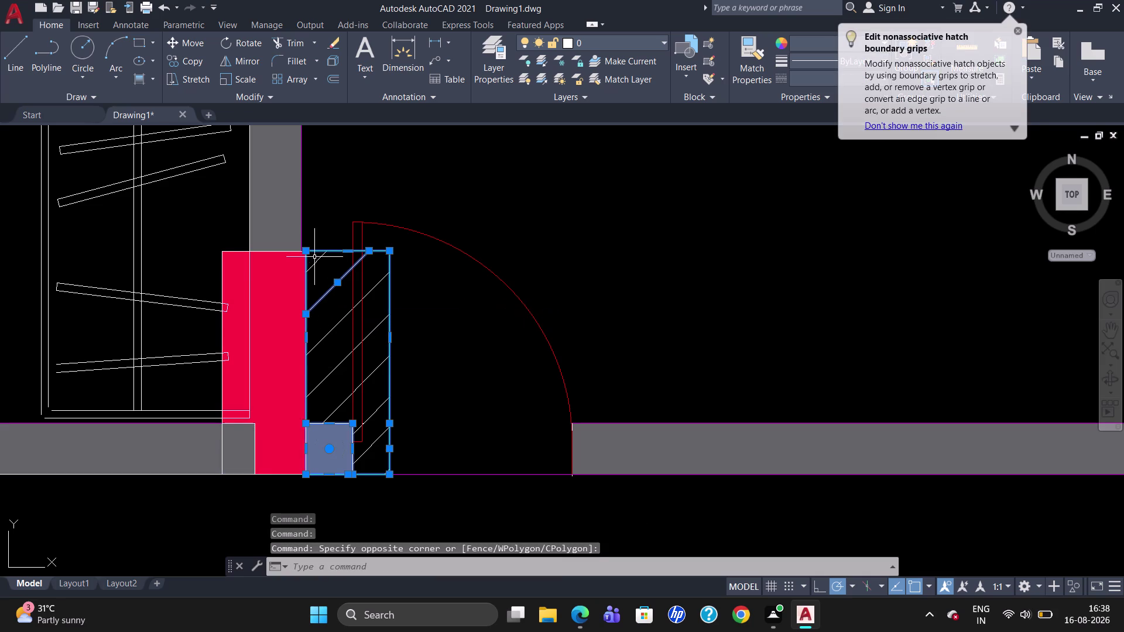
Select the door-leaf hatch lines and small square, then group them as an unnamed group.
click(314, 257)
click(315, 262)
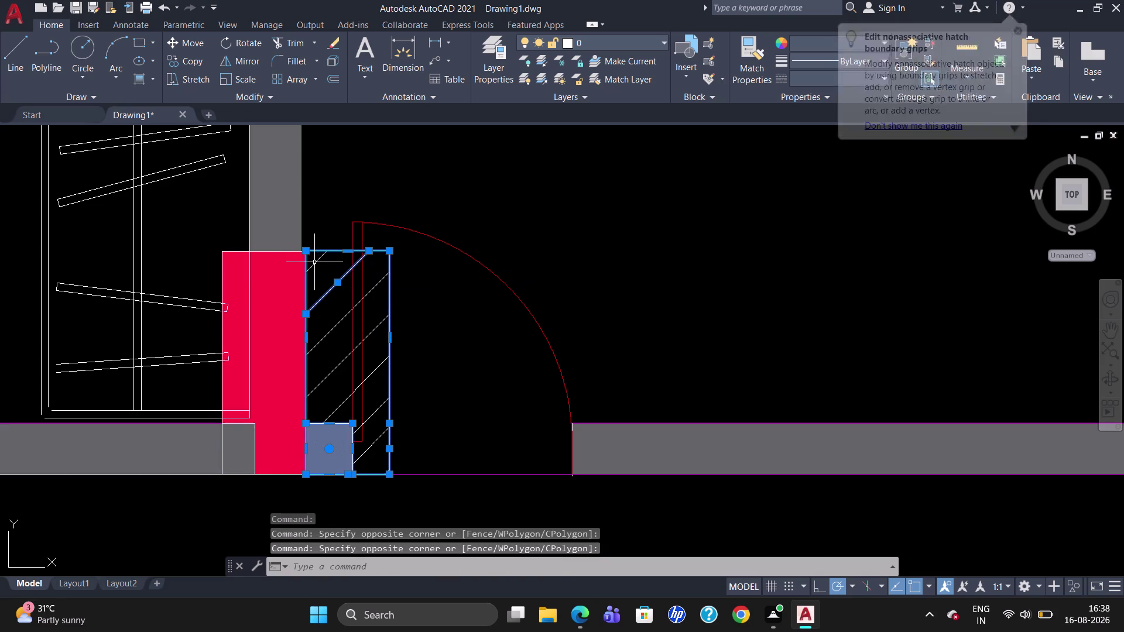
click(315, 263)
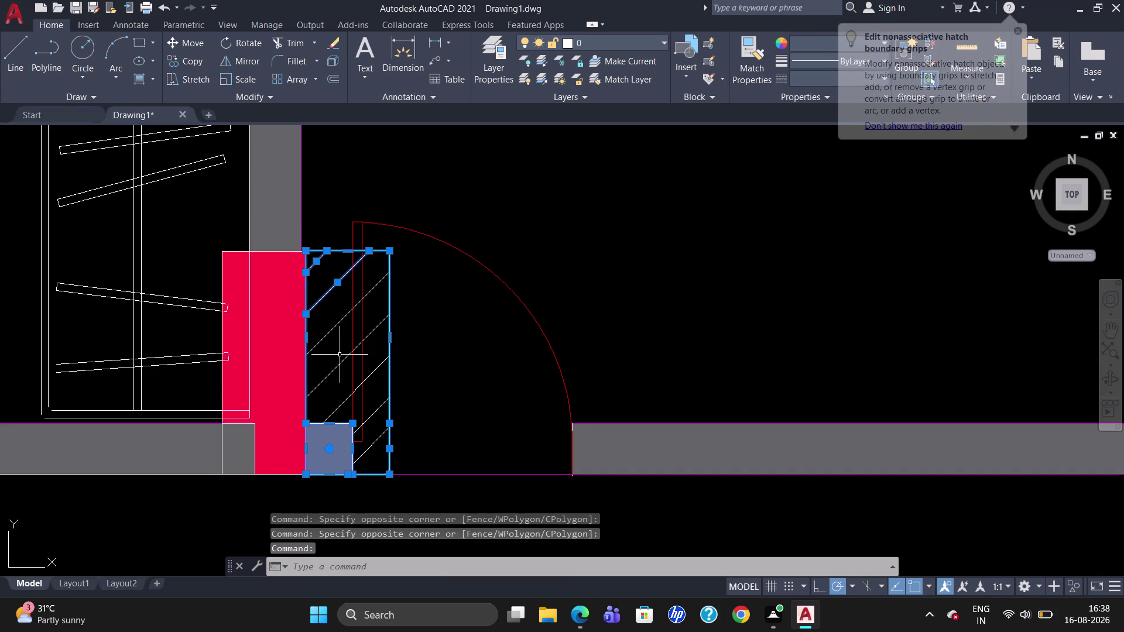
click(336, 327)
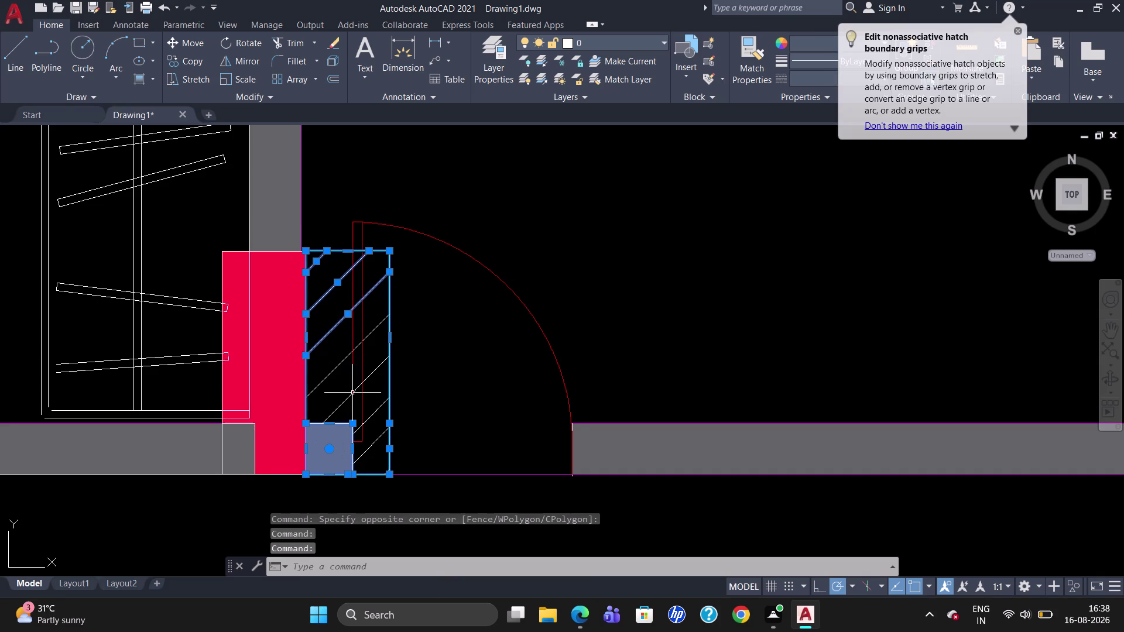
click(380, 362)
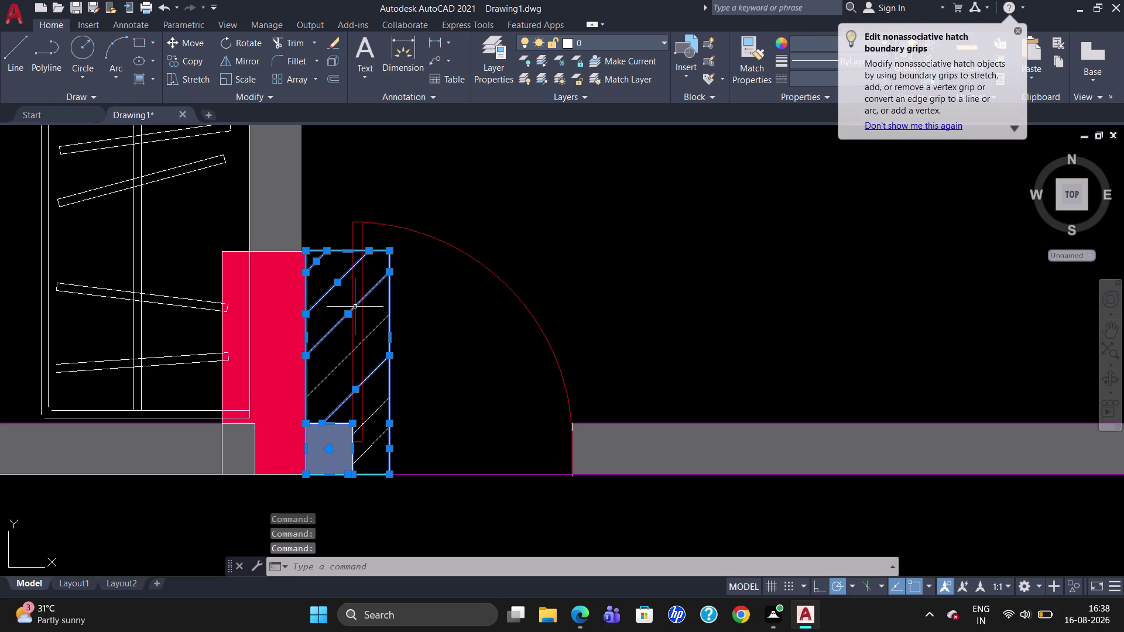
click(373, 326)
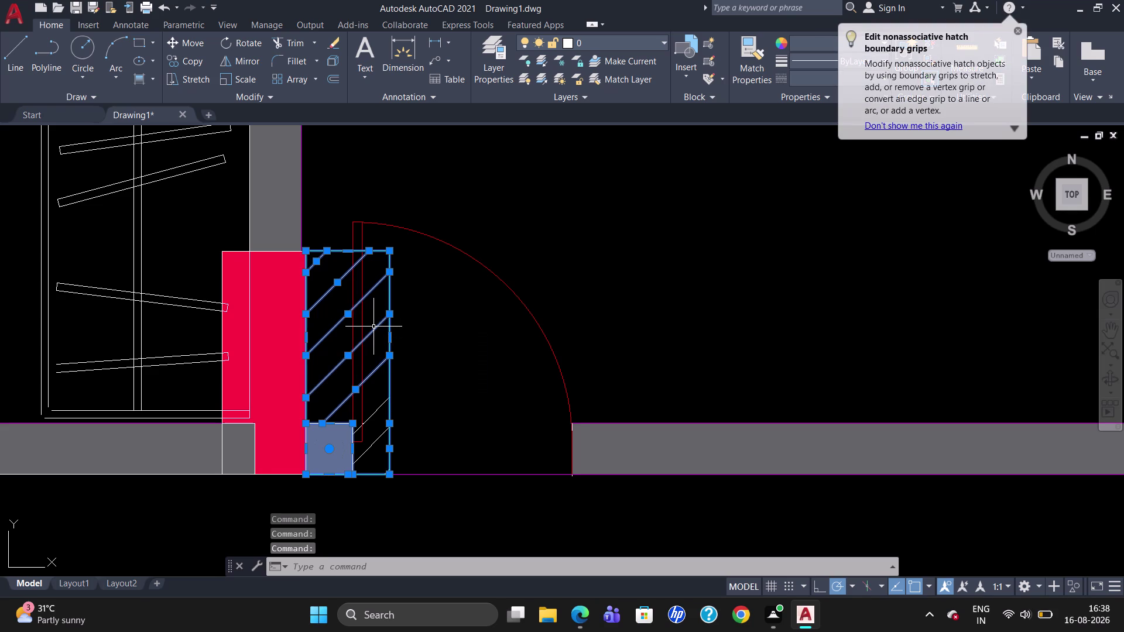
click(364, 454)
click(377, 406)
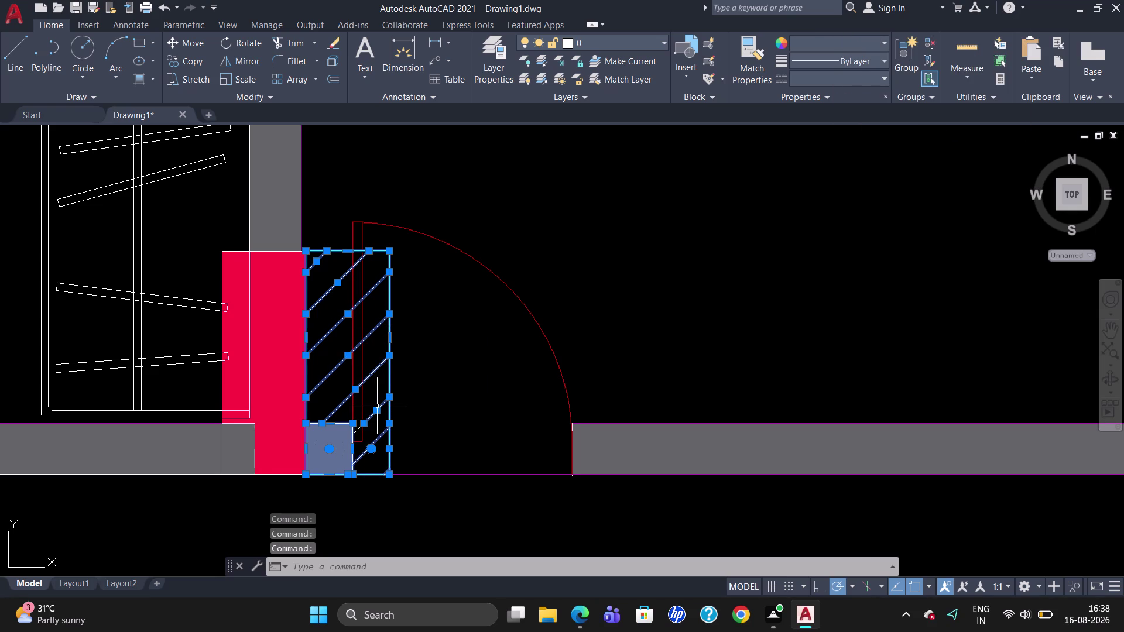
click(356, 432)
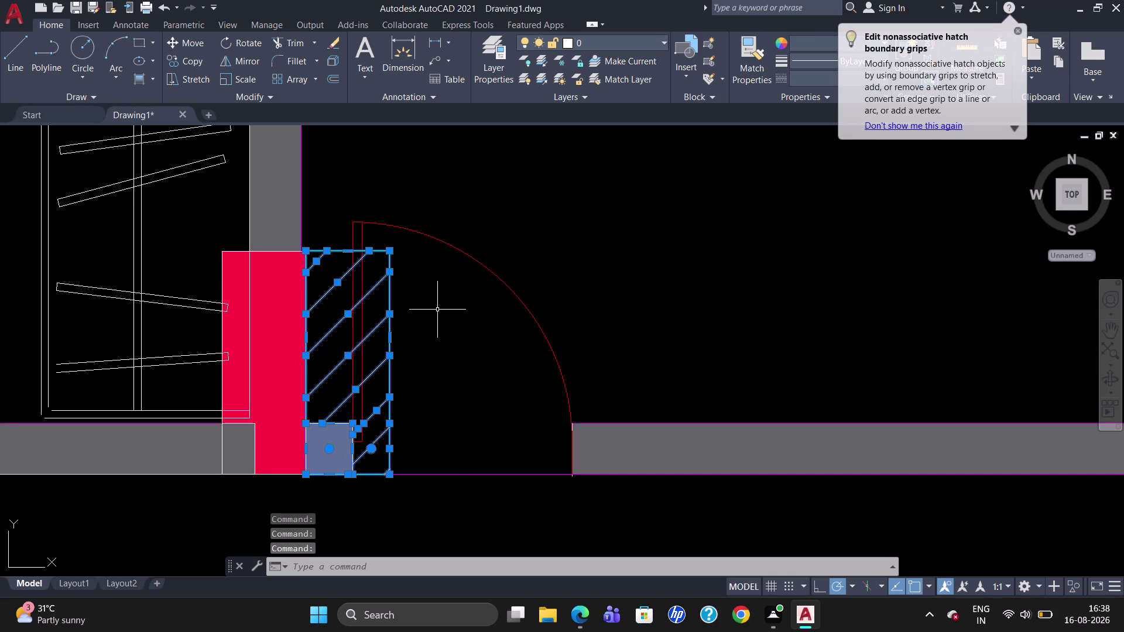
click(1017, 33)
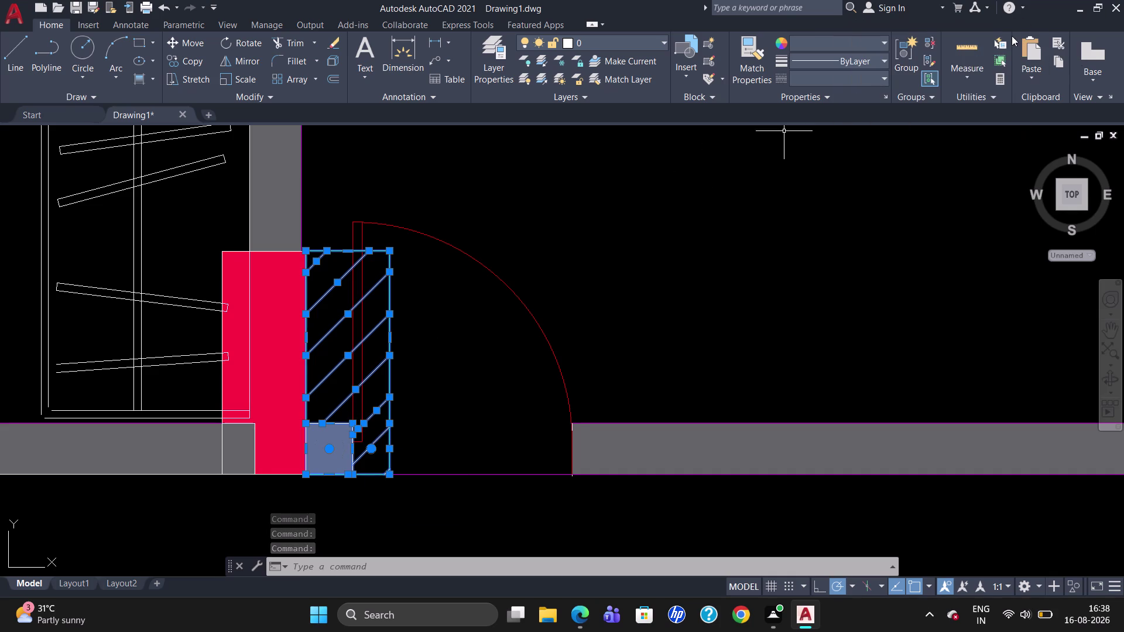
click(910, 76)
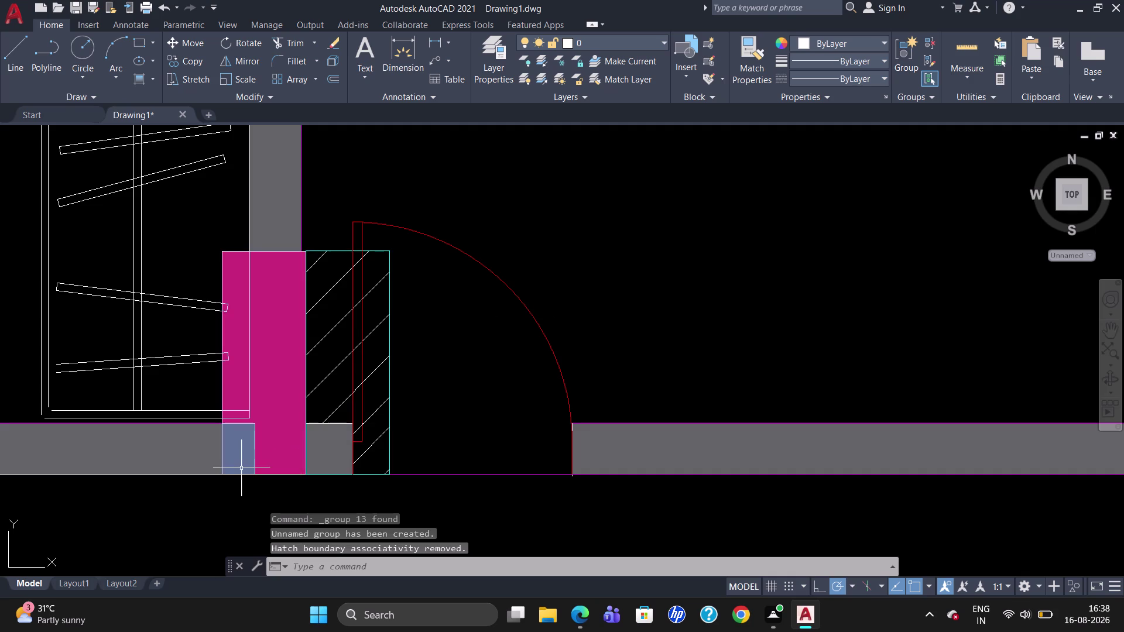
Try dragging the grouped door leaf to the right, then cancel the selection.
click(326, 375)
drag(331, 443, 337, 443)
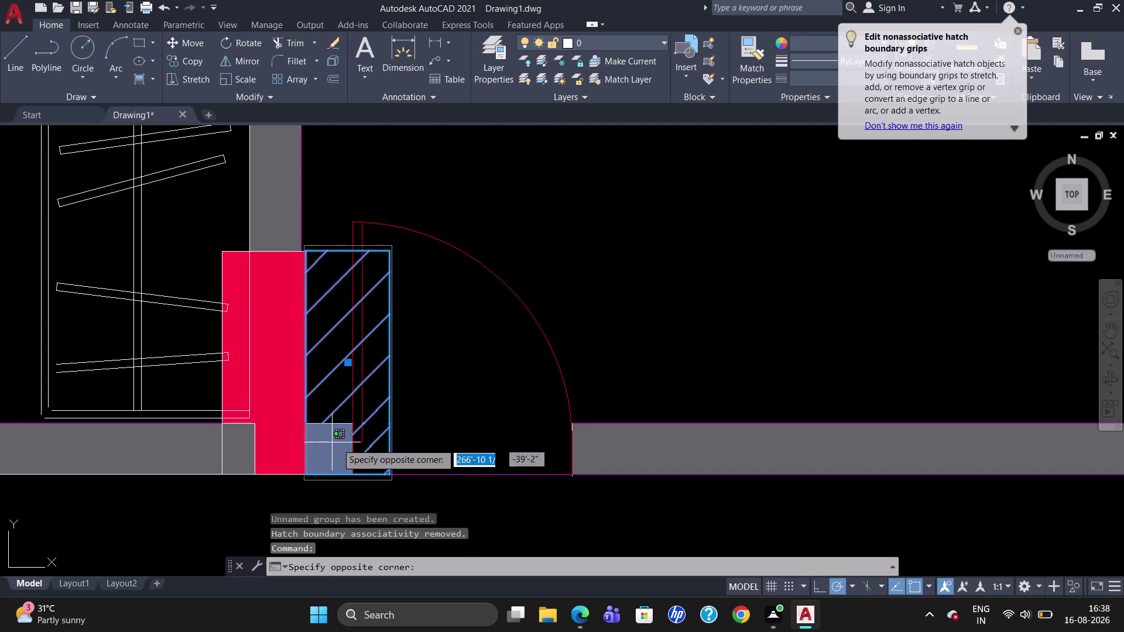
drag(337, 444, 394, 444)
key(Escape)
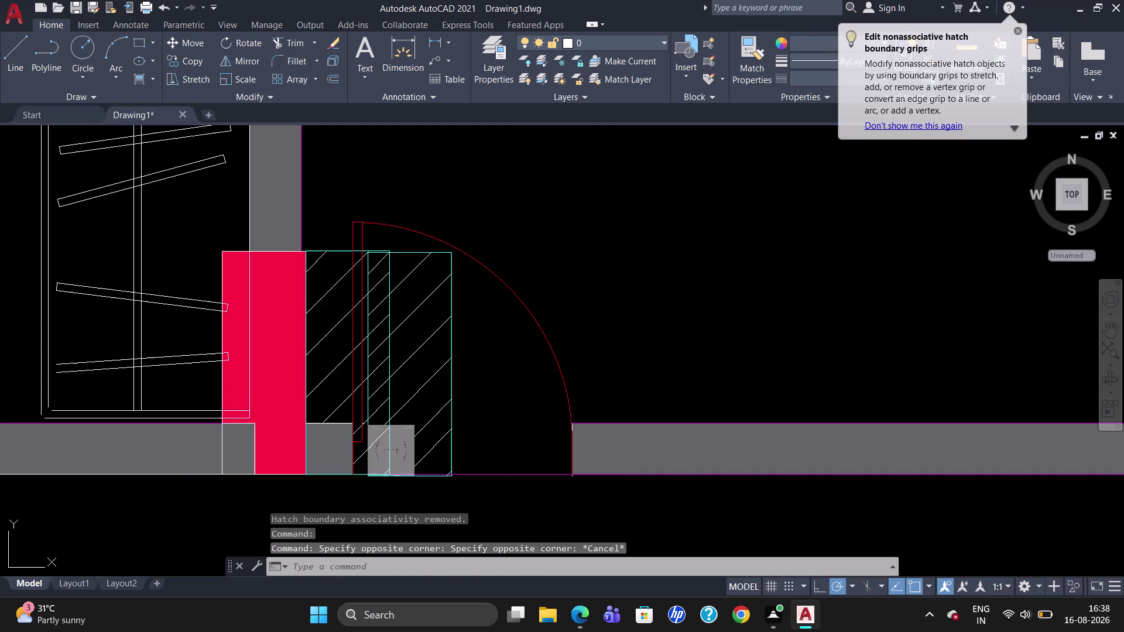
Start a COPY of the door-leaf group and set its base point.
text(CO)
key(Return)
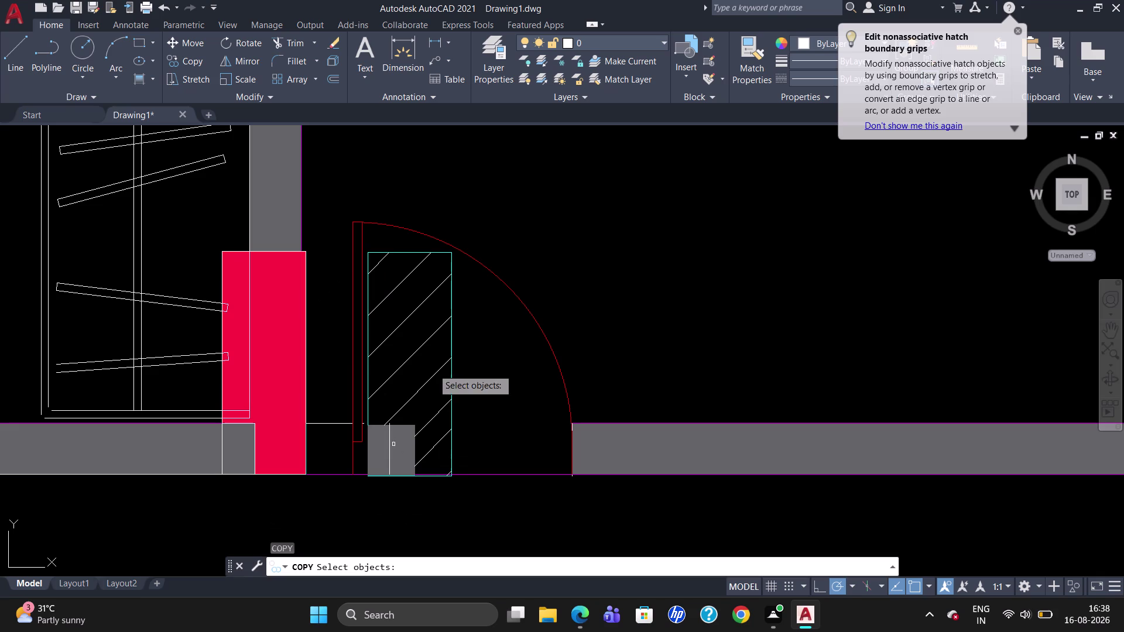
click(442, 290)
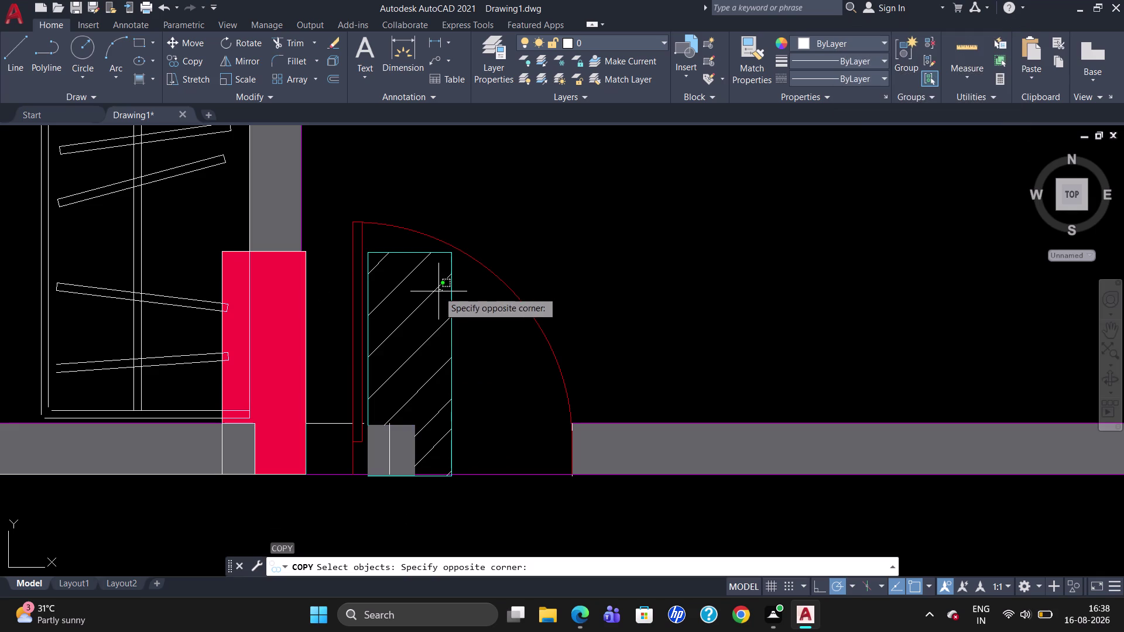
click(437, 276)
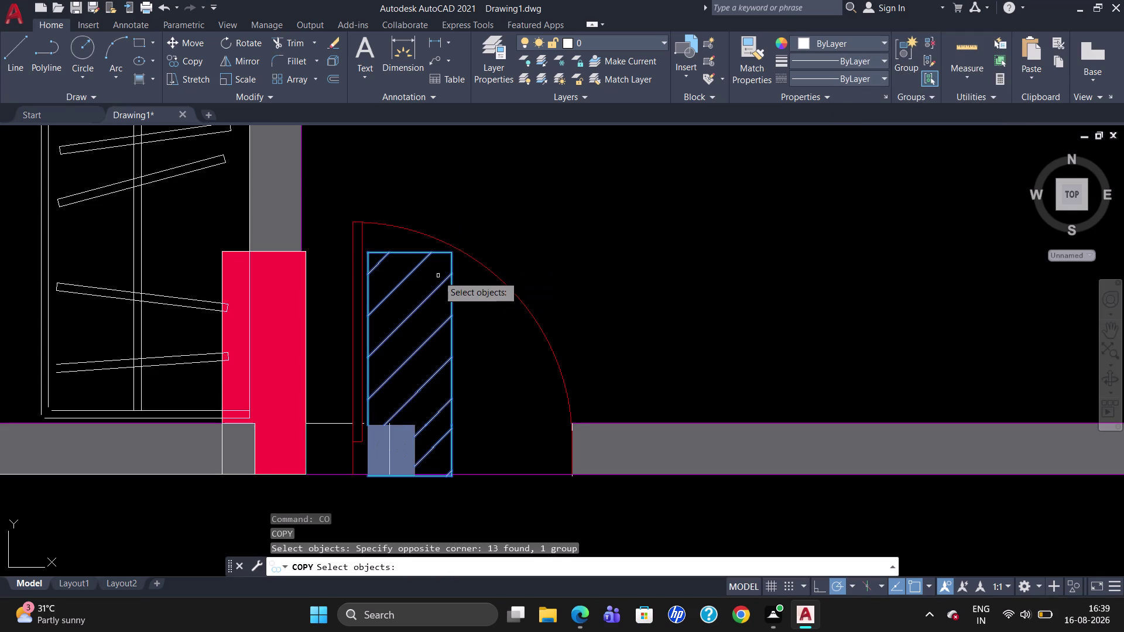
key(Return)
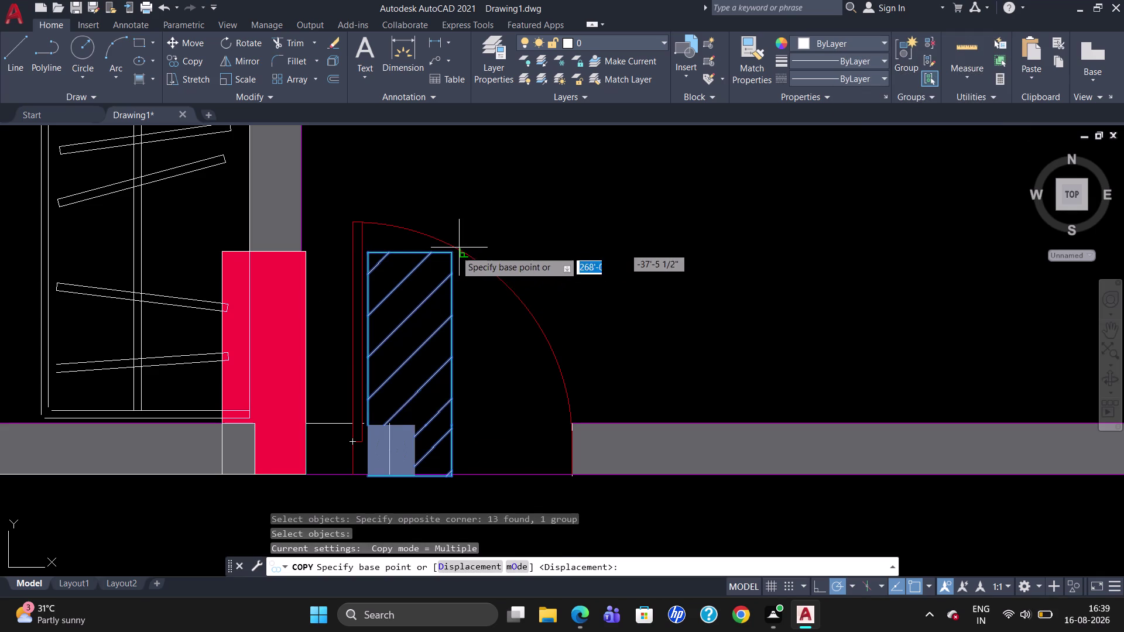
click(450, 256)
Zoom across the other wall openings, then cancel the copy without placing it.
scroll(down, 3)
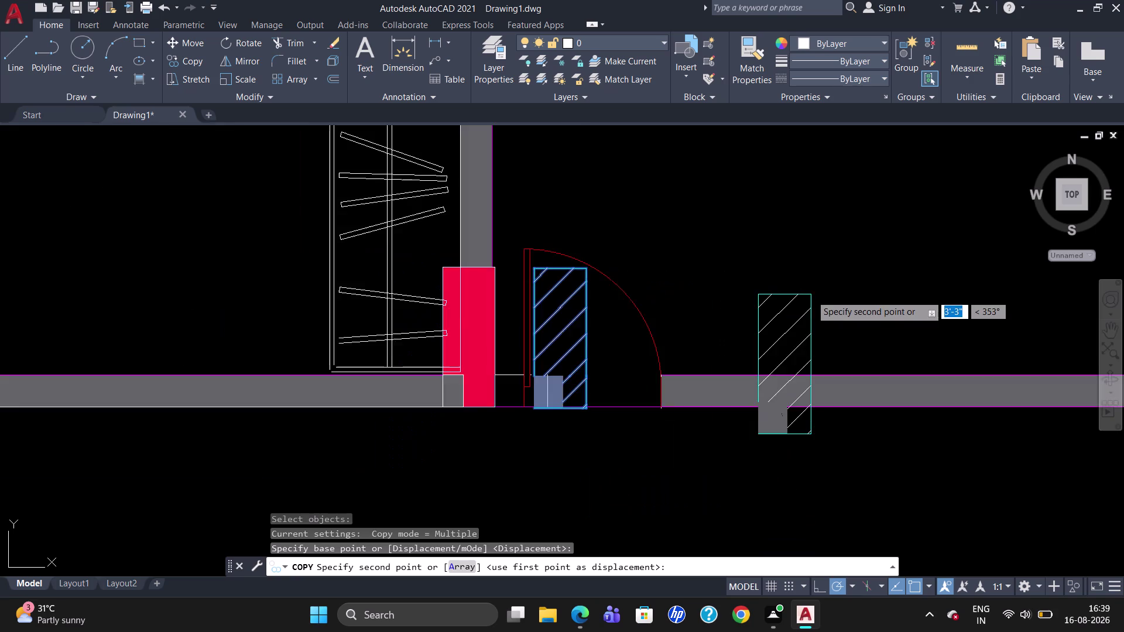
scroll(down, 3)
scroll(up, 3)
scroll(down, 3)
scroll(up, 3)
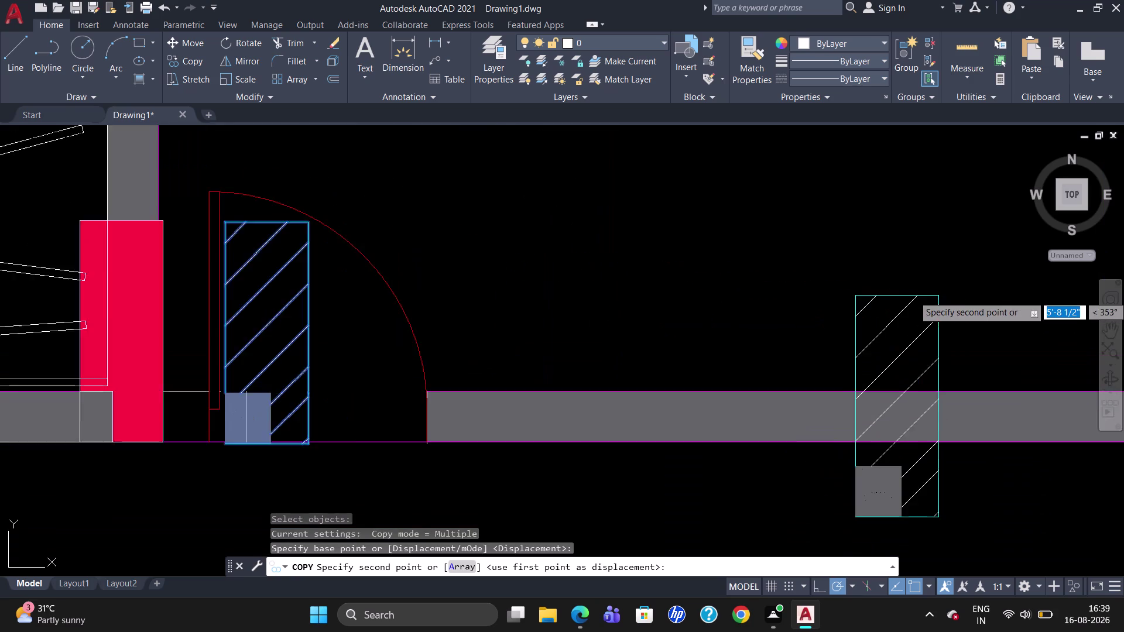
scroll(down, 3)
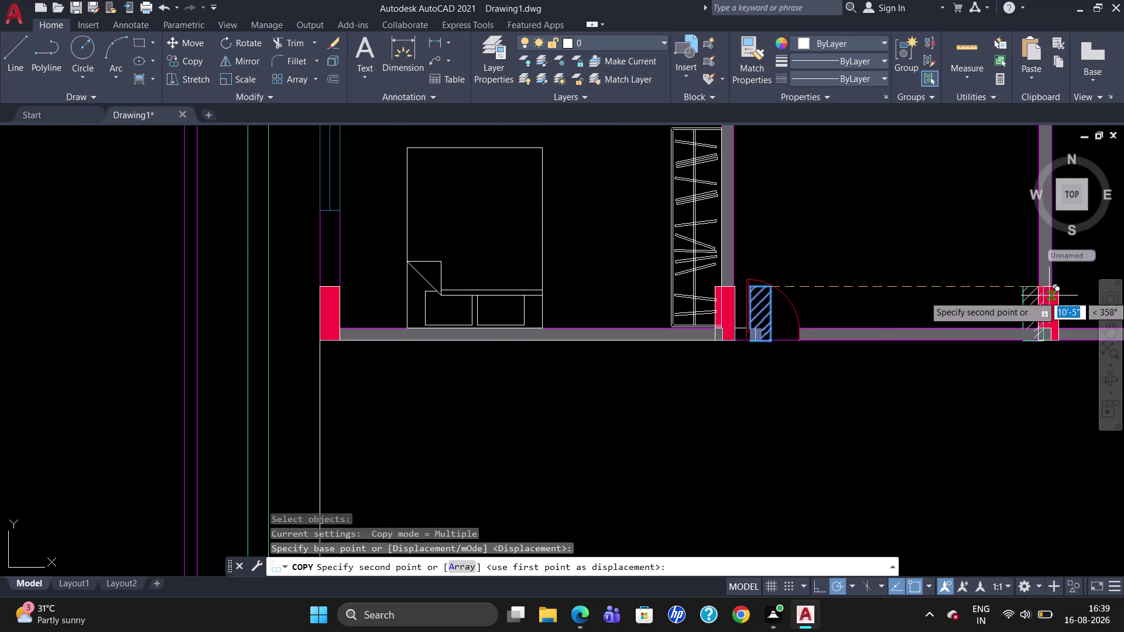
scroll(down, 3)
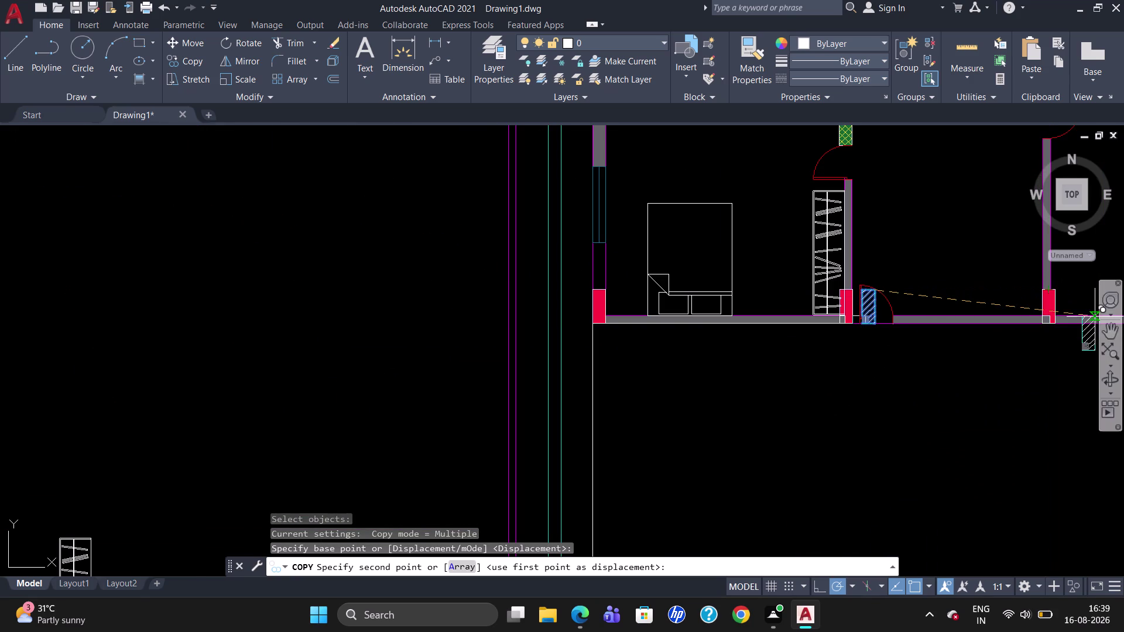
scroll(up, 3)
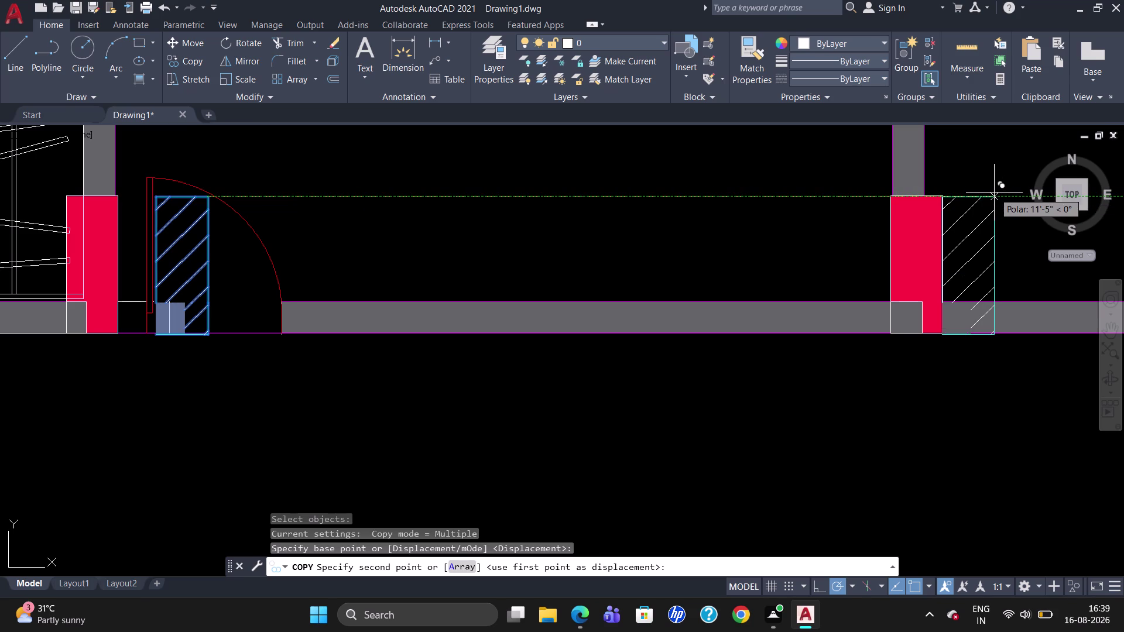
scroll(down, 3)
scroll(down, 3)
scroll(up, 3)
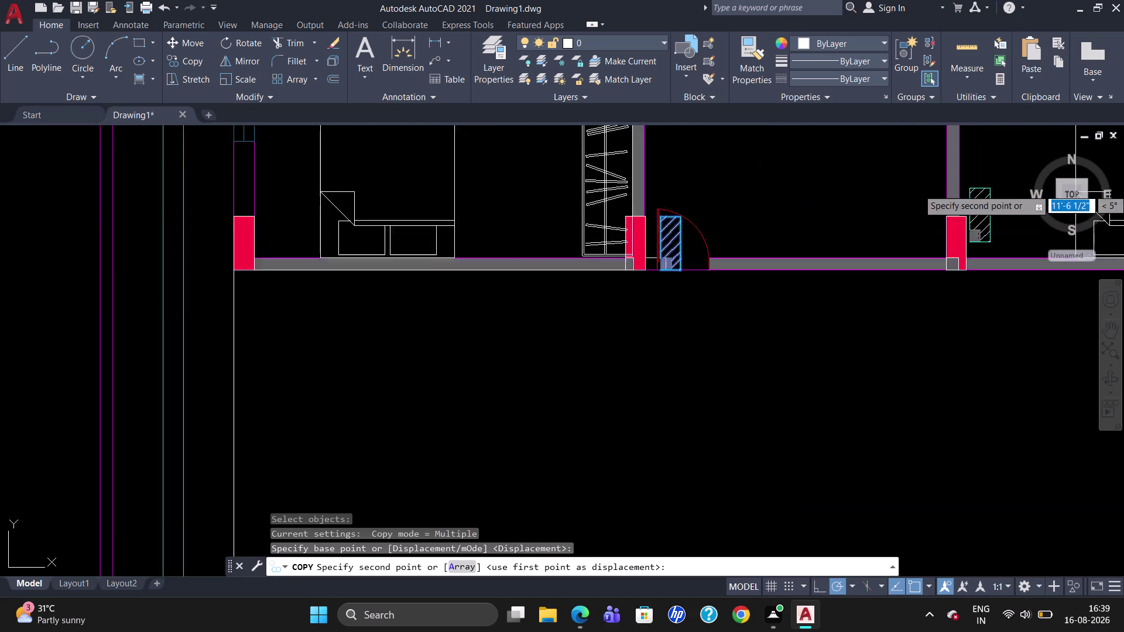
scroll(up, 3)
scroll(down, 3)
scroll(up, 3)
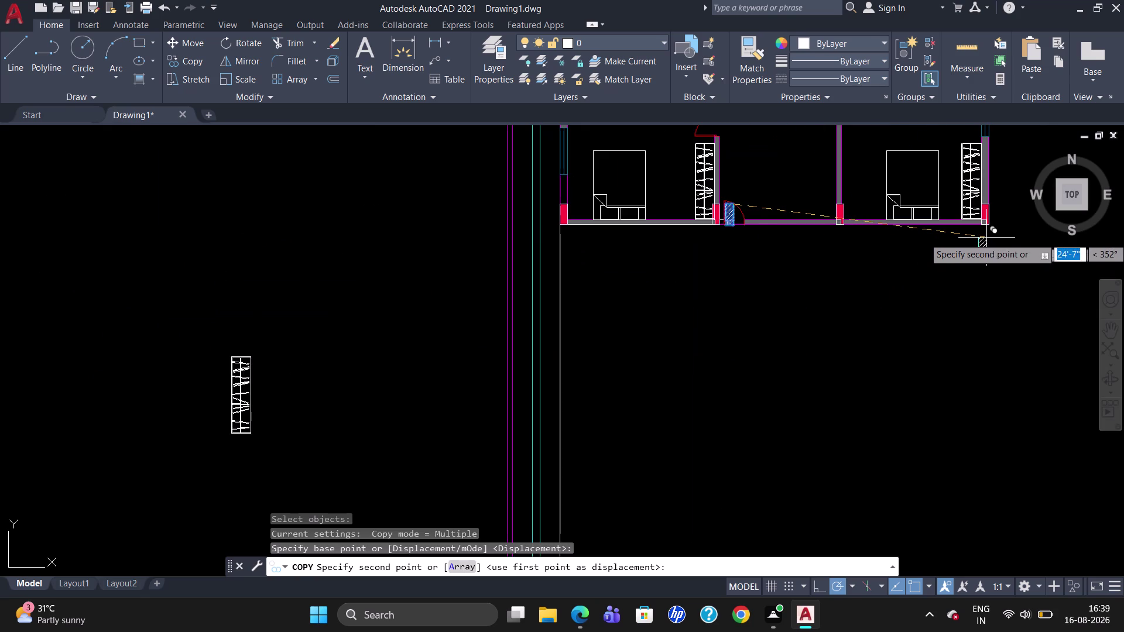
scroll(up, 3)
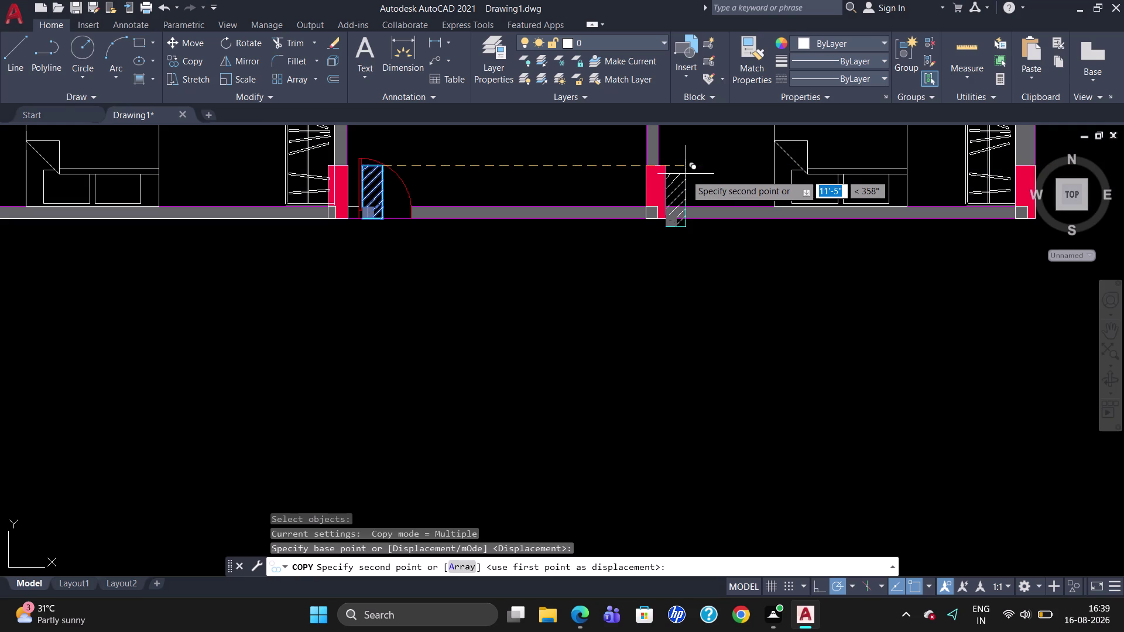
key(Escape)
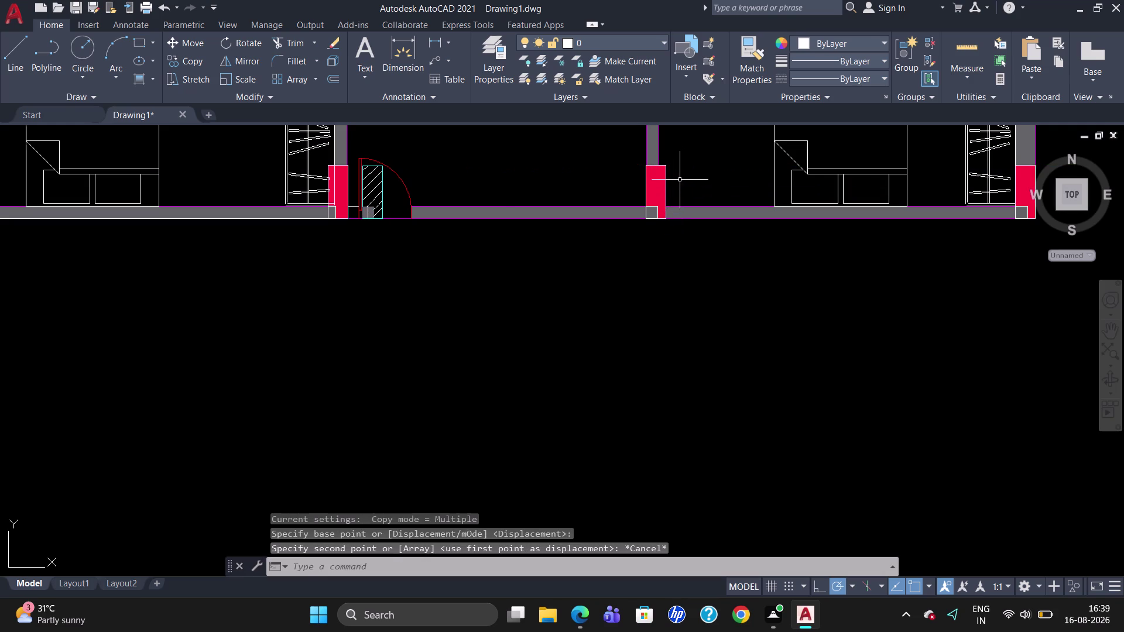
Select the square frame at the top wall opening and start copying it with CO.
scroll(down, 3)
scroll(up, 3)
scroll(down, 3)
scroll(up, 3)
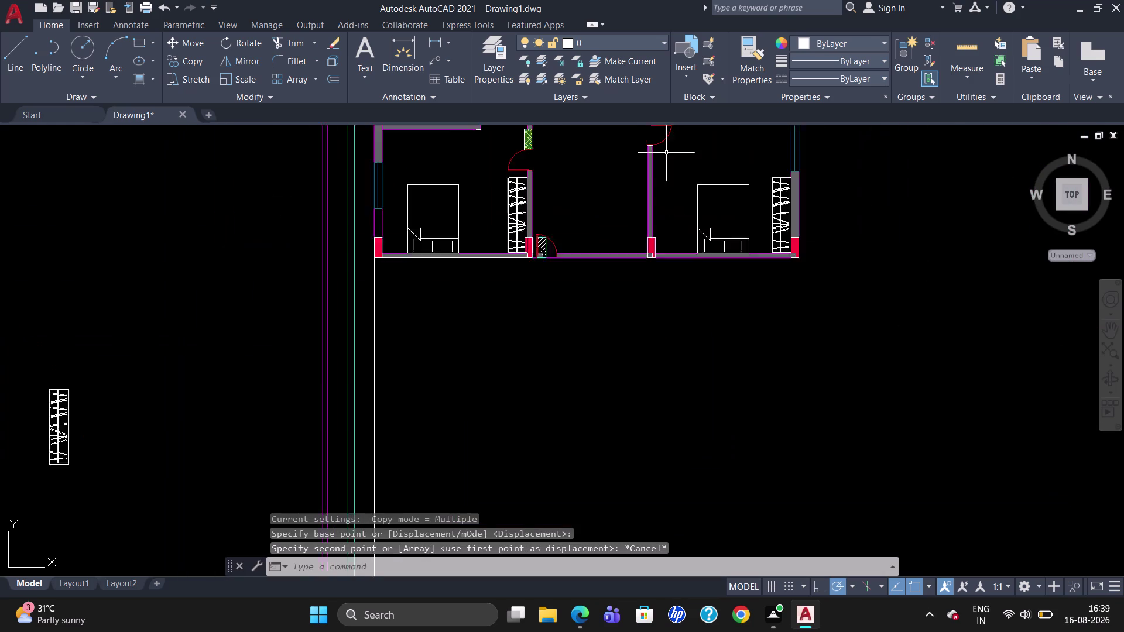
scroll(up, 3)
scroll(down, 3)
scroll(up, 3)
scroll(down, 3)
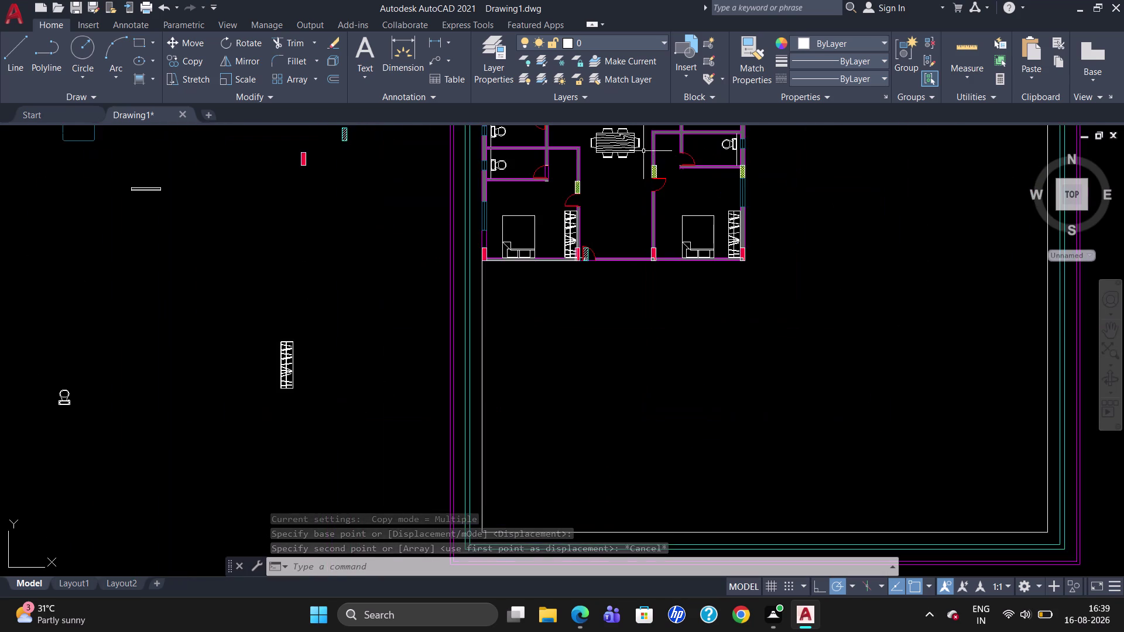
scroll(up, 3)
scroll(down, 3)
scroll(up, 3)
scroll(down, 3)
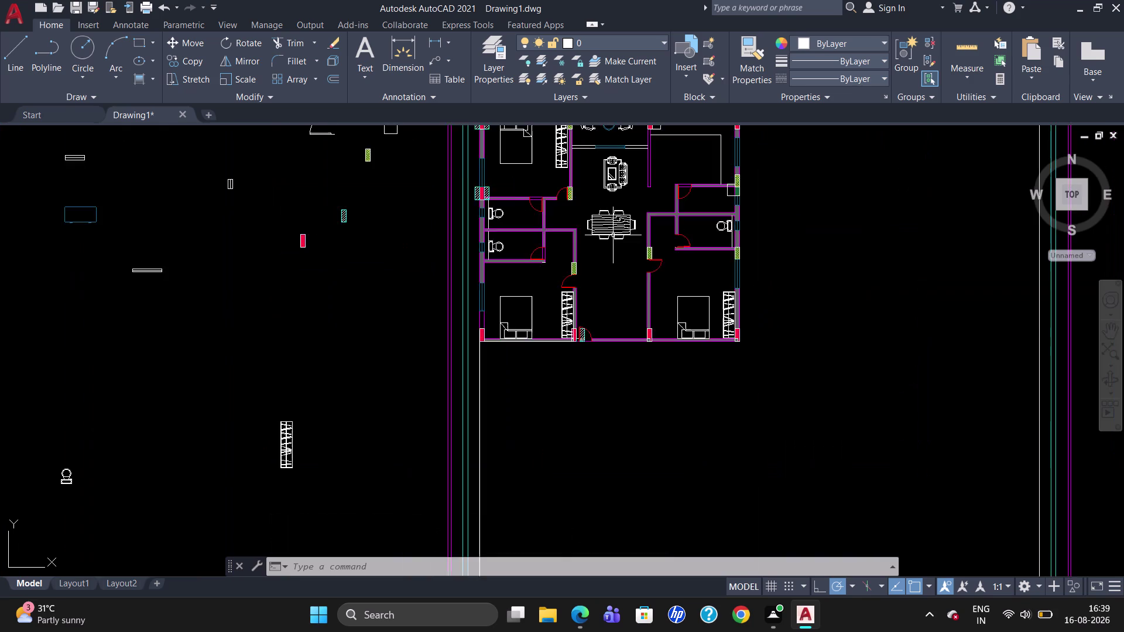
scroll(up, 3)
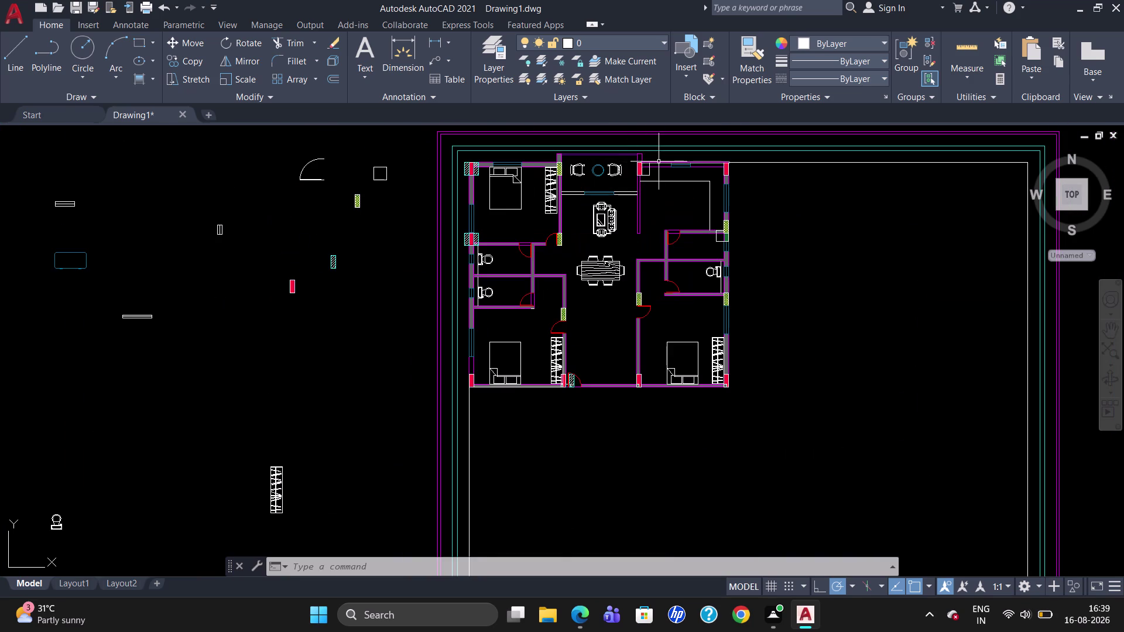
click(647, 162)
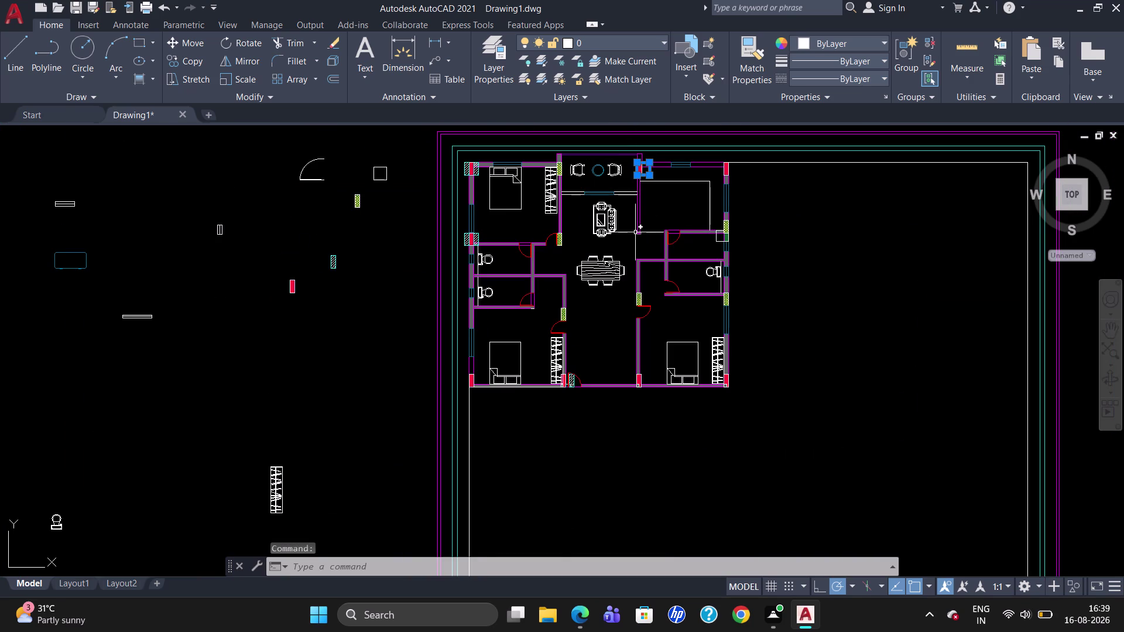
key(c)
key(o)
key(Return)
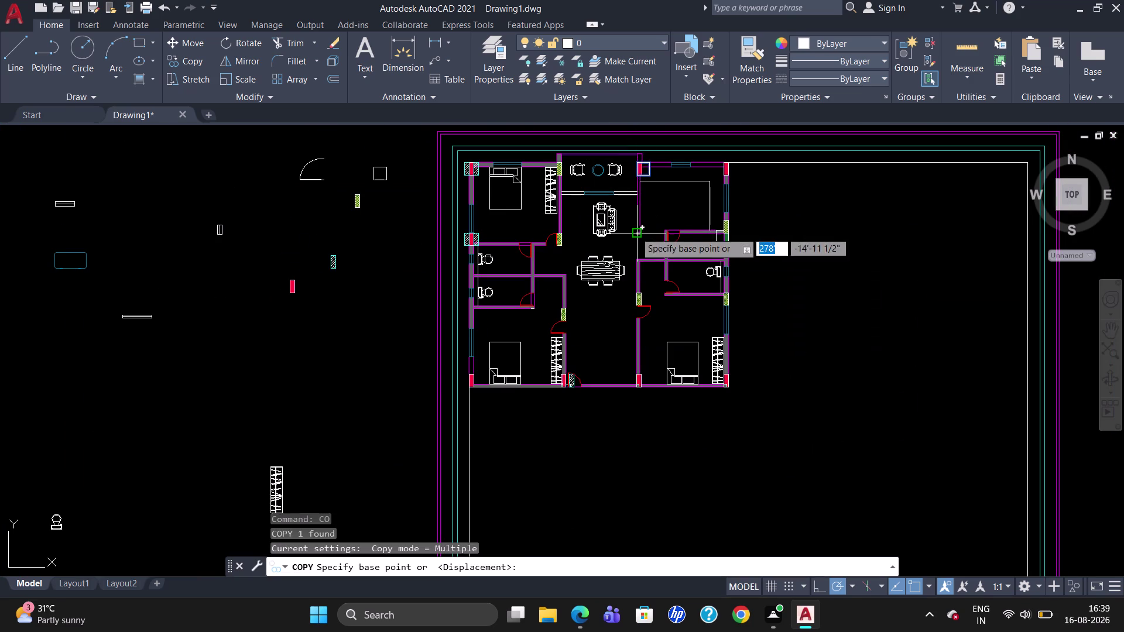
Drop the copied square beside the red column on the bottom bedroom wall.
click(646, 178)
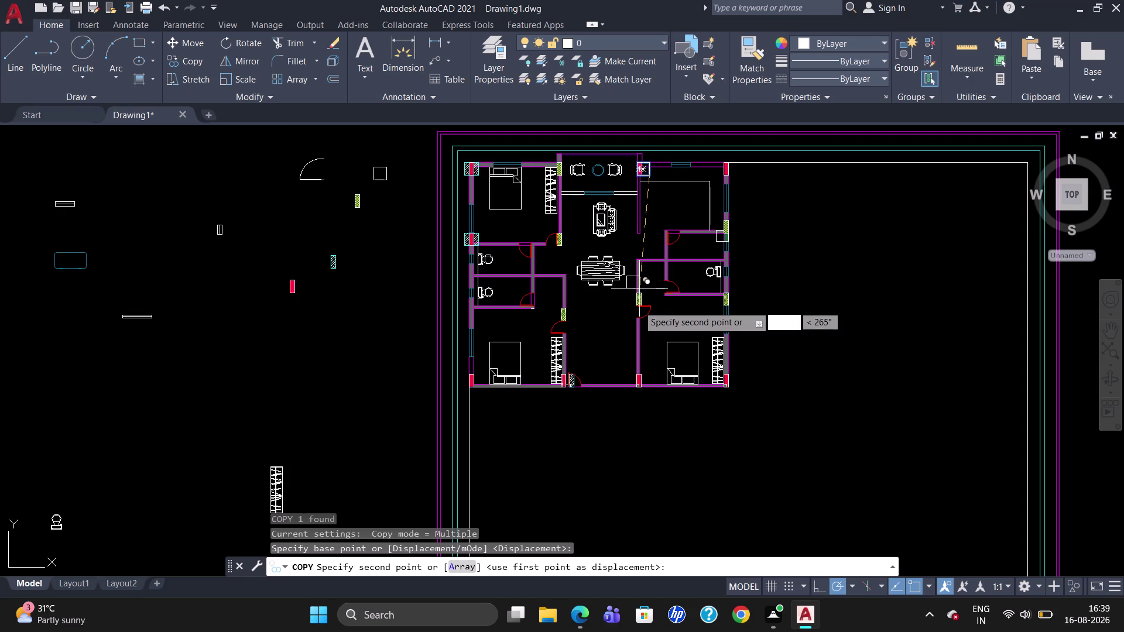
scroll(up, 3)
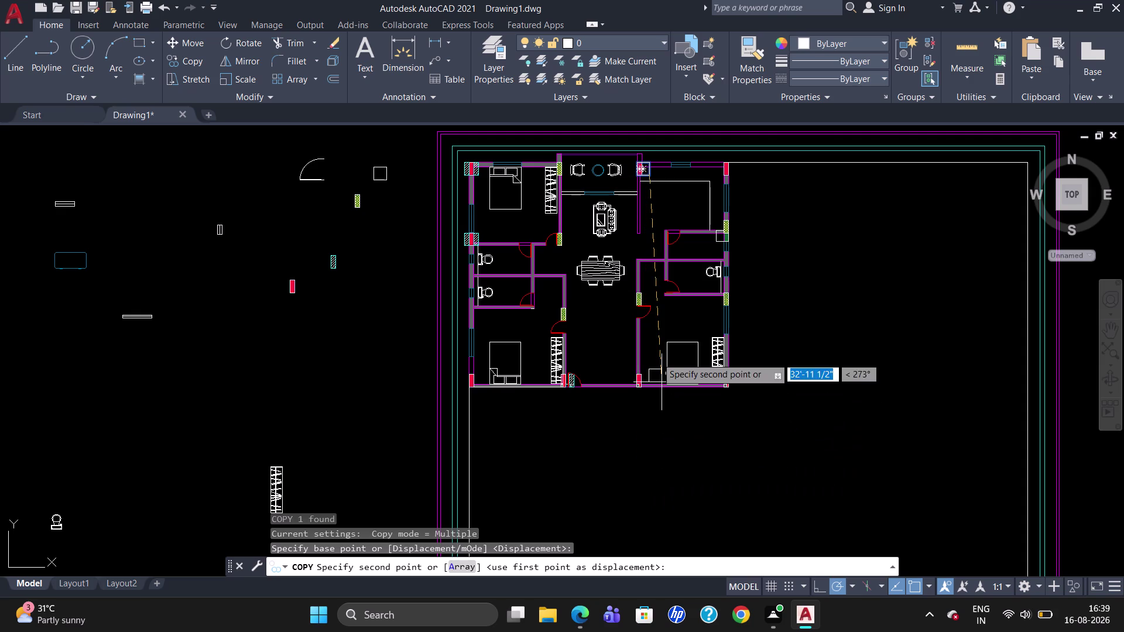
scroll(up, 3)
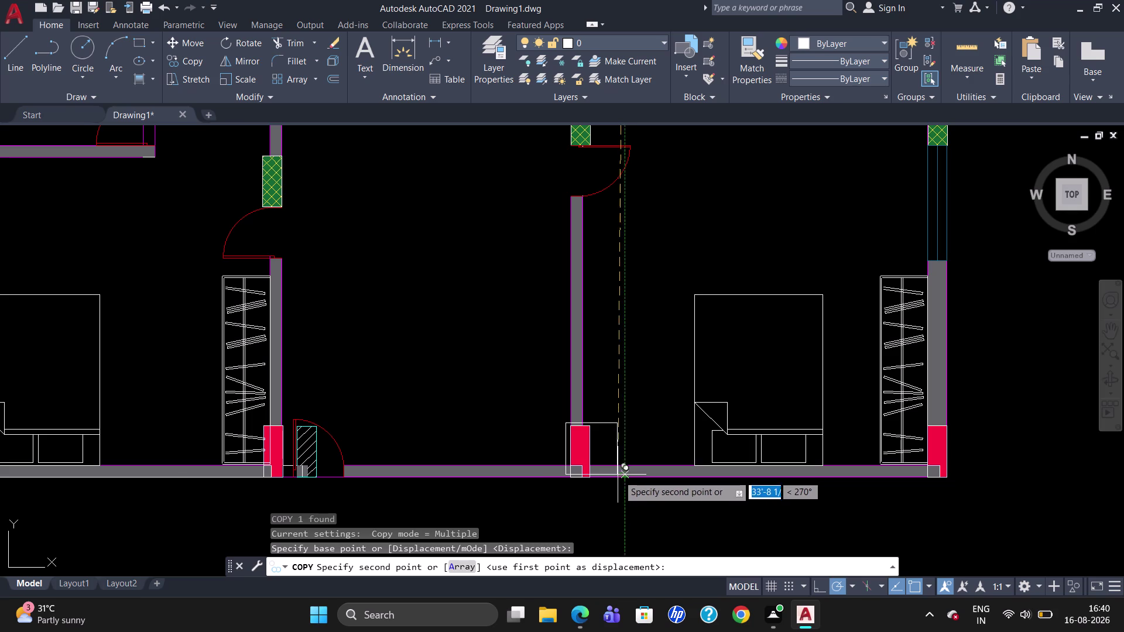
scroll(up, 3)
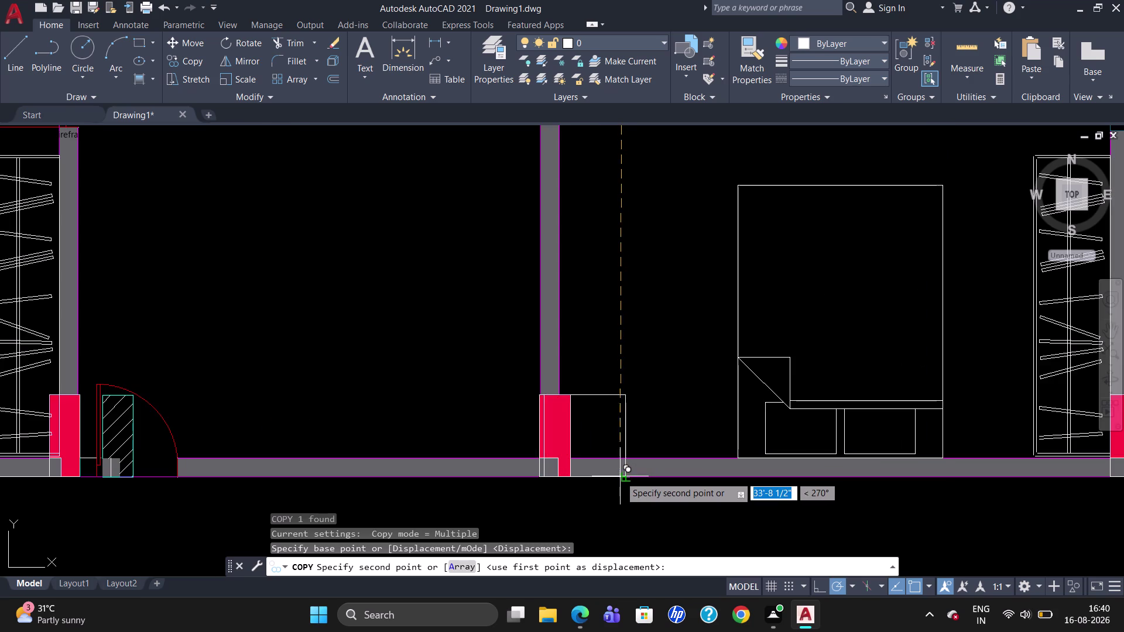
click(620, 476)
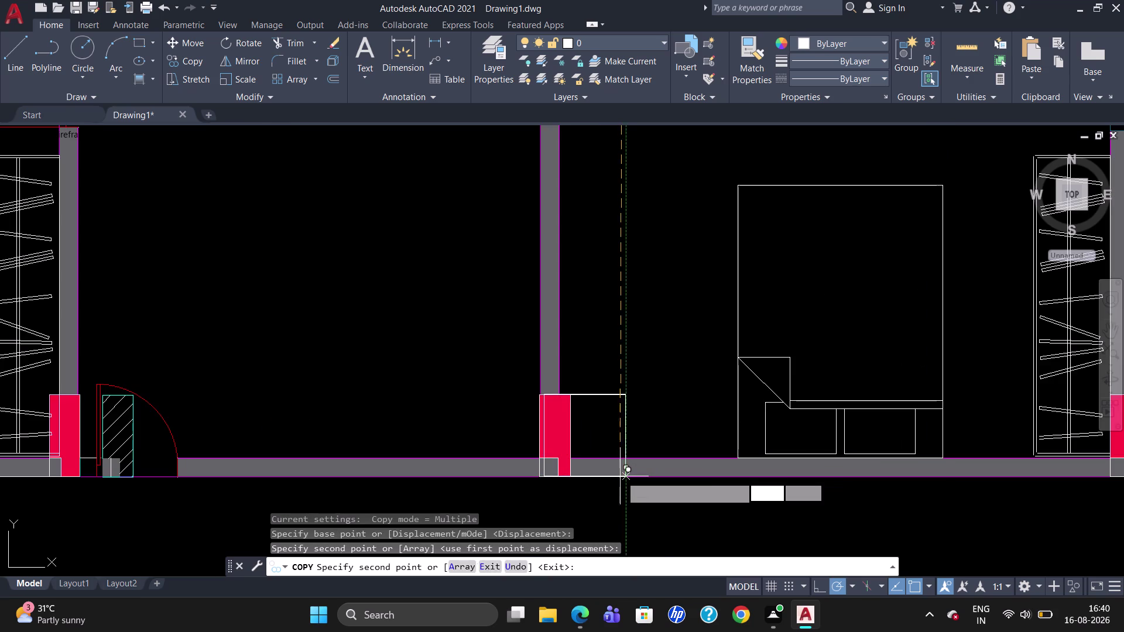
key(Escape)
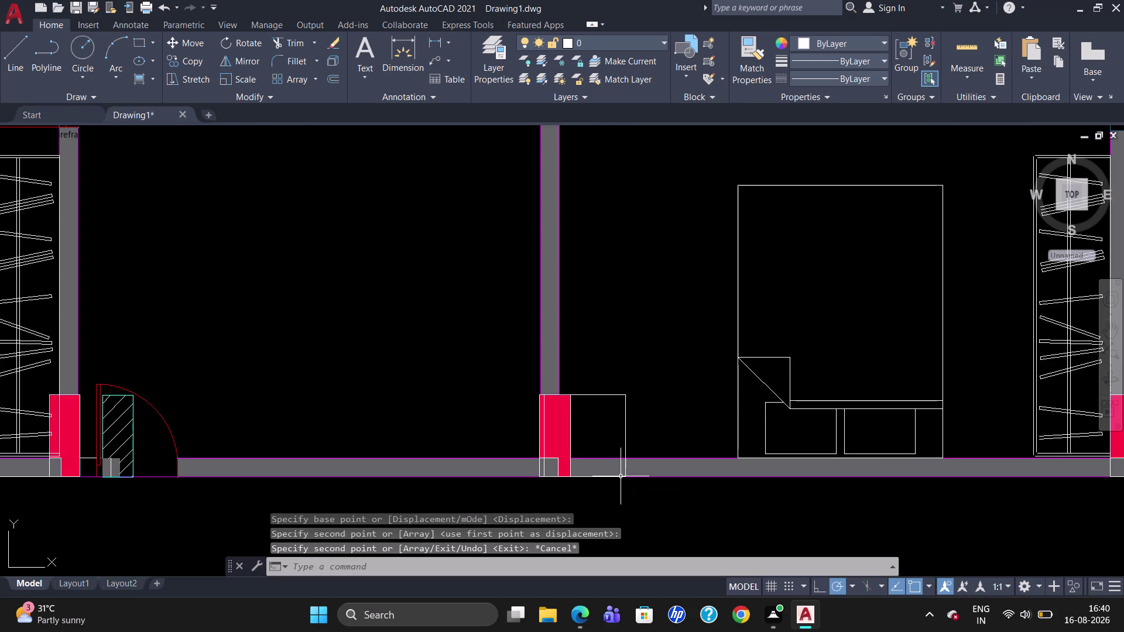
Move the copied square with M, snapping it against the red column's left edge.
key(m)
key(Return)
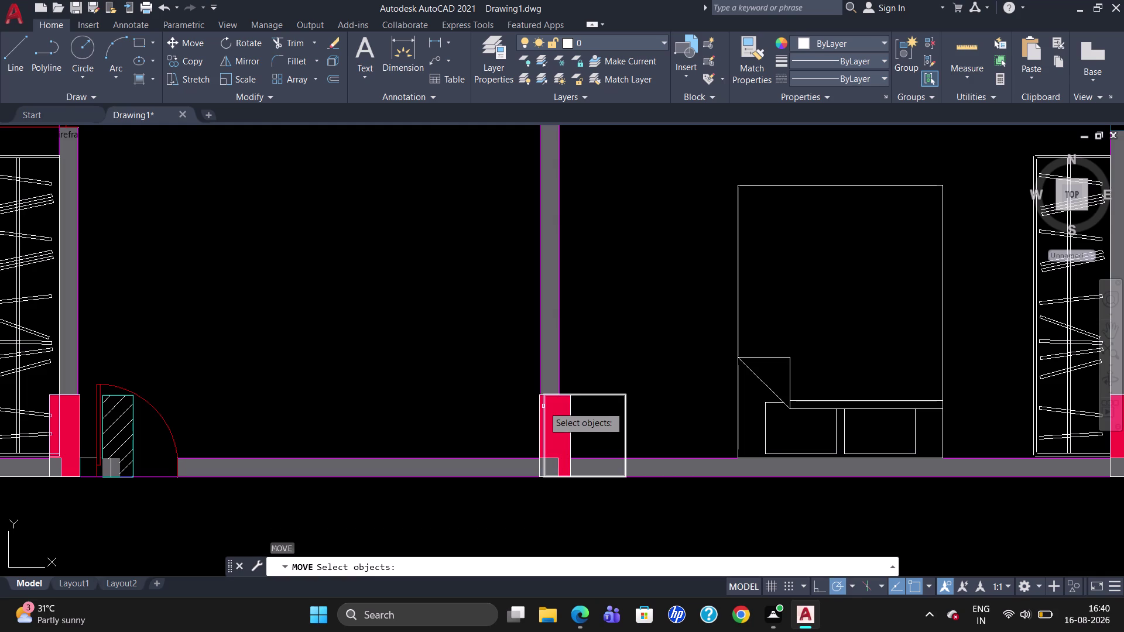
click(543, 407)
key(Return)
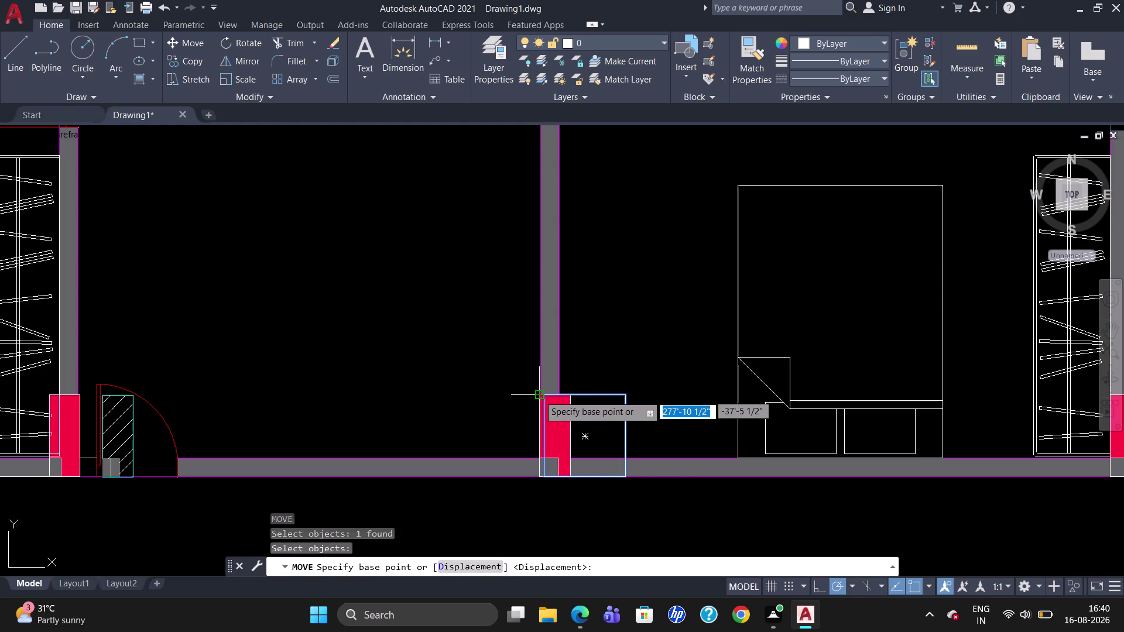
click(542, 398)
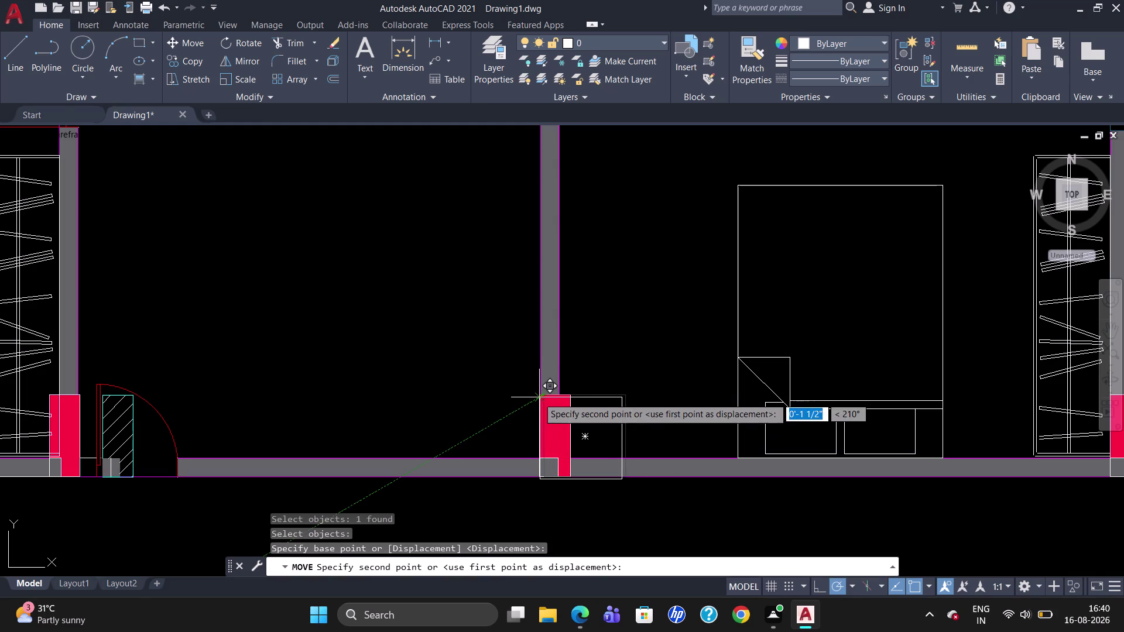
scroll(up, 3)
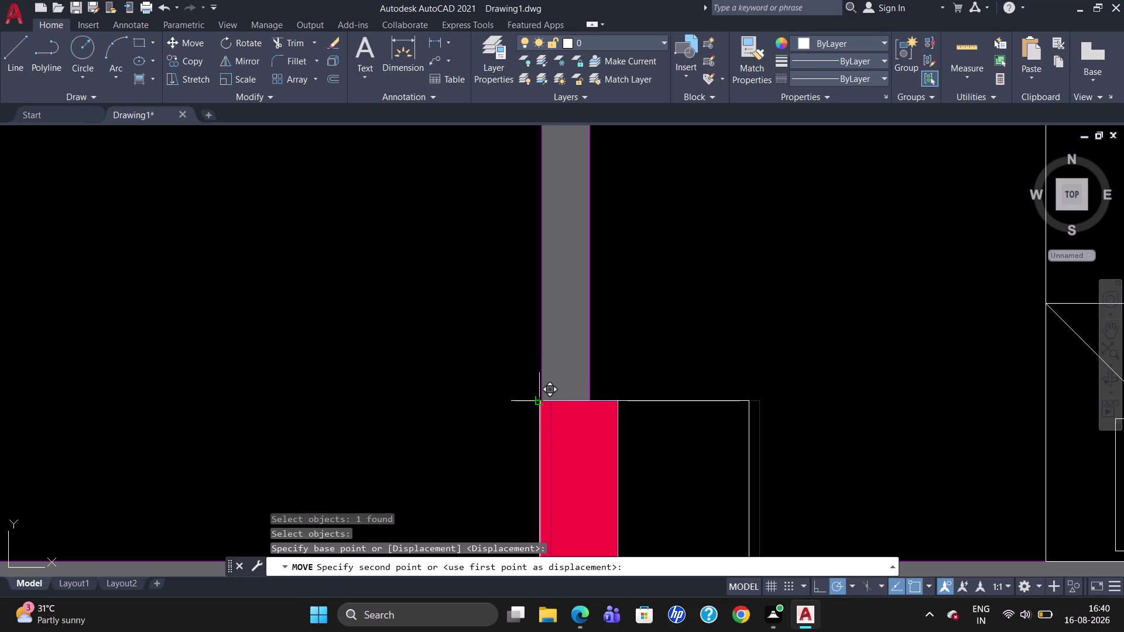
click(539, 403)
key(Escape)
Zoom around to check the square's placement and clear any active command.
scroll(down, 3)
scroll(up, 3)
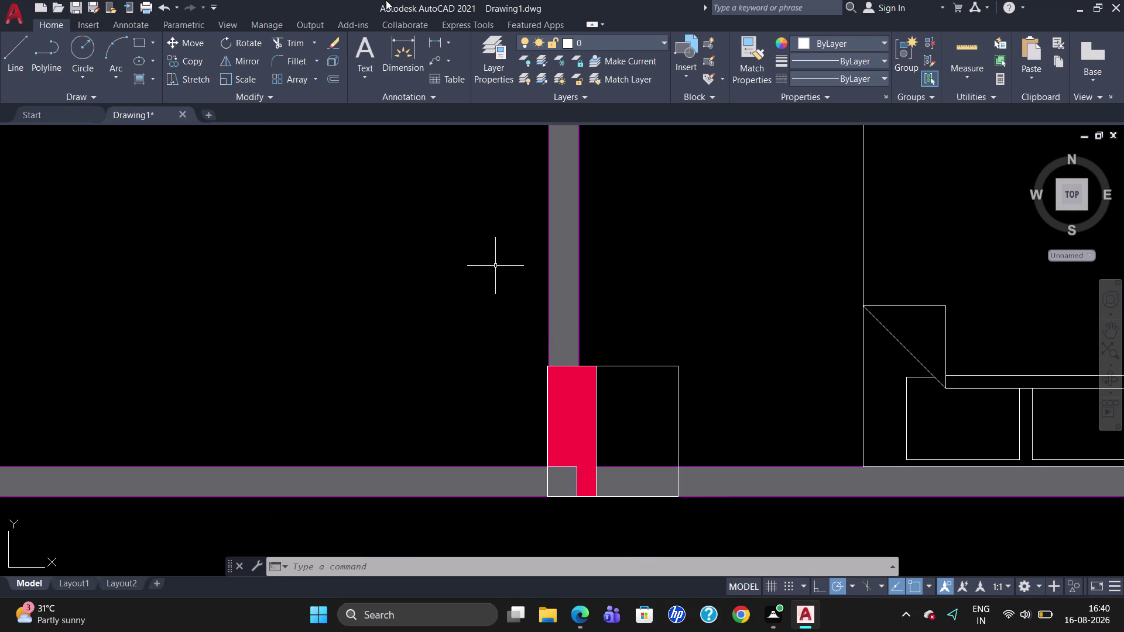
scroll(down, 3)
scroll(down, 3)
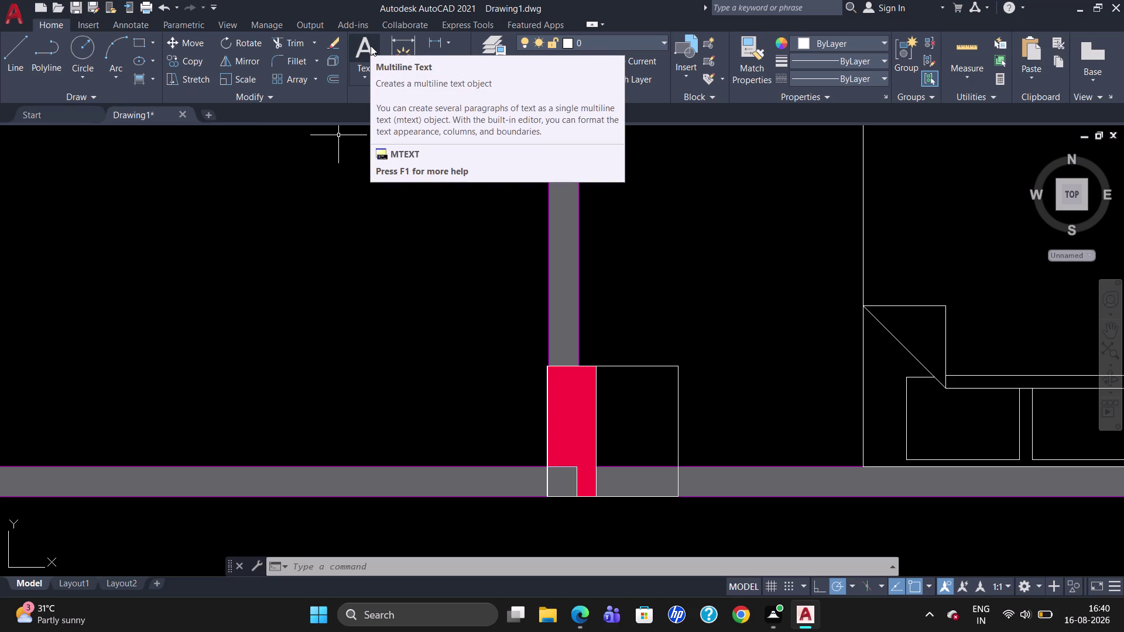
key(Escape)
scroll(down, 3)
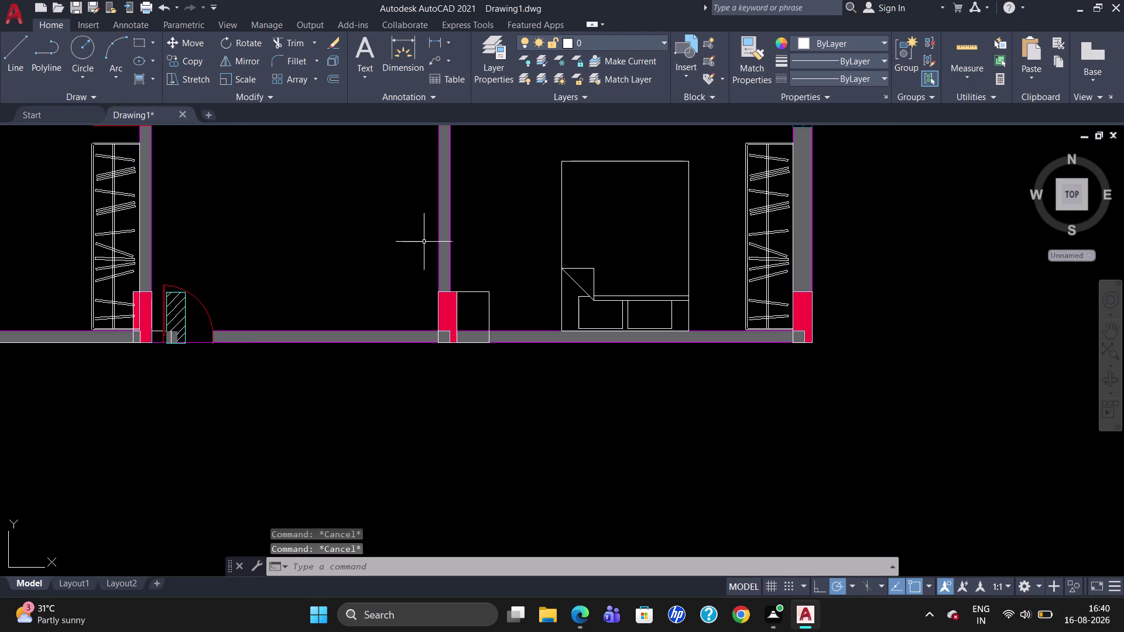
scroll(down, 3)
scroll(up, 3)
Zoom out to the full plan and choose Gradient from the Hatch dropdown.
scroll(down, 3)
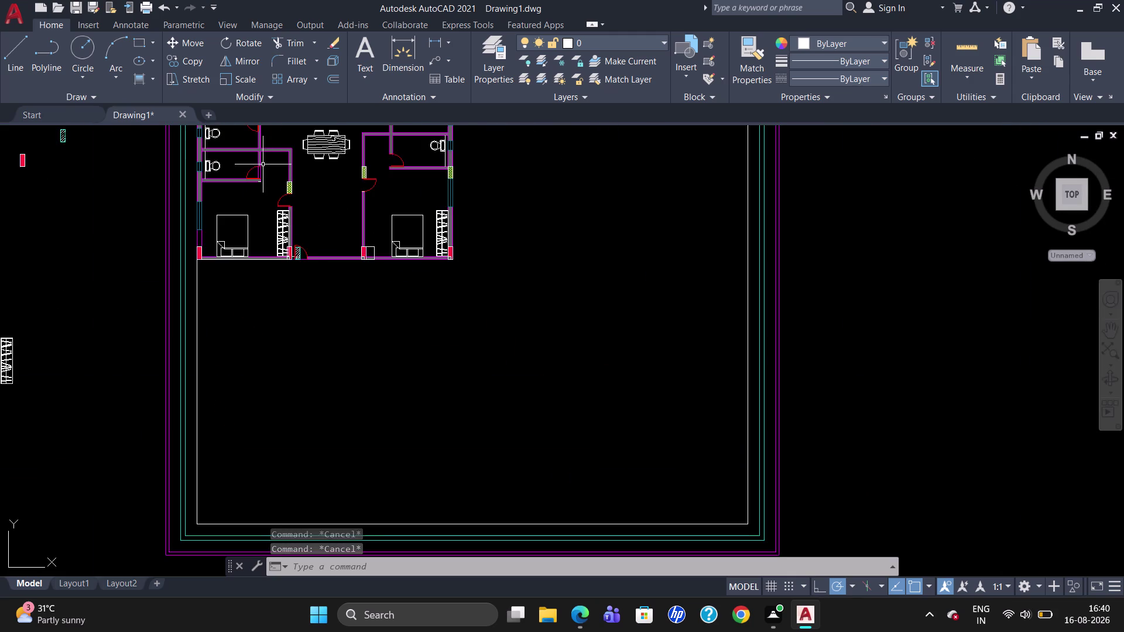
scroll(up, 3)
scroll(down, 3)
scroll(up, 3)
scroll(down, 3)
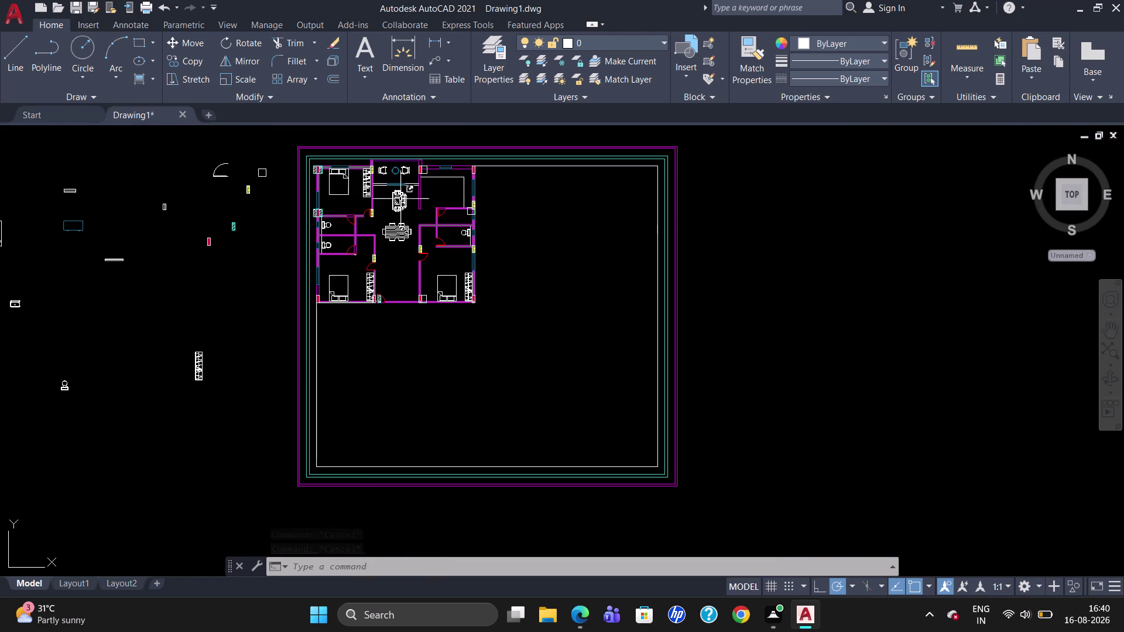
scroll(up, 3)
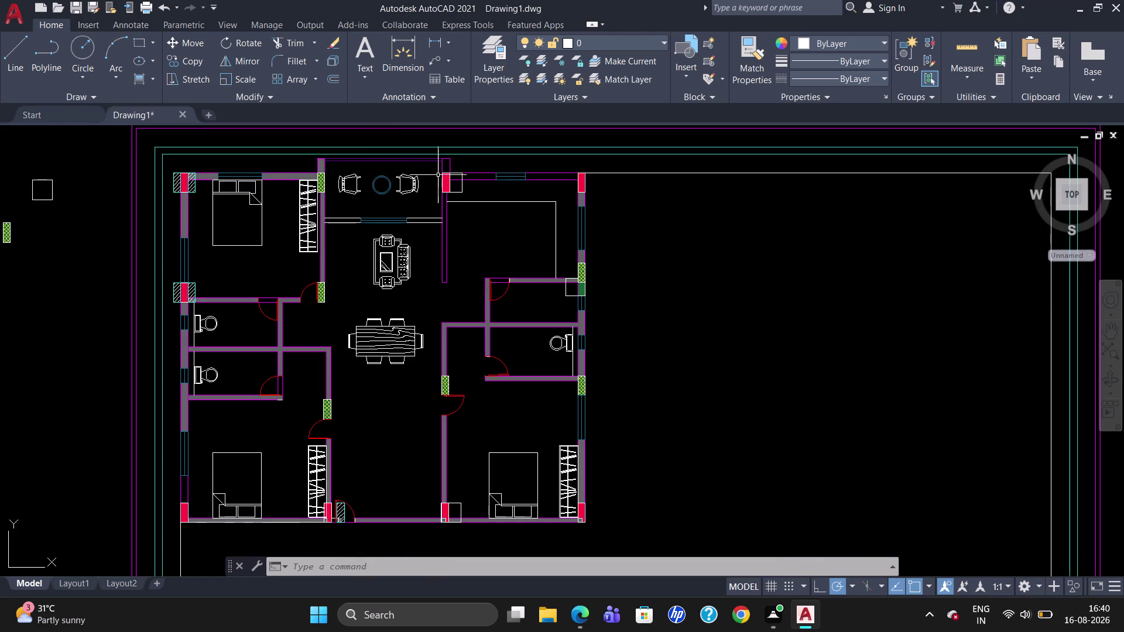
click(151, 67)
click(114, 71)
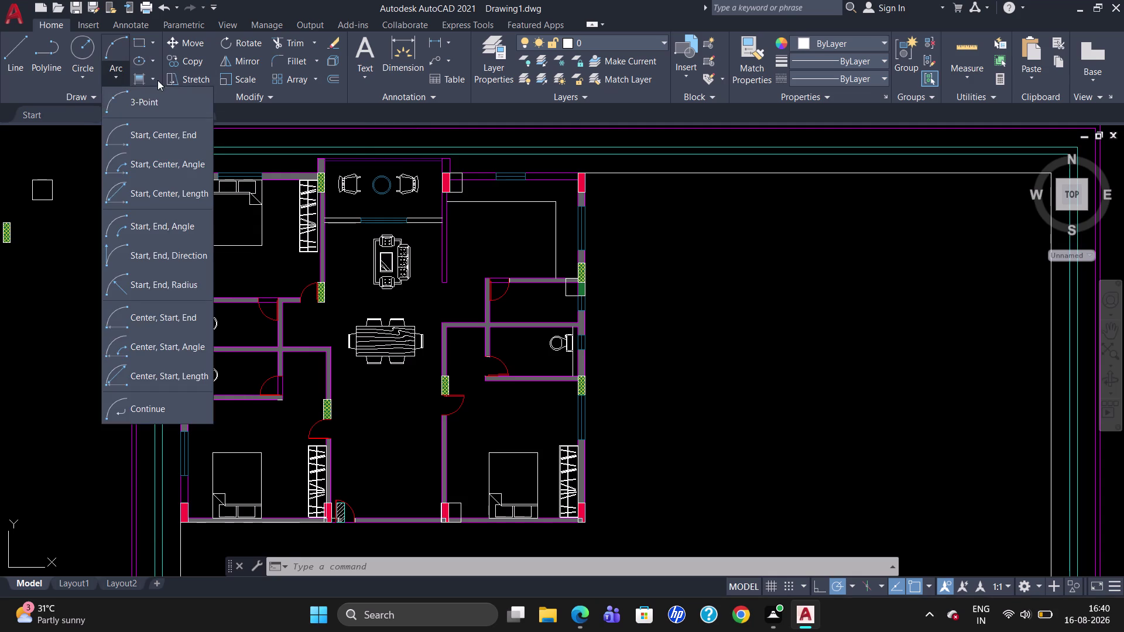
click(155, 78)
click(168, 131)
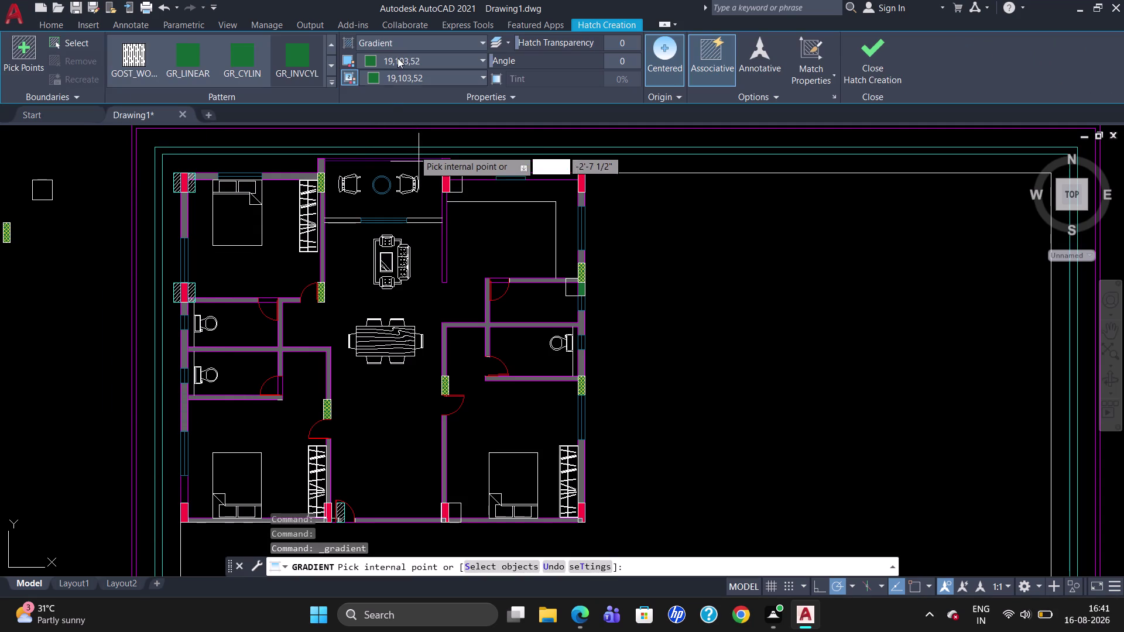
Set both gradient colours to the same grey.
click(405, 57)
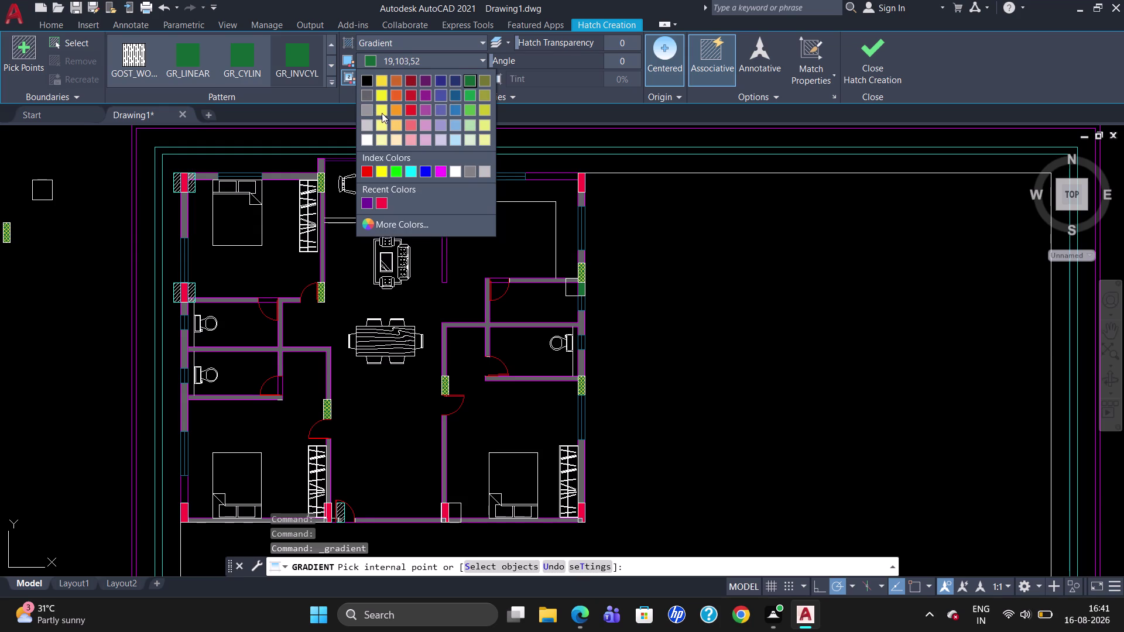
click(368, 99)
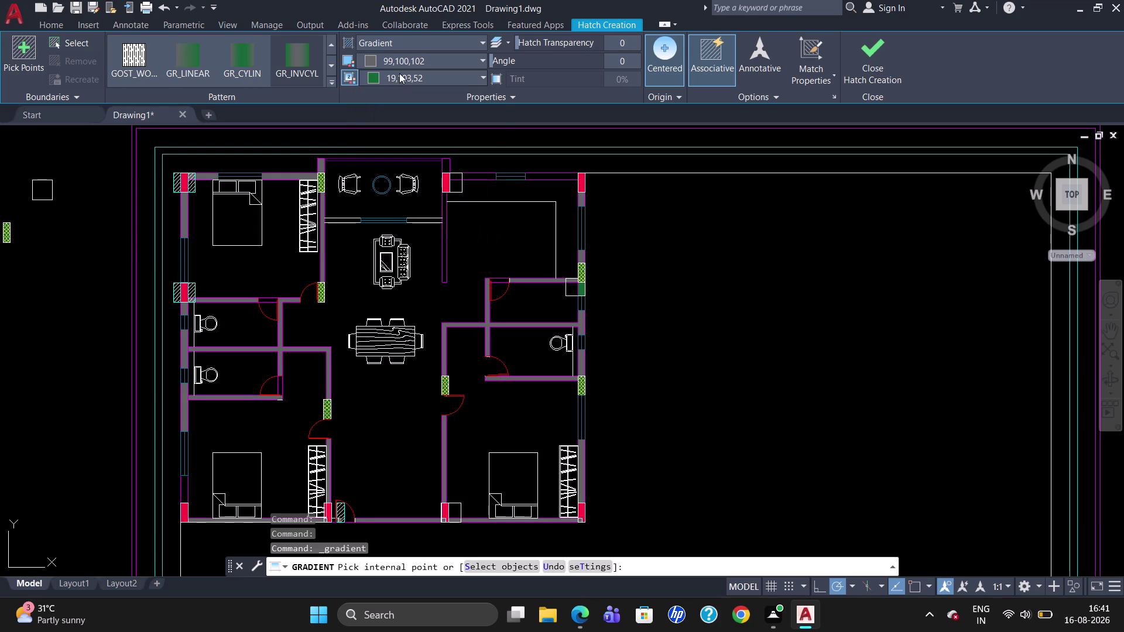
click(402, 73)
click(395, 71)
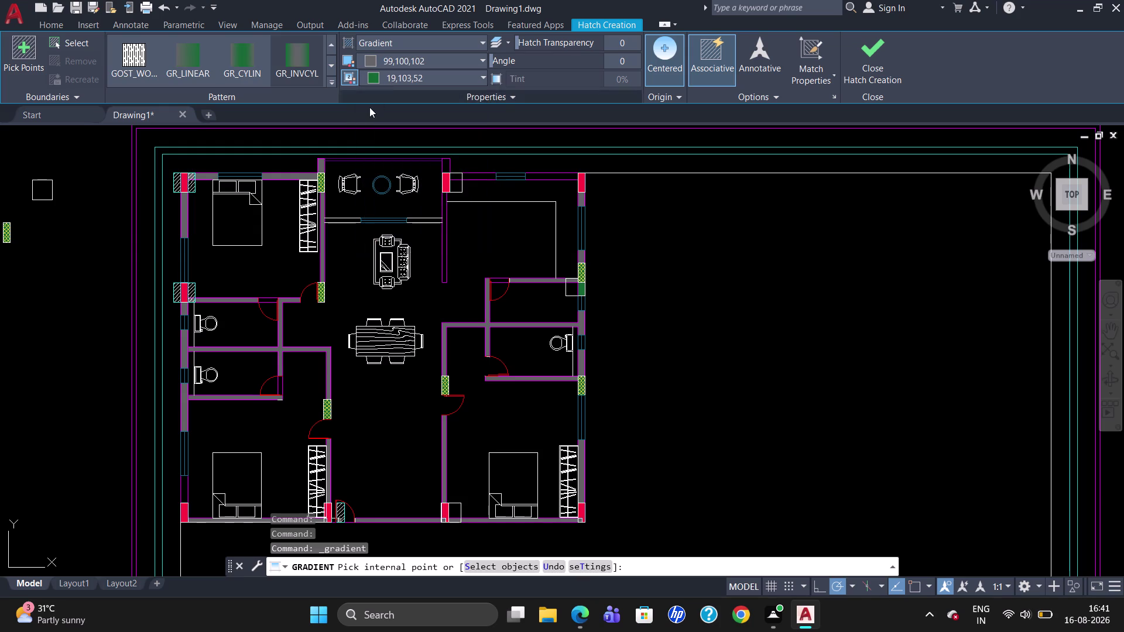
click(415, 76)
click(453, 79)
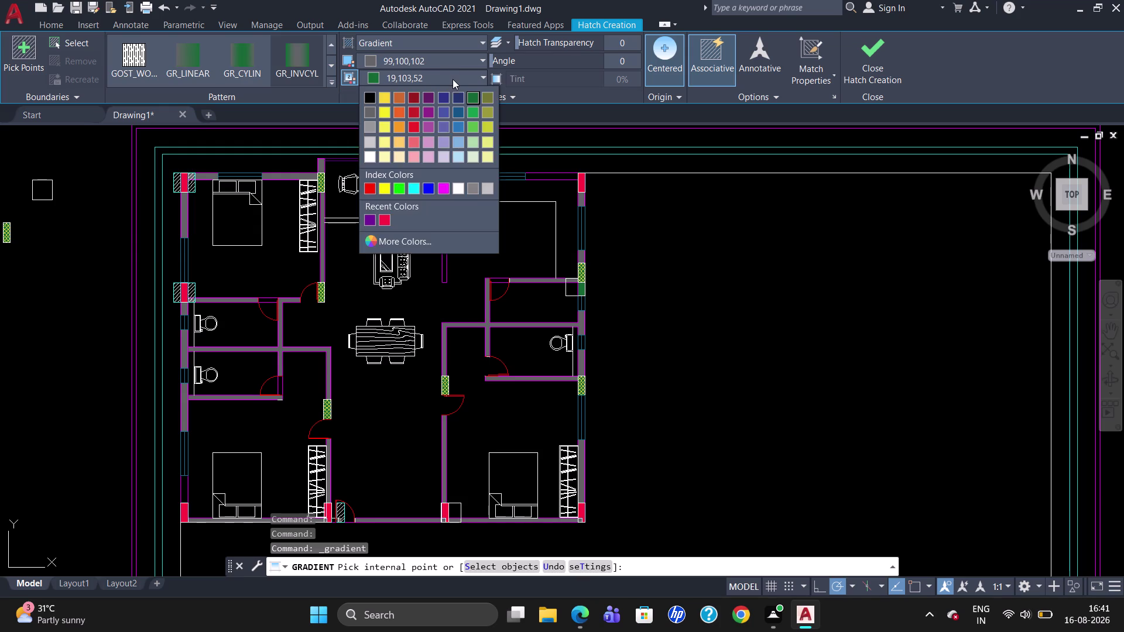
click(425, 78)
click(370, 111)
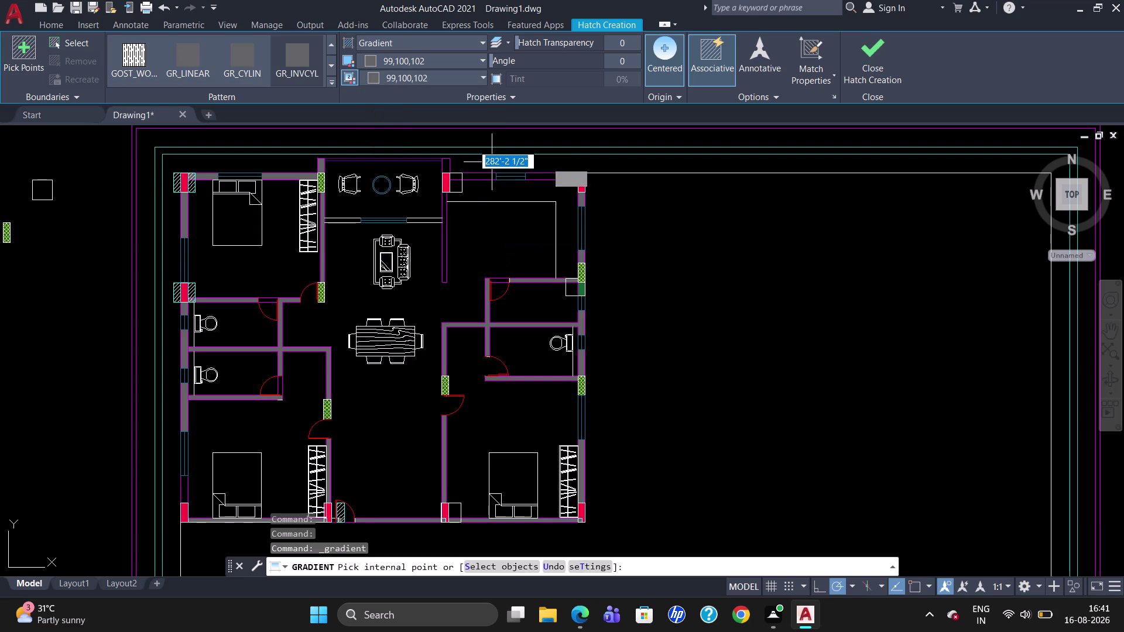
Pick the top, left, living-area and short top wall segments for grey fill.
scroll(up, 3)
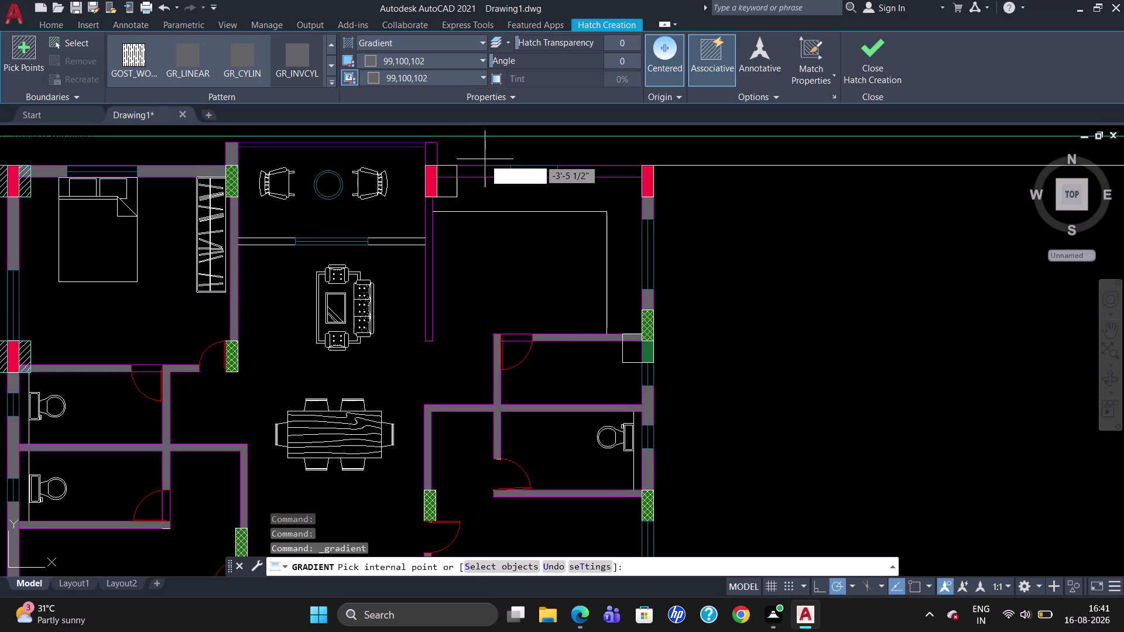
scroll(up, 3)
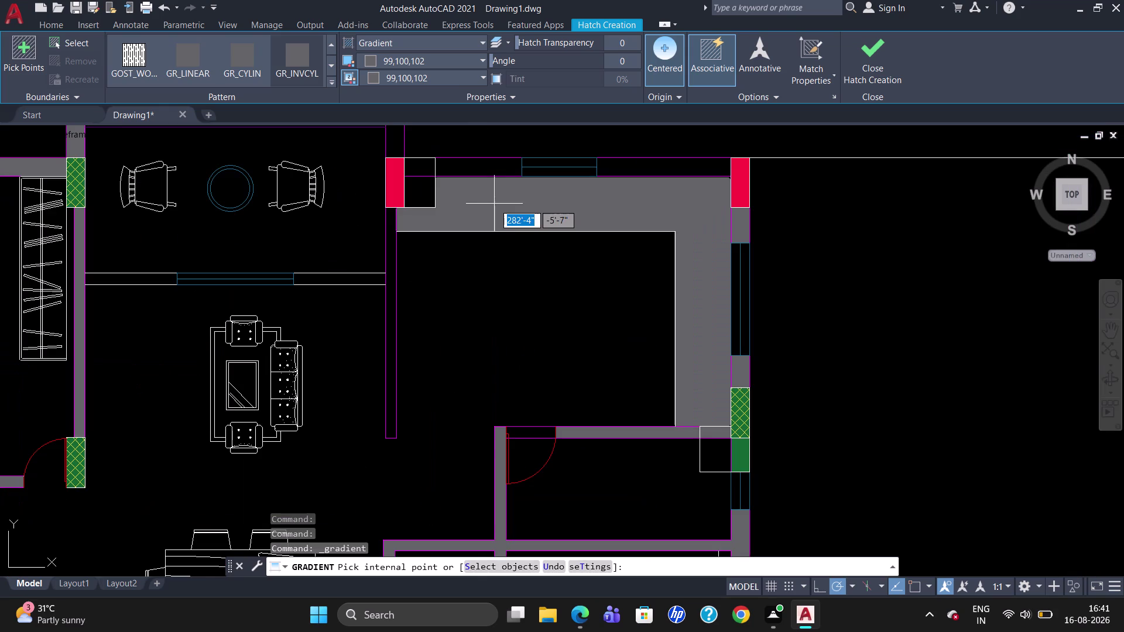
click(487, 169)
click(650, 163)
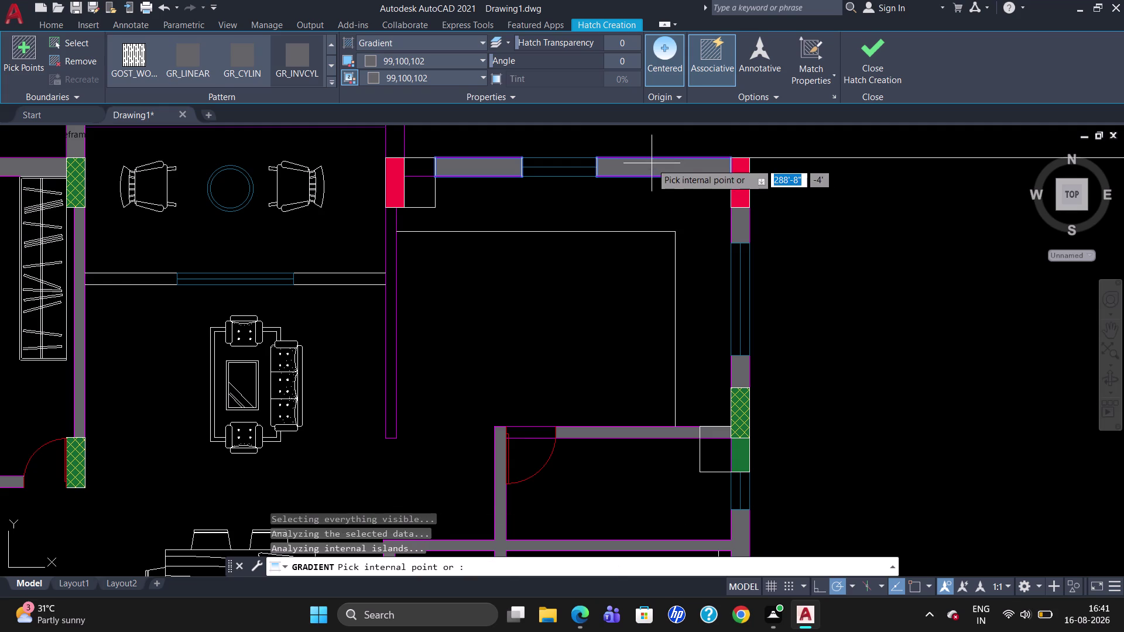
click(390, 294)
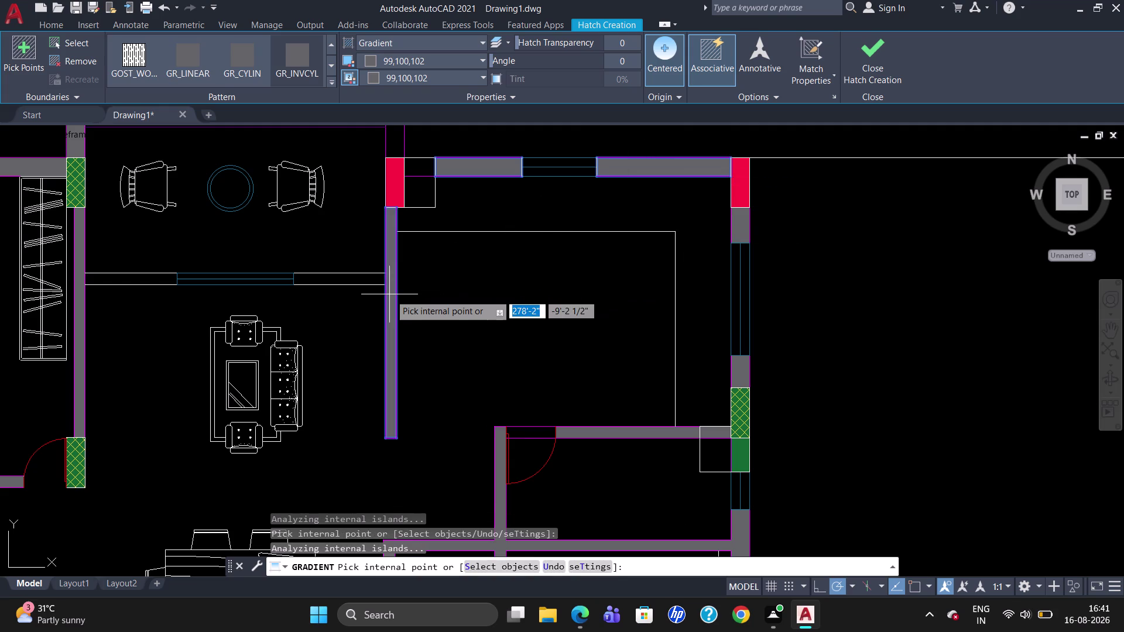
click(360, 278)
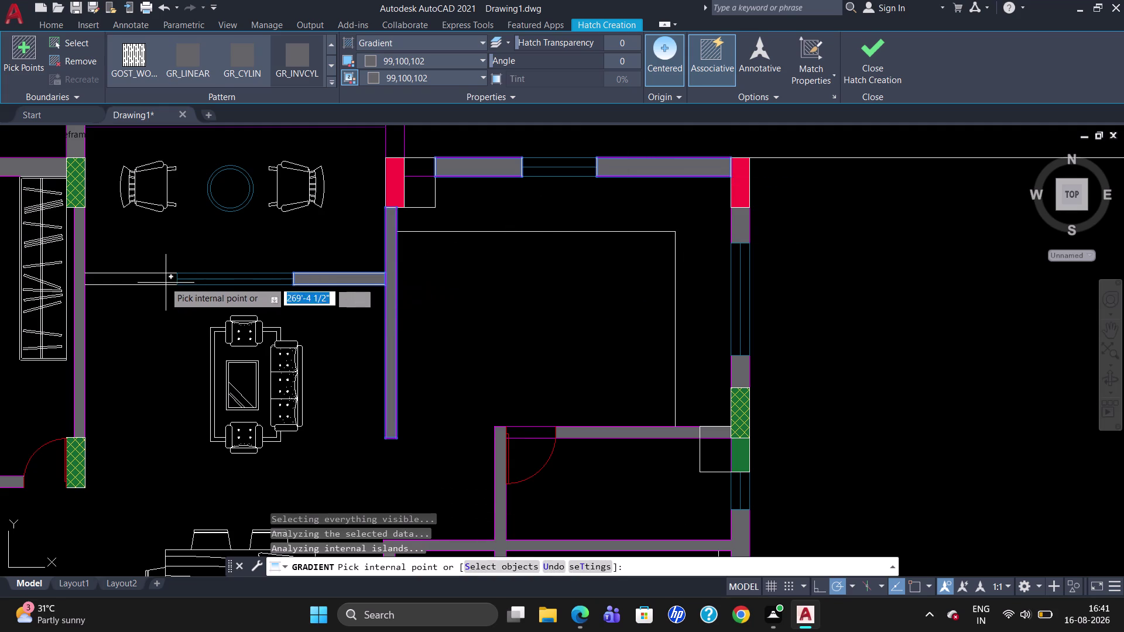
click(154, 276)
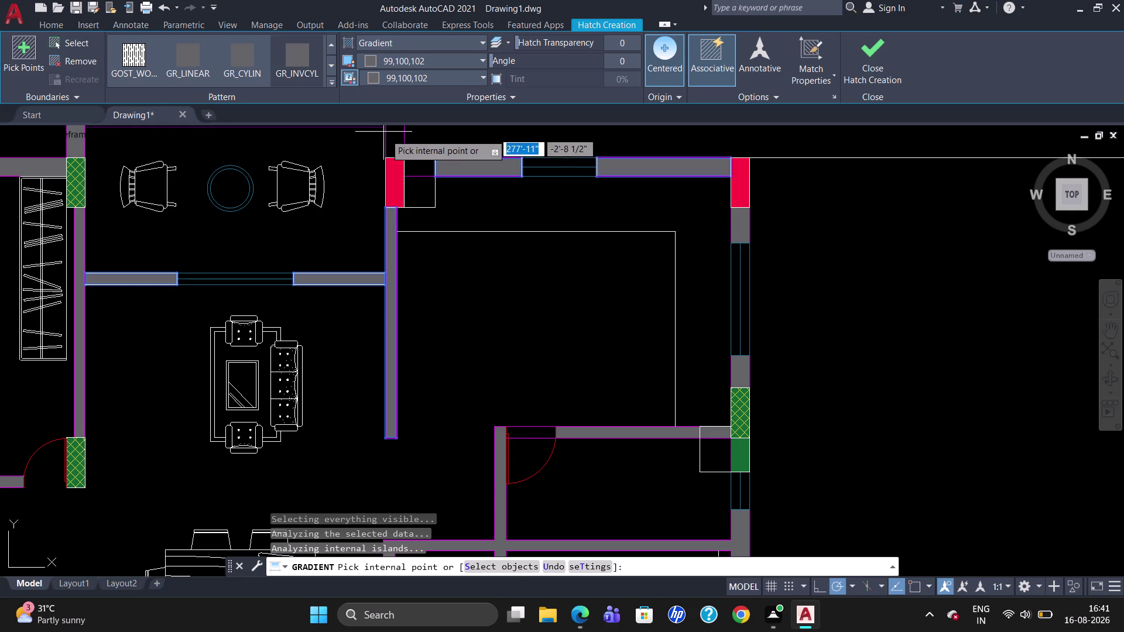
click(395, 144)
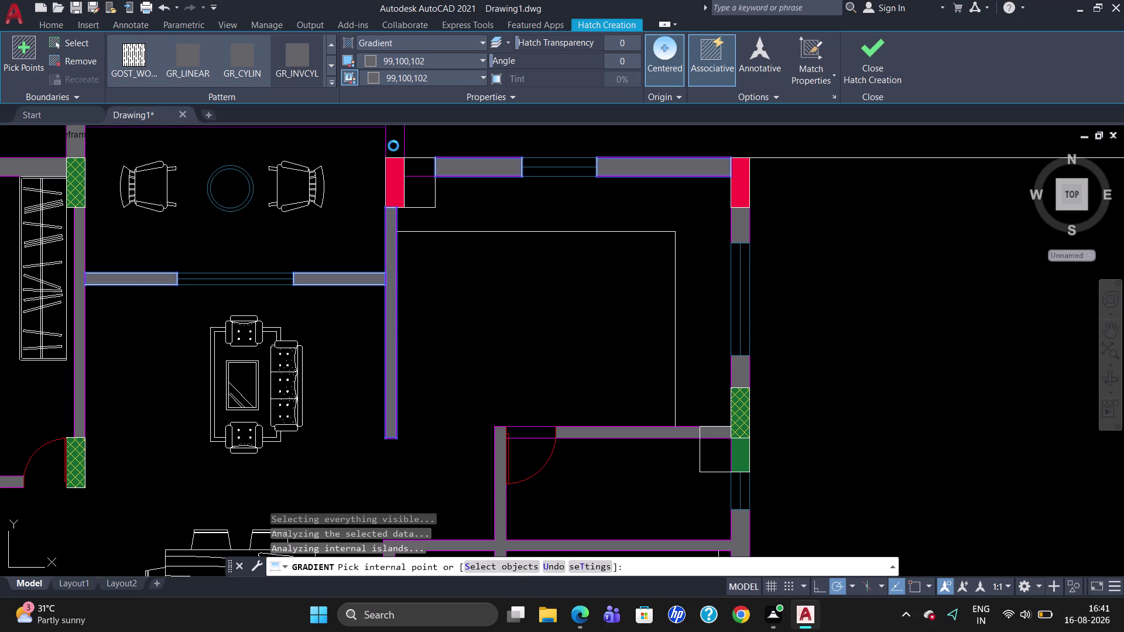
Abandon the boundary-less gradient fill and zoom back out.
scroll(down, 3)
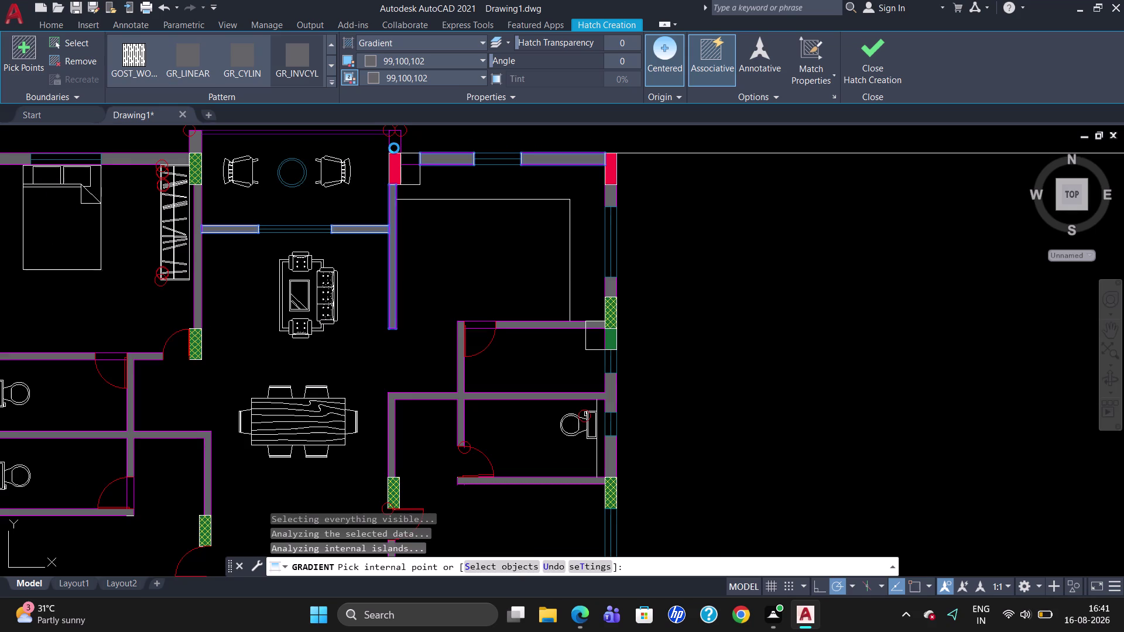
key(Escape)
key(Escape)
key(Escape)
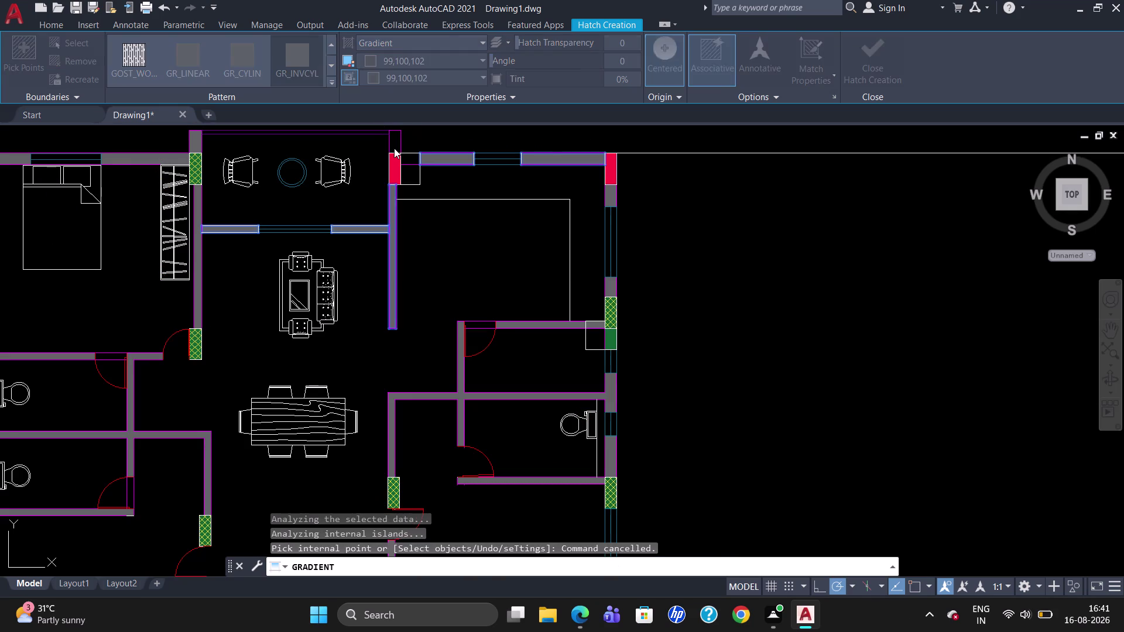
scroll(down, 3)
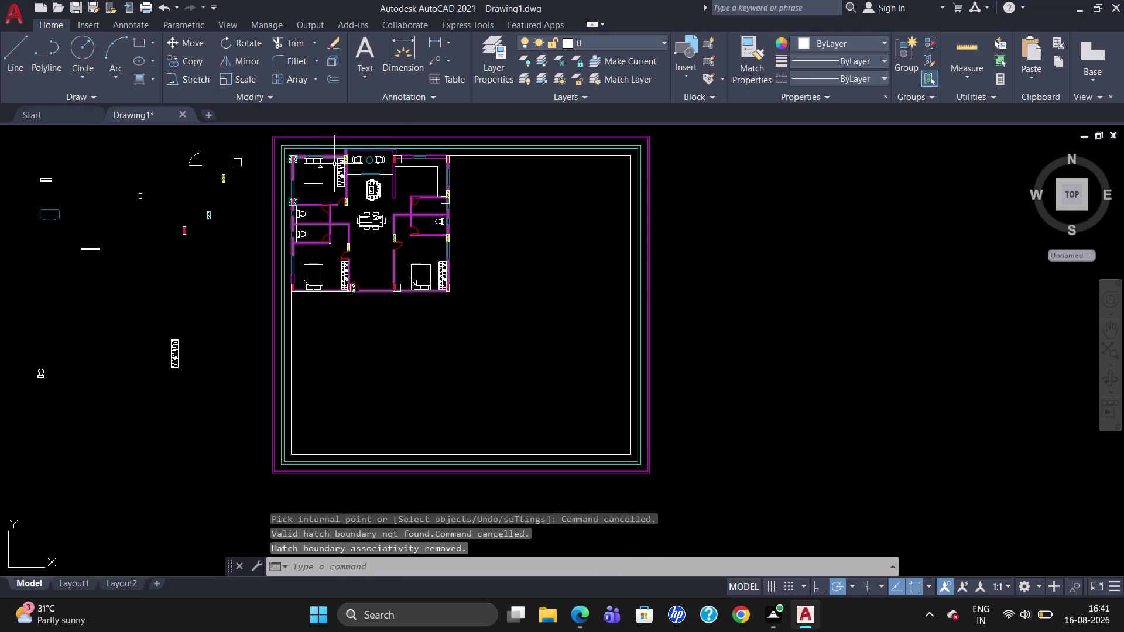
Start the grey gradient fill and fill both wall stubs below the sitting area.
scroll(up, 3)
scroll(down, 3)
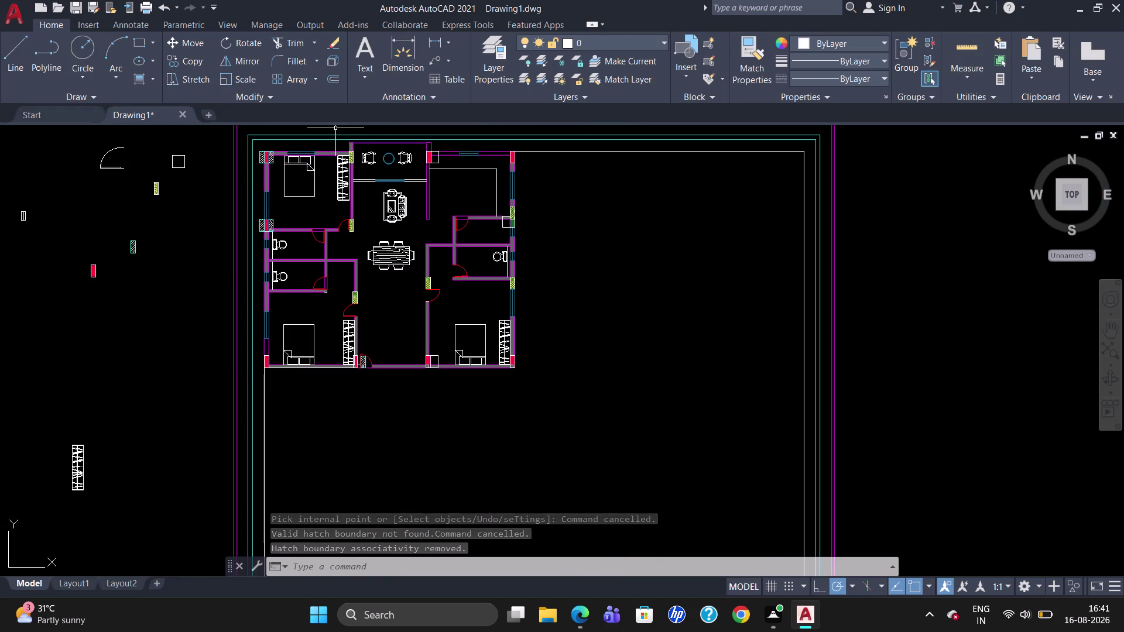
scroll(up, 3)
scroll(down, 3)
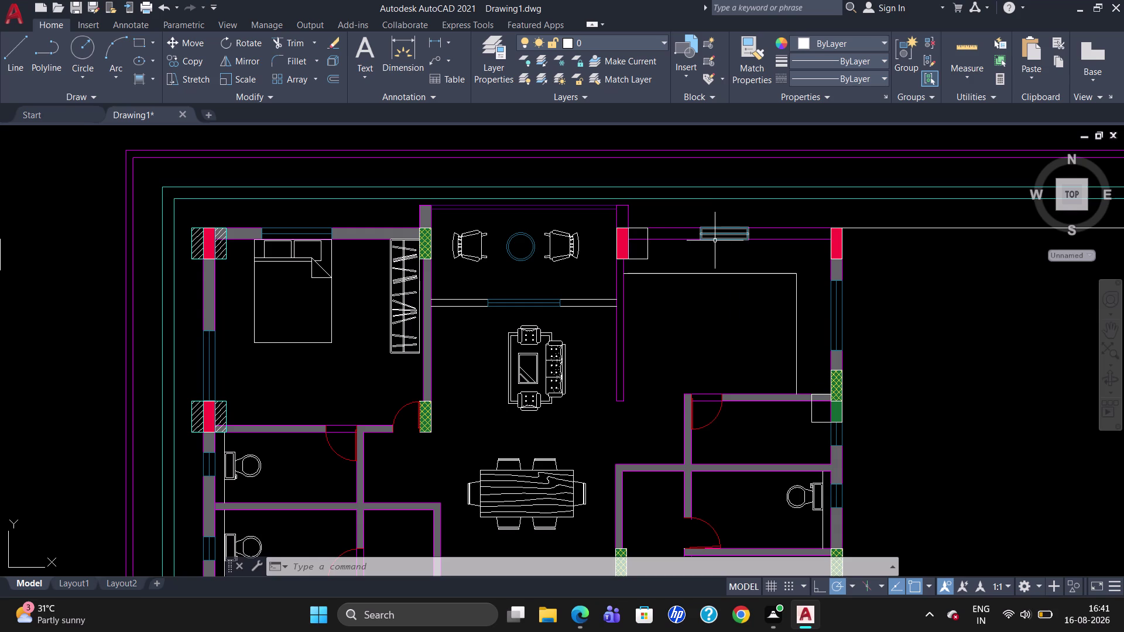
scroll(up, 3)
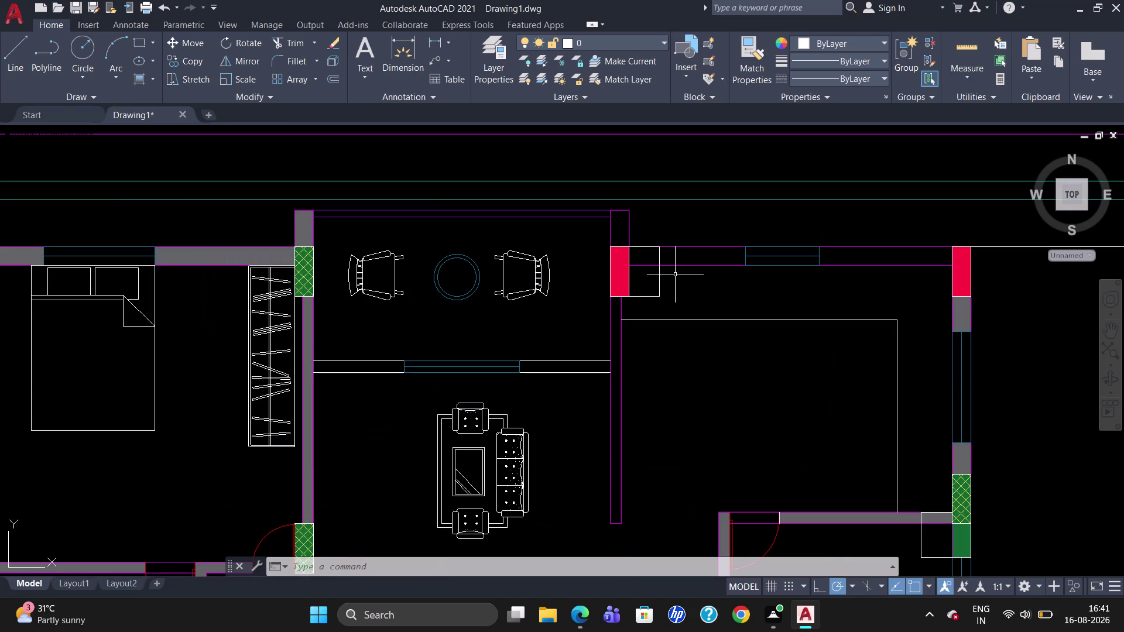
click(146, 80)
click(187, 69)
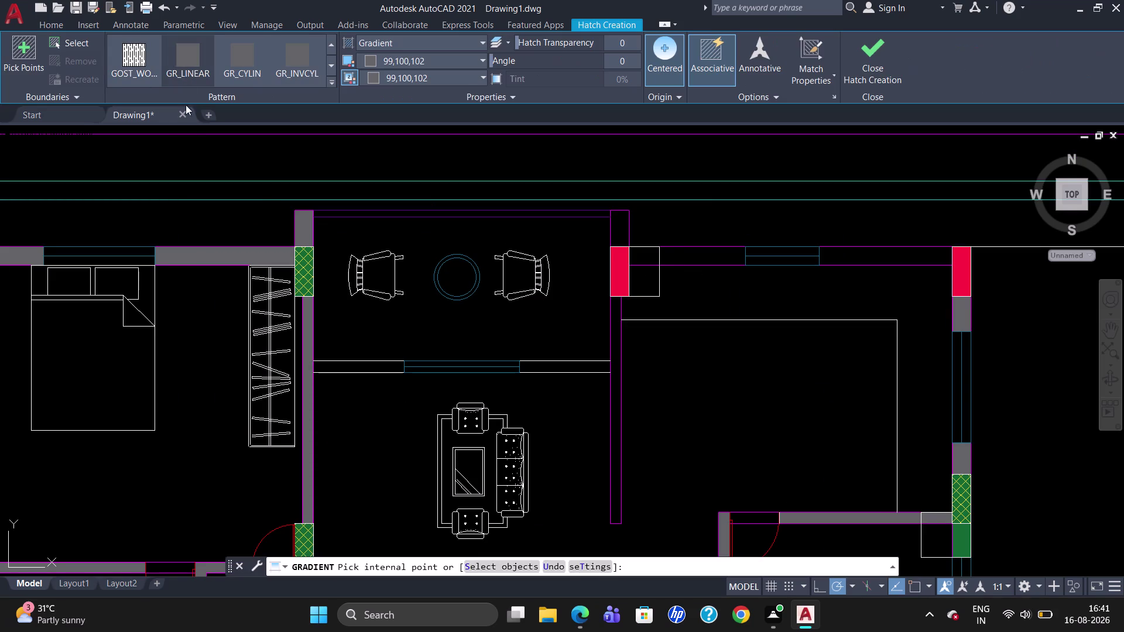
click(359, 366)
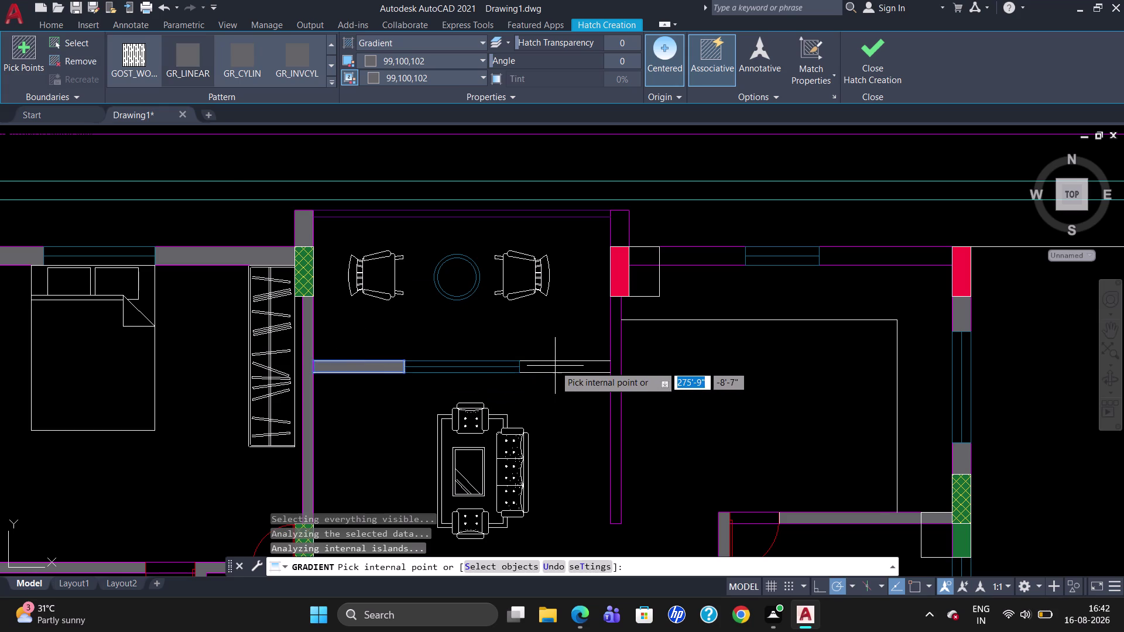
click(556, 366)
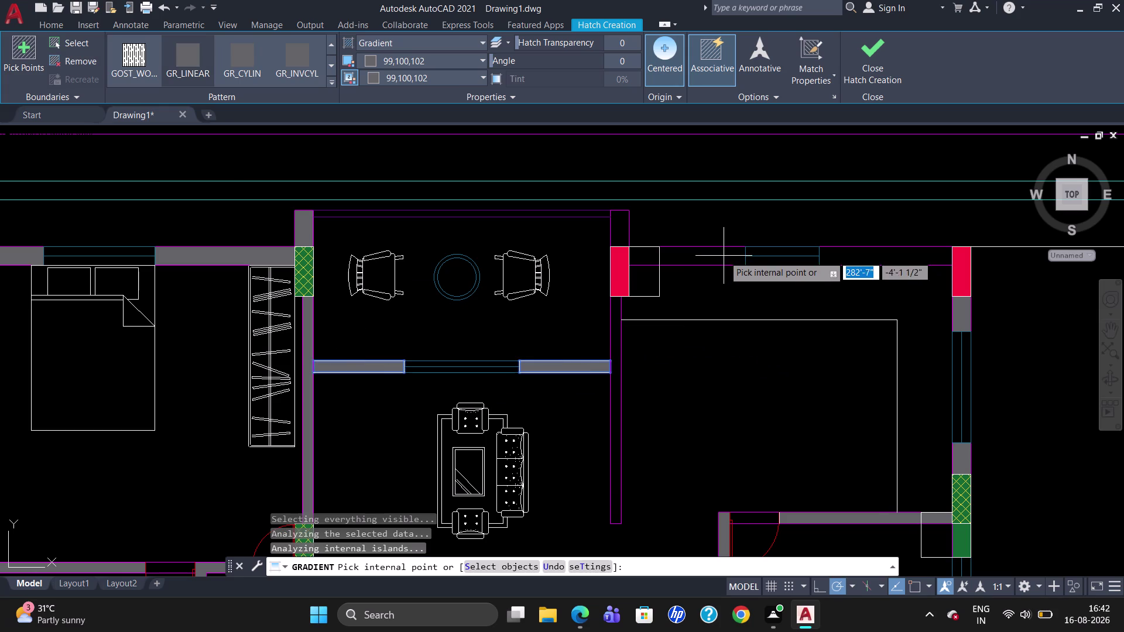
Fill the top wall right of the red tag, the vertical wall, and top-right wall.
click(723, 256)
click(642, 260)
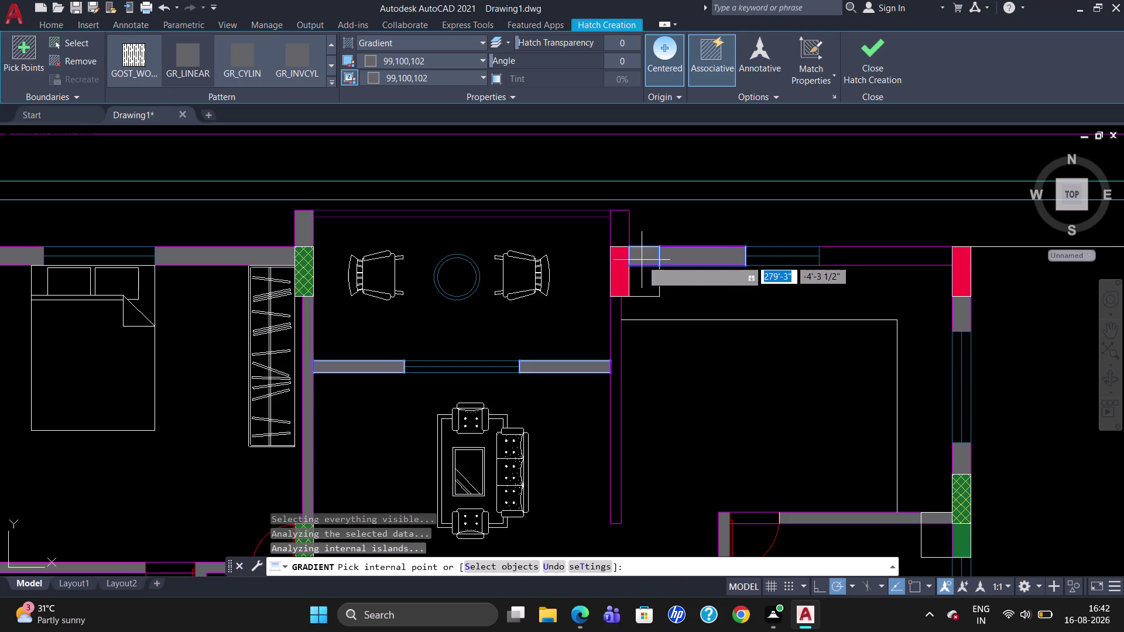
click(624, 236)
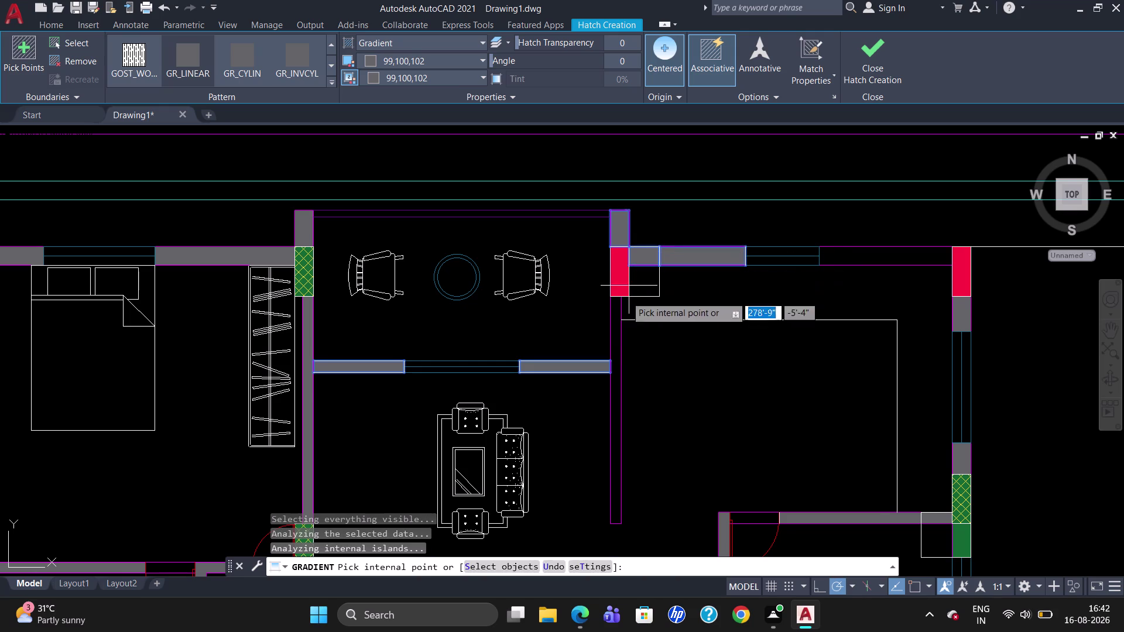
click(616, 330)
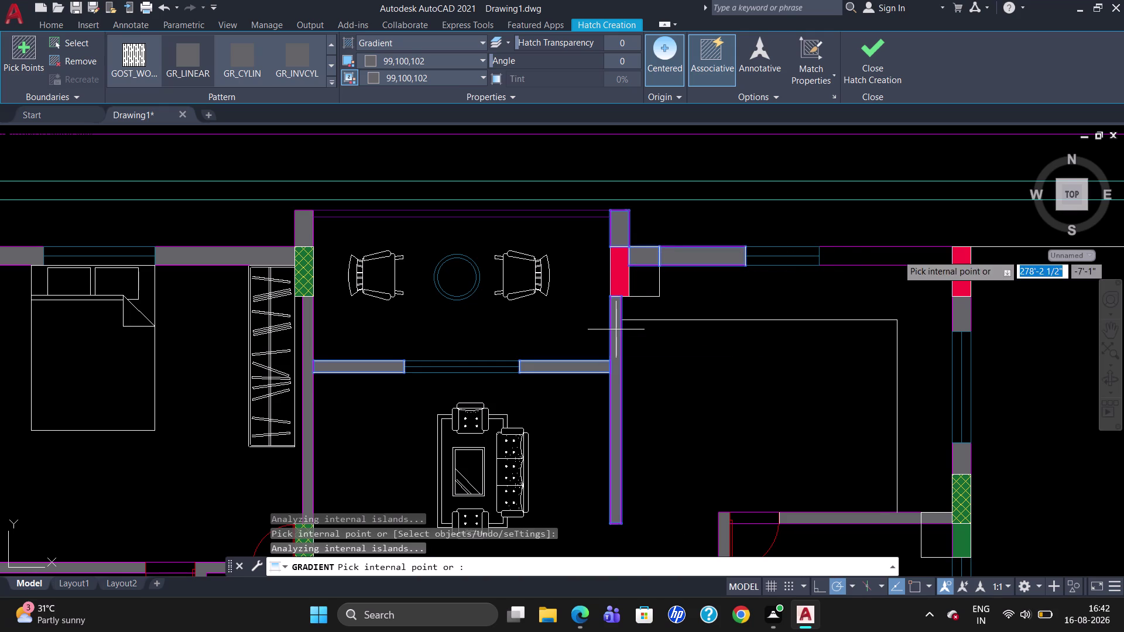
click(896, 256)
scroll(down, 3)
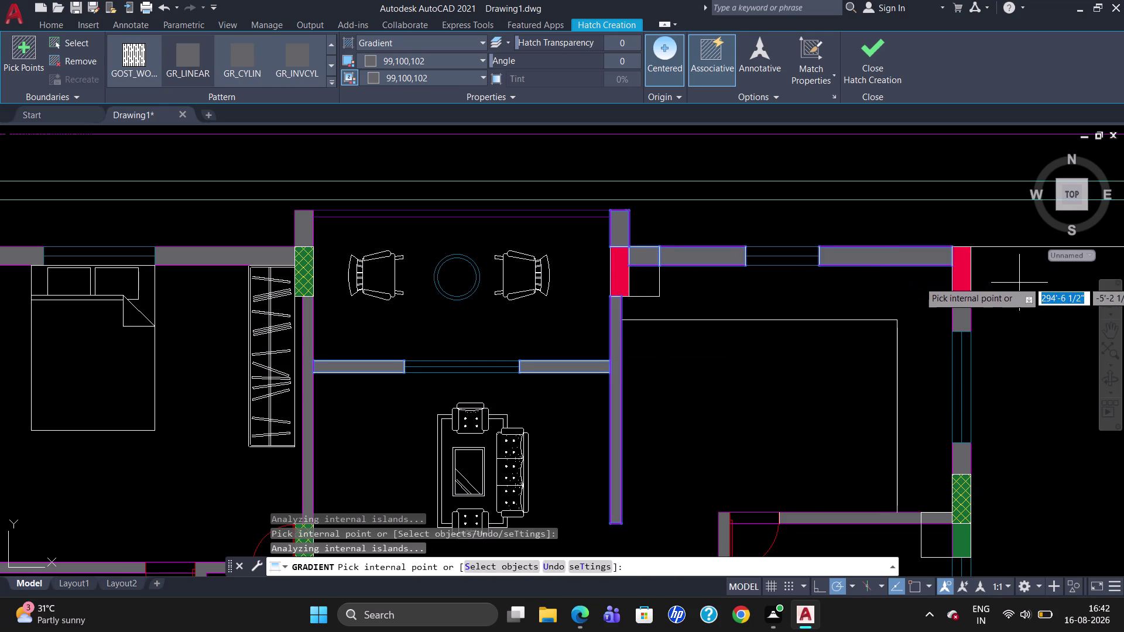
scroll(down, 3)
key(Escape)
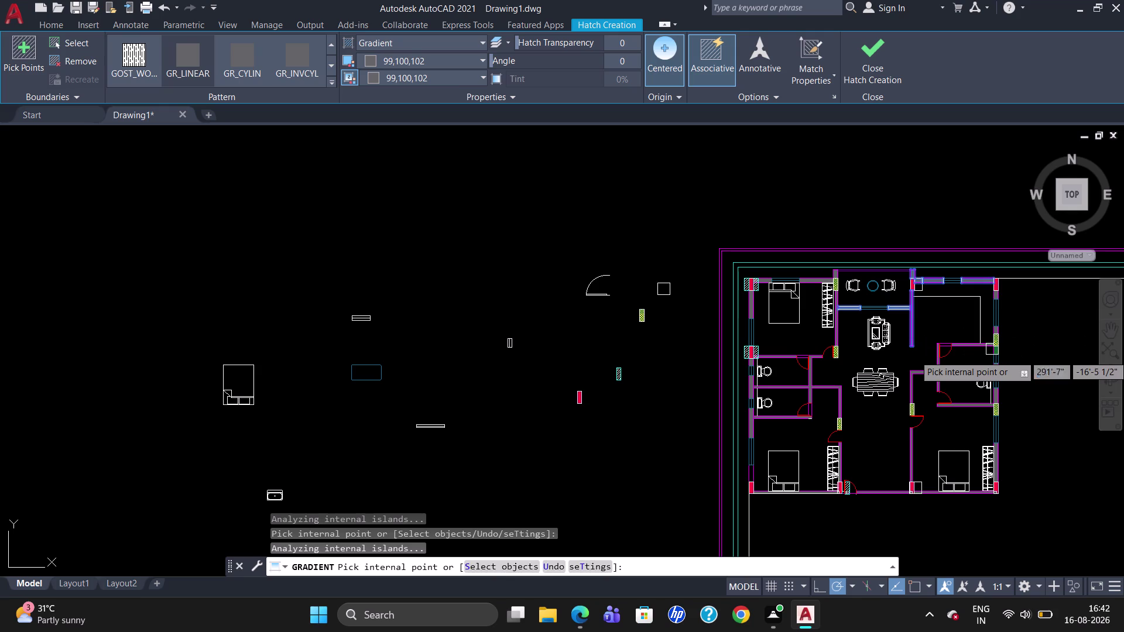
scroll(up, 3)
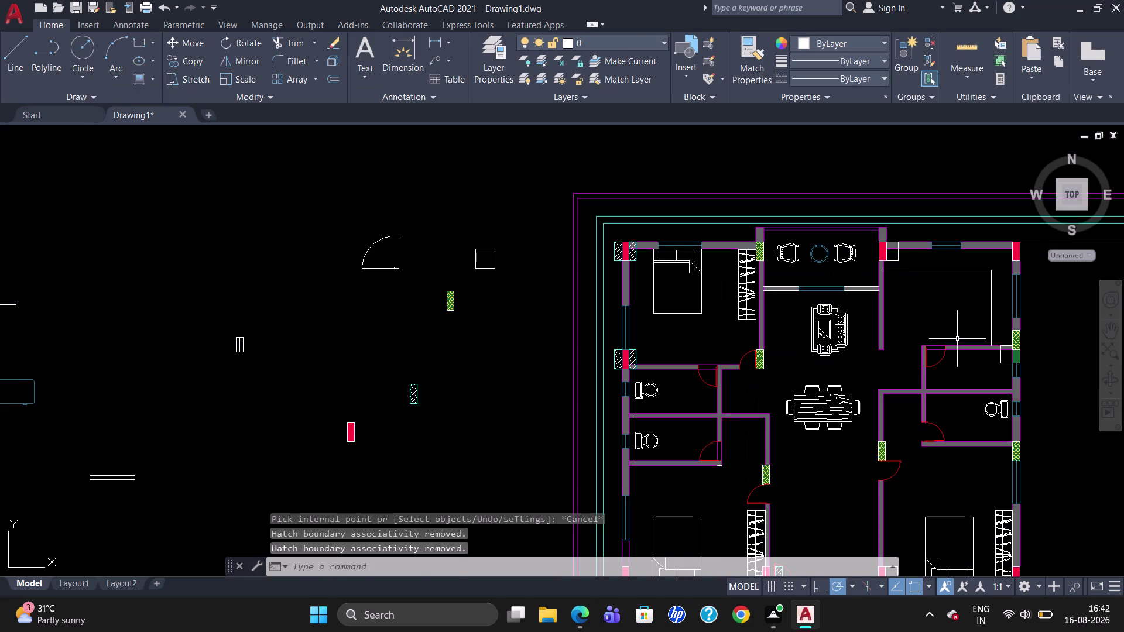
Survey the whole floor plan, then start a new Hatch from the Home tab.
scroll(up, 3)
scroll(down, 3)
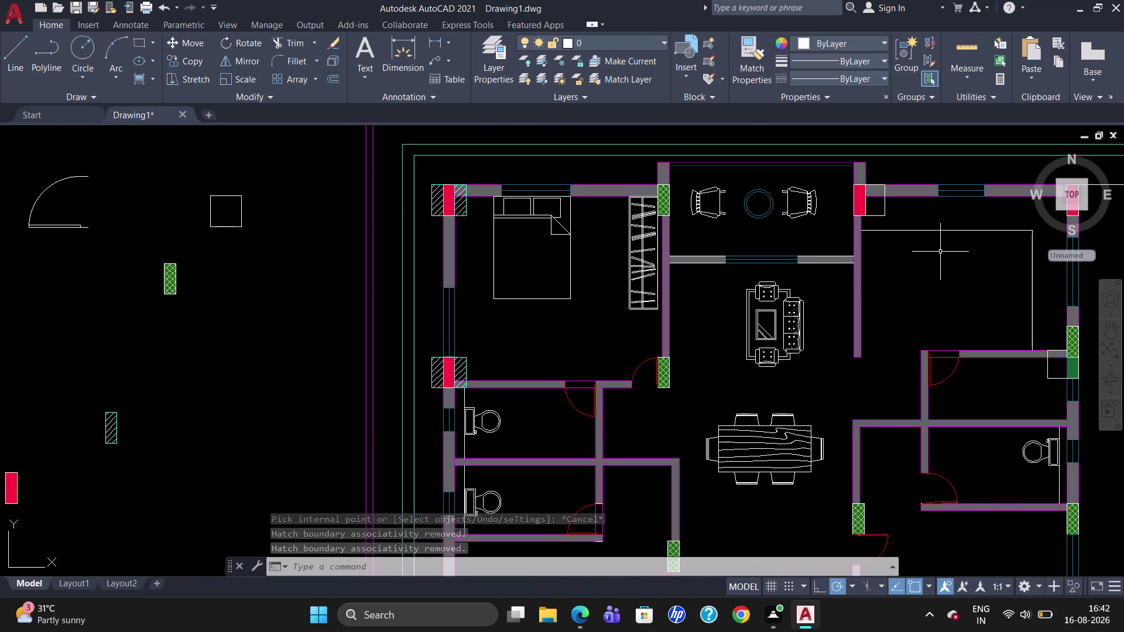
scroll(down, 3)
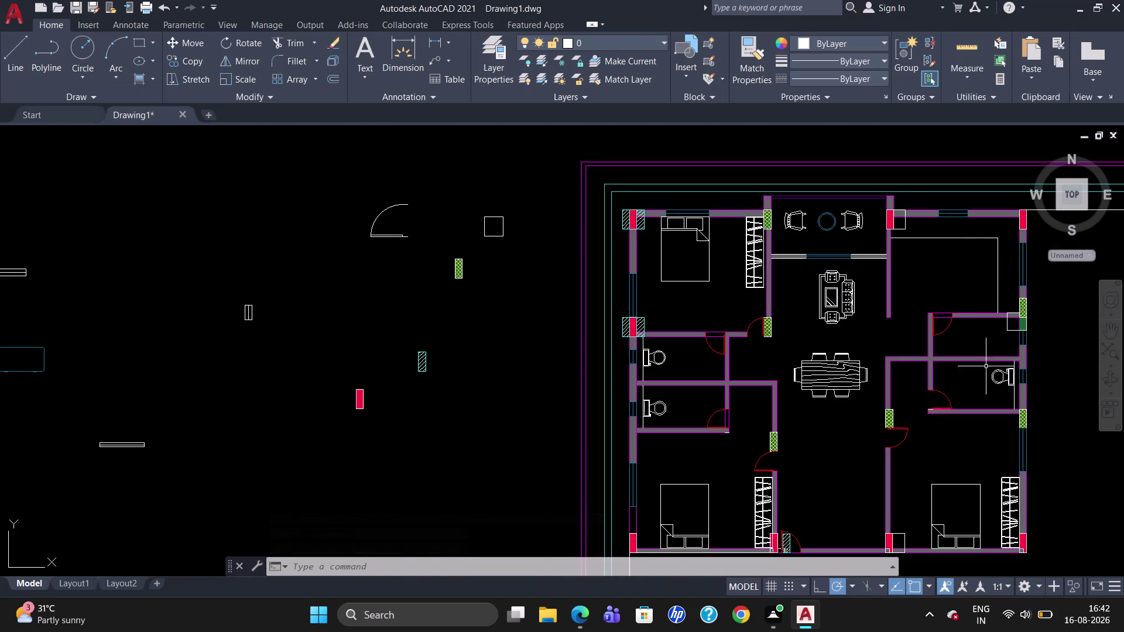
scroll(up, 3)
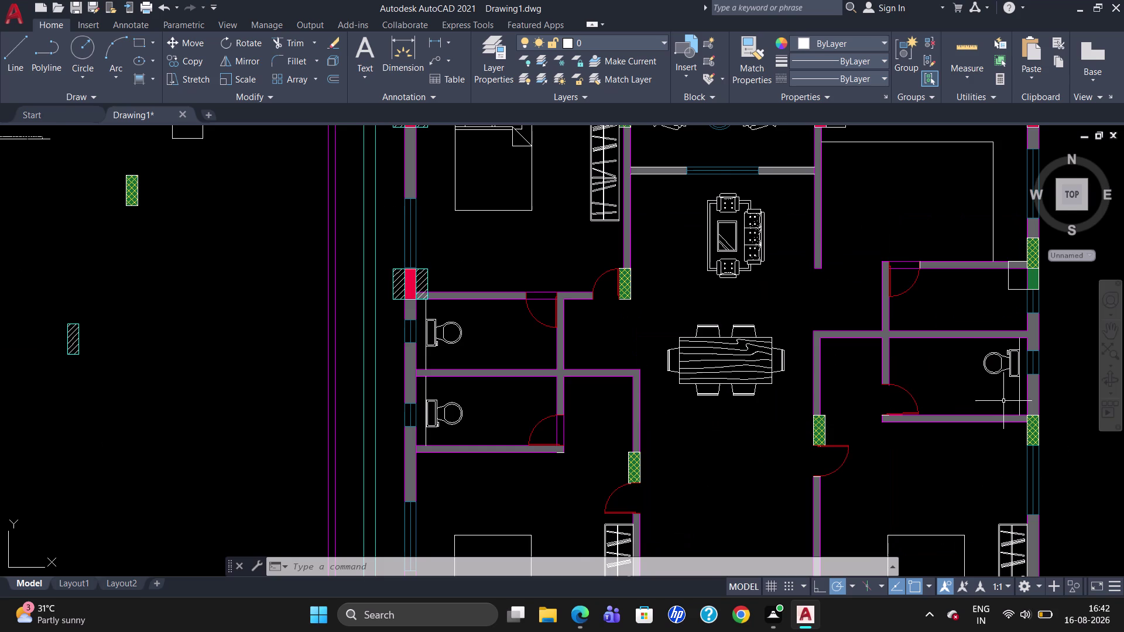
scroll(up, 3)
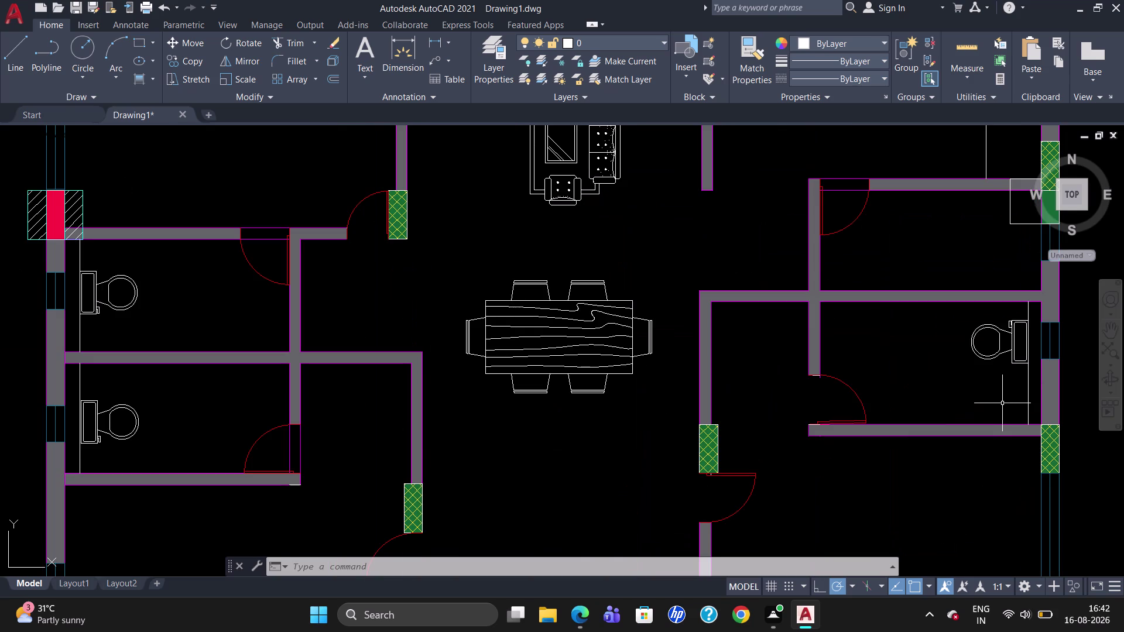
scroll(down, 3)
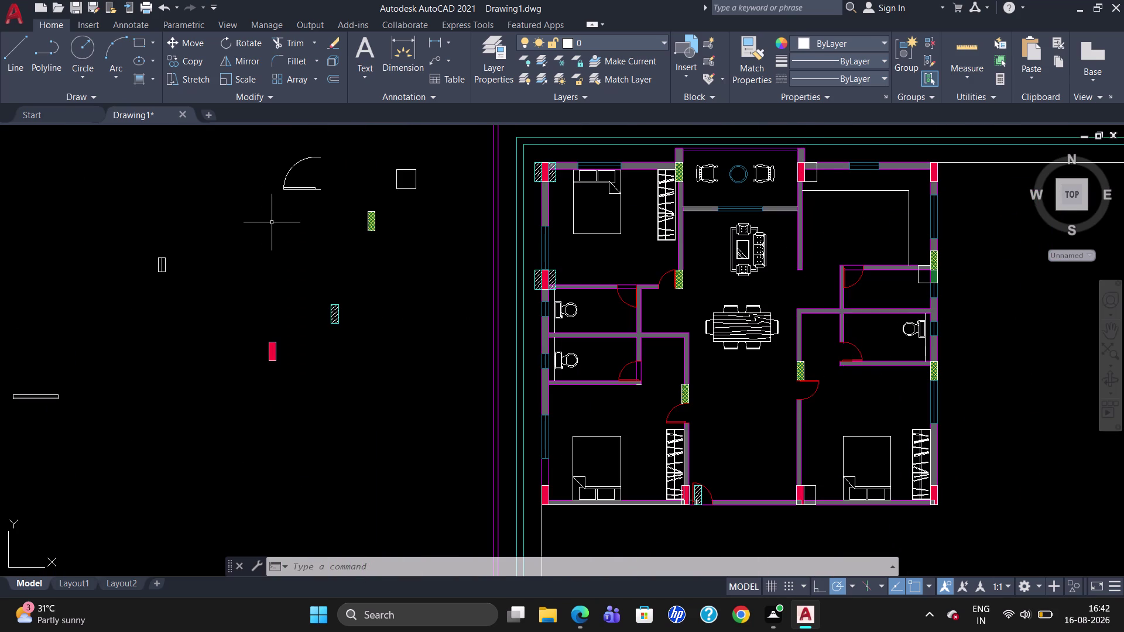
click(152, 83)
click(172, 99)
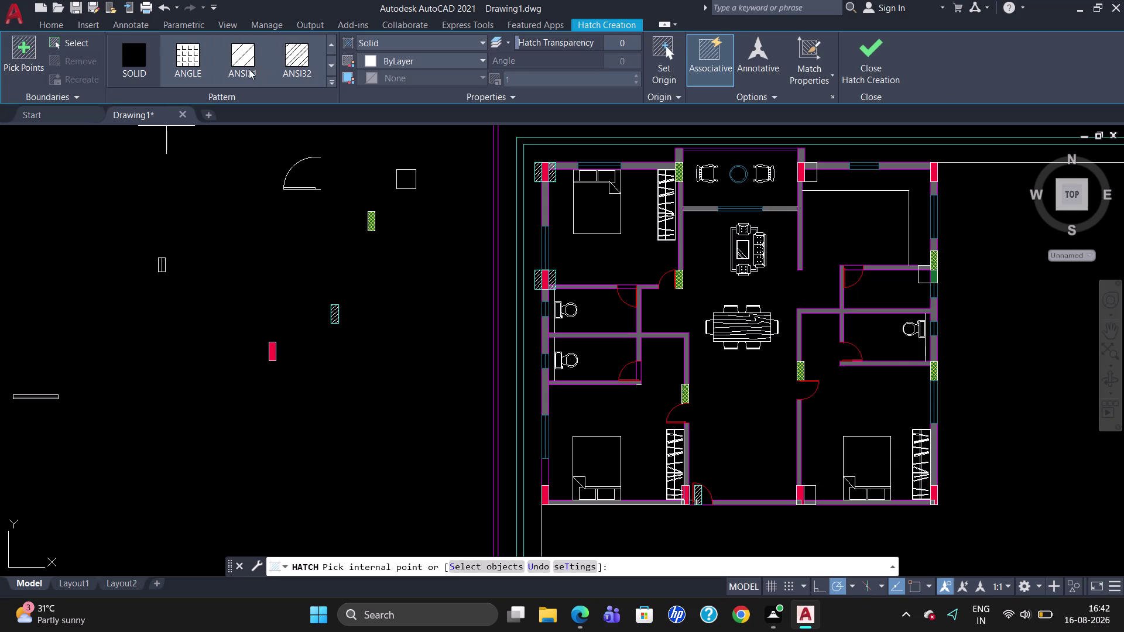
Choose the ANSI31 pattern and hatch the small square beside the bottom red tag.
click(249, 68)
scroll(up, 3)
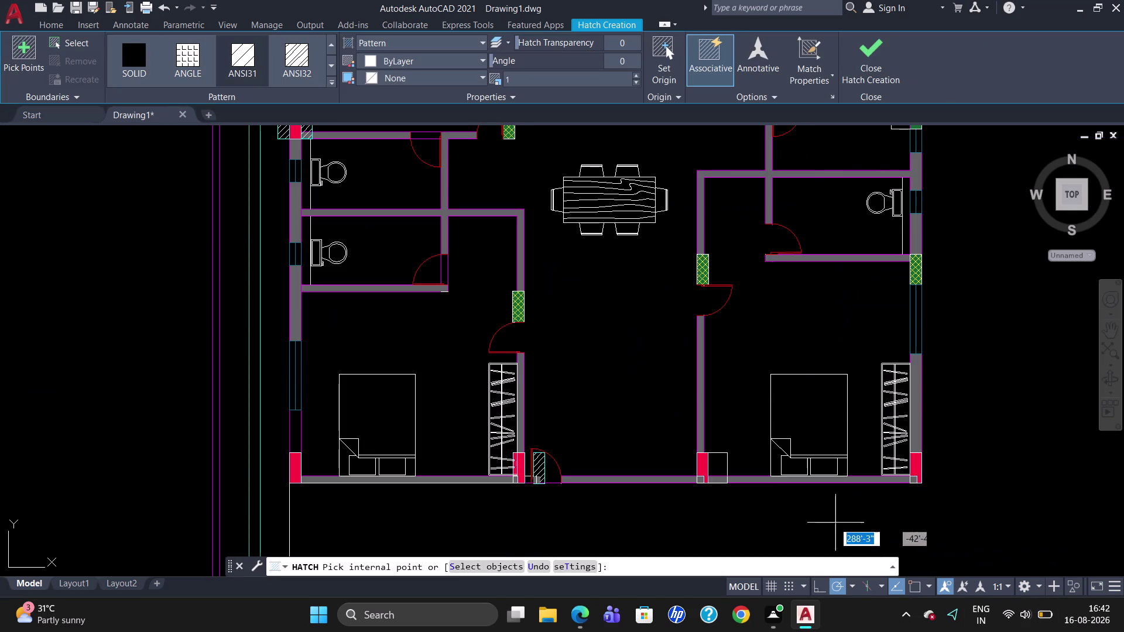
click(719, 468)
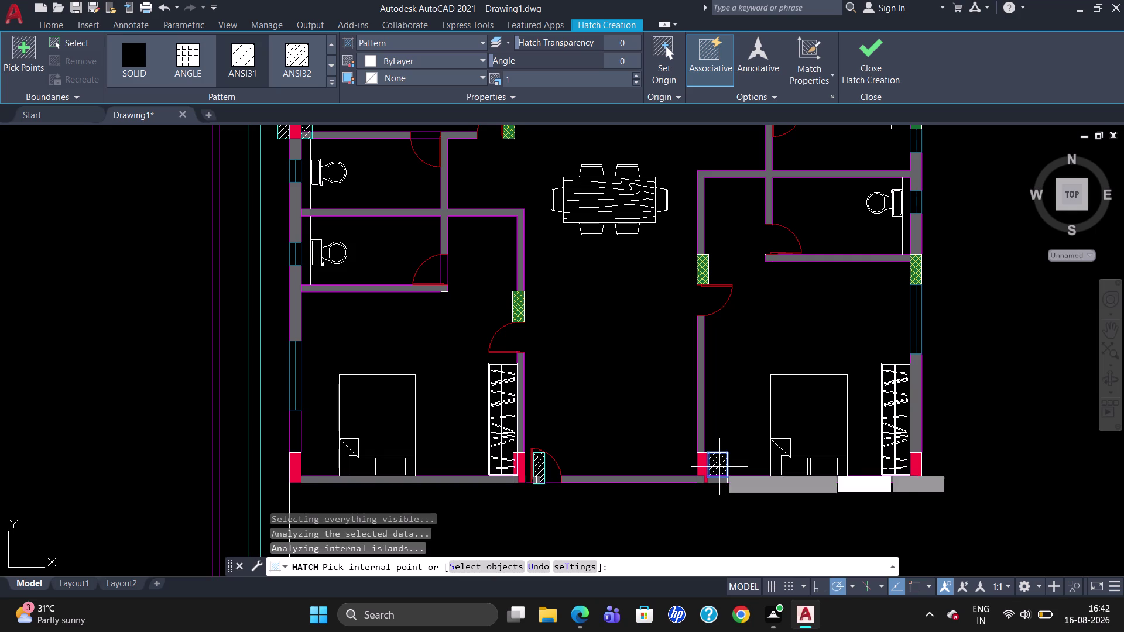
scroll(down, 3)
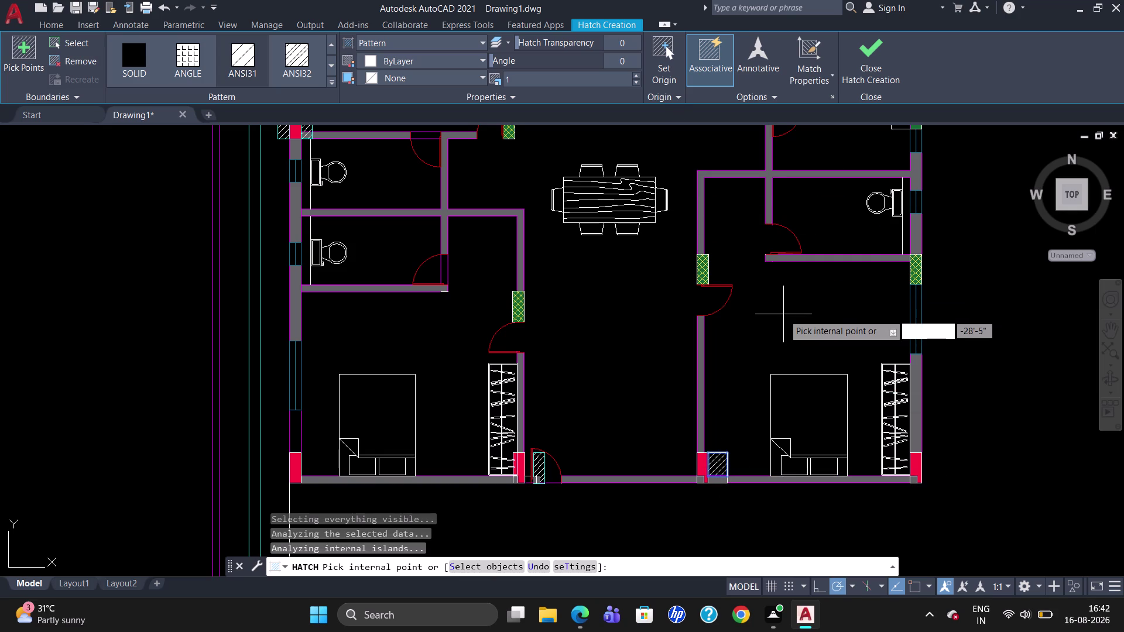
scroll(down, 3)
Hatch the small square beside the top red tag and end the hatch command.
scroll(up, 3)
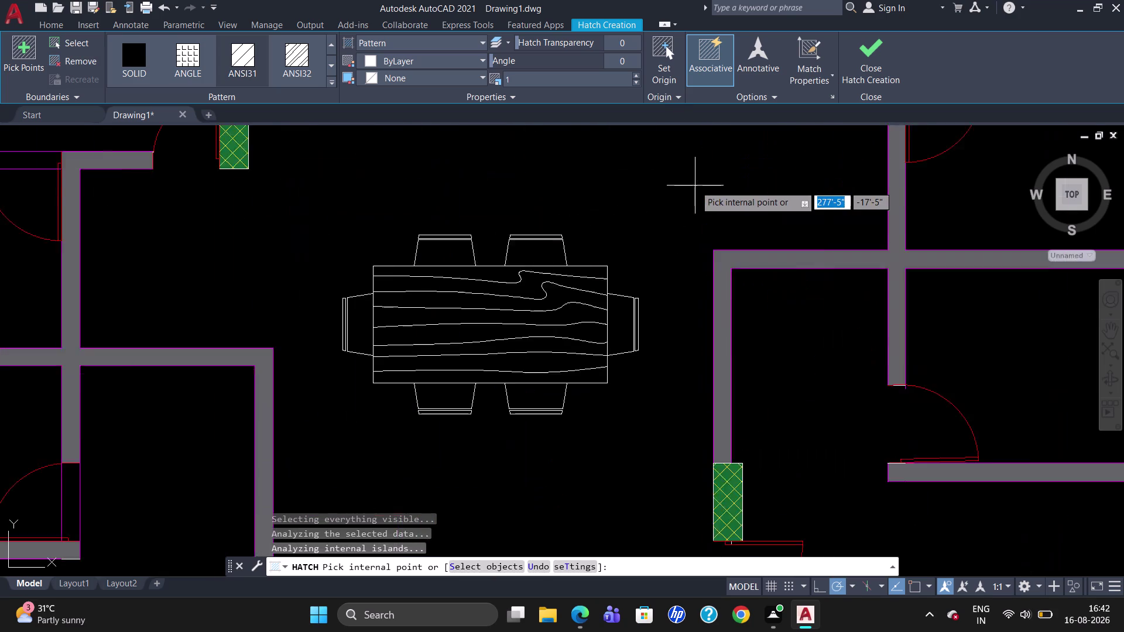
scroll(up, 3)
scroll(down, 3)
scroll(down, 3)
scroll(up, 3)
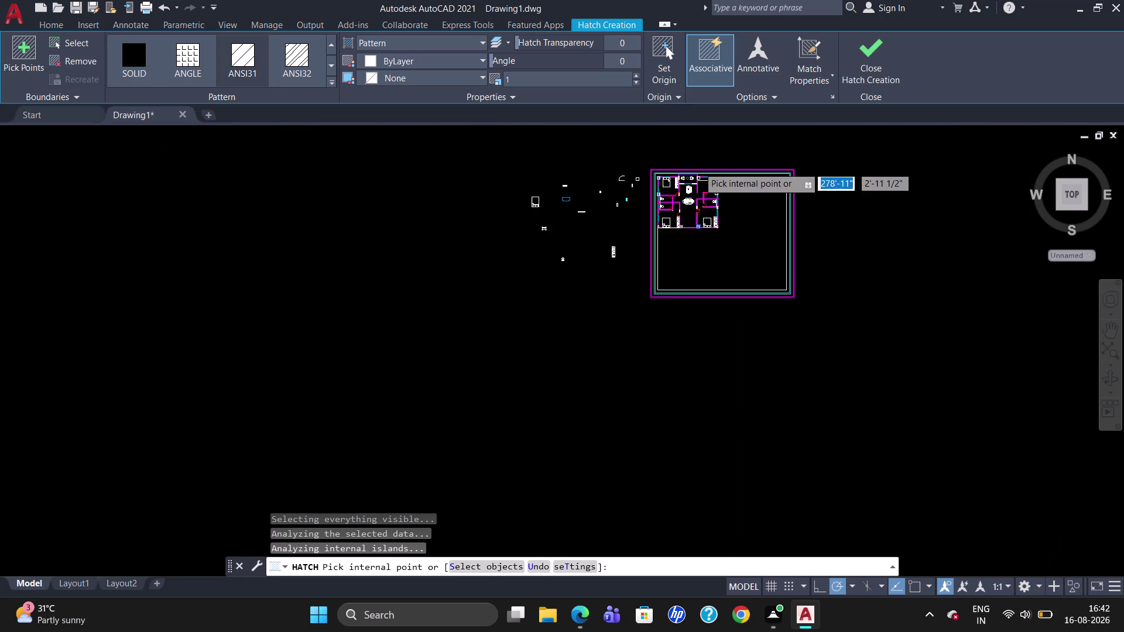
scroll(up, 3)
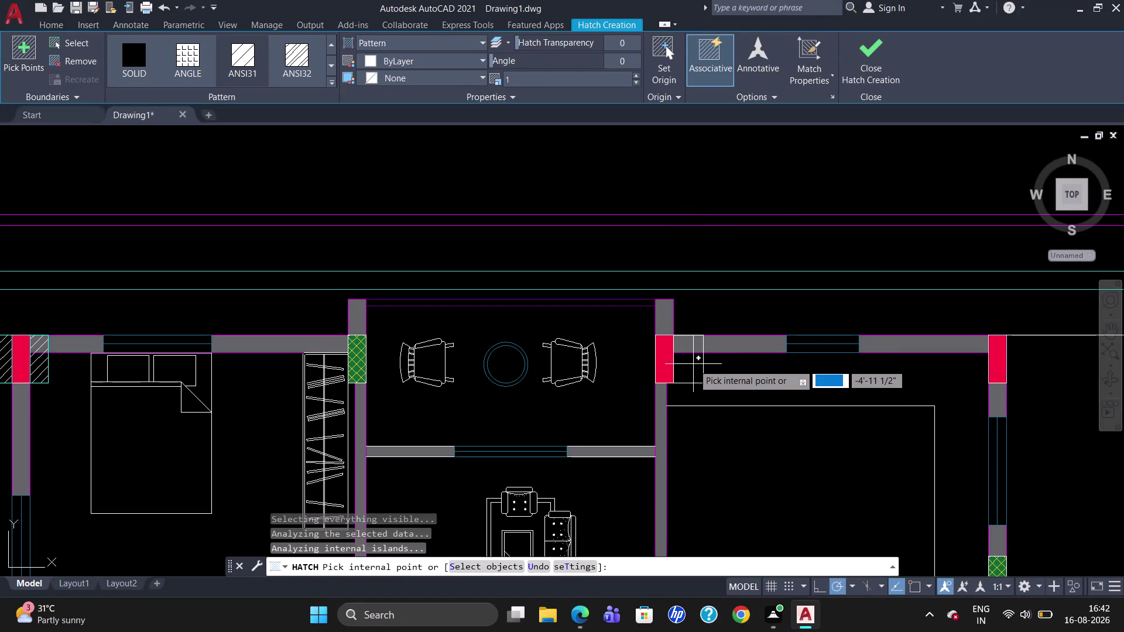
click(692, 365)
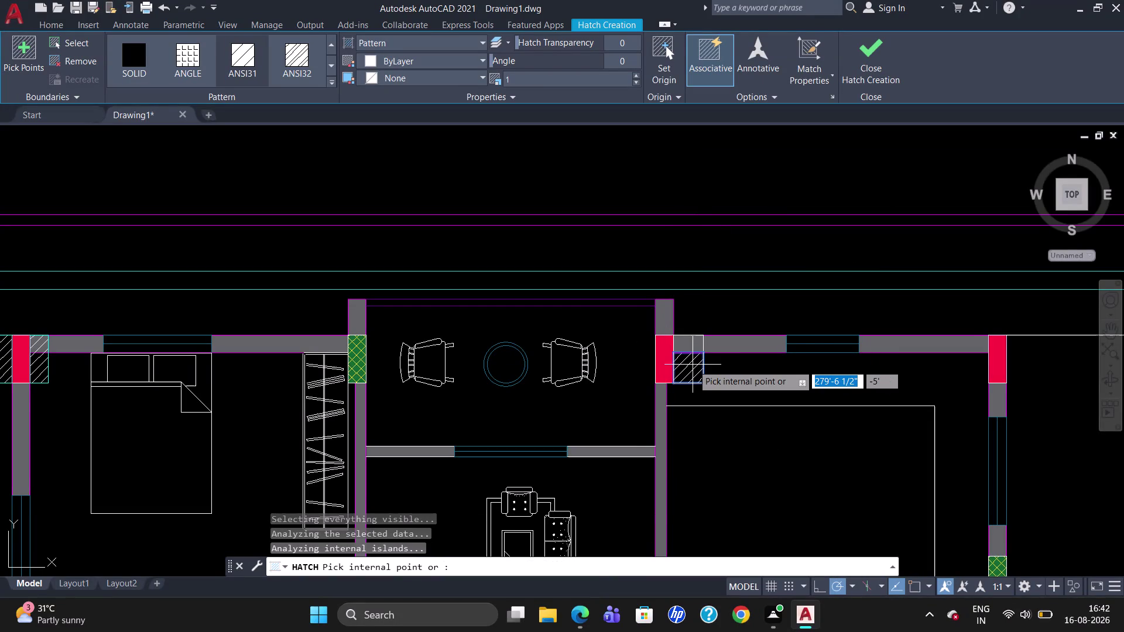
key(Escape)
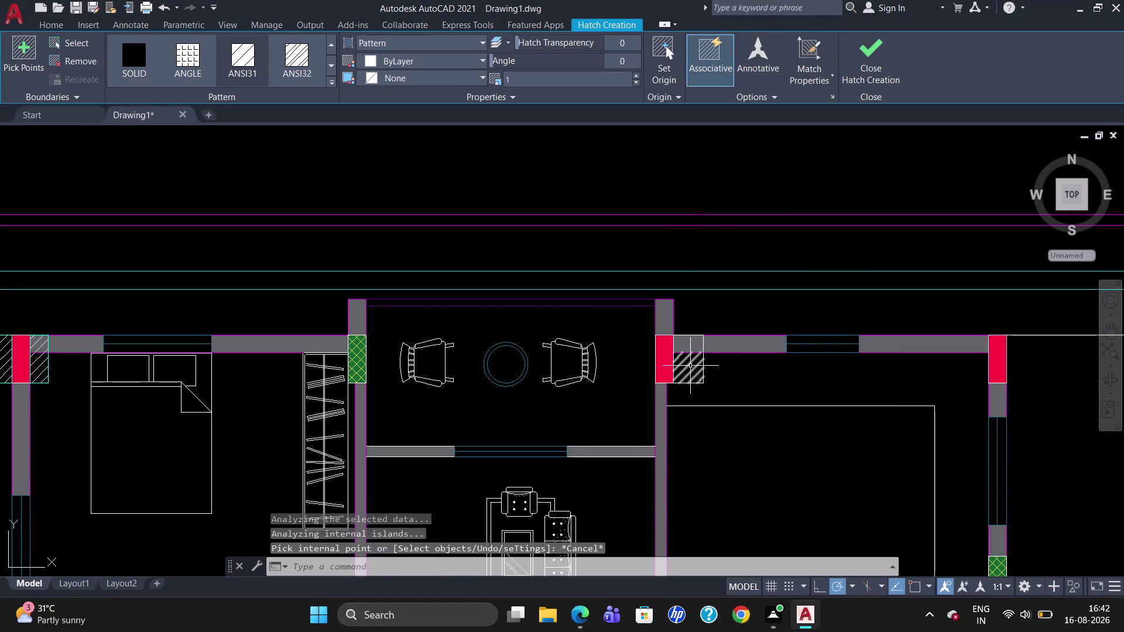
key(Escape)
scroll(down, 3)
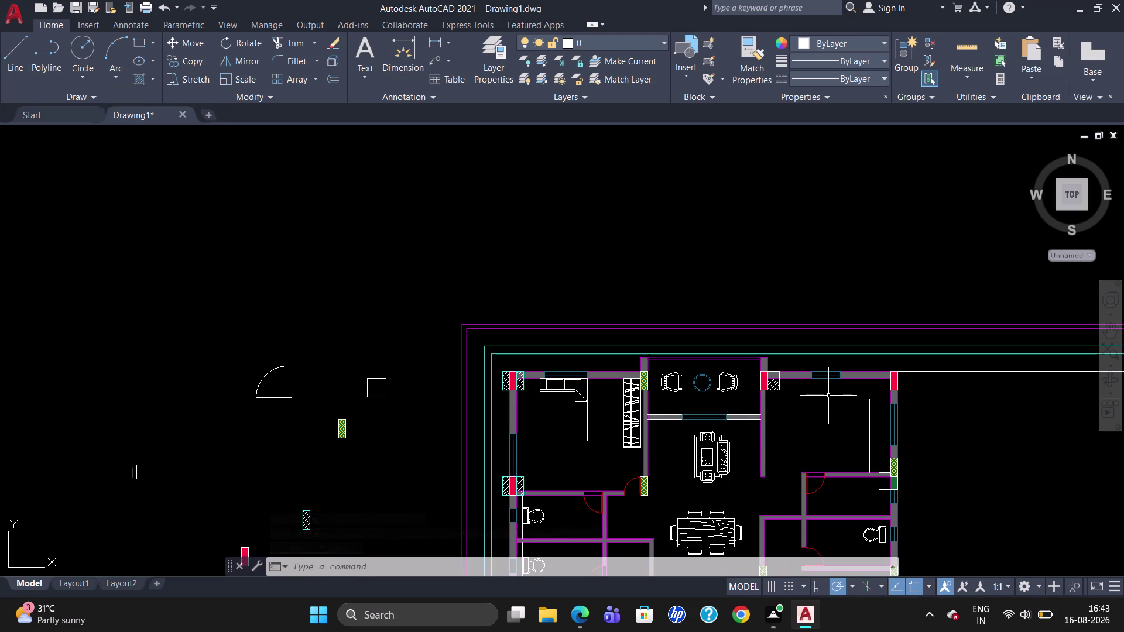
Copy the hatched corner square to the upper-right wall corner beside the red column.
click(773, 372)
text(CO)
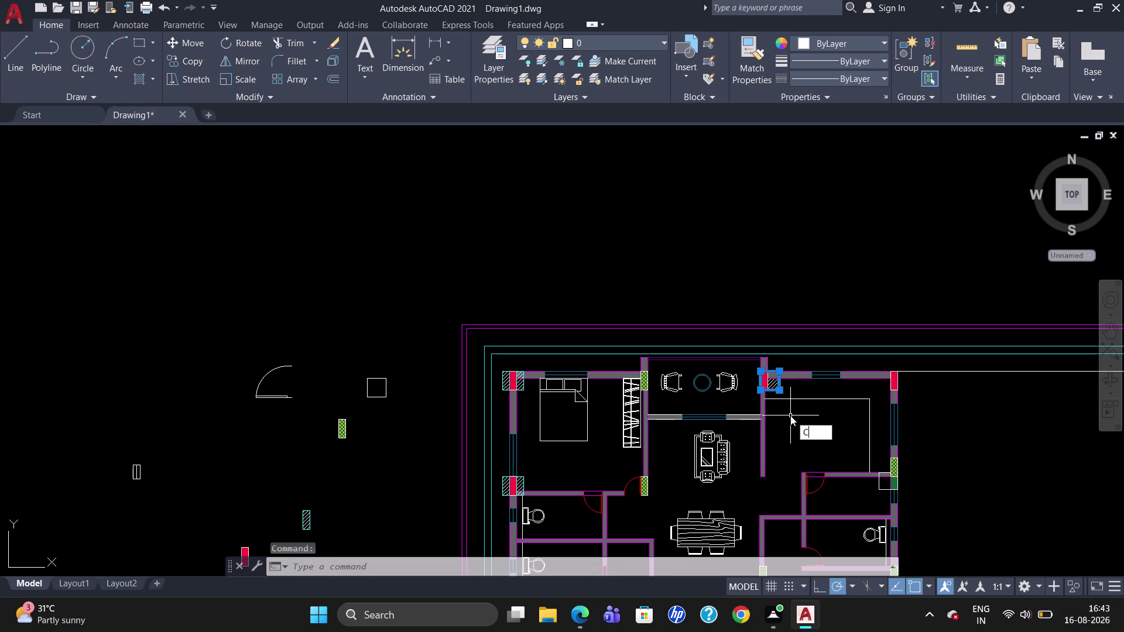
key(Return)
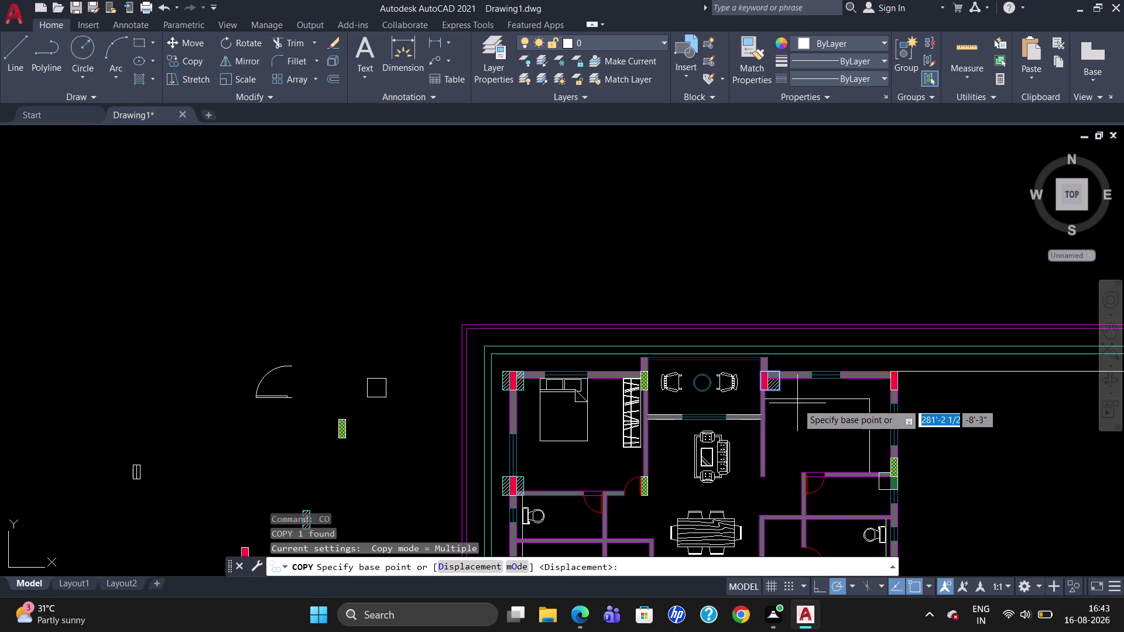
click(779, 373)
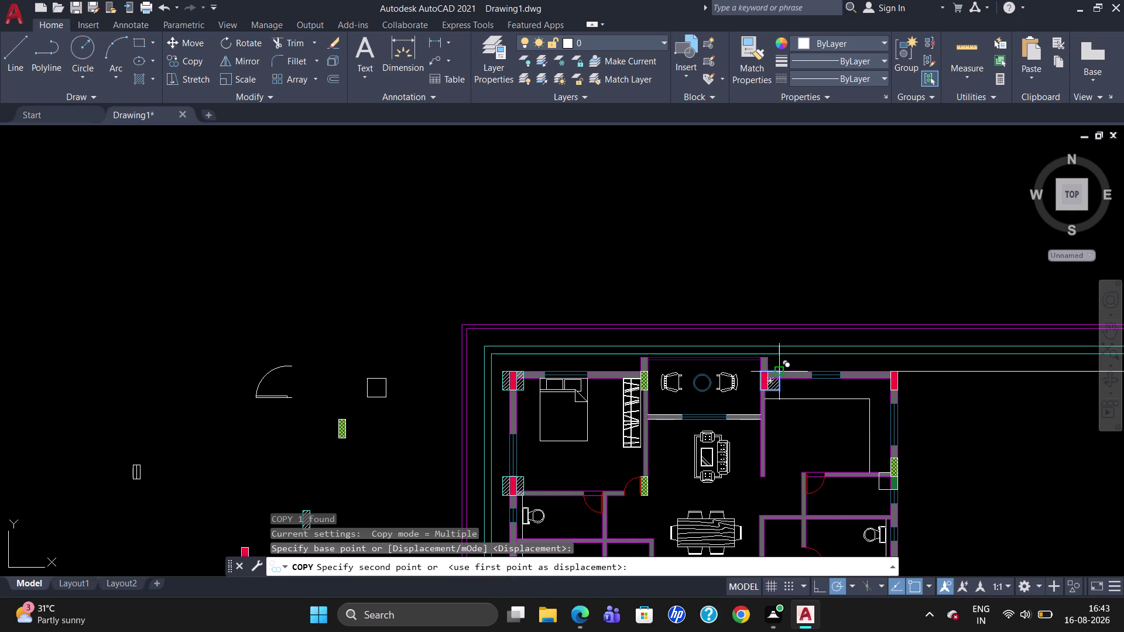
scroll(up, 3)
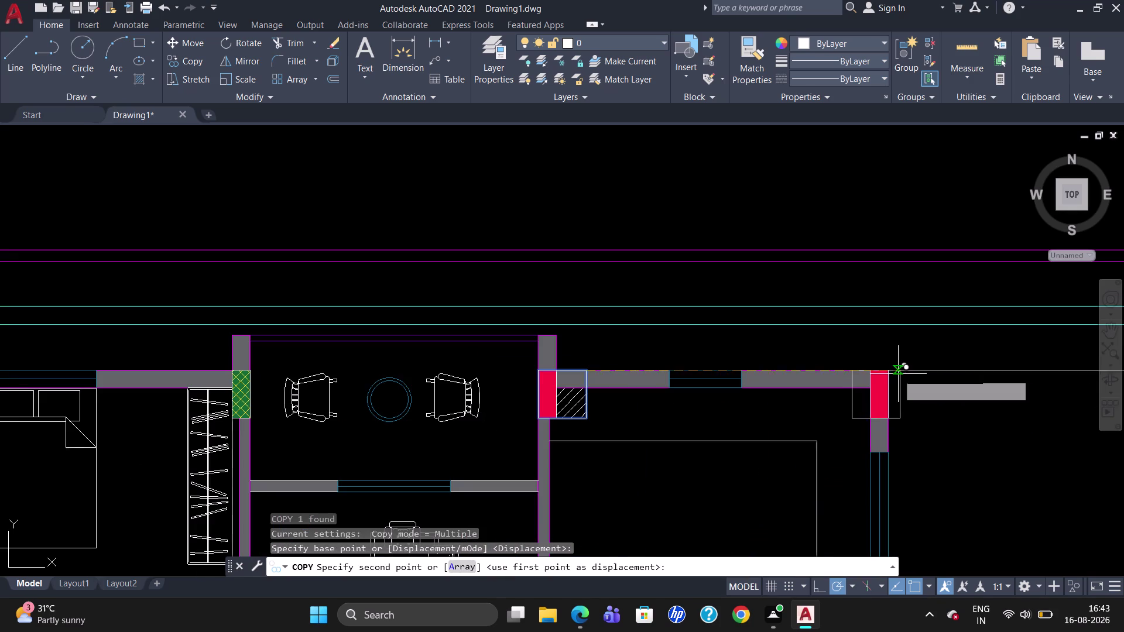
click(888, 370)
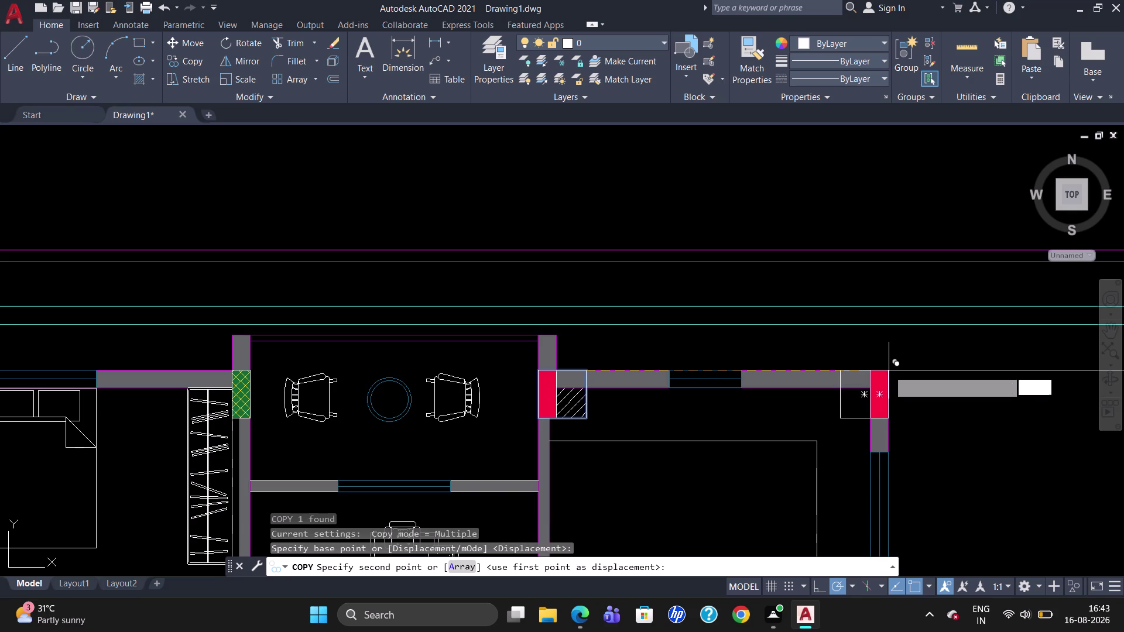
key(Escape)
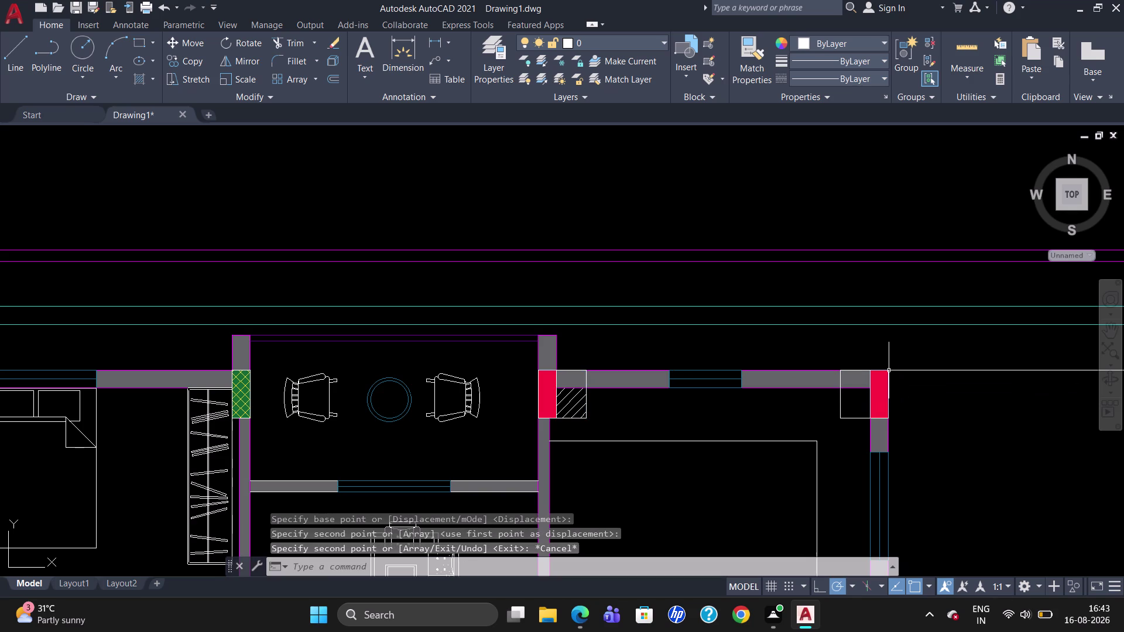
click(150, 83)
click(149, 106)
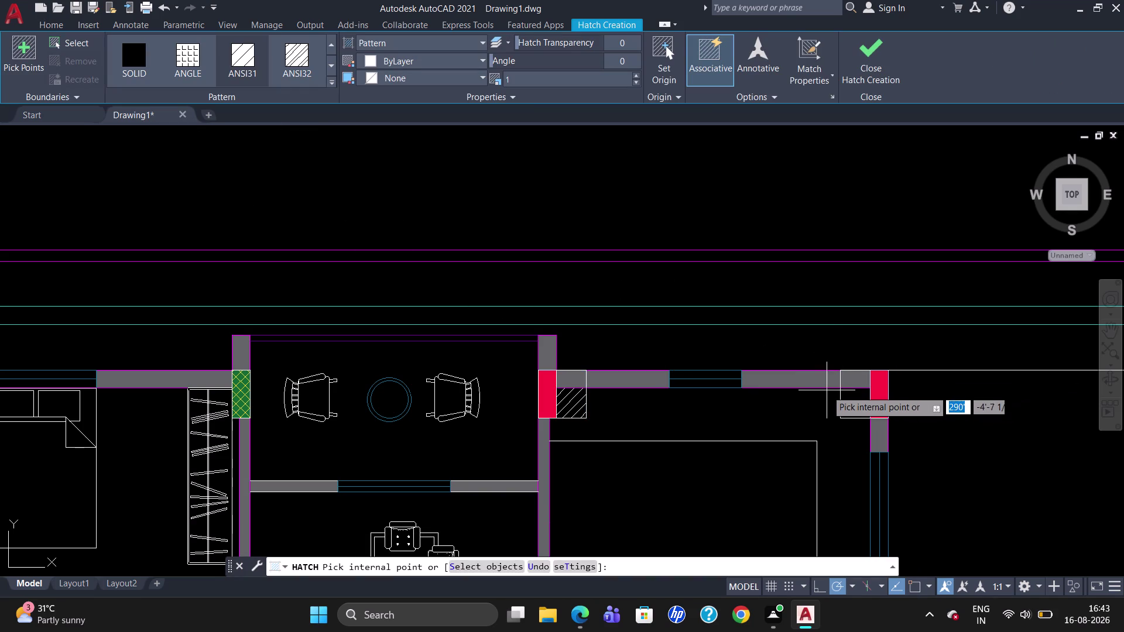
Fill the new upper-right corner square with the ANSI31 diagonal hatch.
click(855, 403)
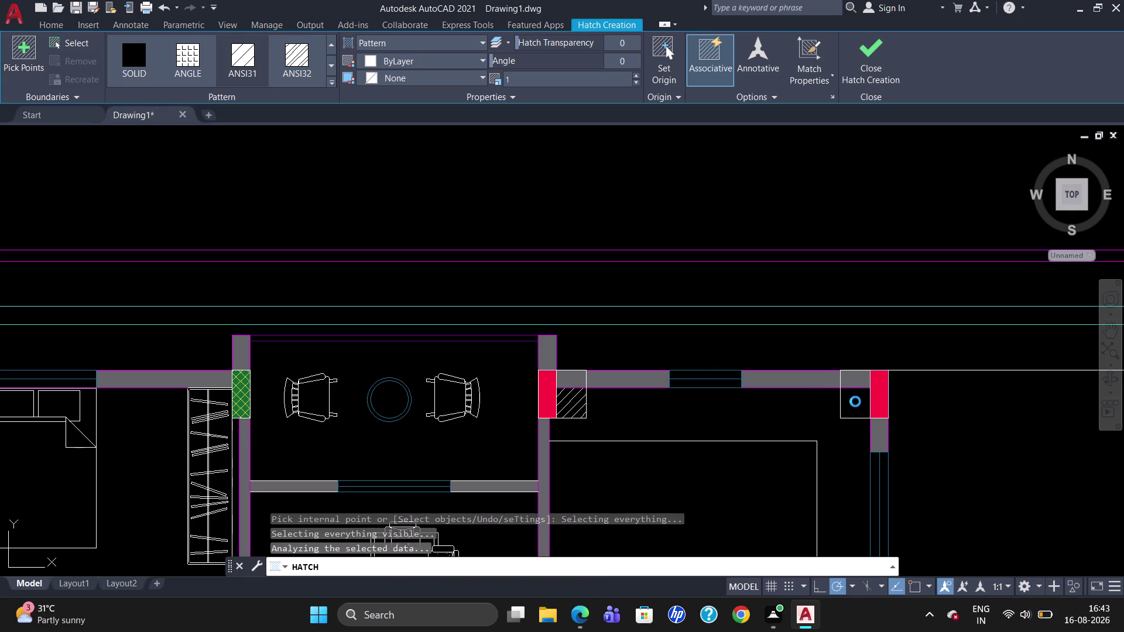
key(Escape)
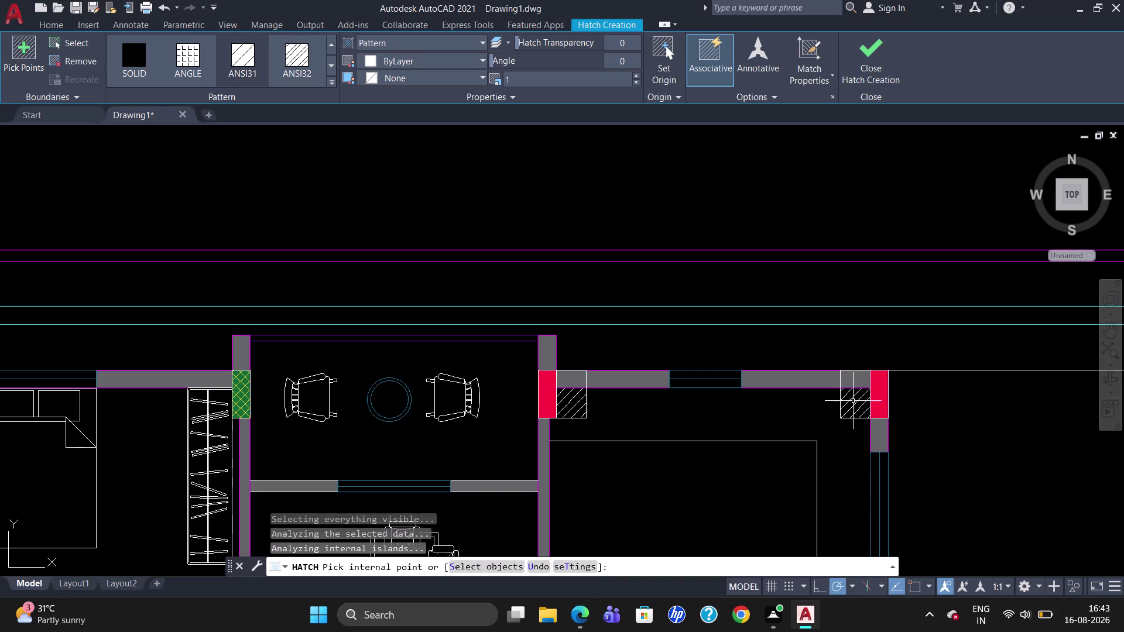
scroll(down, 3)
scroll(up, 3)
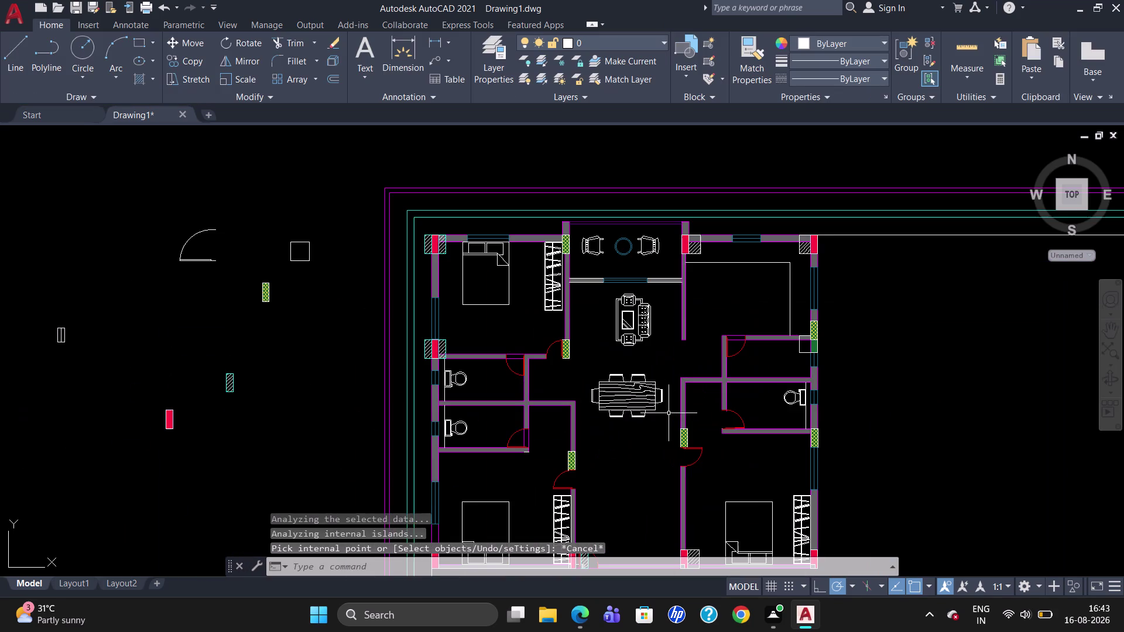
scroll(up, 3)
scroll(down, 3)
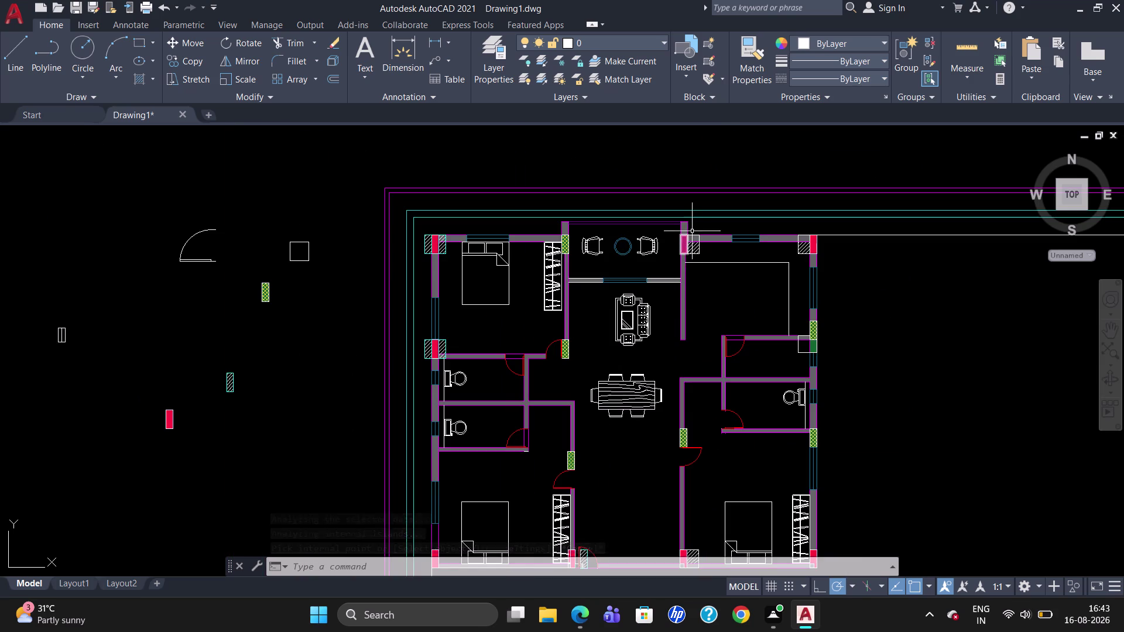
scroll(up, 3)
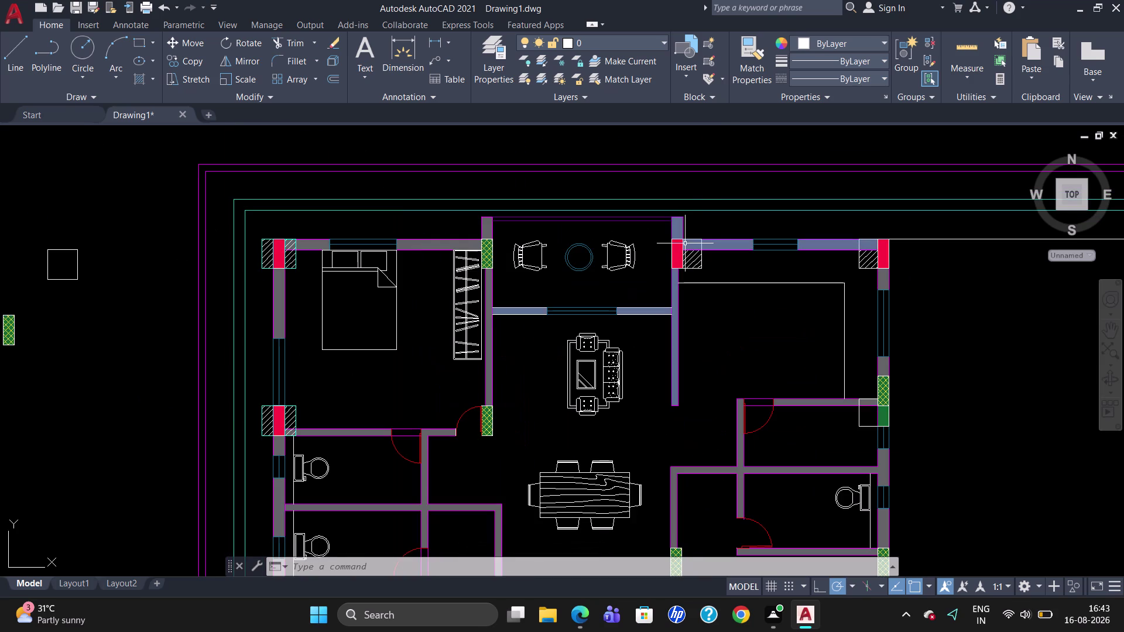
Select the top corner hatch and the new corner hatch together to compare them.
click(686, 240)
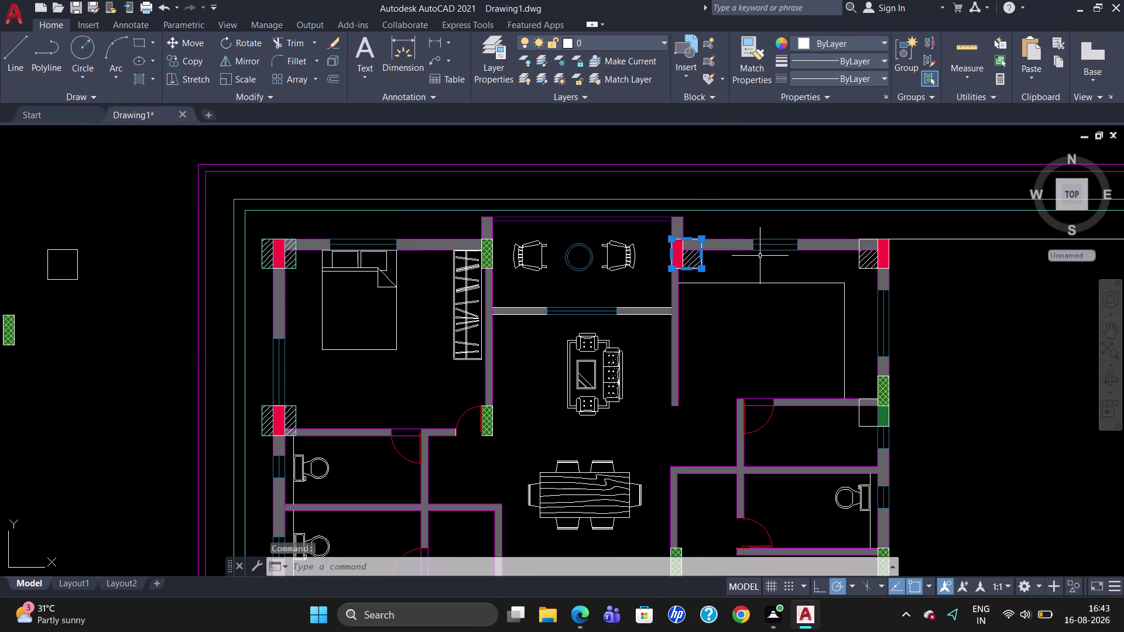
scroll(up, 3)
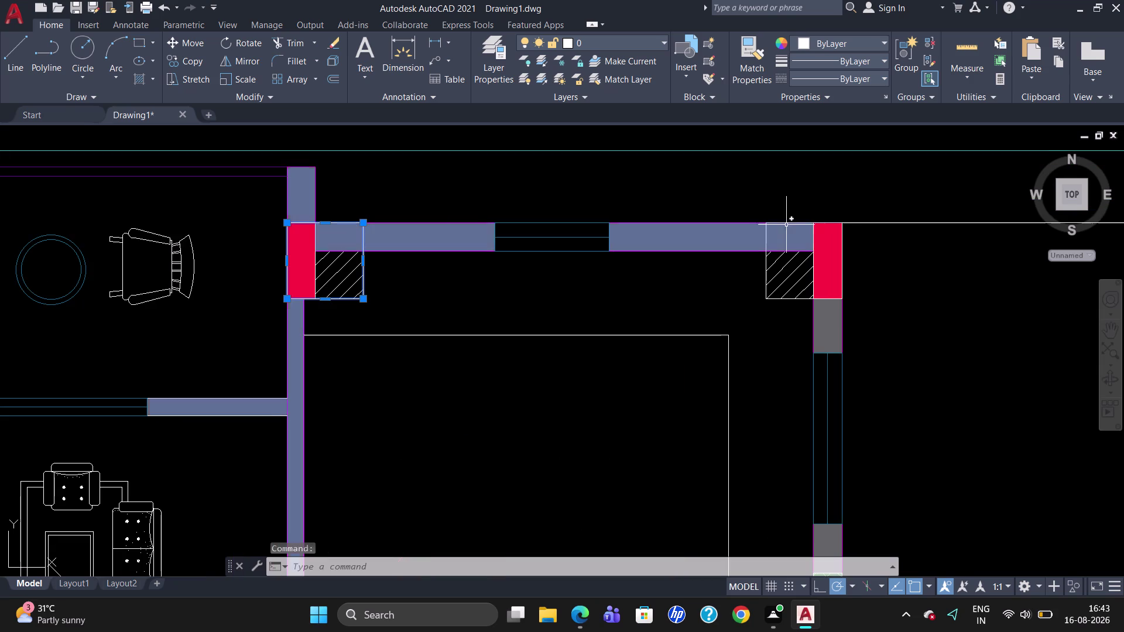
click(789, 221)
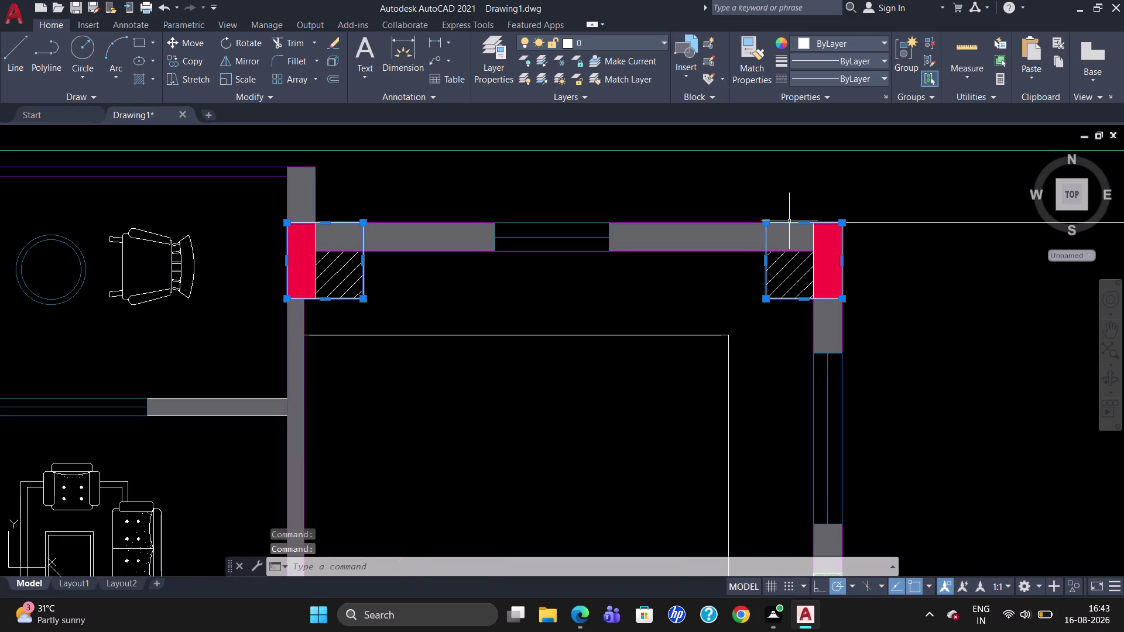
scroll(down, 3)
scroll(up, 3)
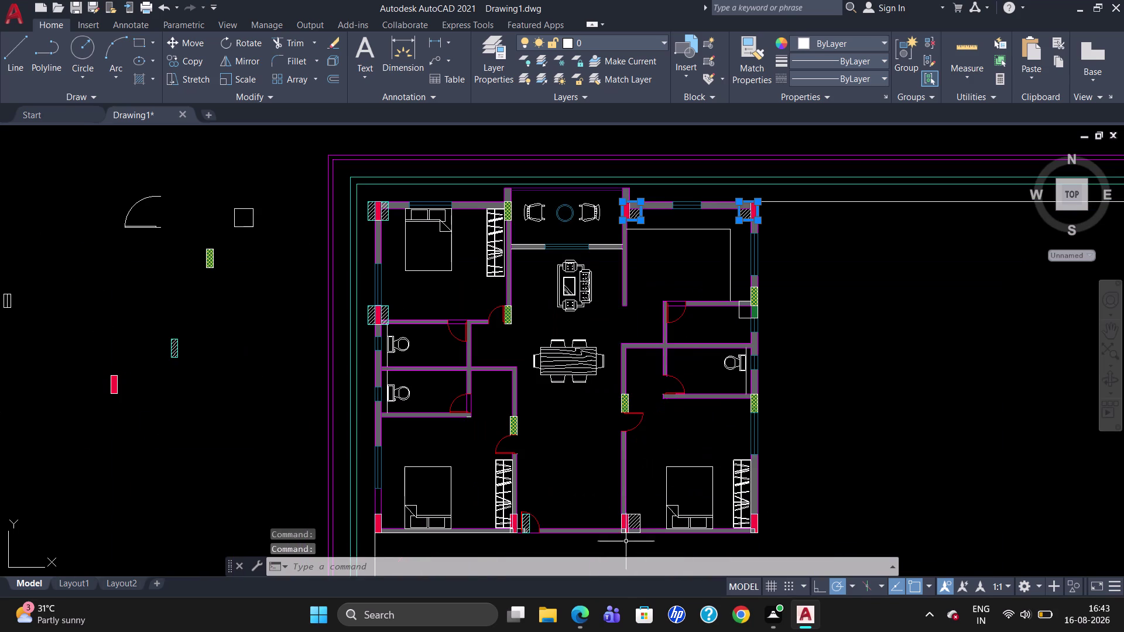
scroll(up, 3)
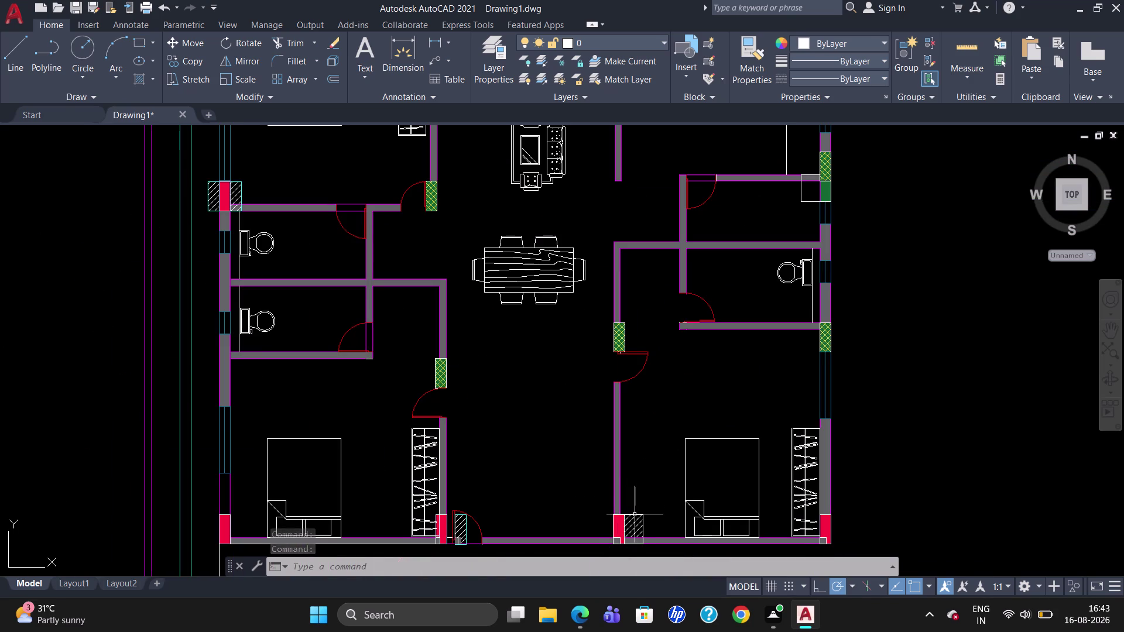
Set the hatch beside the bottom red column to Cyan in its Properties.
click(634, 514)
right_click(426, 409)
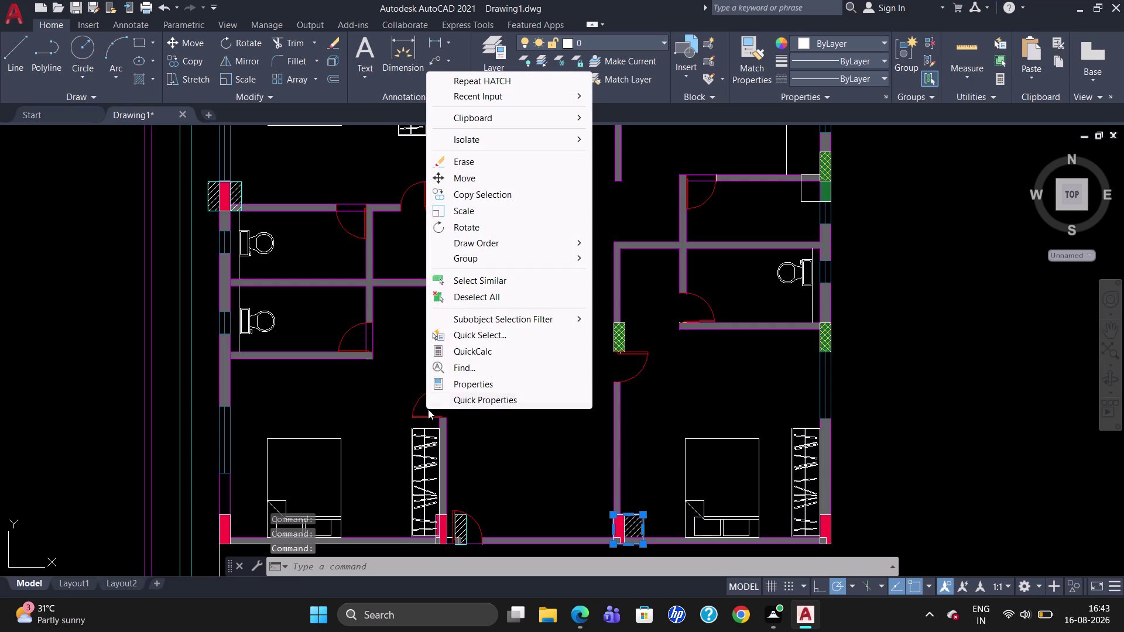
click(459, 387)
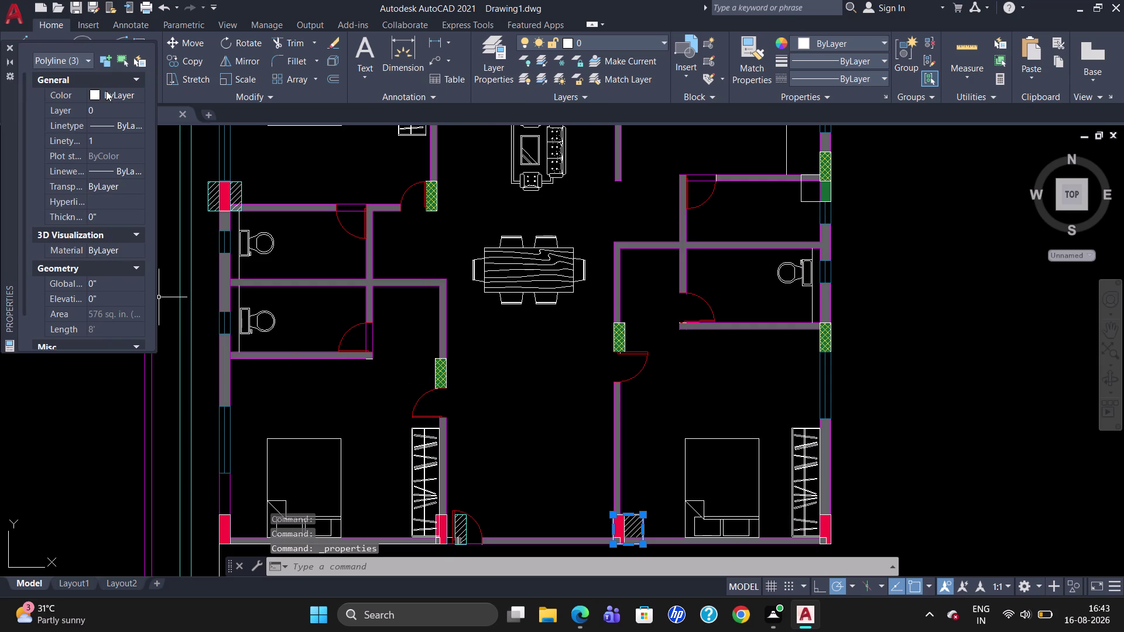
click(94, 95)
click(99, 96)
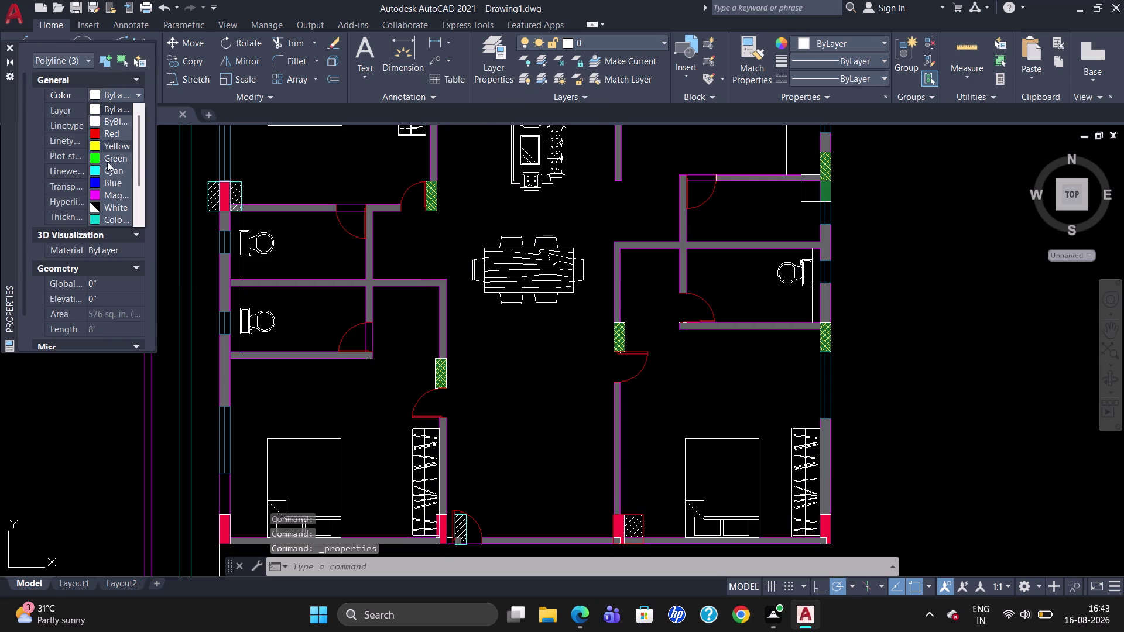
click(98, 170)
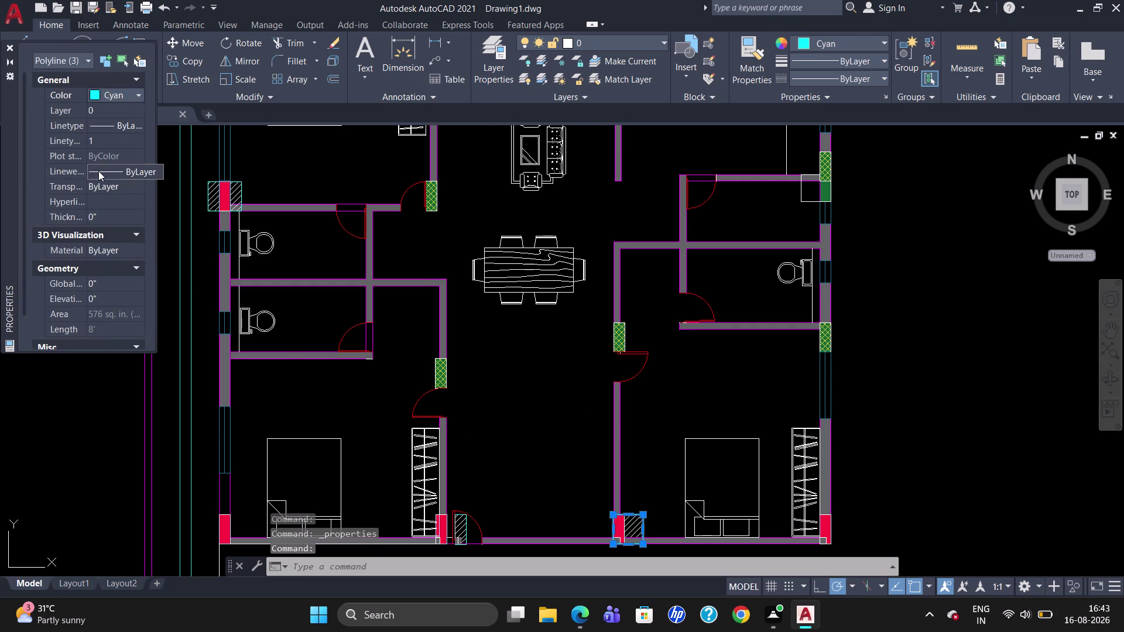
Clear the selection and close the Properties palette.
key(Escape)
key(Escape)
key(Escape)
key(Escape)
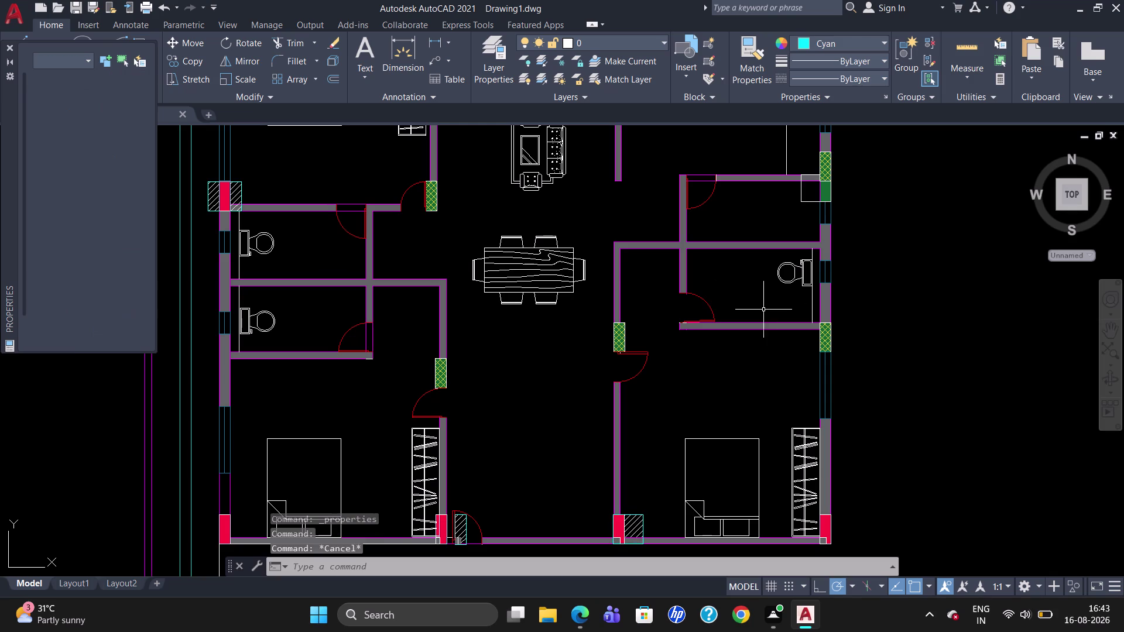
scroll(down, 3)
scroll(up, 3)
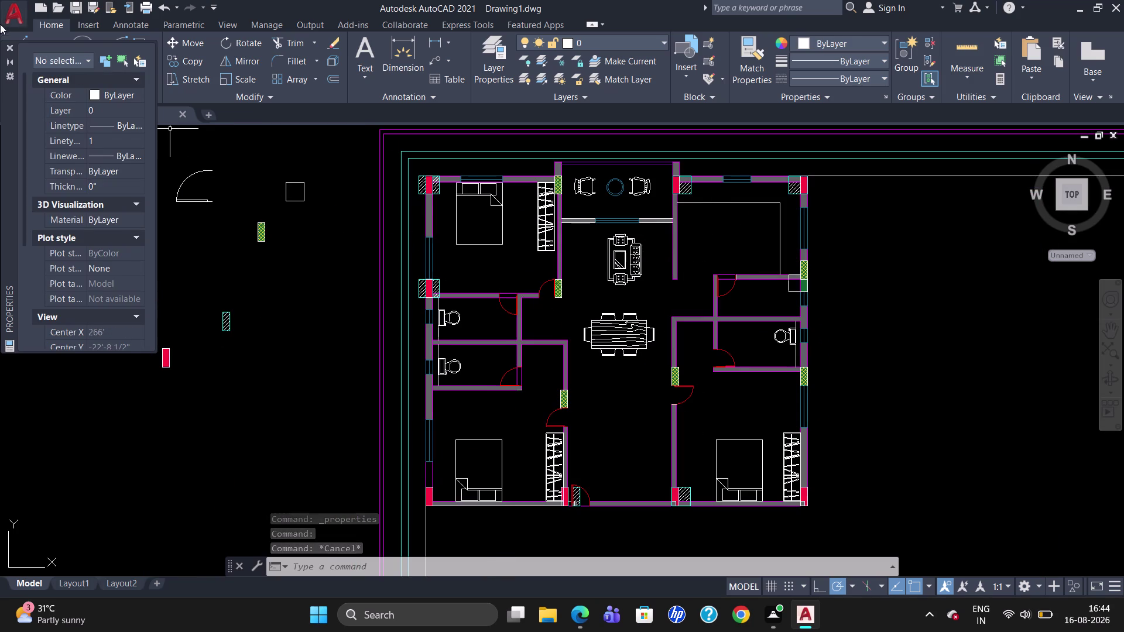
click(6, 49)
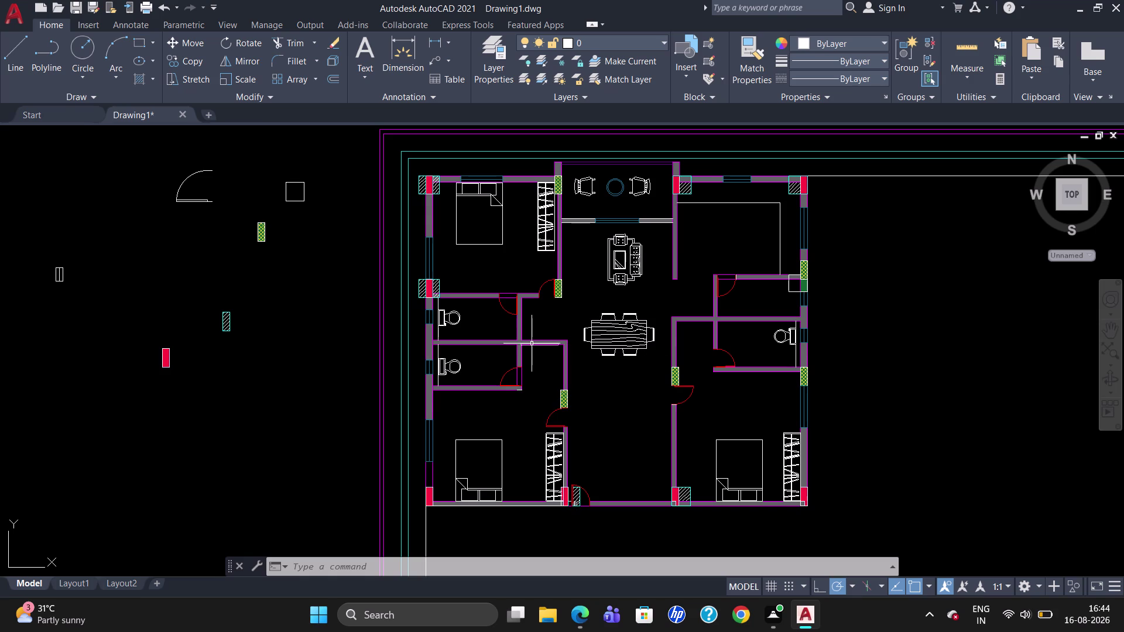
Start a multiline text label in the upper-left bedroom with text height 5.
key(t)
key(Return)
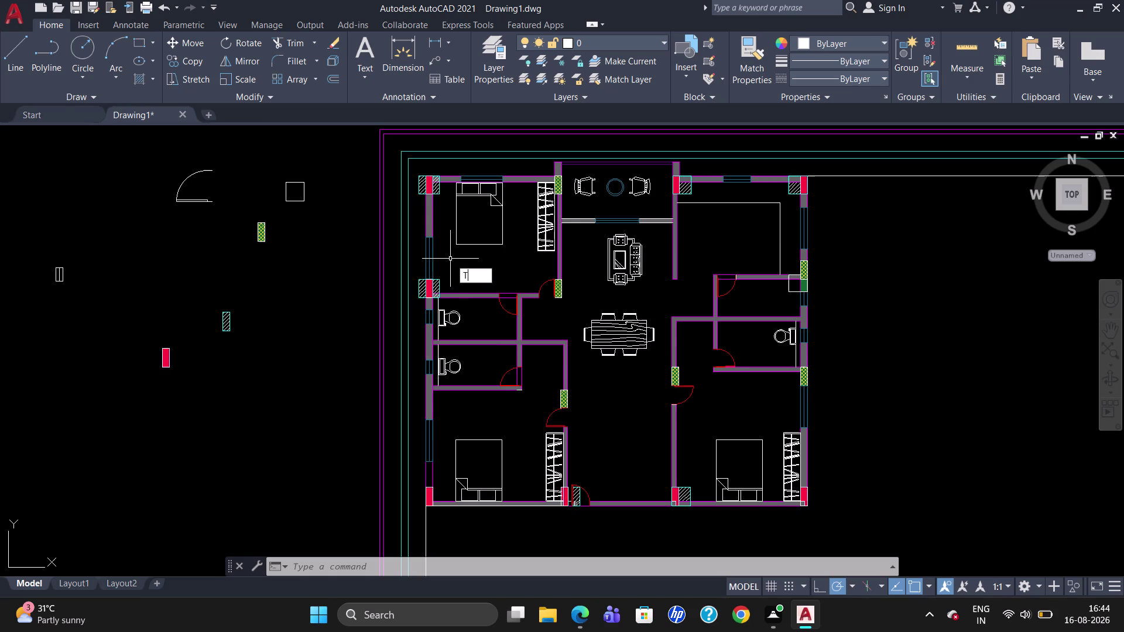
drag(462, 263, 476, 261)
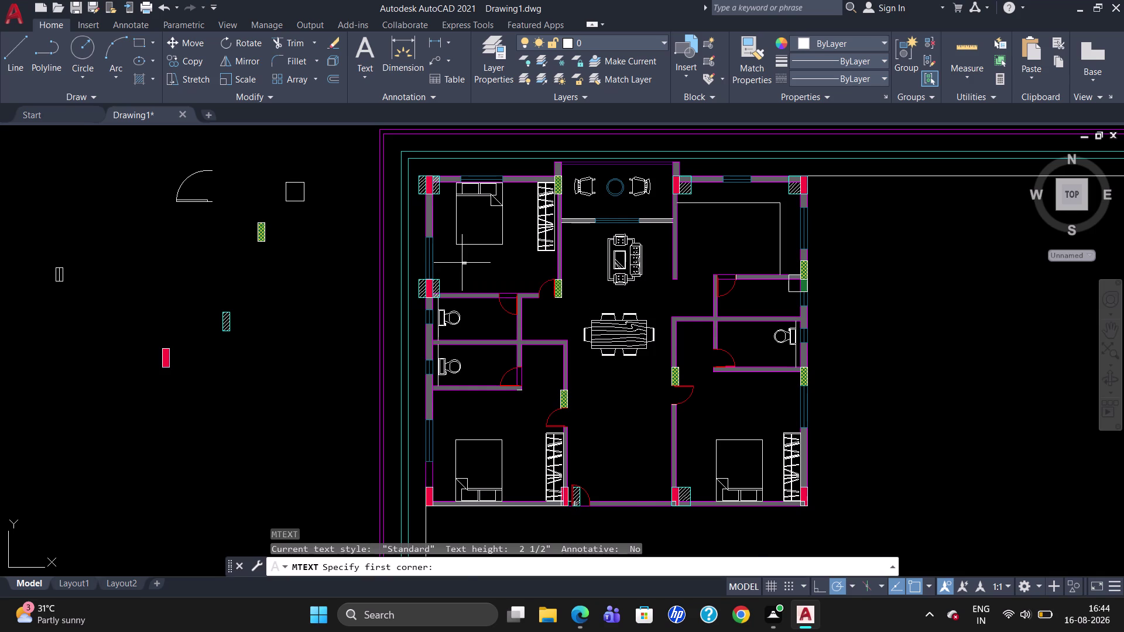
click(532, 281)
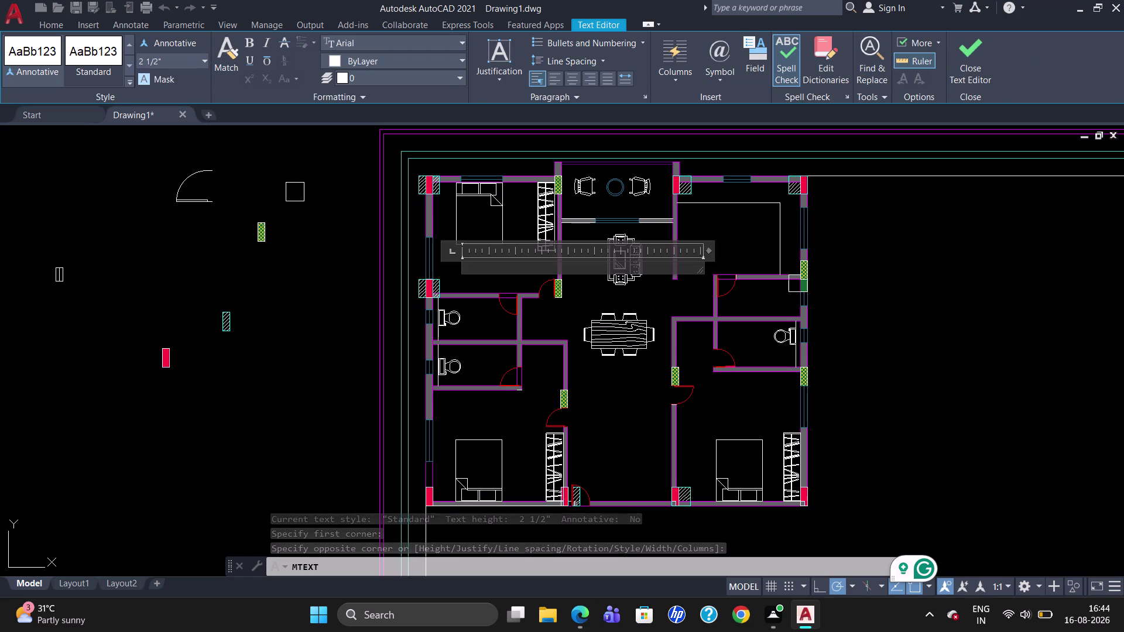
click(186, 60)
key(BackSpace)
key(5)
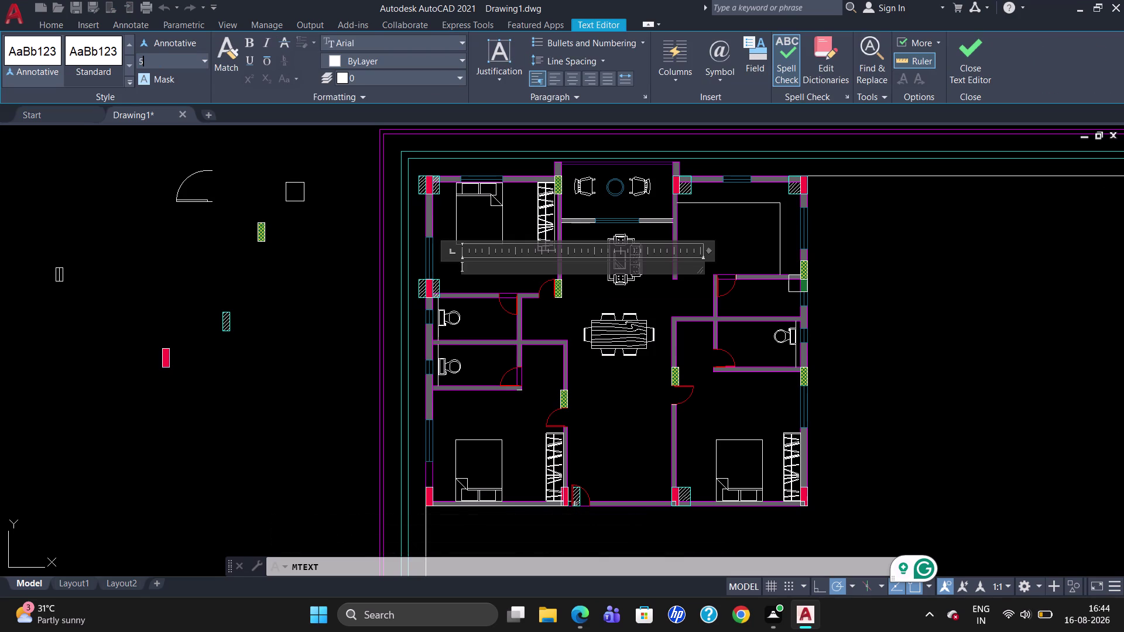
key(Return)
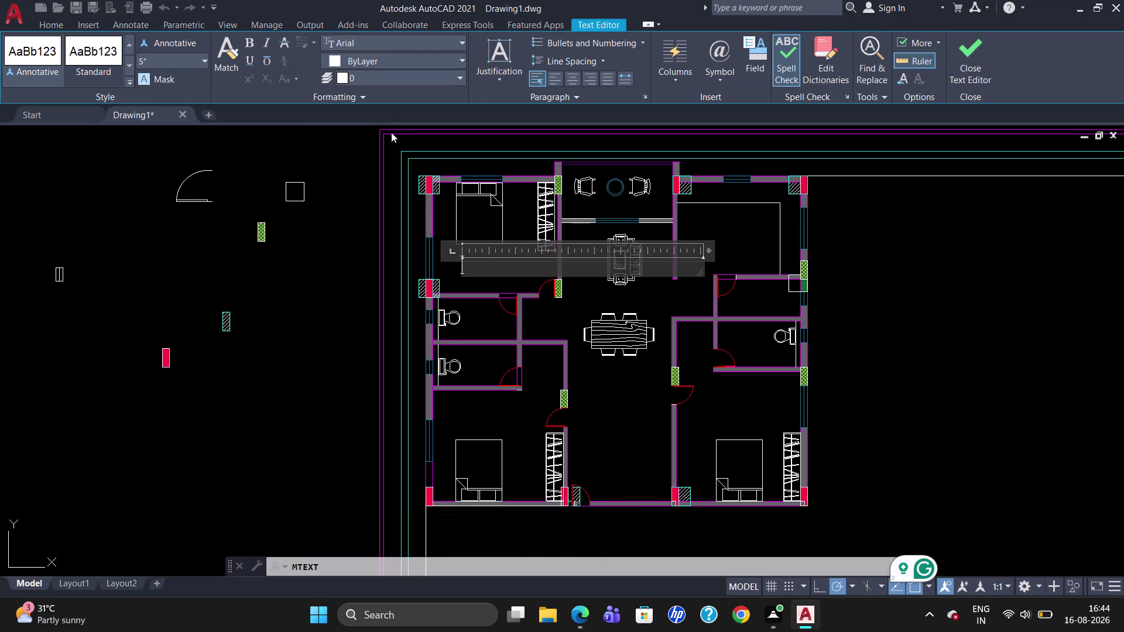
Type the label 'BED ROOM 02'.
text(B)
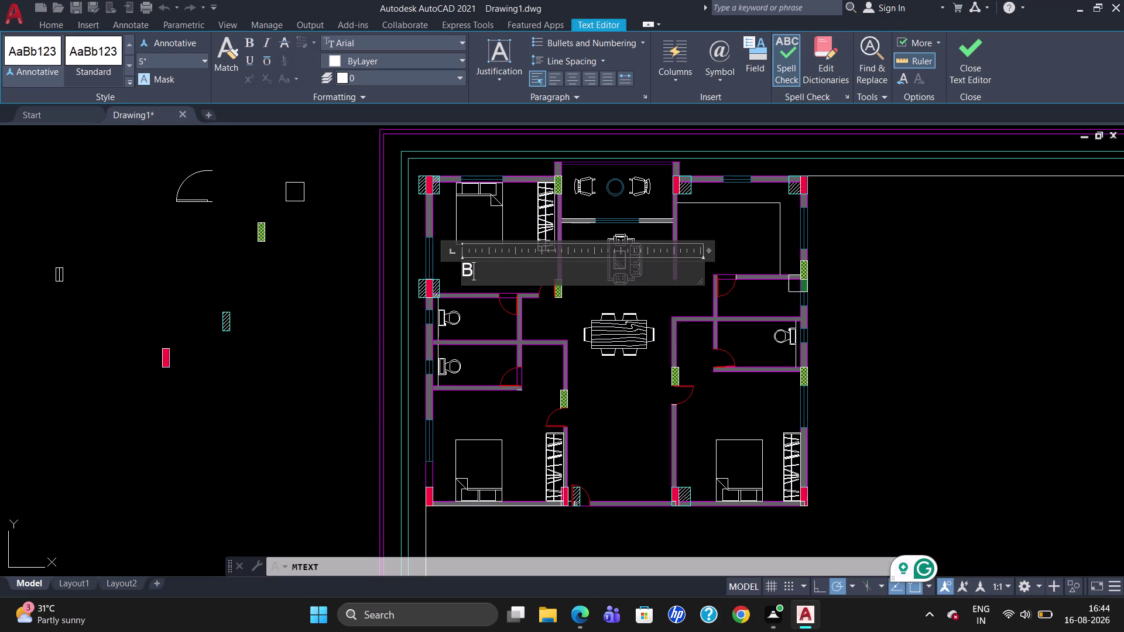
text(ED)
key(space)
text(R)
text(OO)
key(space)
key(BackSpace)
text(M)
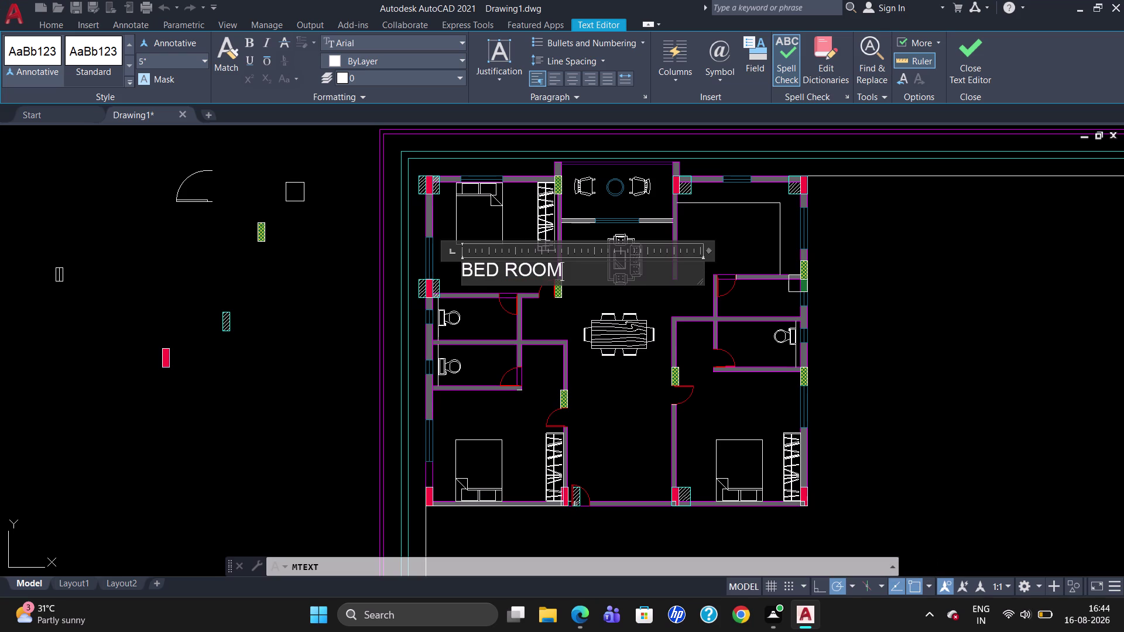
key(space)
text(0)
key(2)
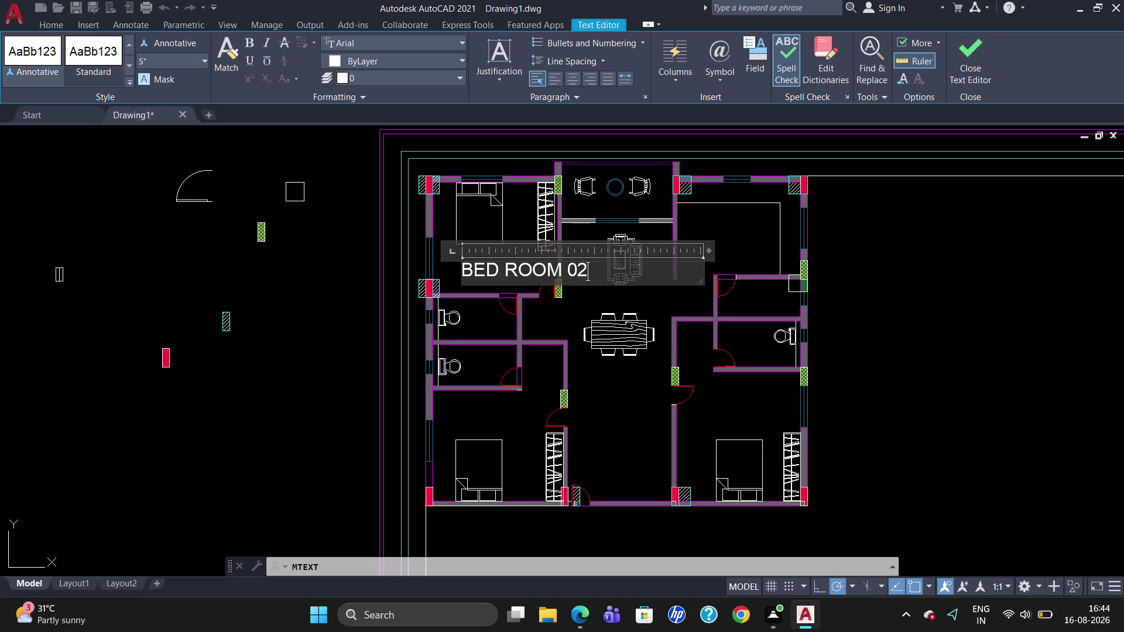
Add a second line reading 13'6 and bring up the Other symbols Character Map.
key(Return)
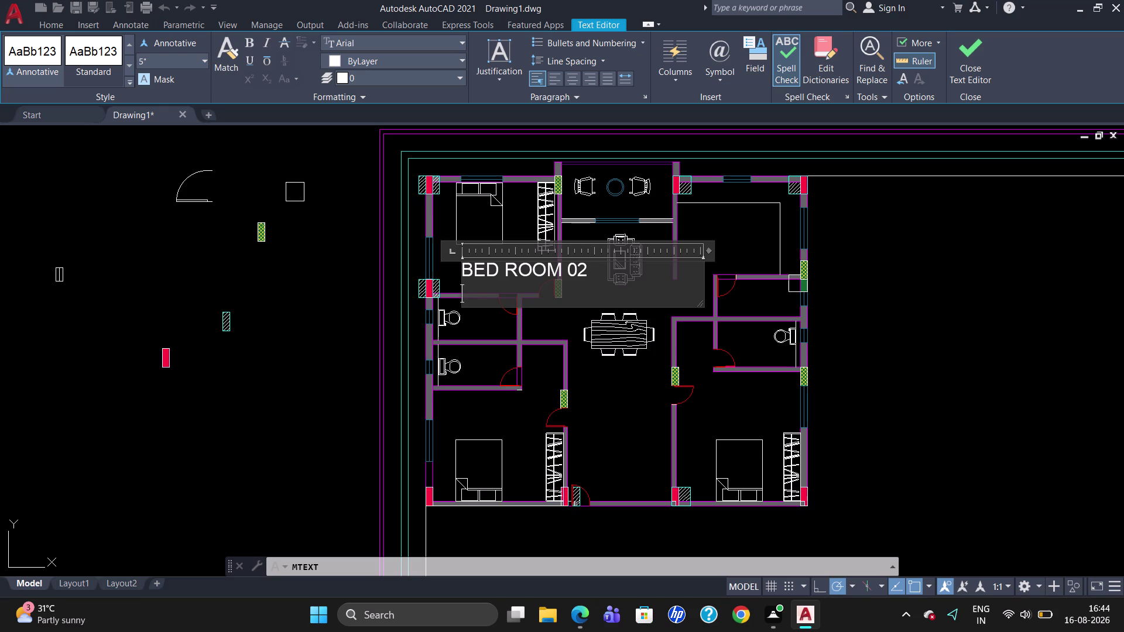
text(13)
text('6)
key(space)
click(726, 80)
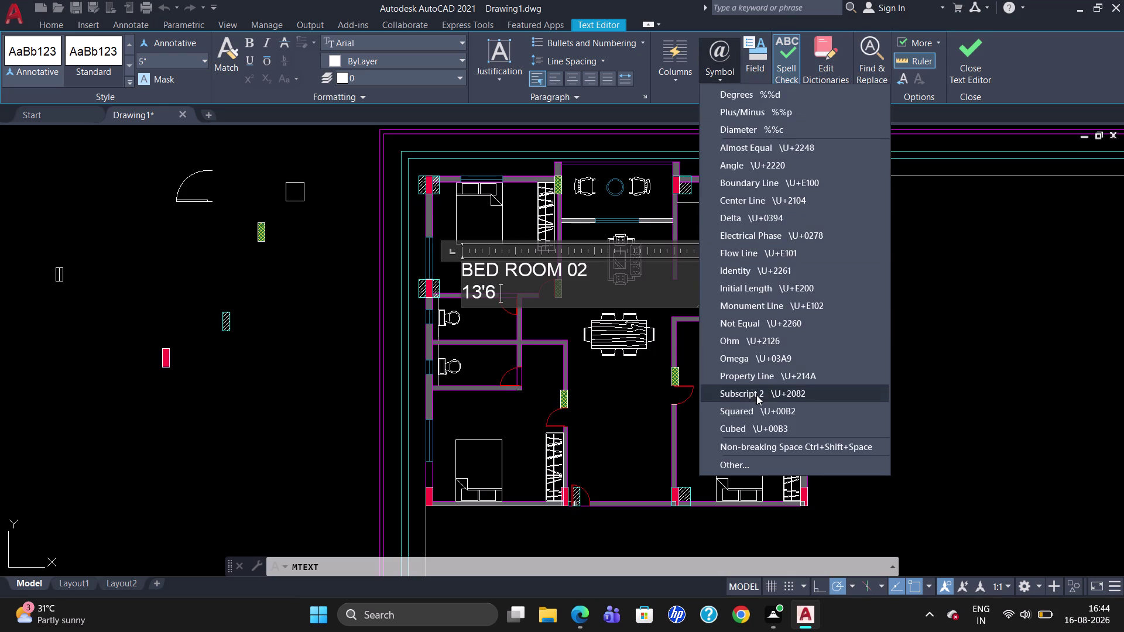
click(732, 460)
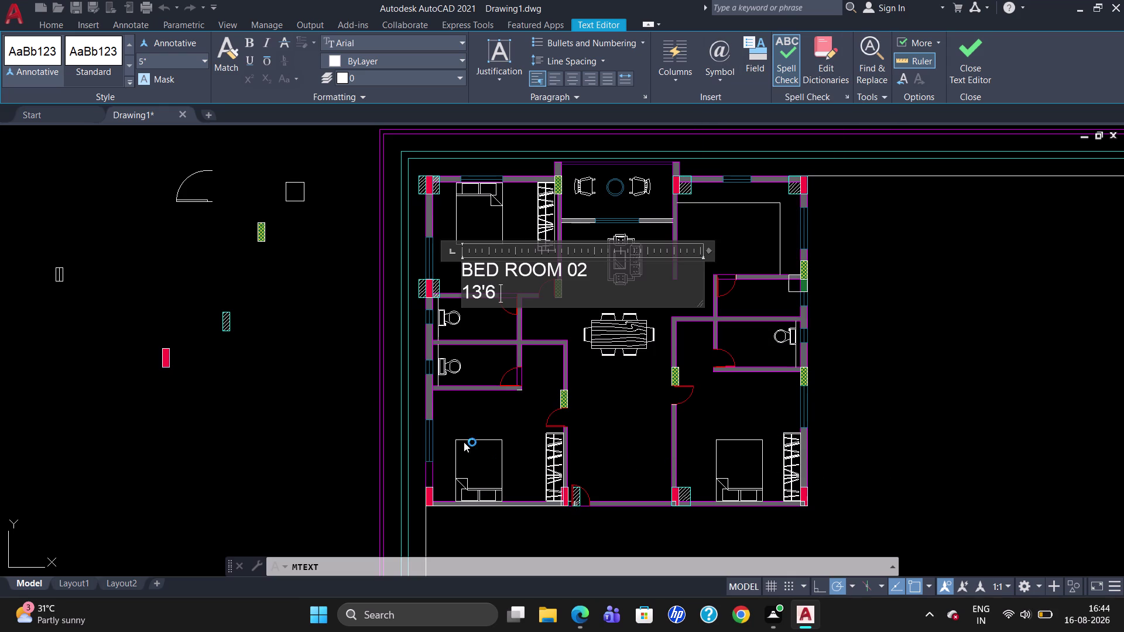
scroll(down, 3)
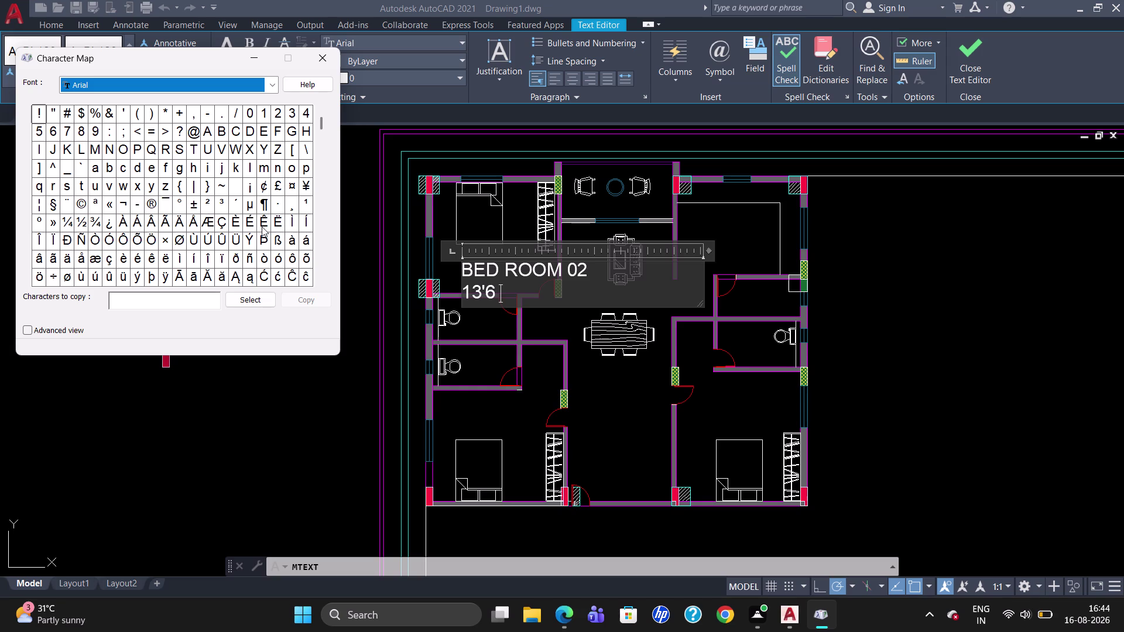
triple_click(322, 281)
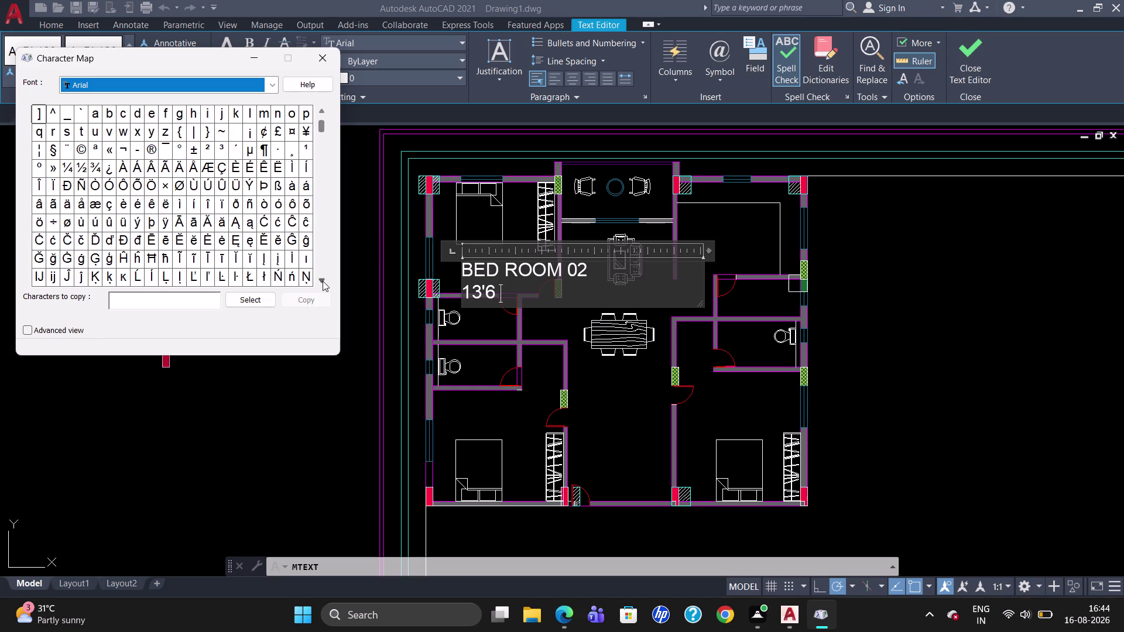
triple_click(322, 281)
triple_click(322, 281)
click(322, 282)
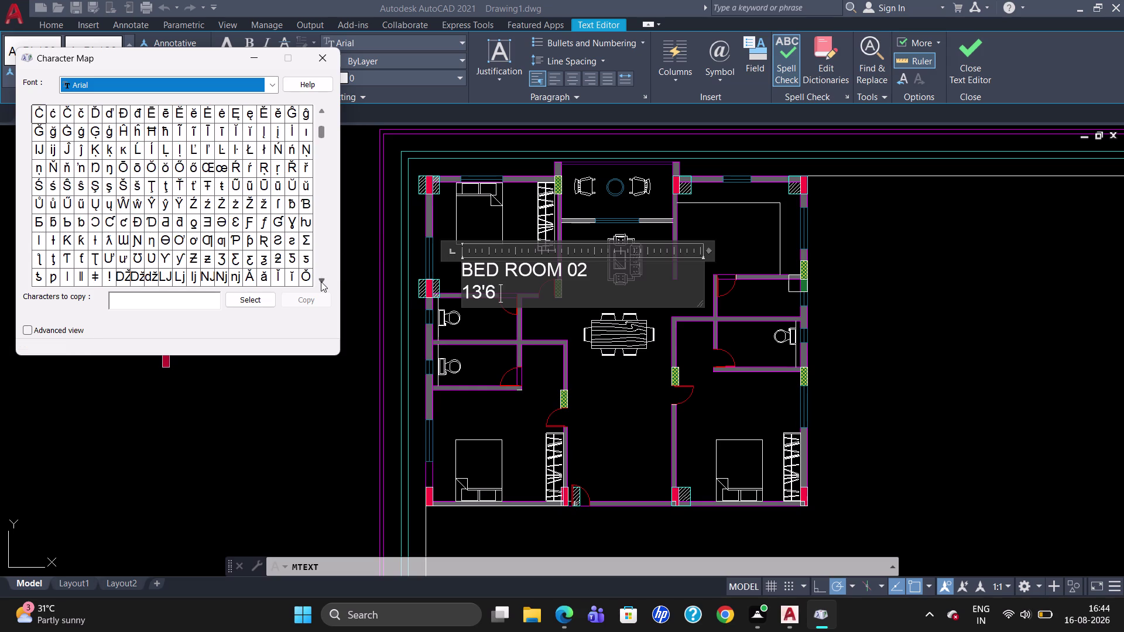
click(321, 282)
triple_click(321, 282)
double_click(321, 282)
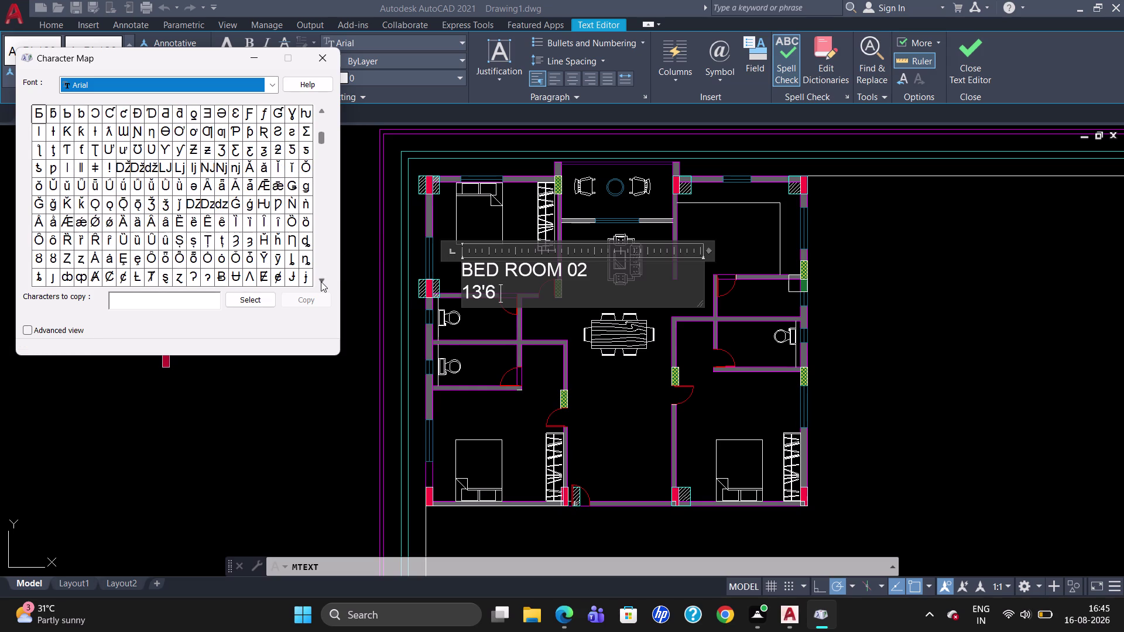
double_click(321, 282)
click(320, 281)
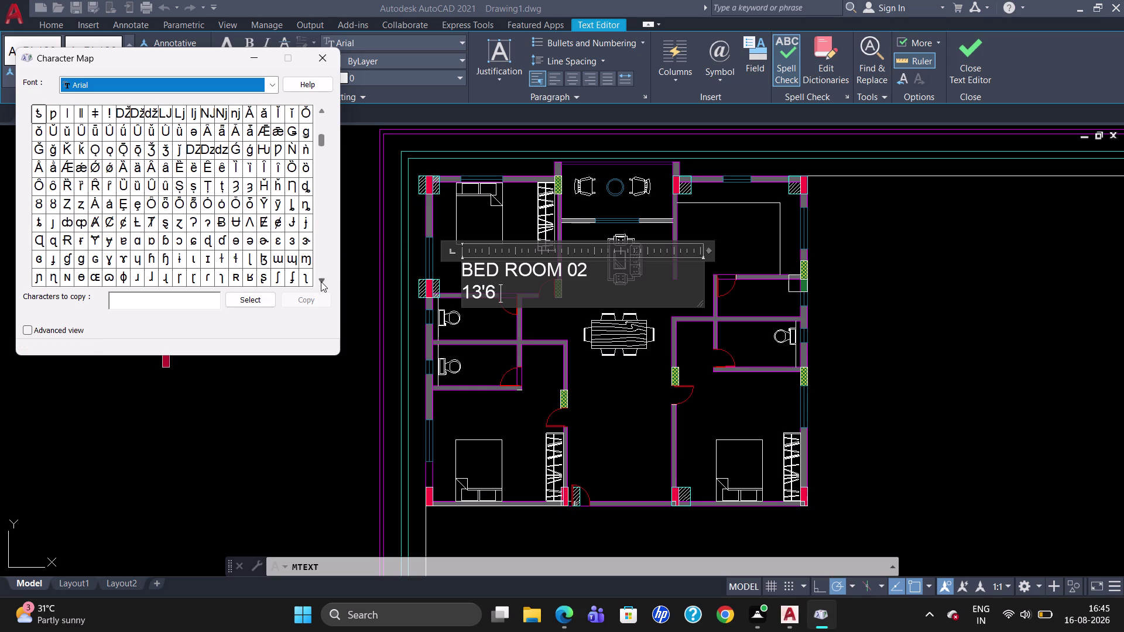
click(321, 281)
click(320, 282)
click(321, 281)
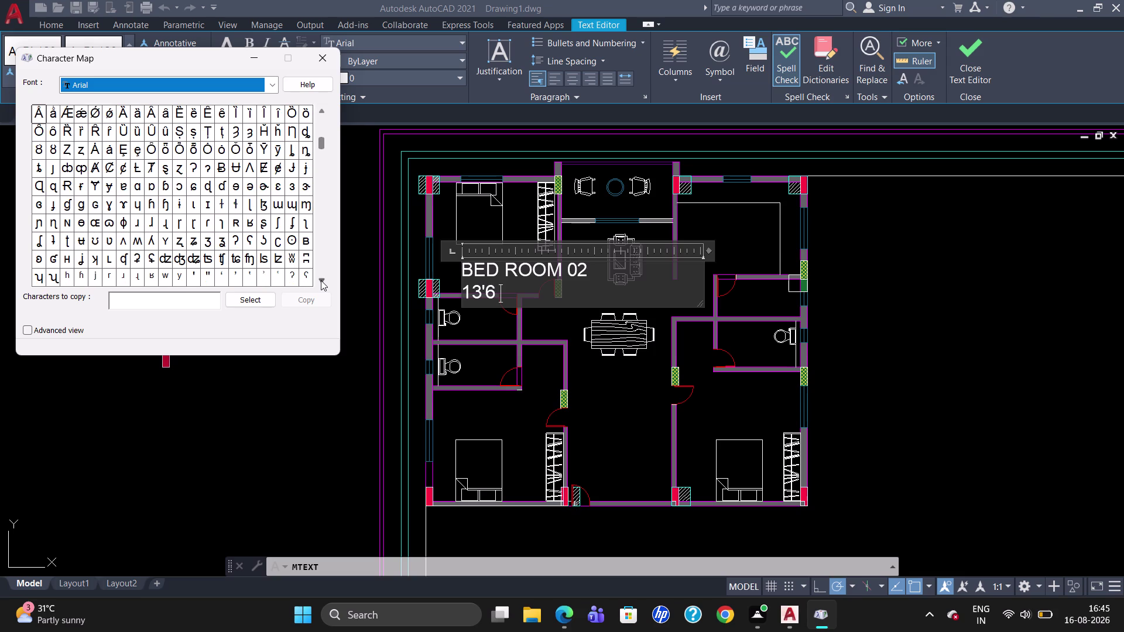
click(321, 280)
click(321, 281)
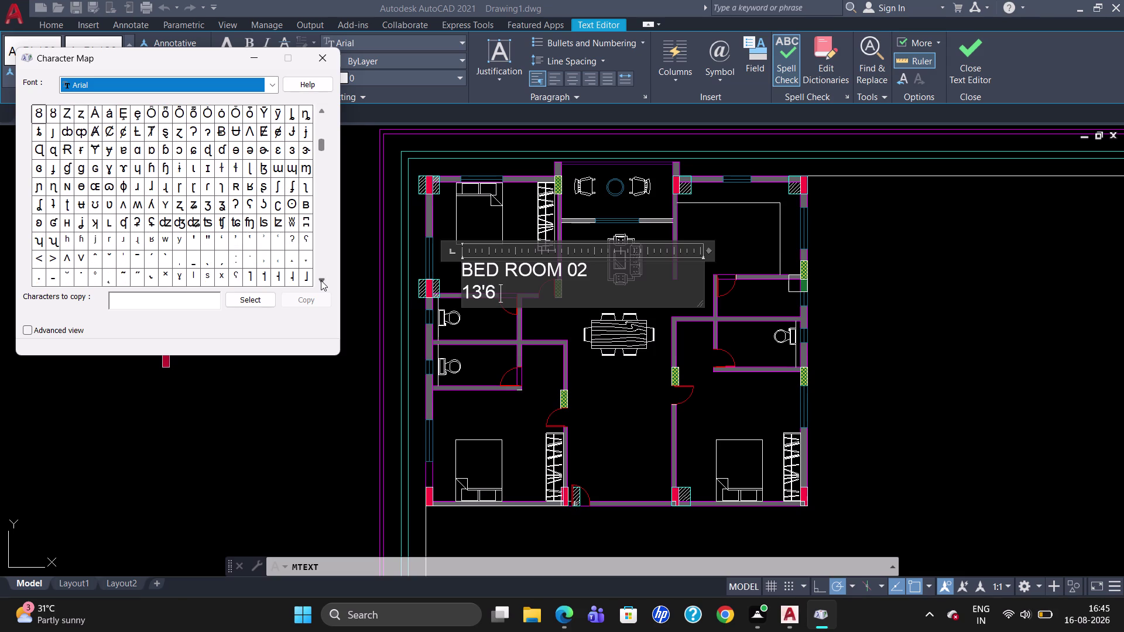
click(321, 280)
click(320, 281)
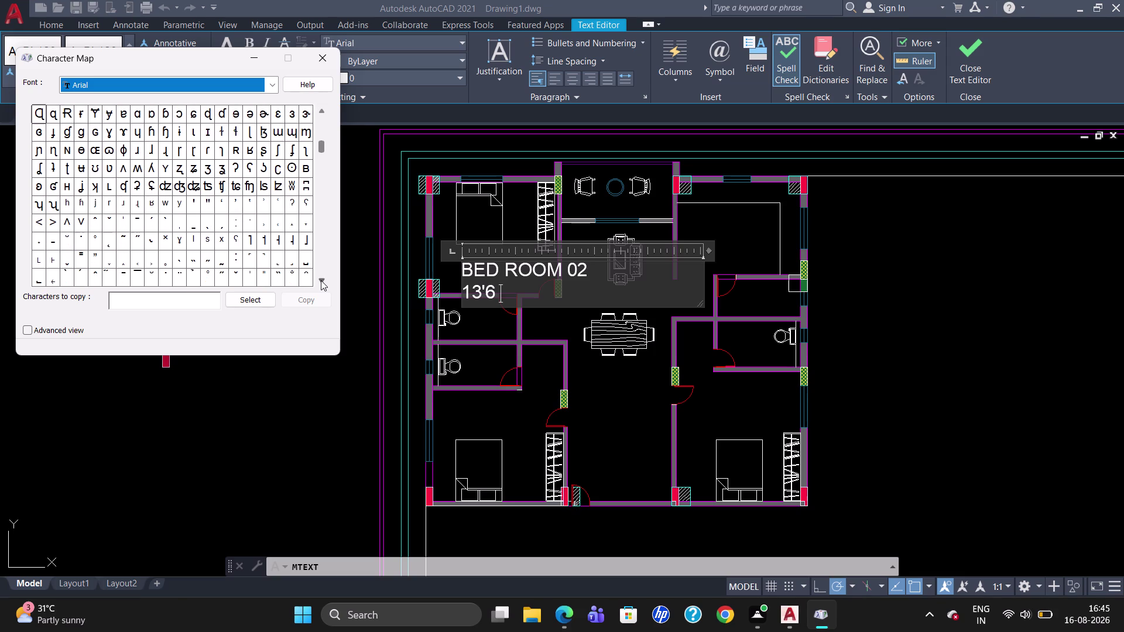
click(321, 280)
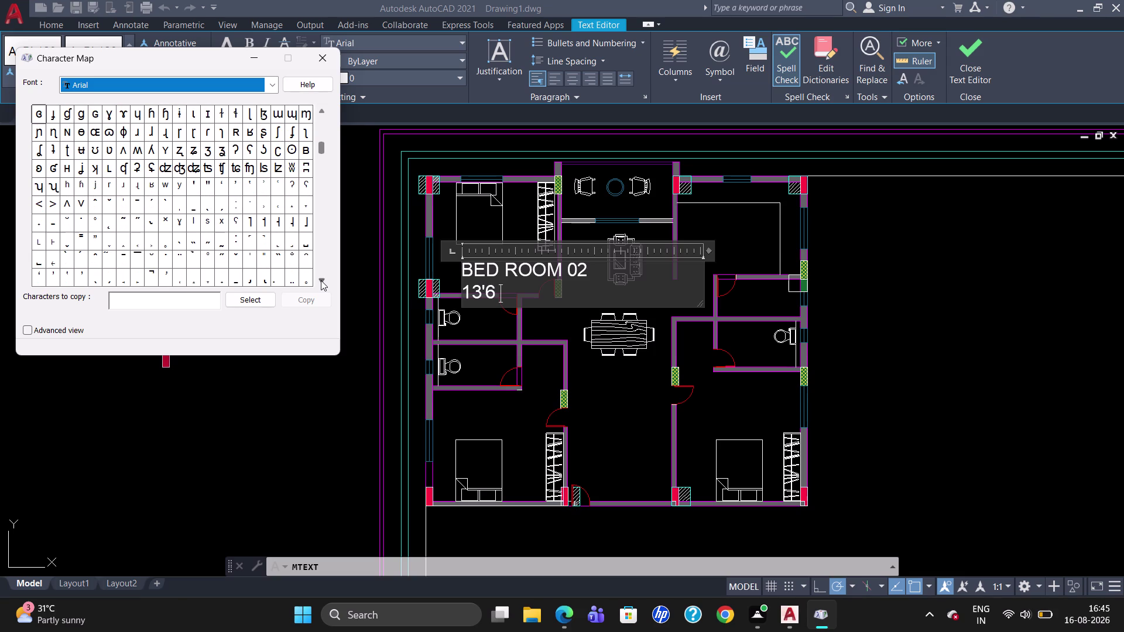
click(321, 280)
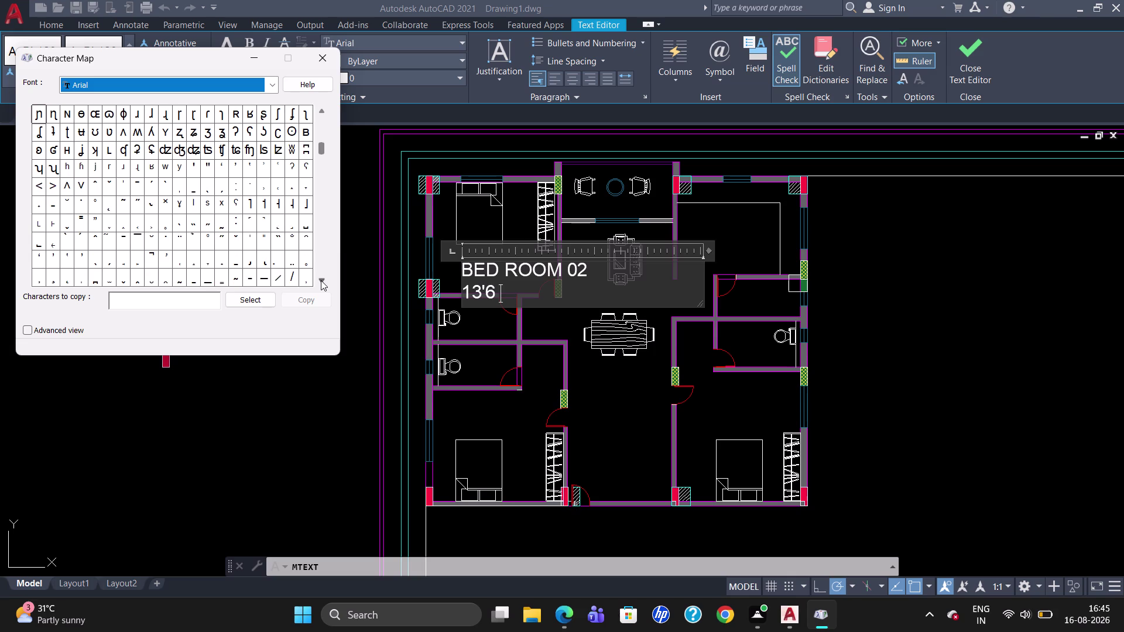
triple_click(321, 280)
double_click(321, 280)
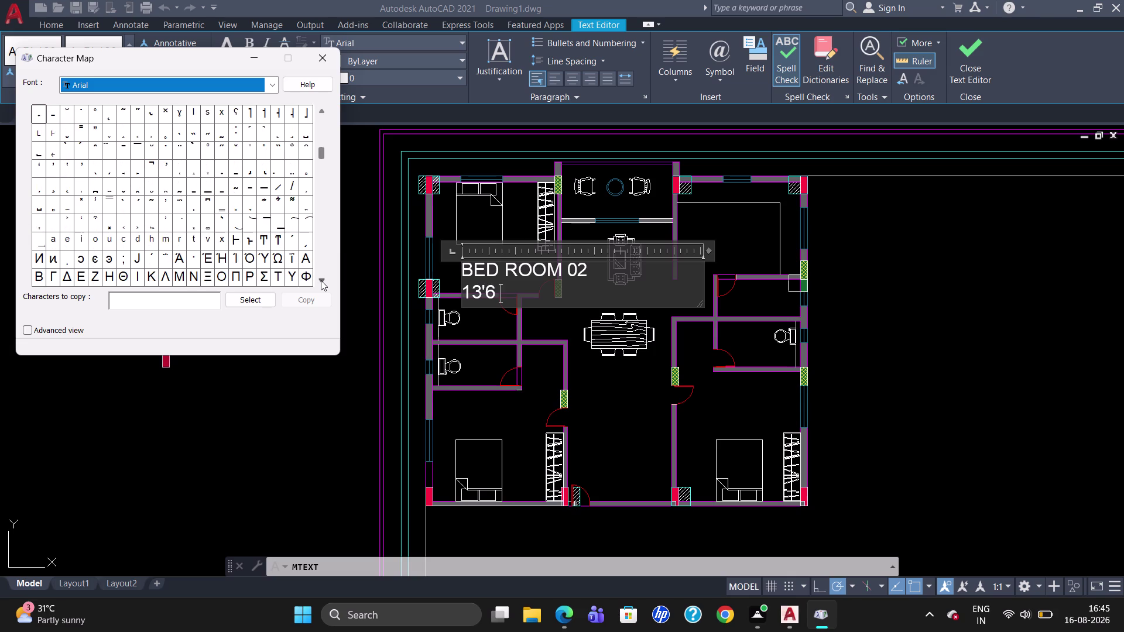
double_click(321, 280)
triple_click(322, 280)
triple_click(322, 281)
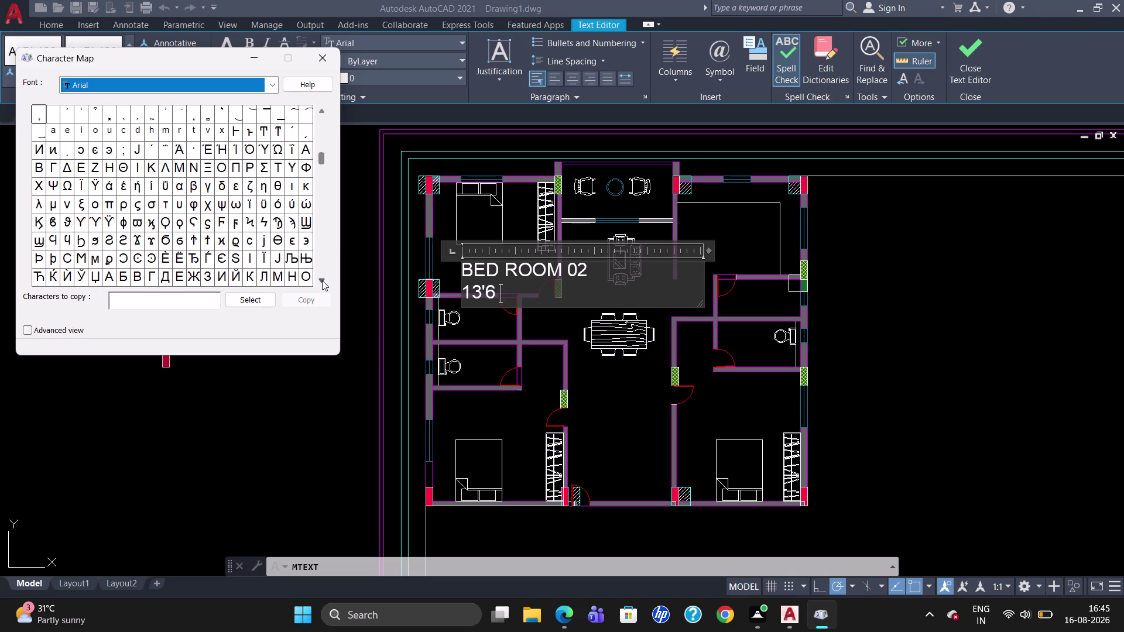
triple_click(322, 281)
triple_click(322, 281)
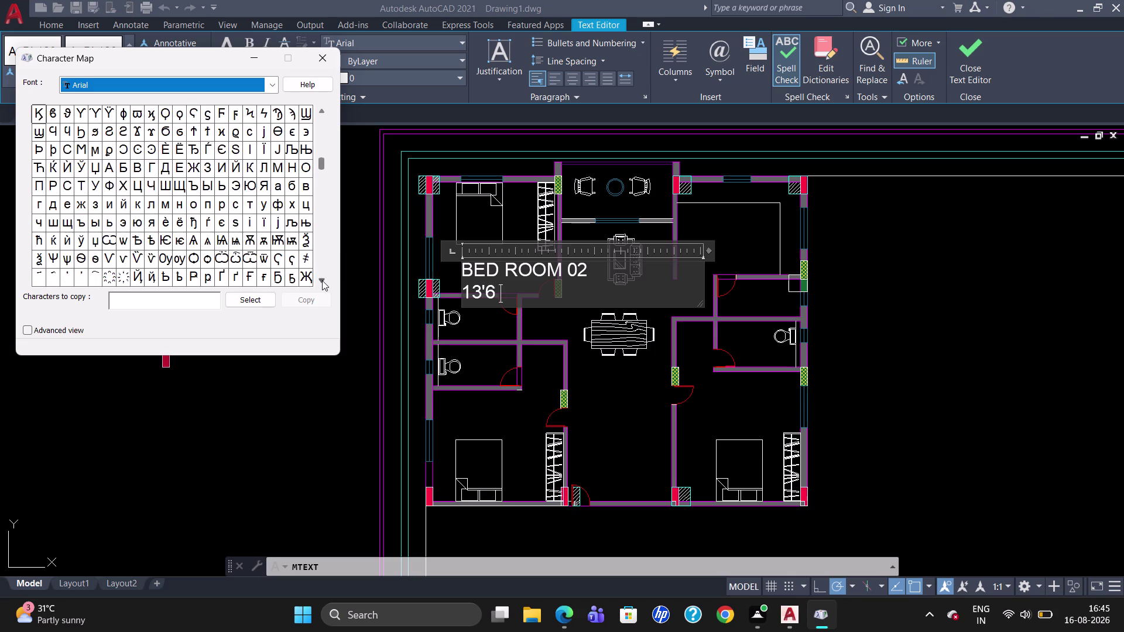
click(322, 280)
click(322, 281)
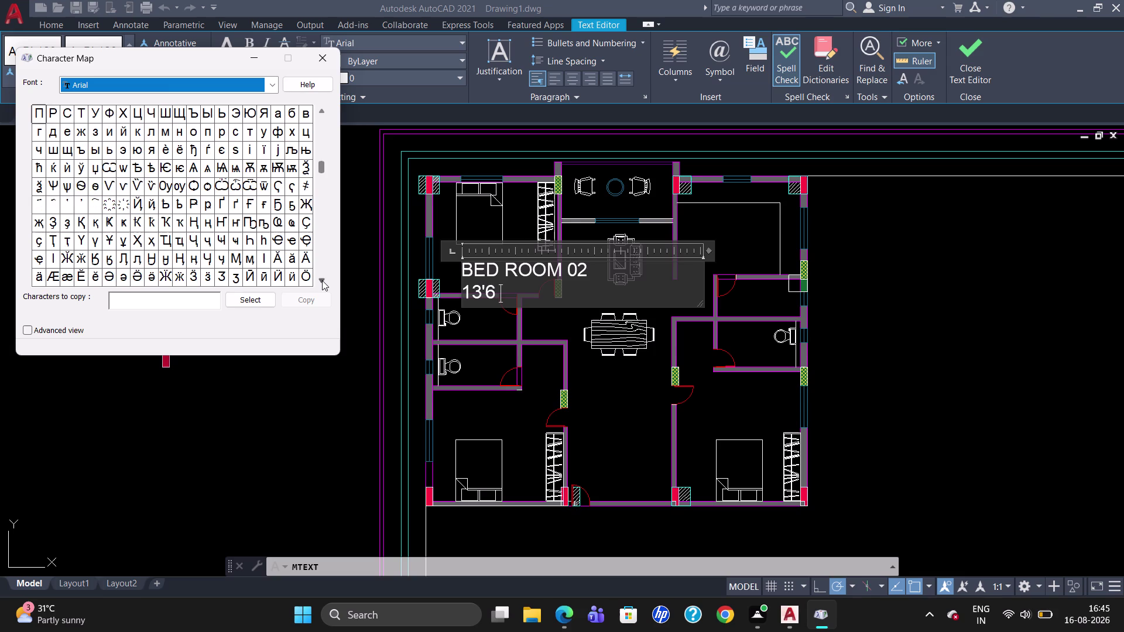
triple_click(322, 281)
triple_click(322, 280)
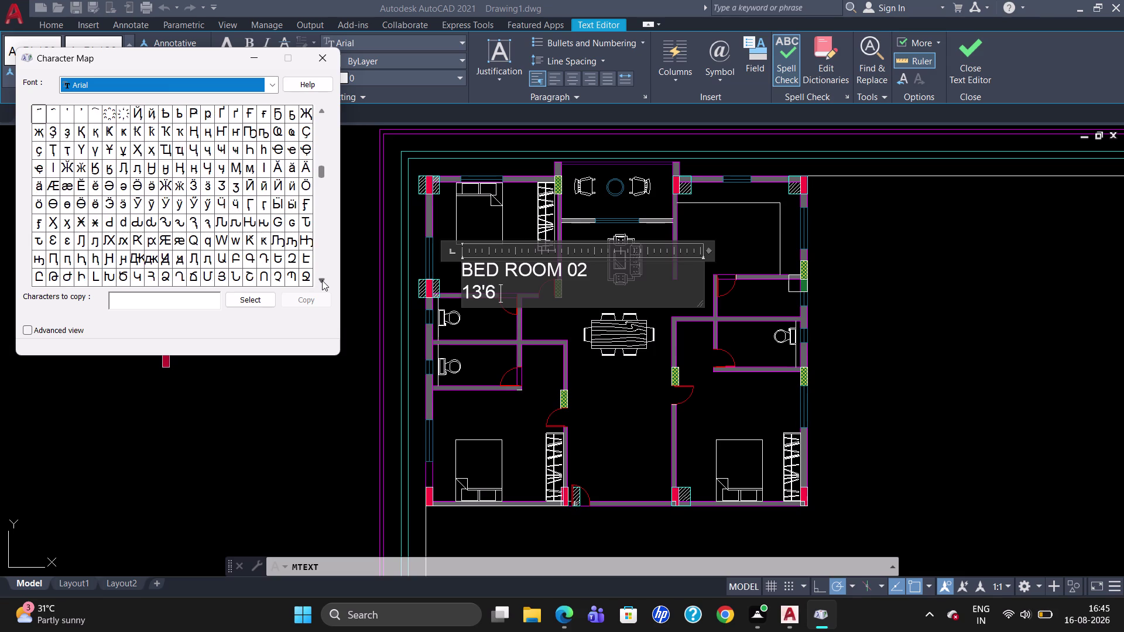
click(322, 280)
double_click(322, 280)
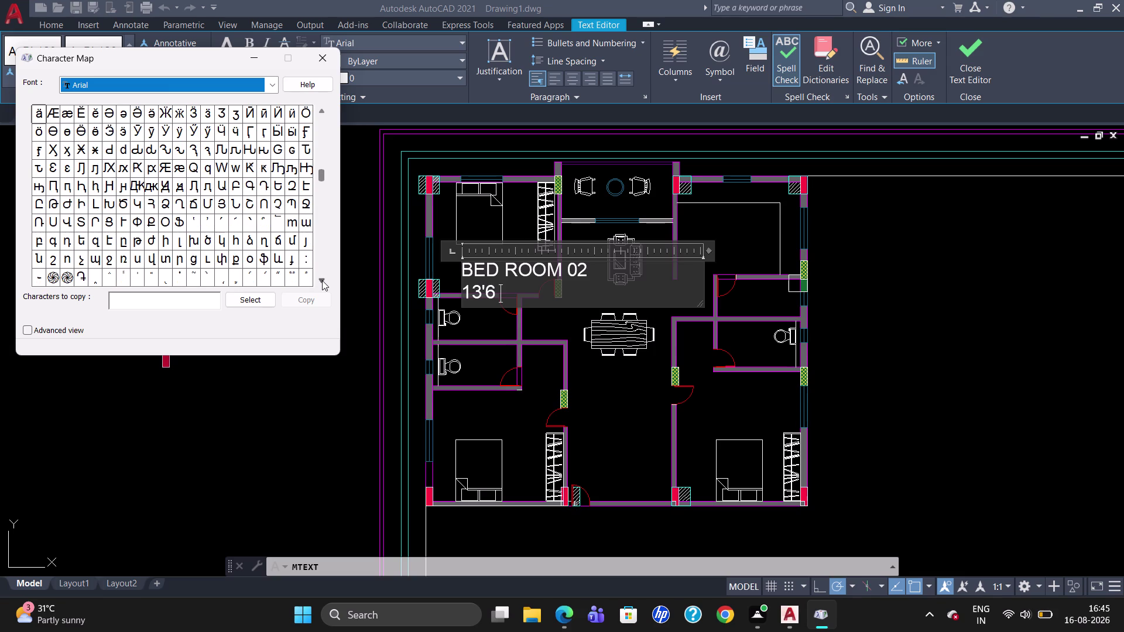
double_click(322, 281)
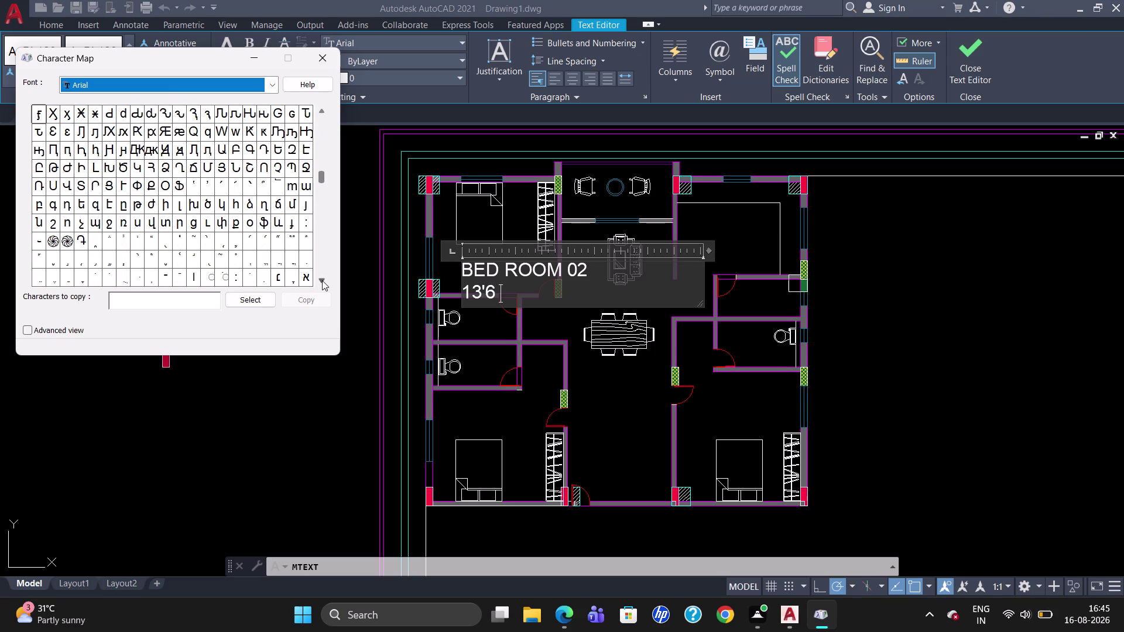
double_click(322, 281)
triple_click(322, 280)
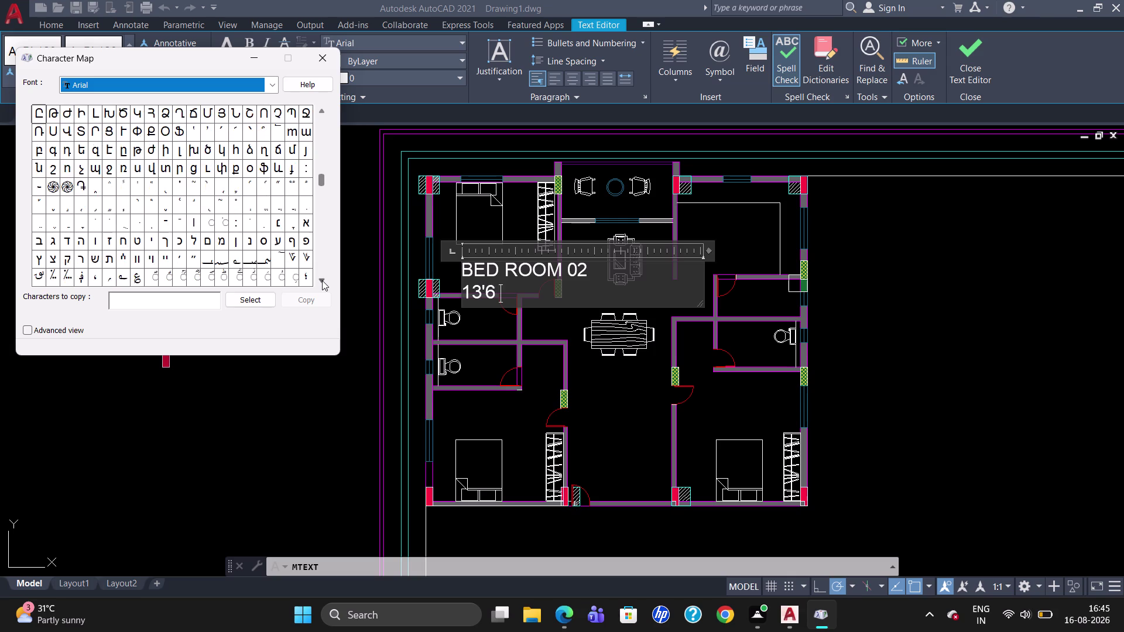
double_click(322, 281)
double_click(322, 280)
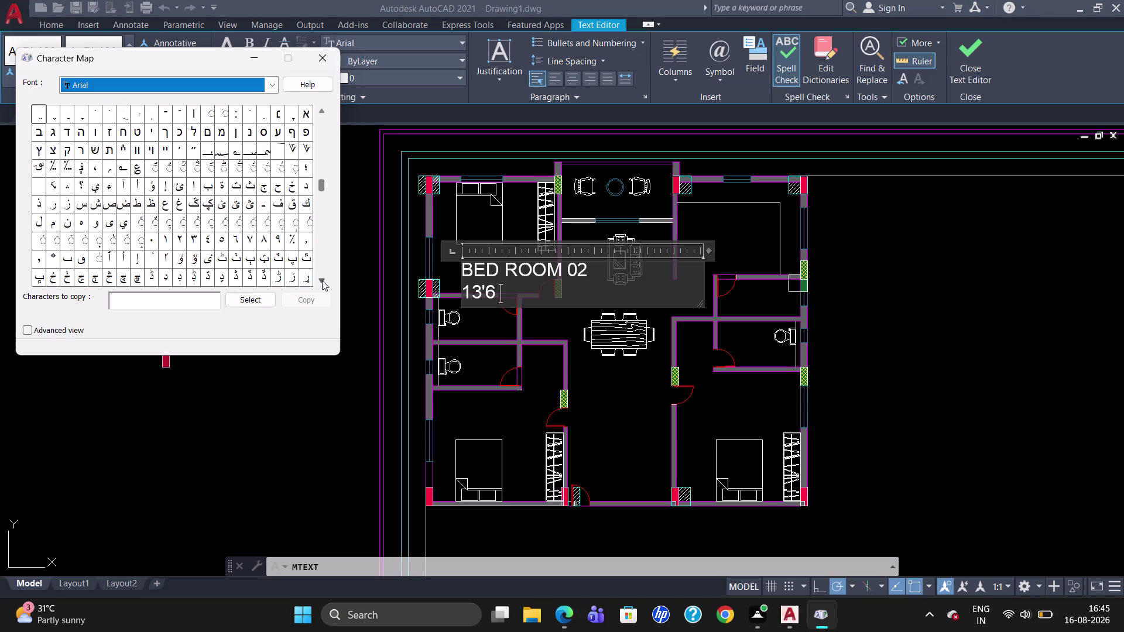
triple_click(324, 280)
triple_click(323, 280)
triple_click(323, 280)
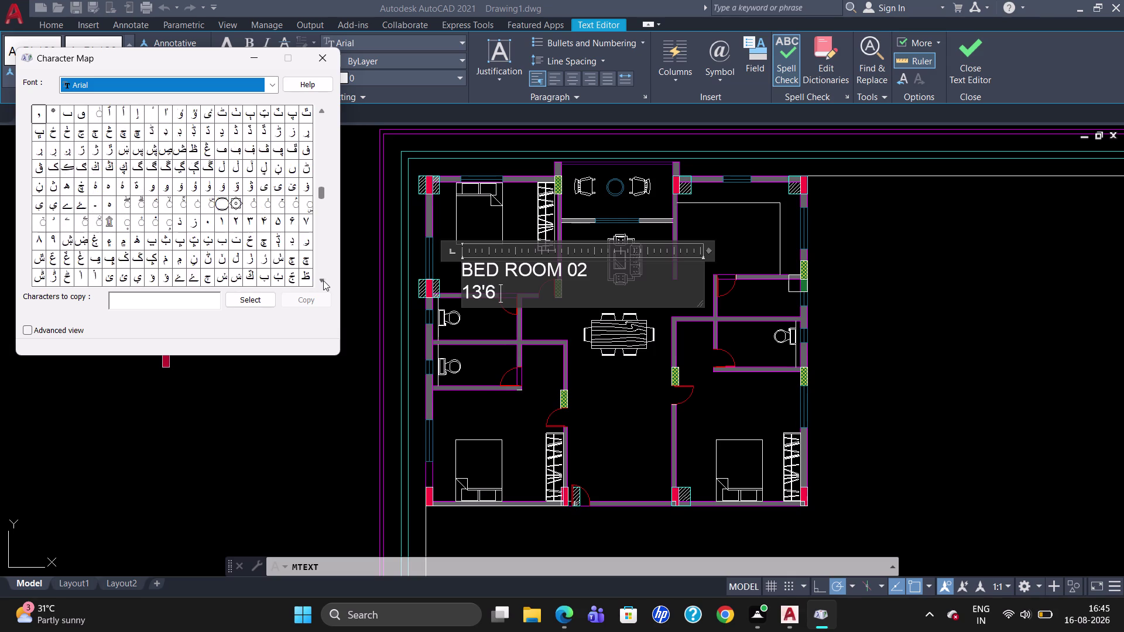
click(323, 281)
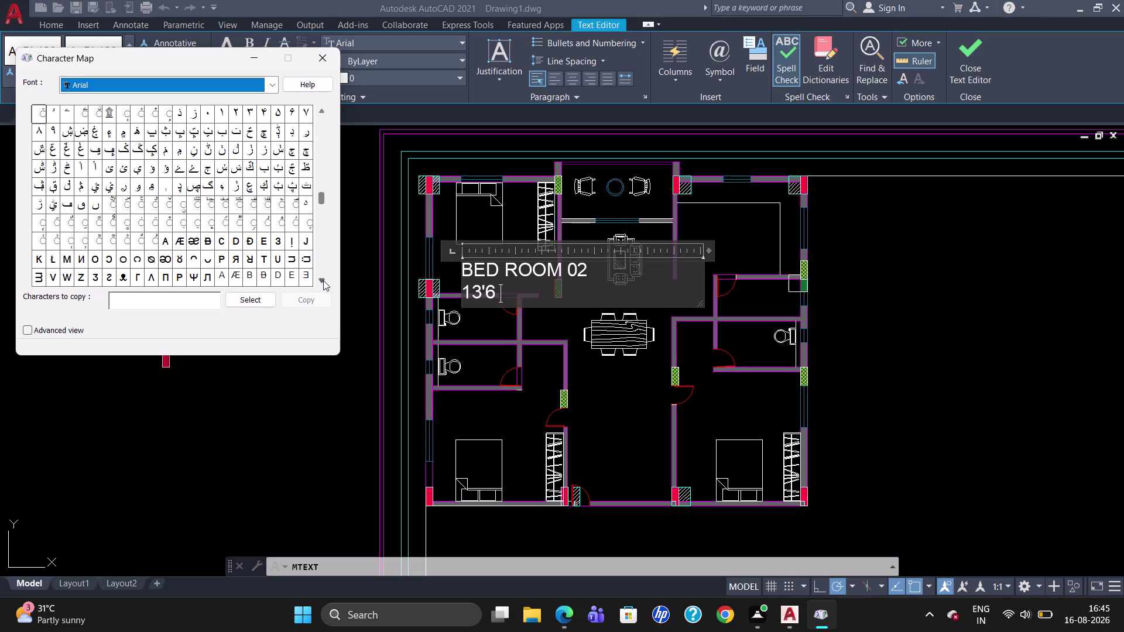
click(323, 280)
triple_click(323, 280)
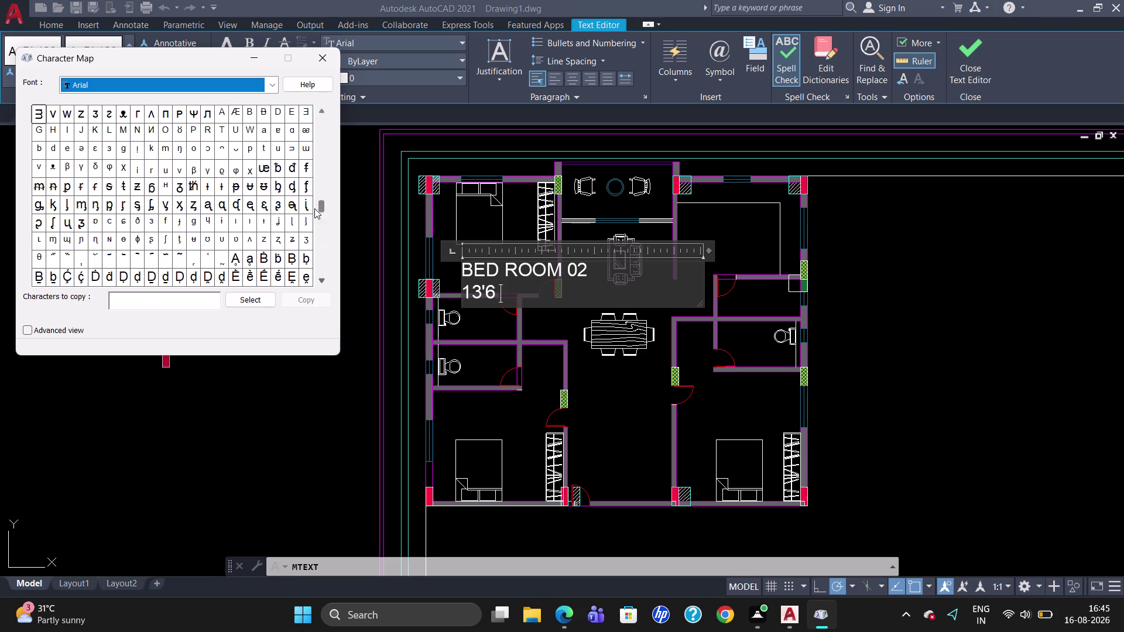
double_click(320, 113)
double_click(321, 113)
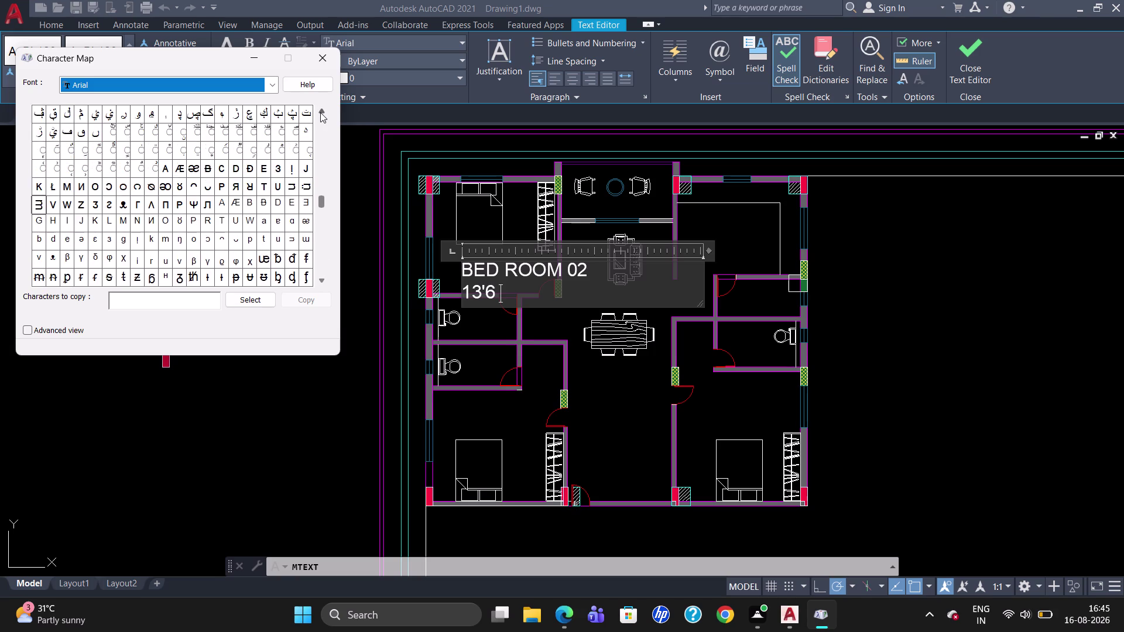
click(320, 112)
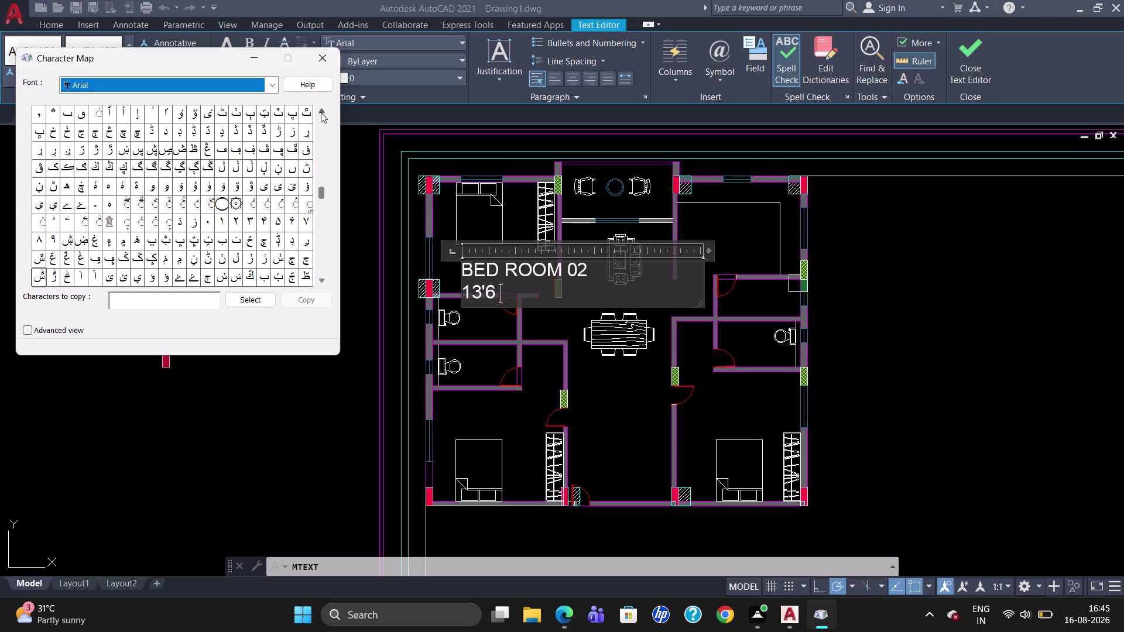
click(320, 112)
click(321, 112)
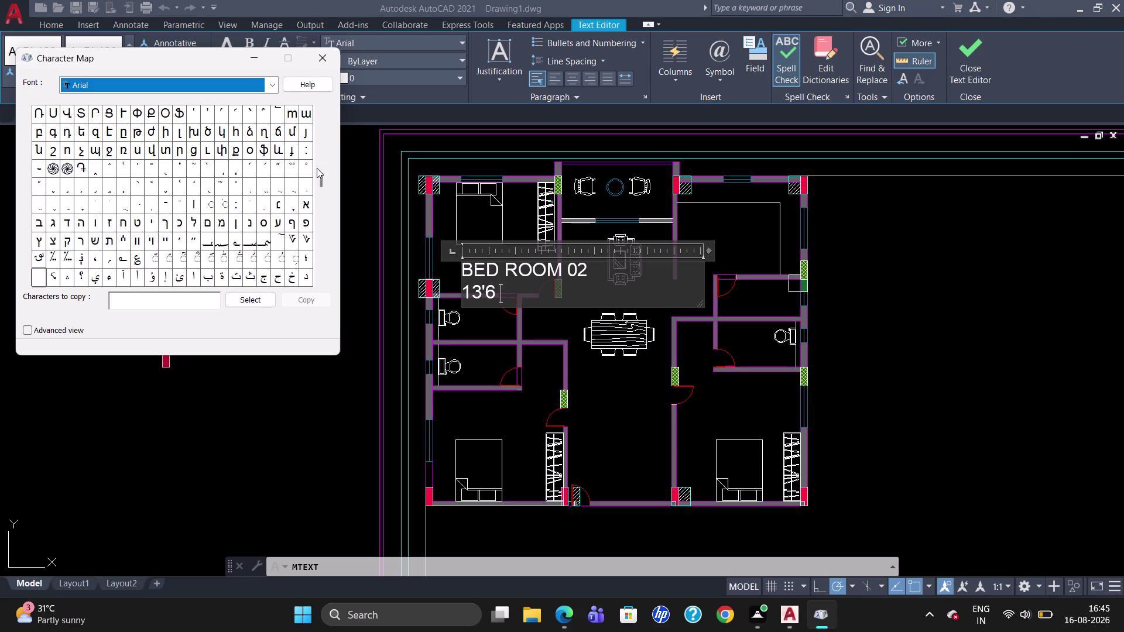
triple_click(319, 107)
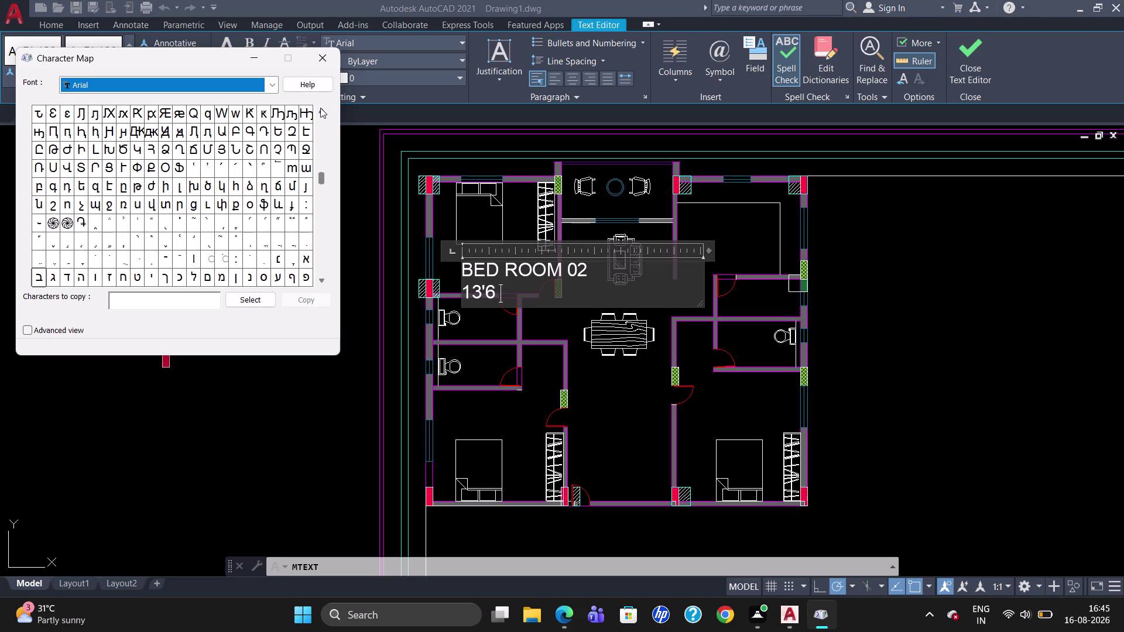
double_click(320, 108)
triple_click(320, 108)
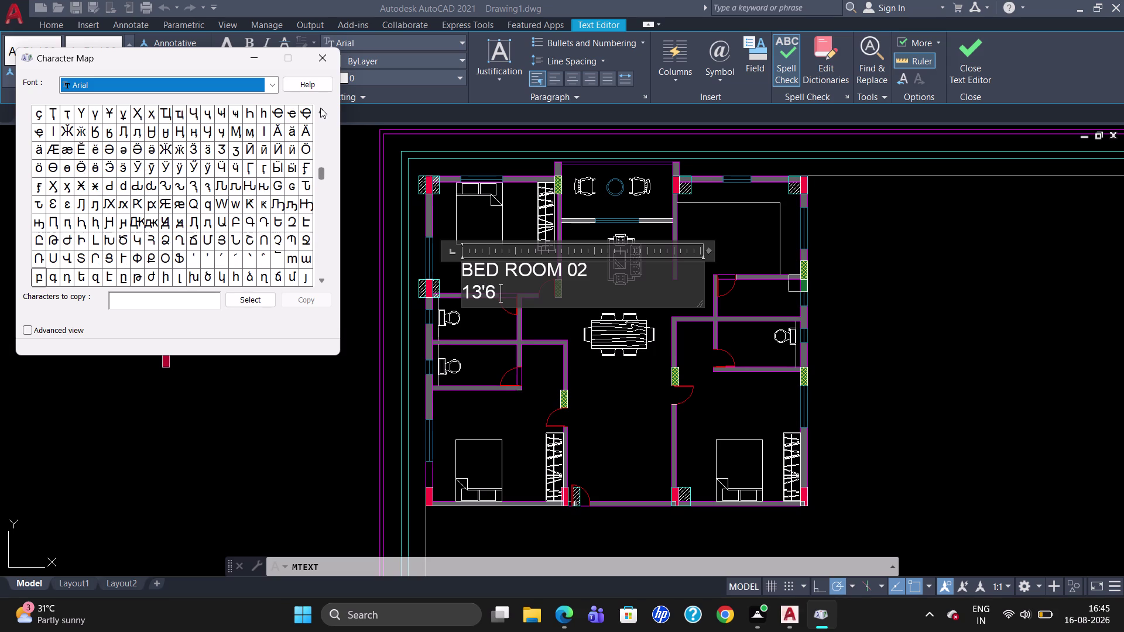
triple_click(320, 108)
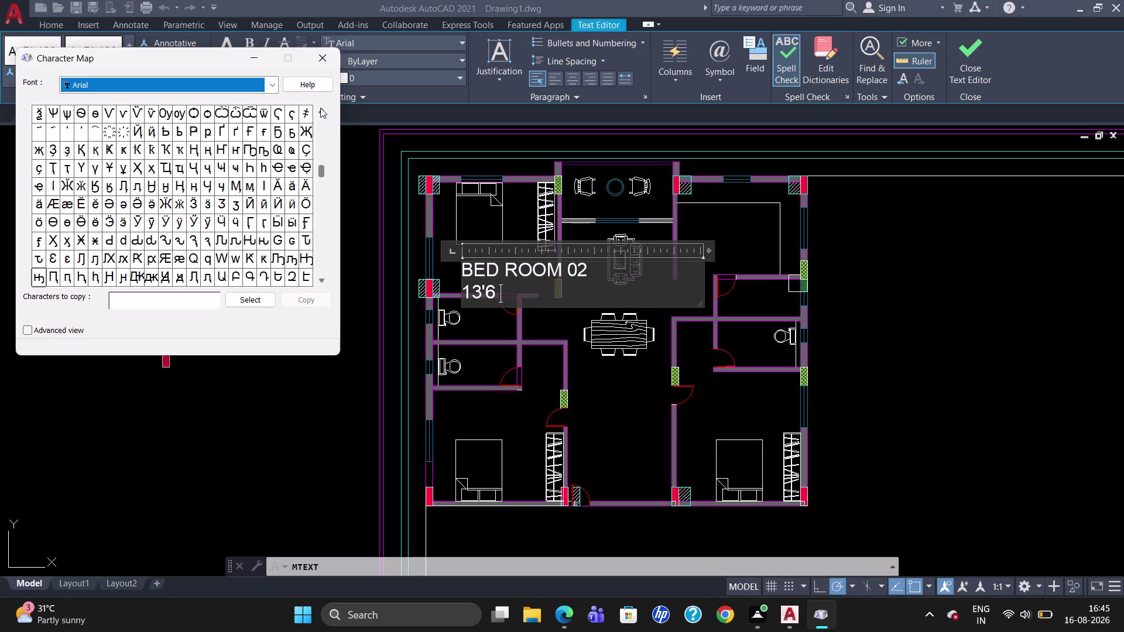
double_click(320, 108)
double_click(320, 108)
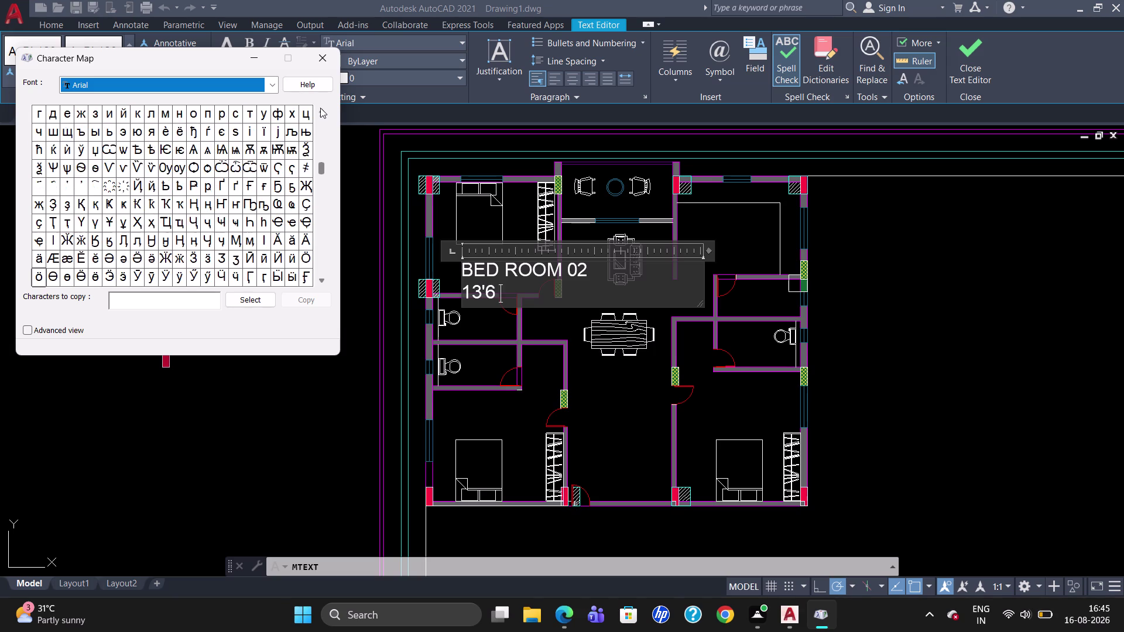
double_click(320, 108)
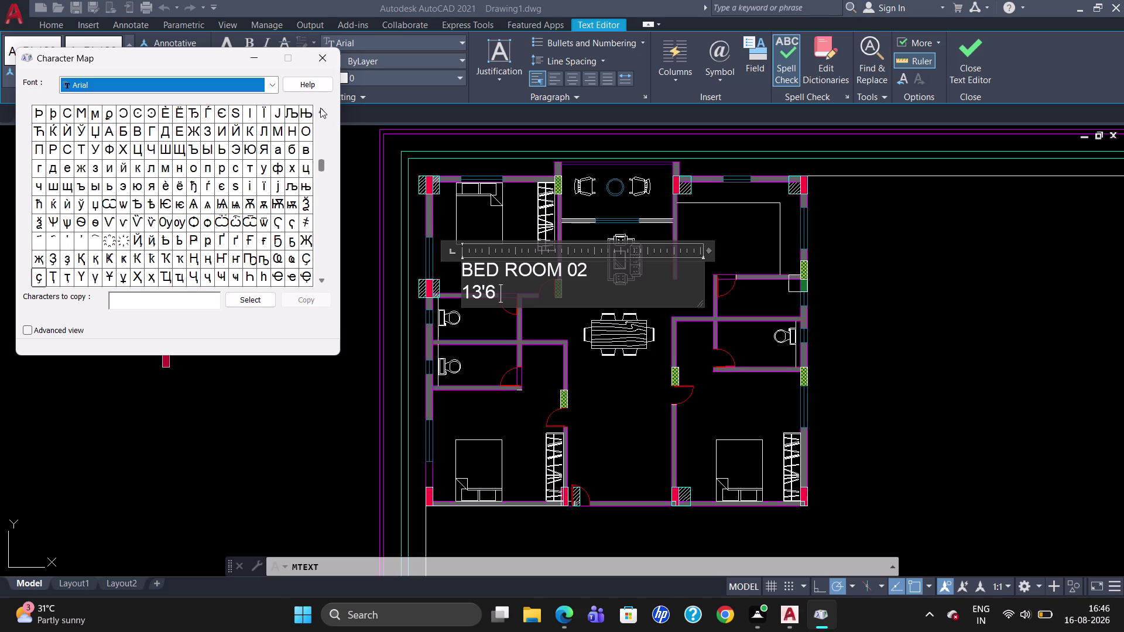
double_click(320, 113)
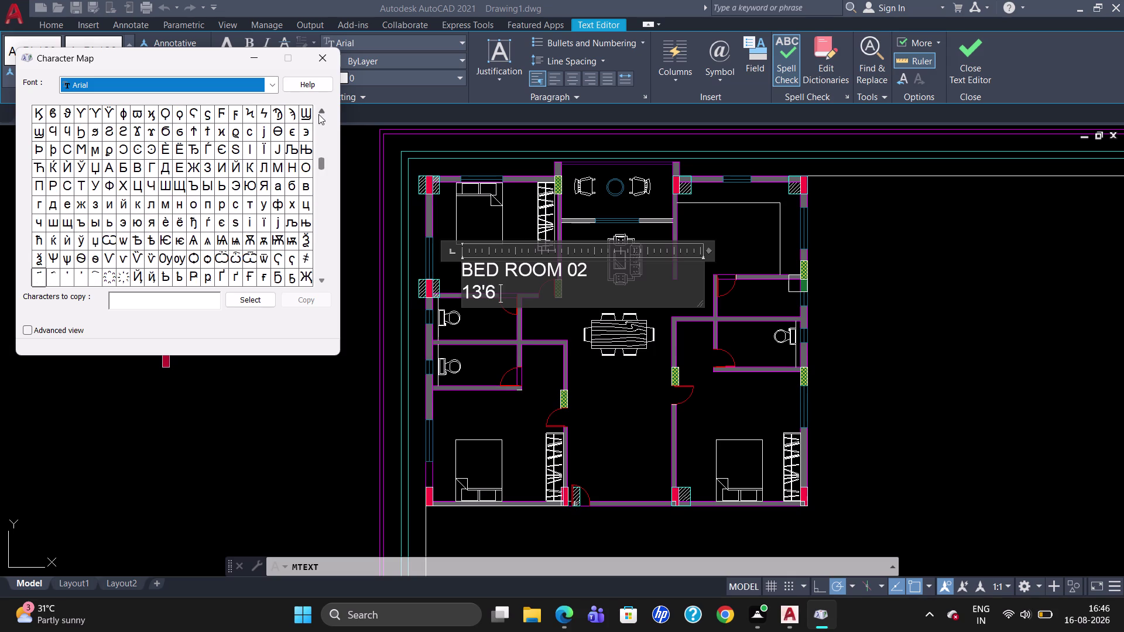
click(318, 114)
click(318, 115)
double_click(318, 115)
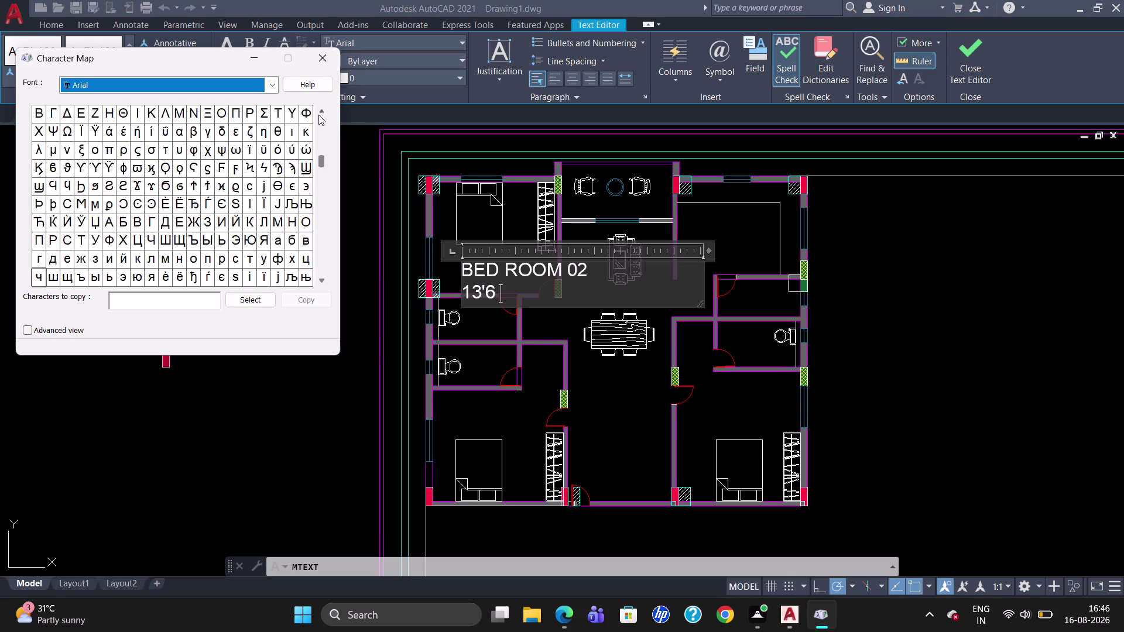
click(319, 115)
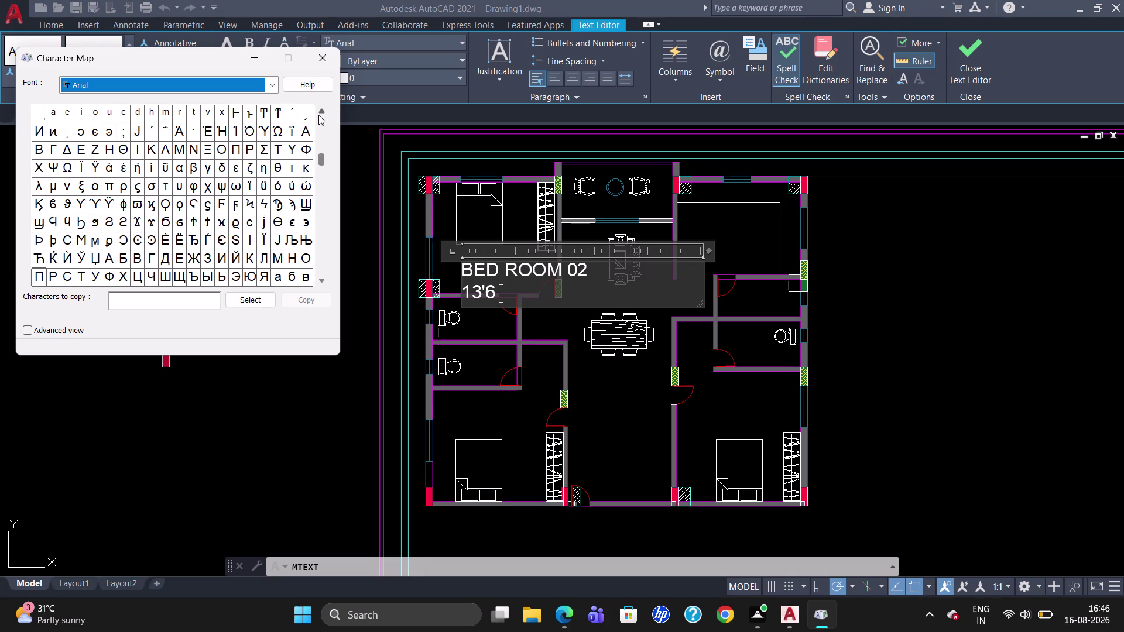
click(317, 117)
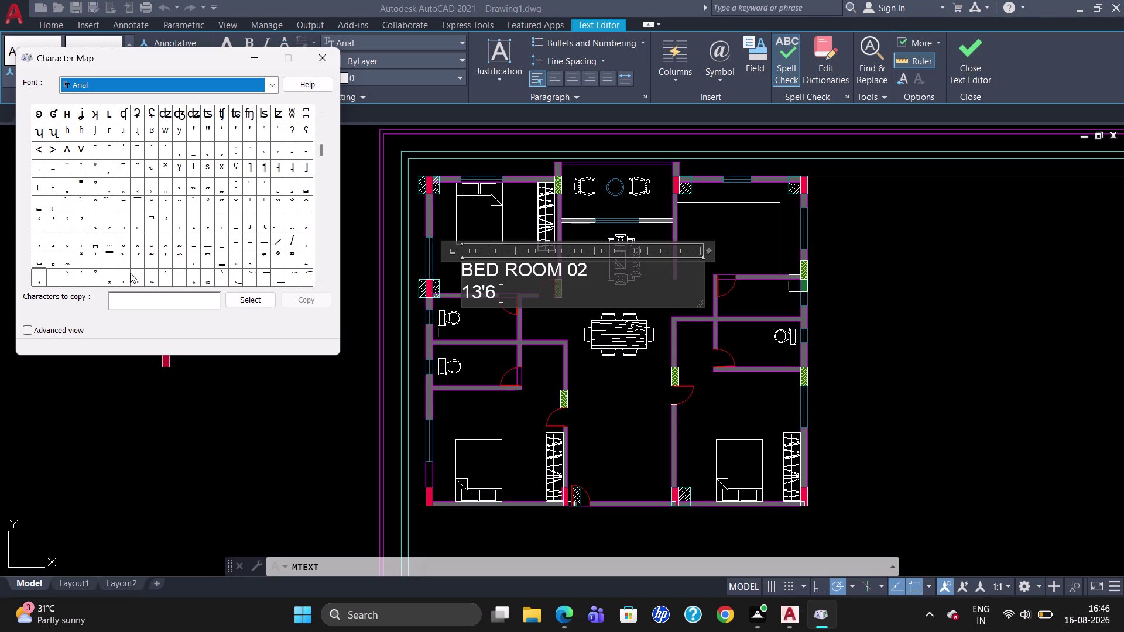
click(108, 278)
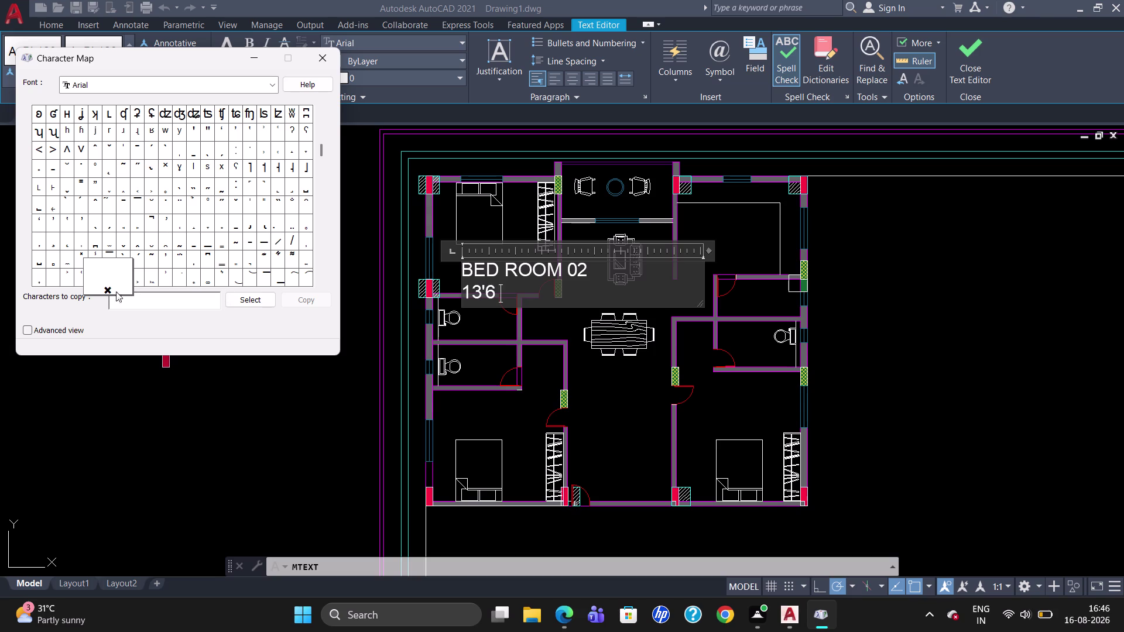
drag(108, 291, 134, 307)
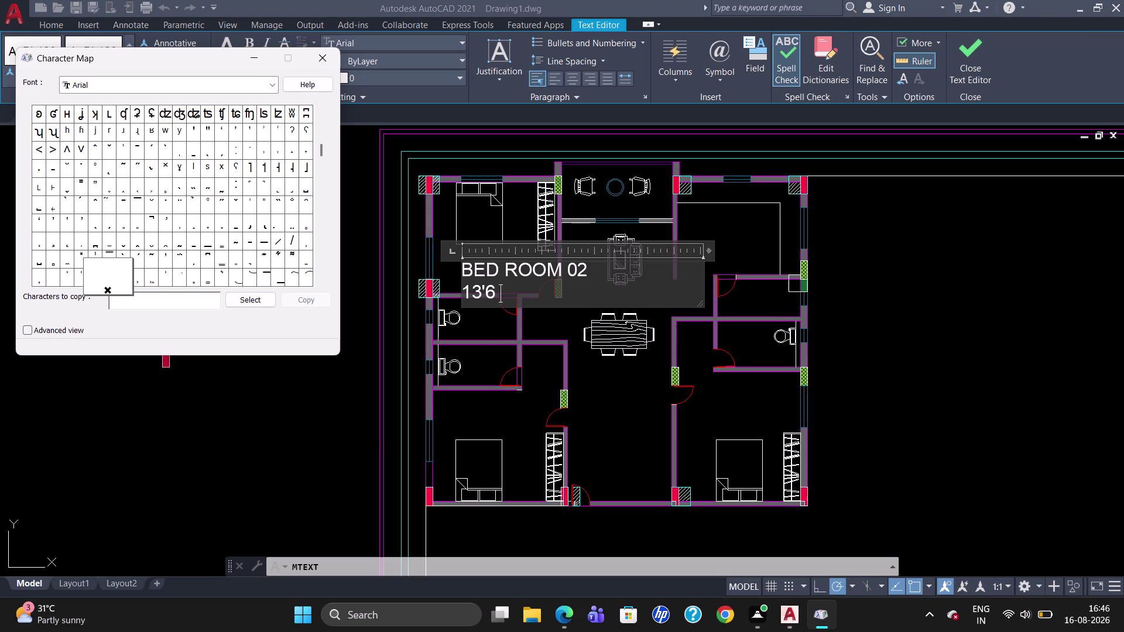
click(133, 308)
drag(115, 285, 101, 290)
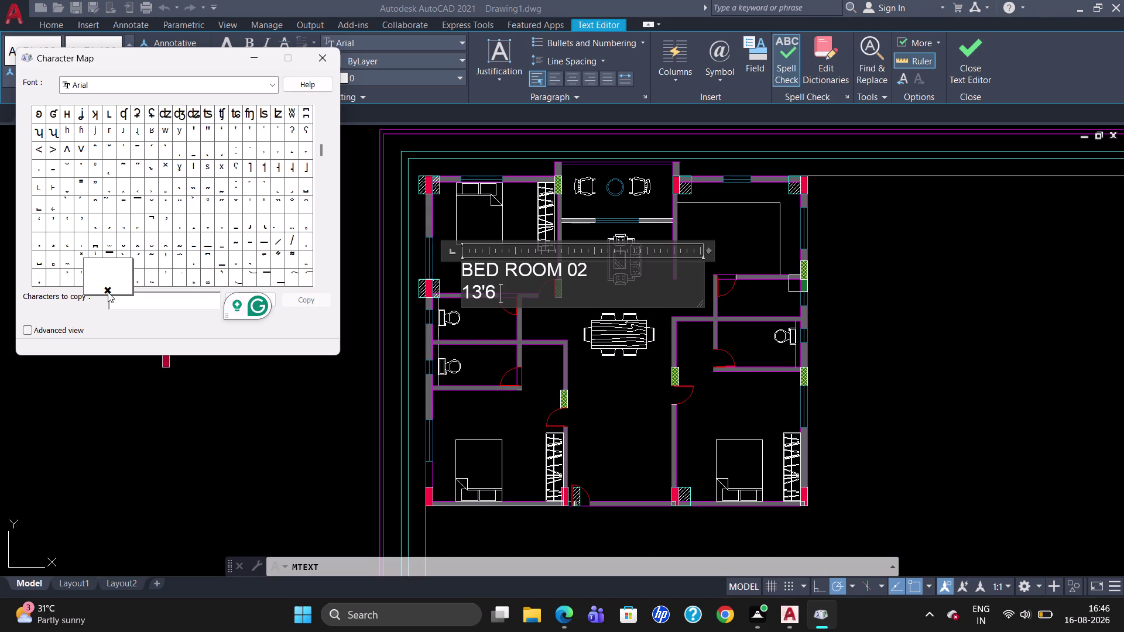
double_click(104, 286)
drag(109, 275, 109, 275)
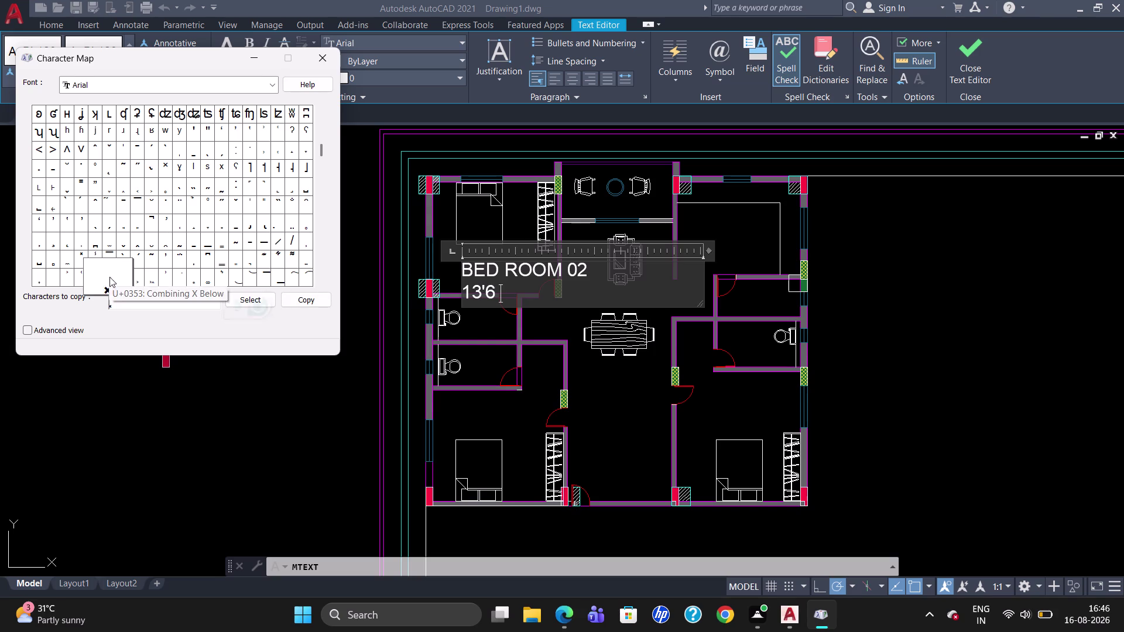
drag(108, 276, 125, 301)
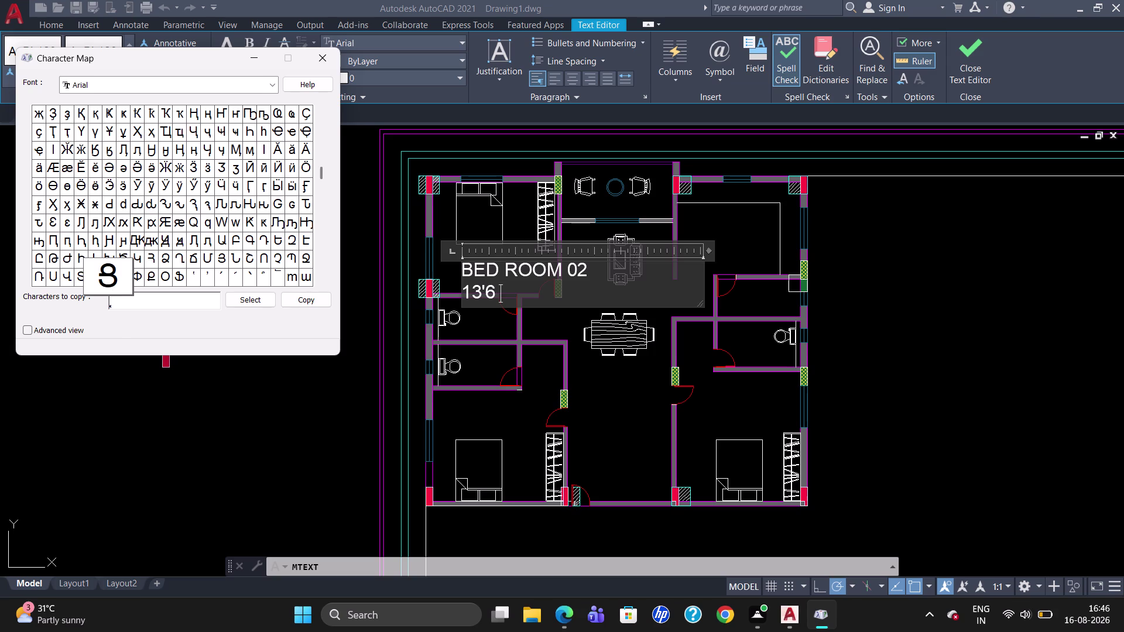
click(135, 303)
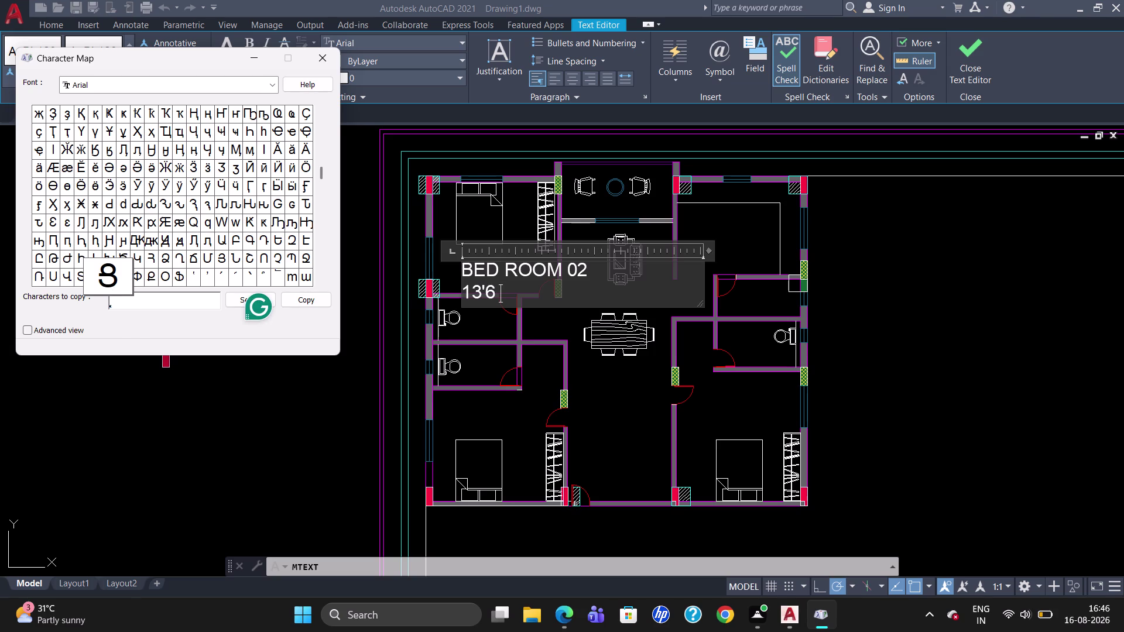
click(150, 304)
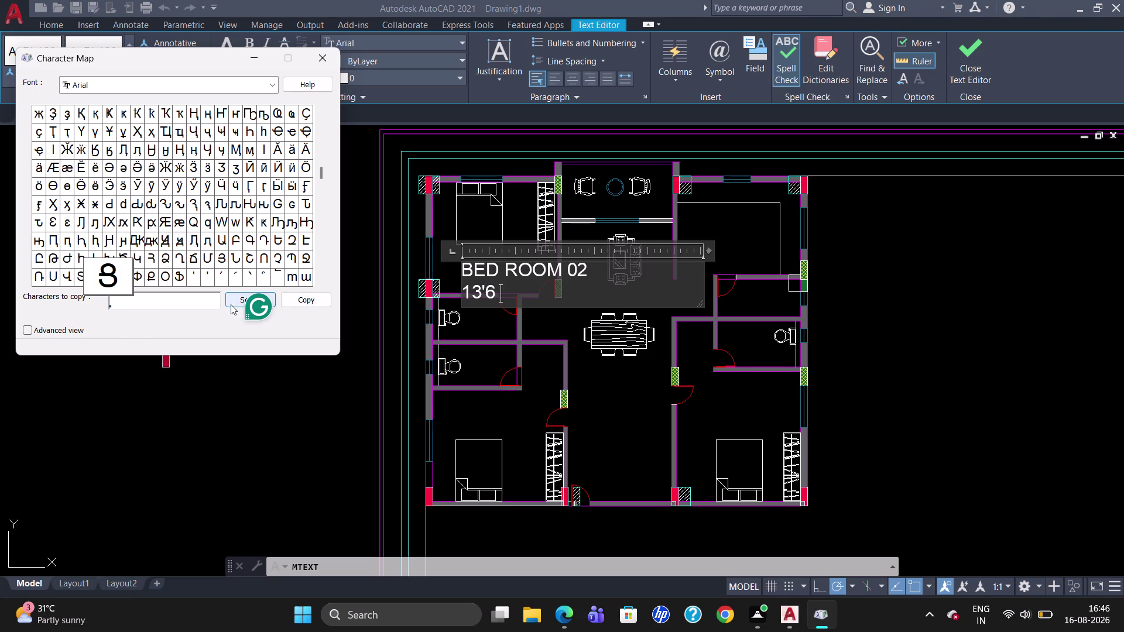
click(238, 304)
click(160, 298)
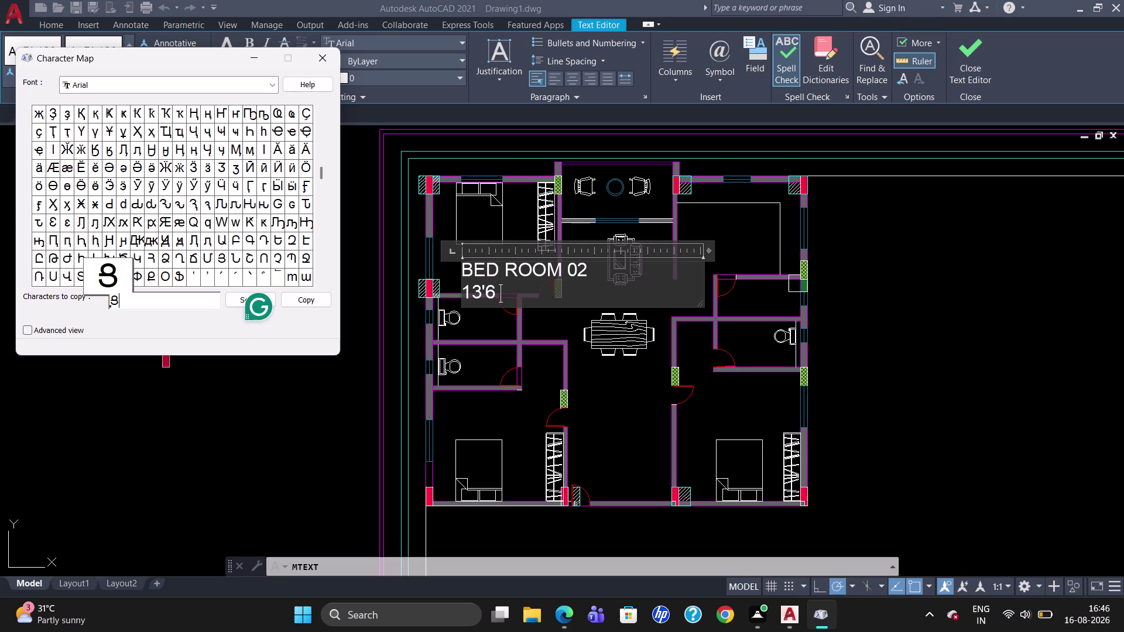
key(BackSpace)
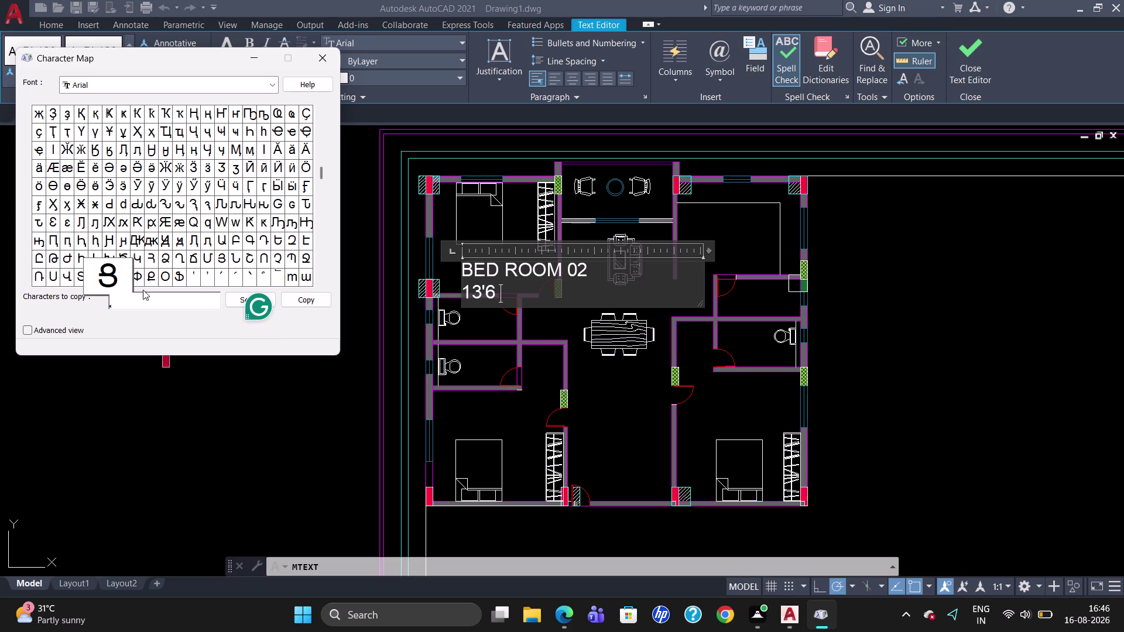
scroll(down, 3)
scroll(up, 3)
scroll(up, 3)
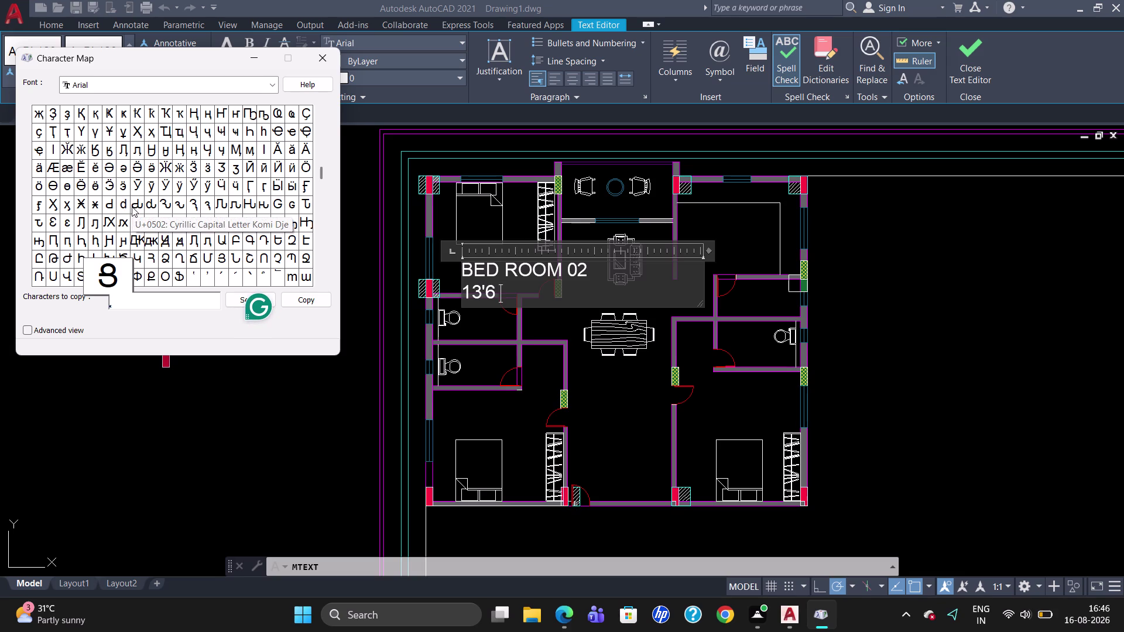
scroll(up, 3)
click(191, 305)
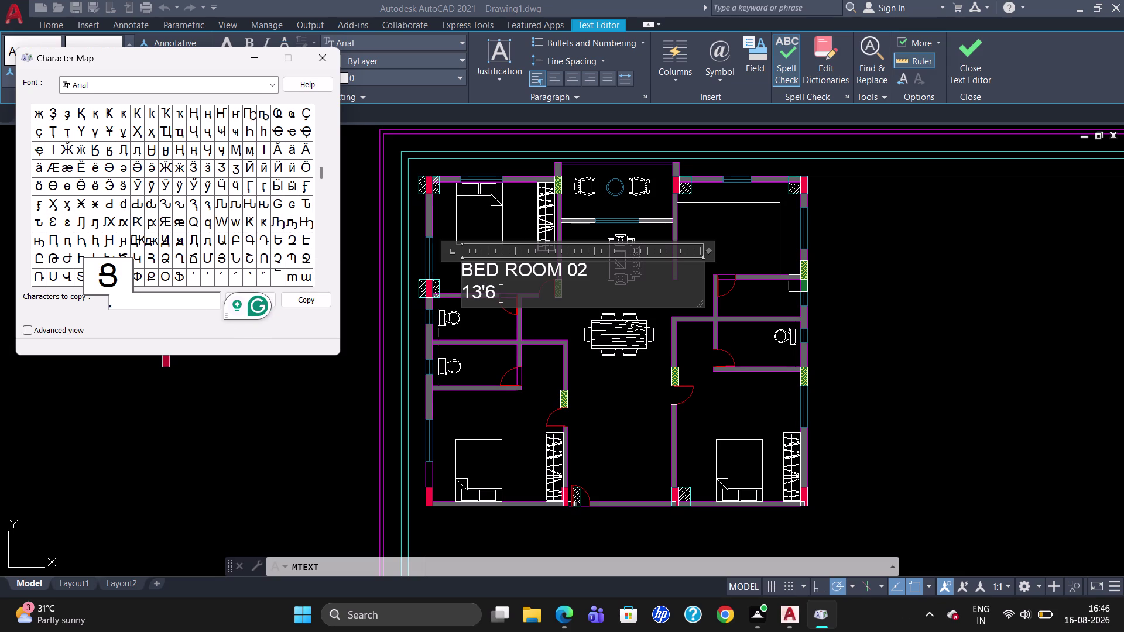
scroll(up, 3)
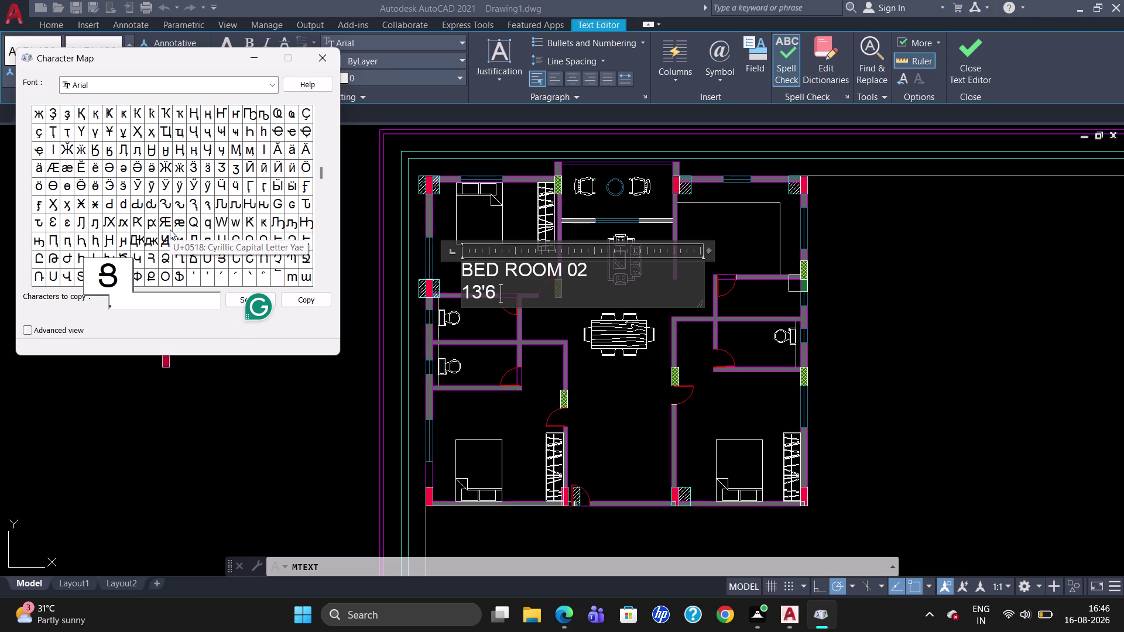
key(Escape)
scroll(down, 3)
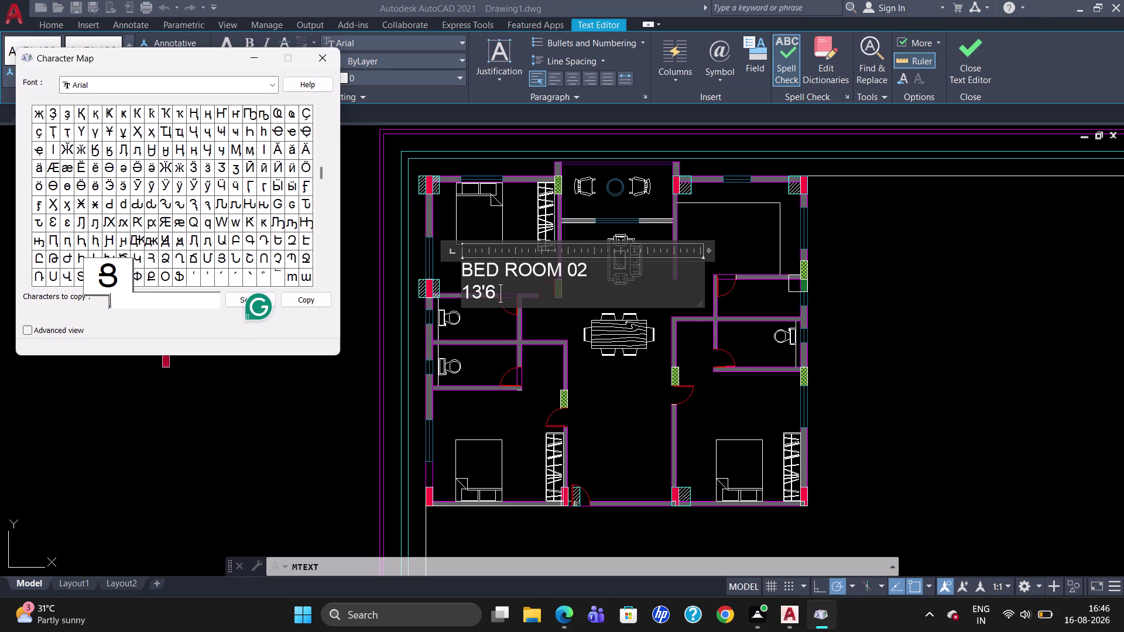
click(142, 299)
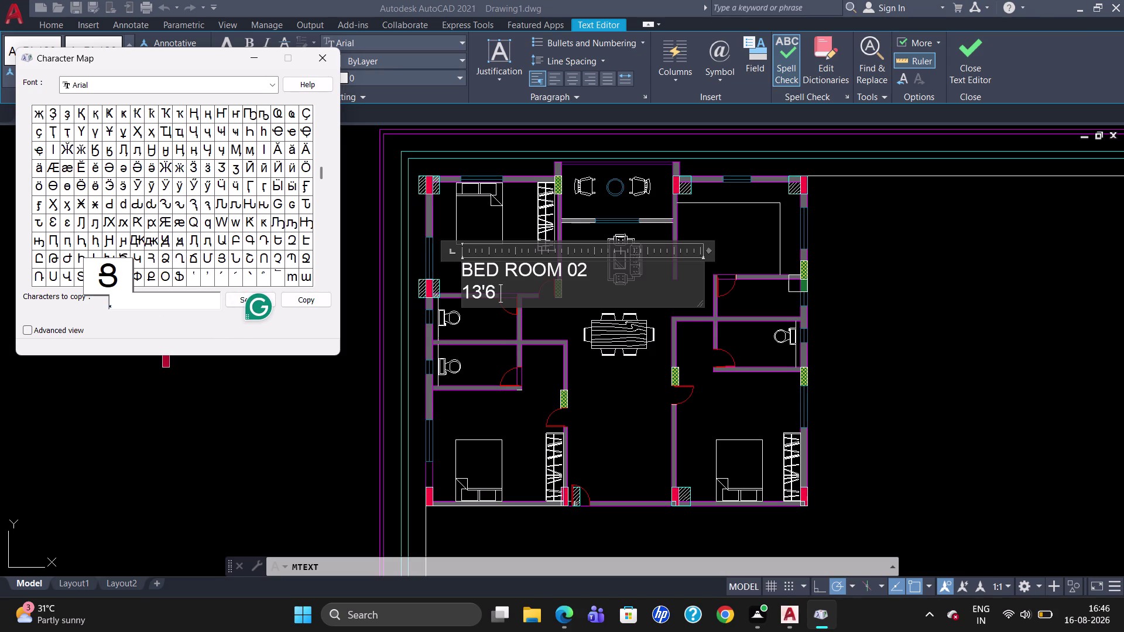
click(172, 301)
scroll(up, 3)
scroll(down, 3)
scroll(down, 3)
key(Escape)
key(Escape)
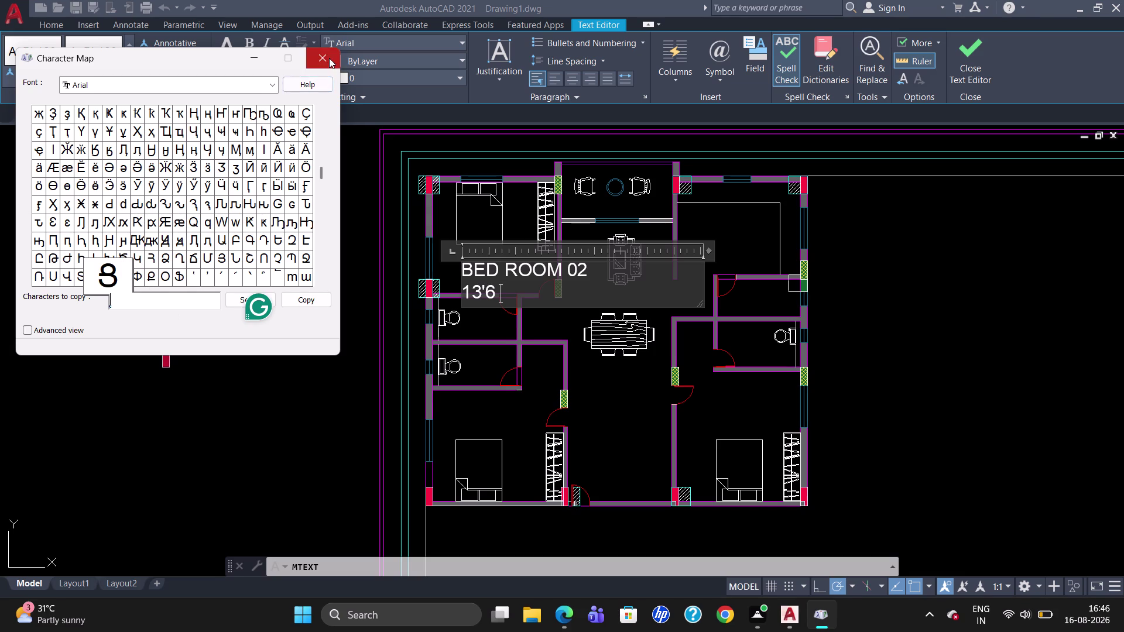
click(329, 58)
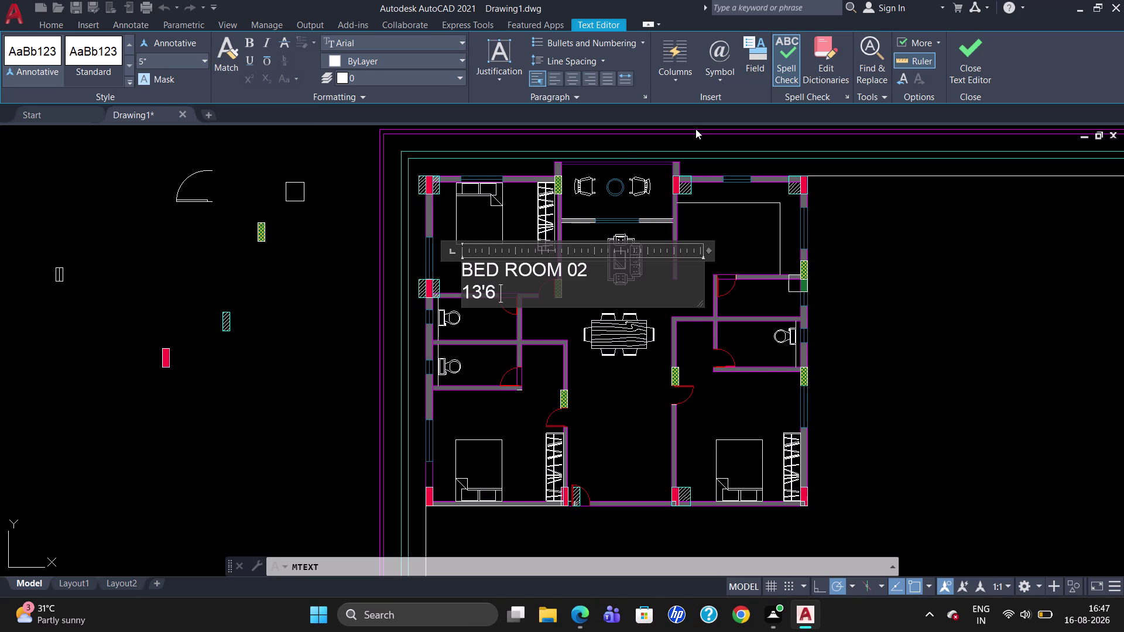
Close the Character Map window to return to the BED ROOM 02 label editor.
click(714, 76)
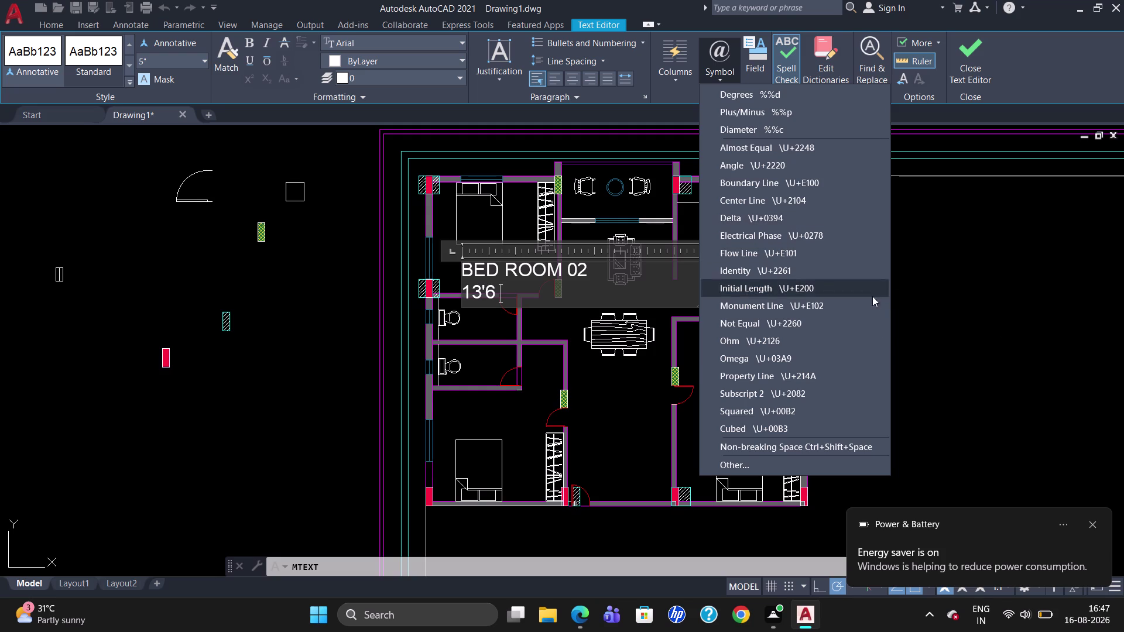
Reopen Character Map through the Symbol menu's Other… option.
click(734, 469)
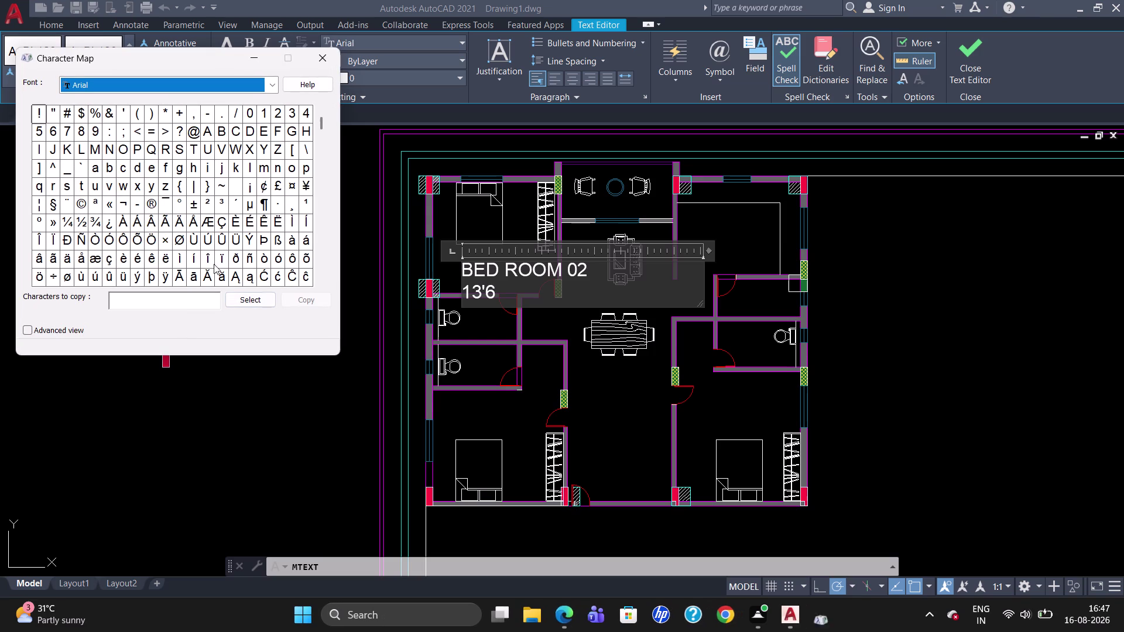
scroll(down, 3)
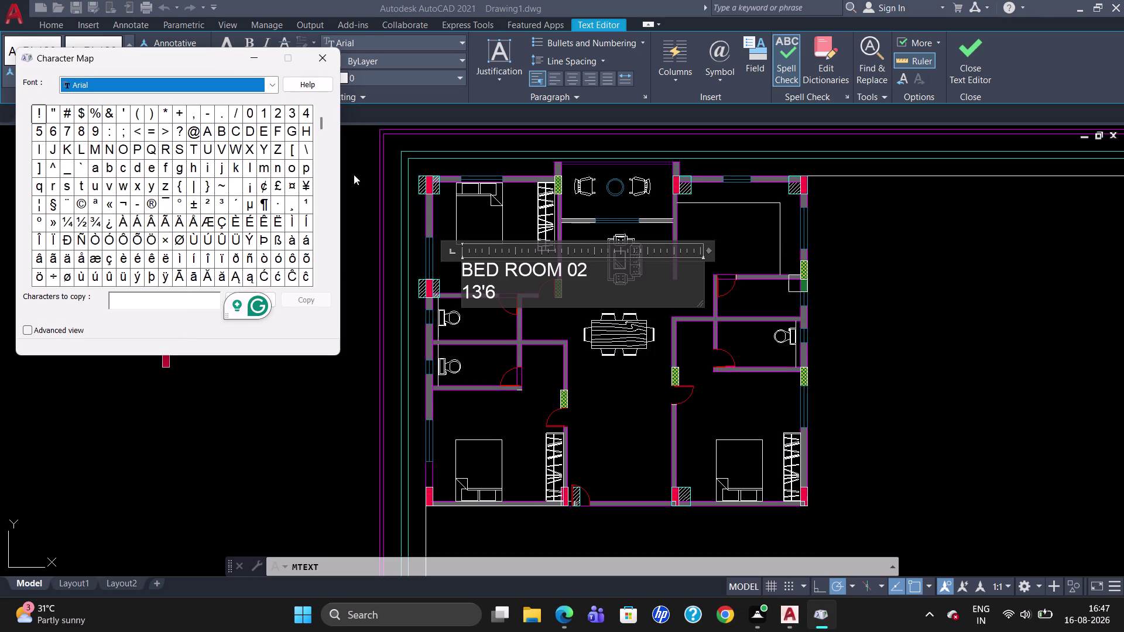
triple_click(324, 284)
triple_click(323, 283)
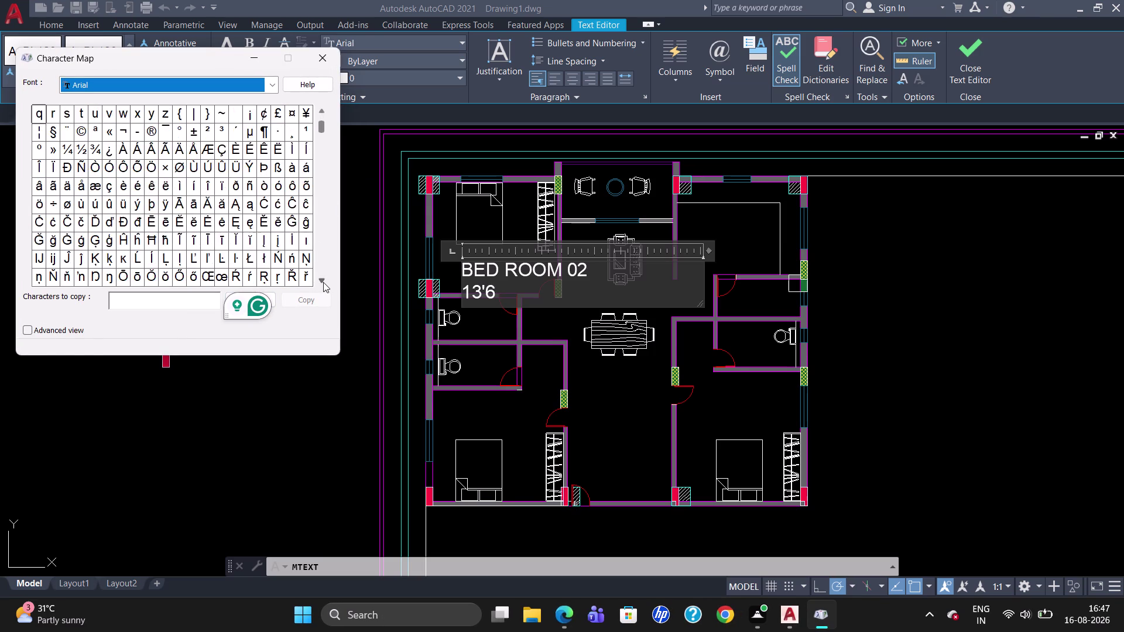
triple_click(324, 282)
triple_click(323, 282)
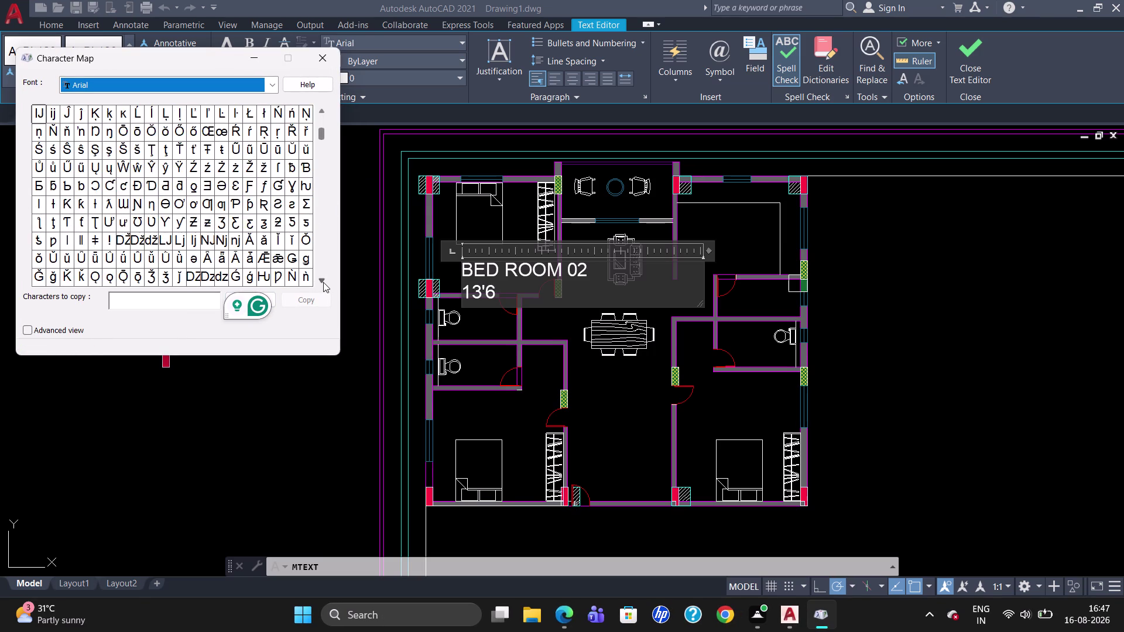
triple_click(323, 282)
triple_click(323, 282)
triple_click(323, 282)
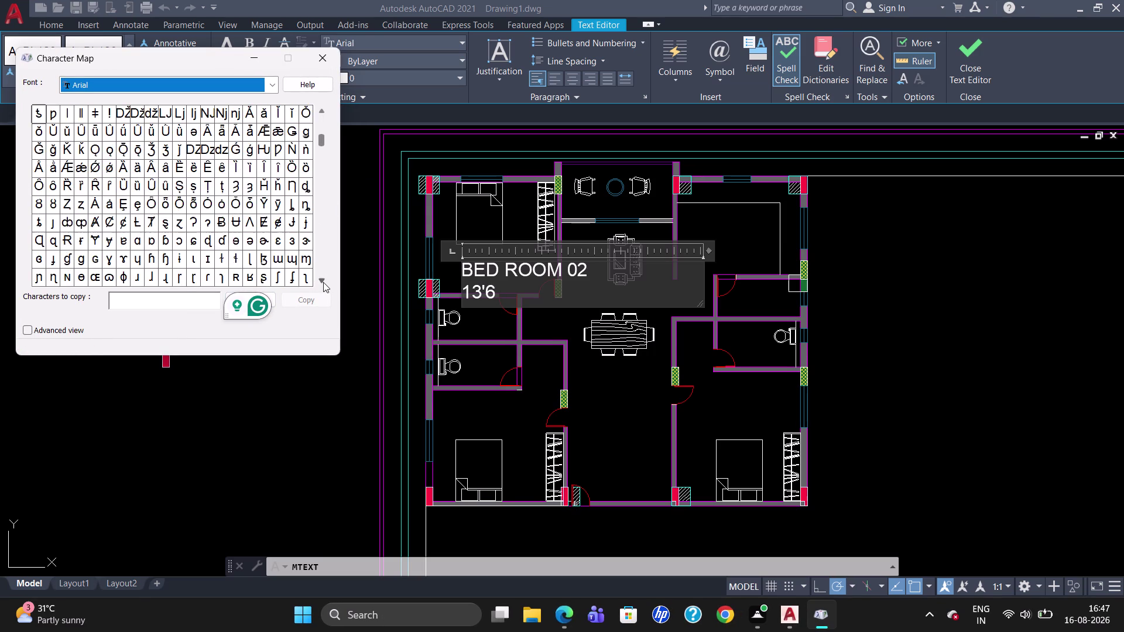
double_click(323, 282)
click(323, 282)
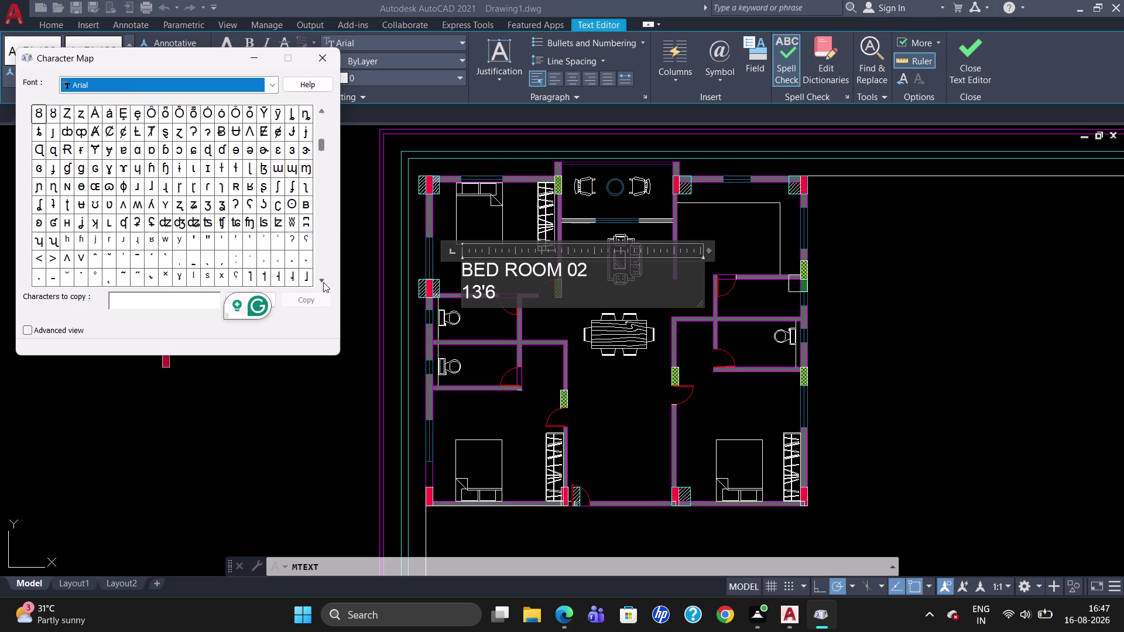
double_click(322, 280)
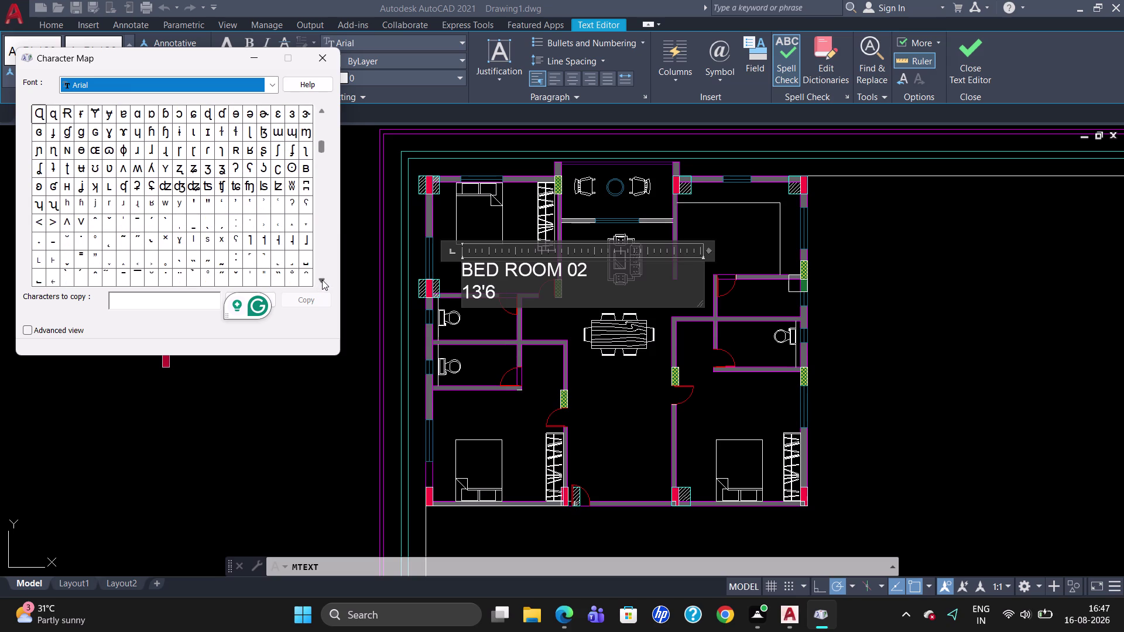
triple_click(322, 279)
click(322, 280)
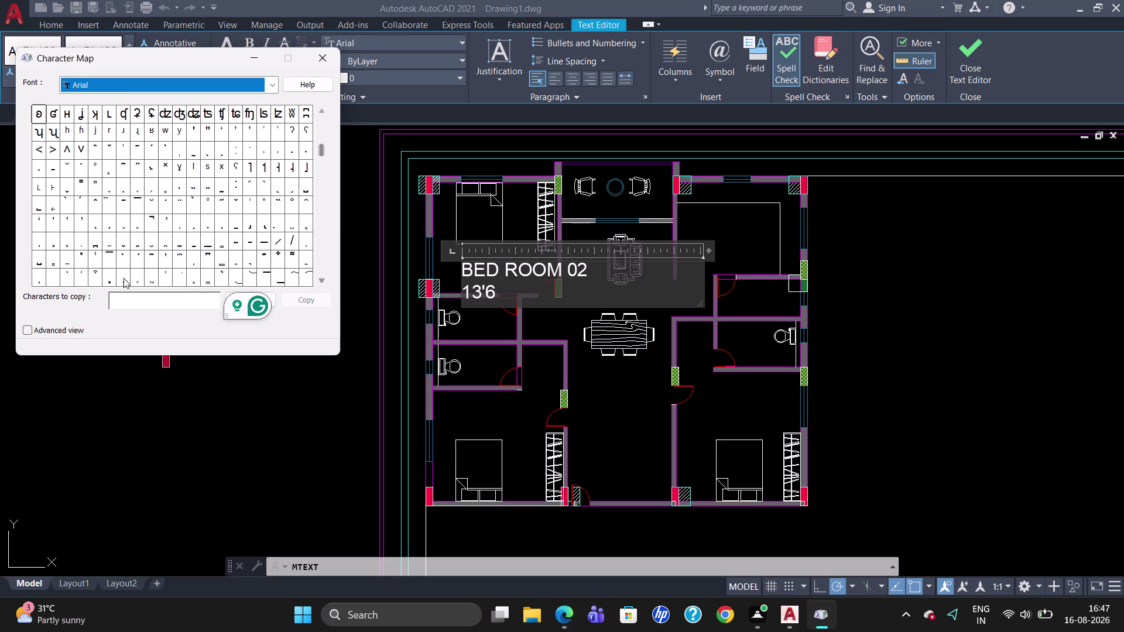
click(79, 253)
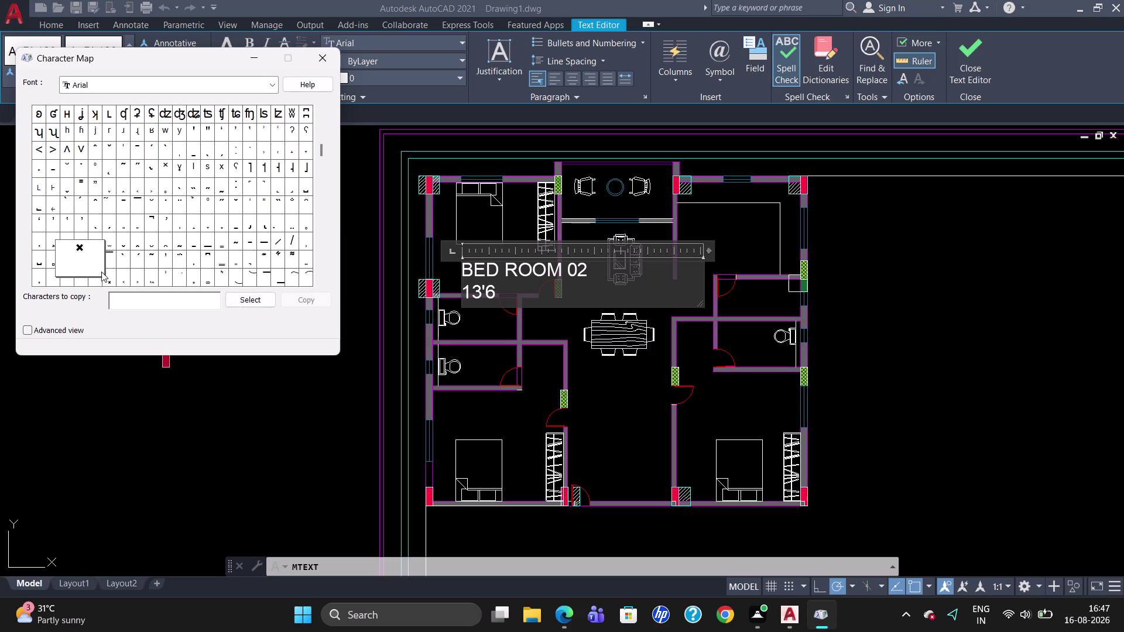
click(88, 247)
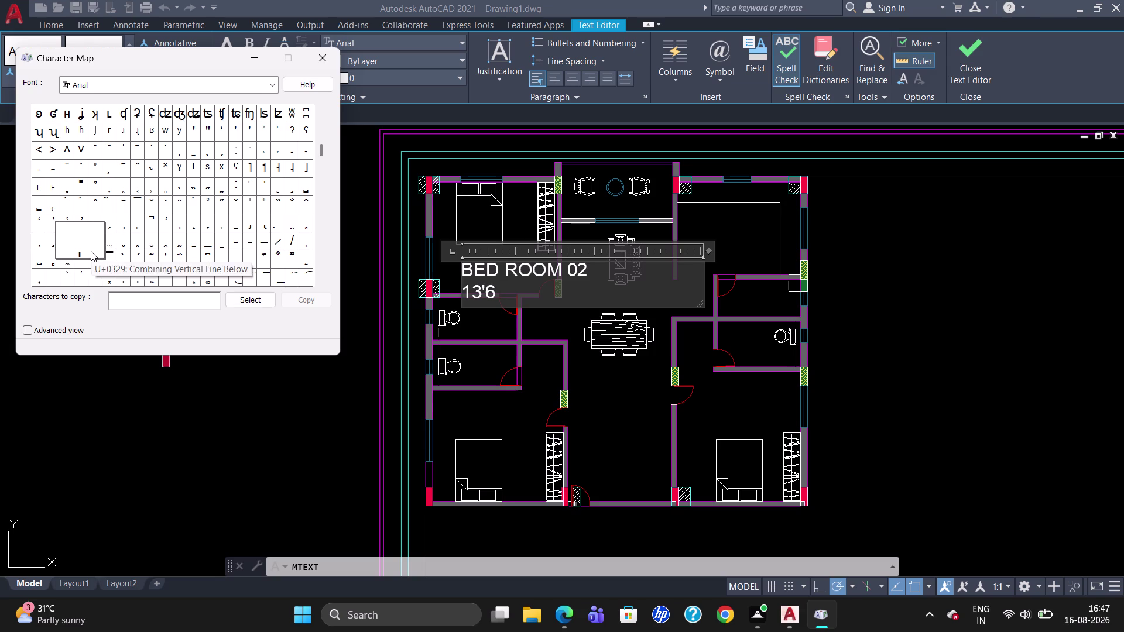
scroll(down, 3)
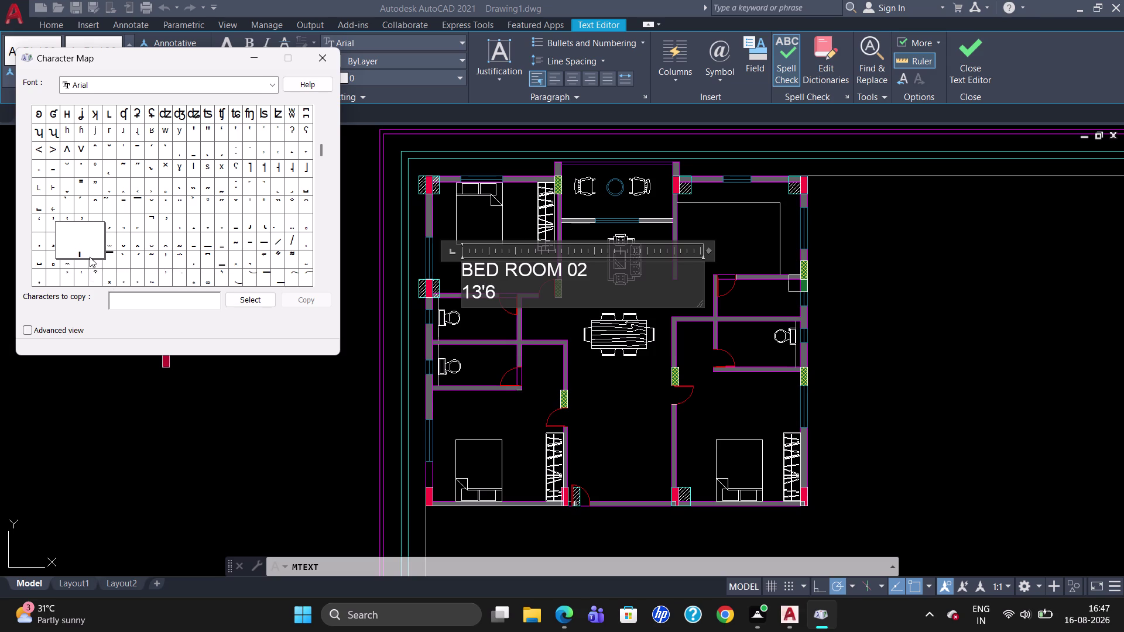
scroll(up, 3)
scroll(down, 3)
click(147, 299)
click(75, 297)
scroll(down, 3)
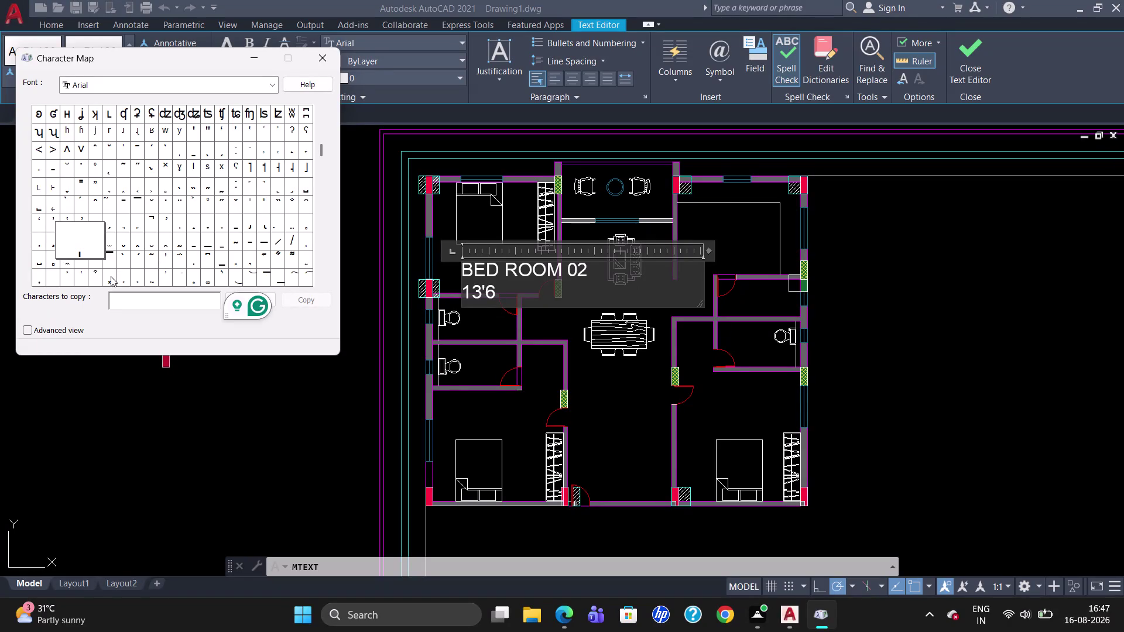
click(111, 276)
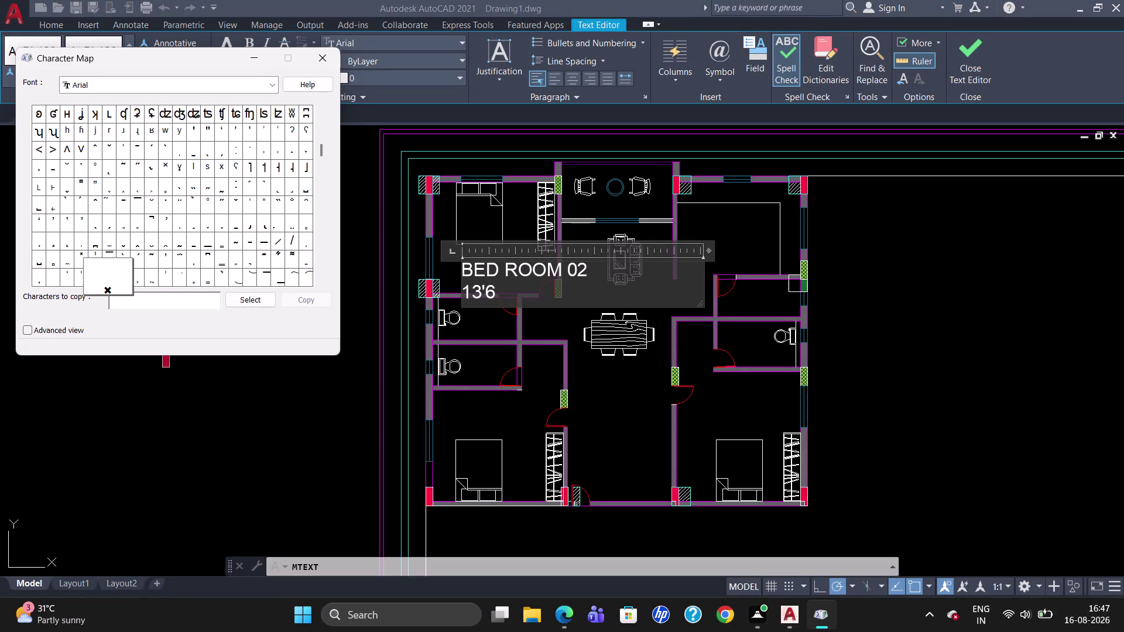
key(ctrl+c)
key(ctrl+v)
click(251, 299)
drag(169, 305, 107, 304)
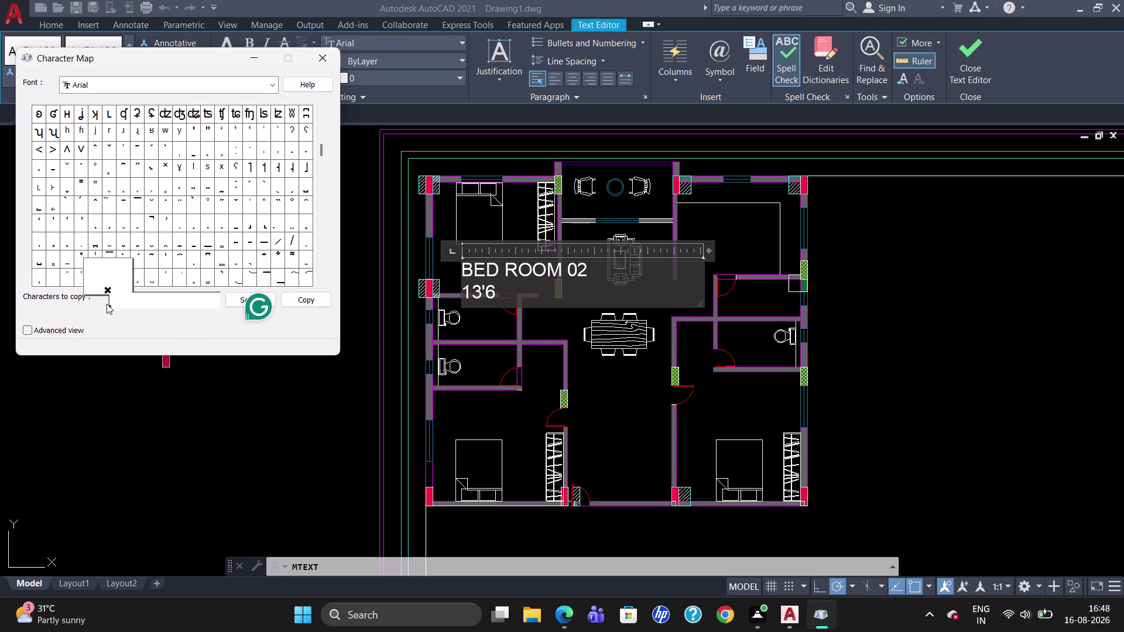
drag(123, 302, 97, 312)
drag(123, 305, 110, 308)
double_click(121, 307)
key(ctrl+c)
click(517, 295)
key(ctrl+v)
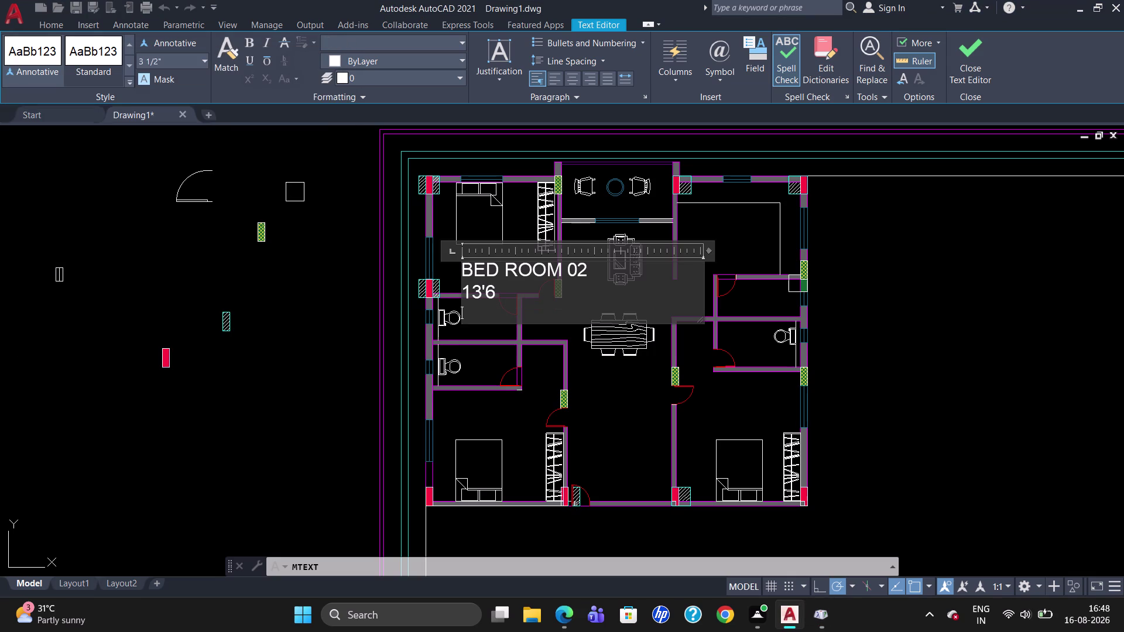
key(BackSpace)
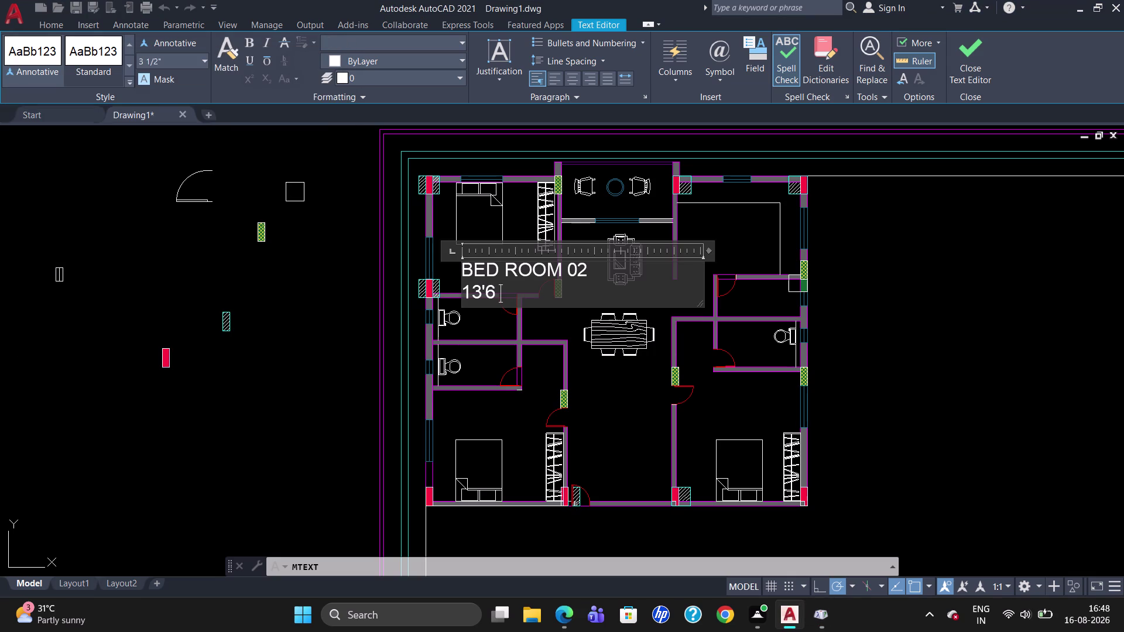
click(727, 83)
click(729, 461)
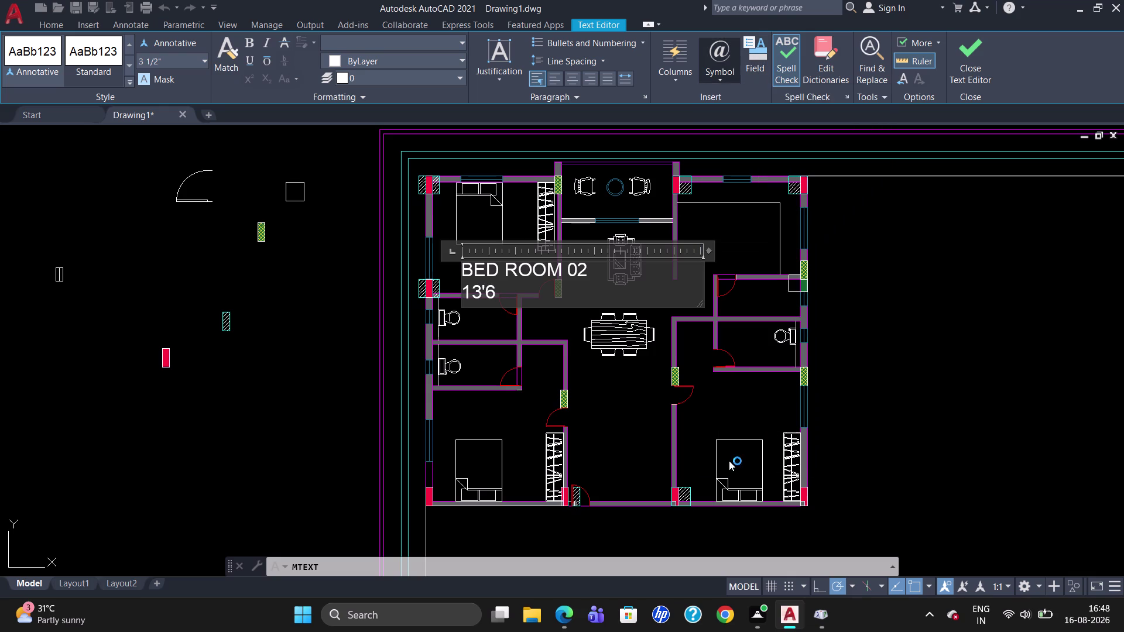
scroll(down, 3)
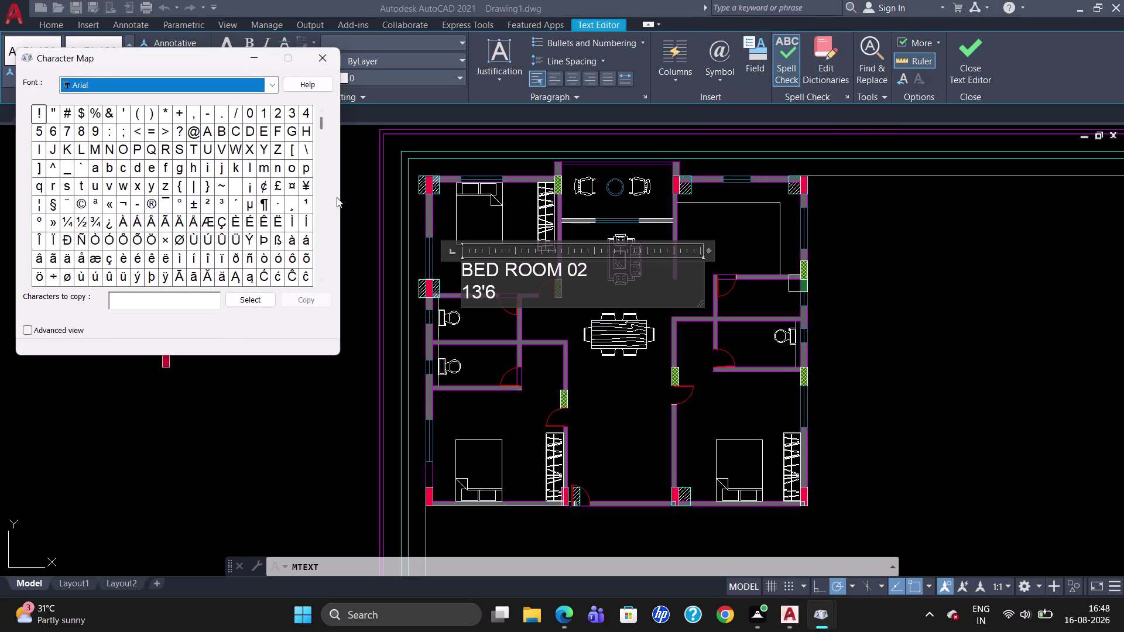
double_click(320, 280)
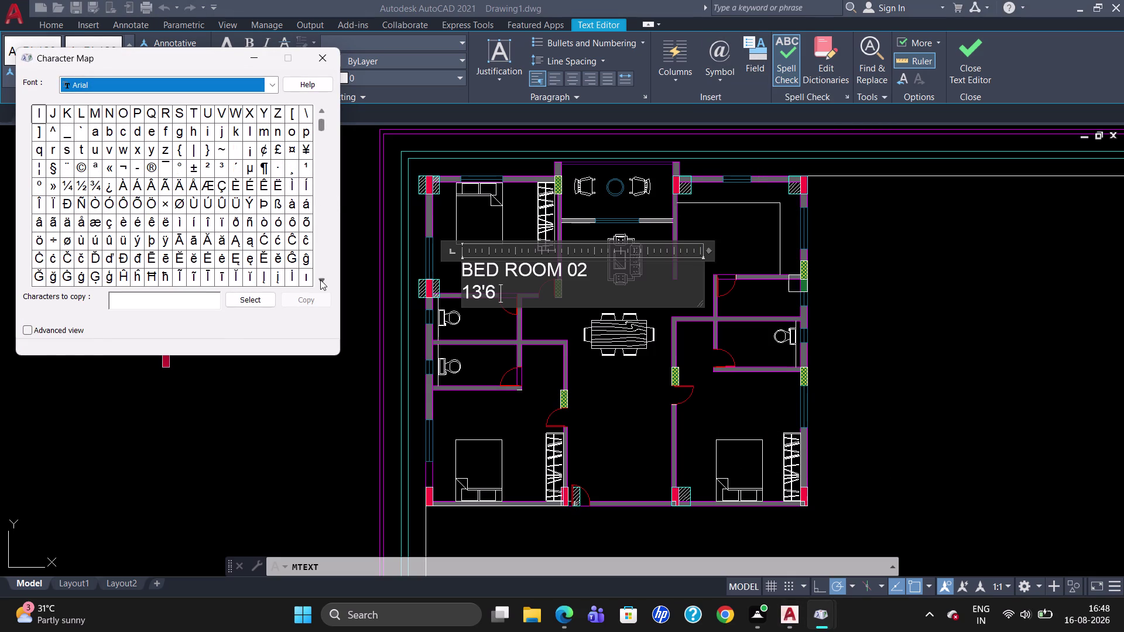
triple_click(320, 280)
triple_click(320, 280)
triple_click(321, 280)
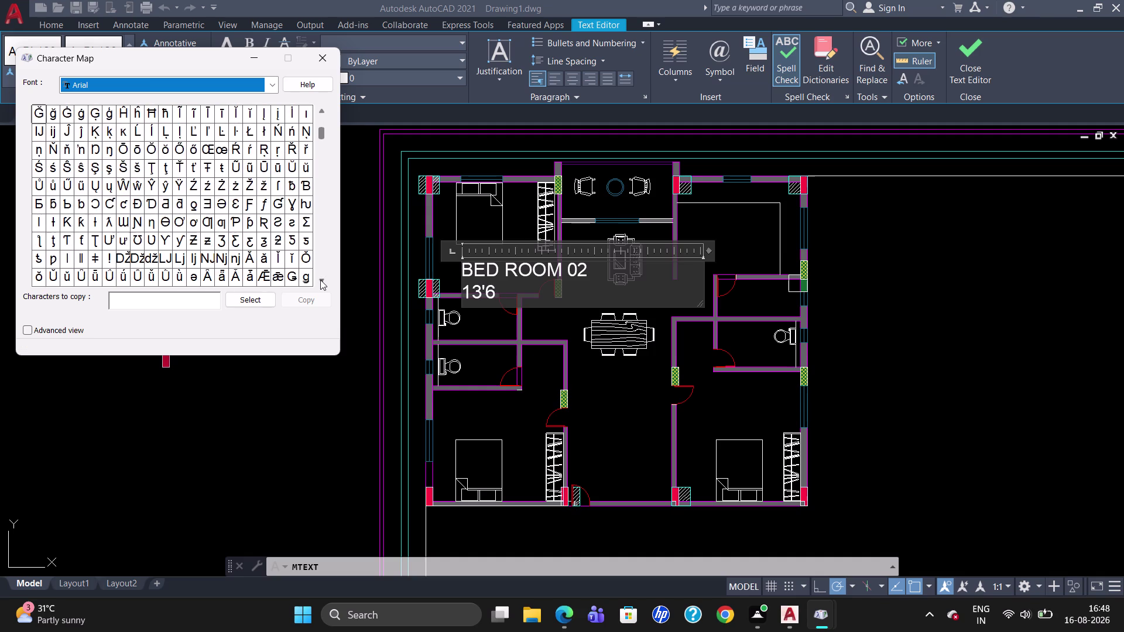
triple_click(321, 280)
triple_click(320, 280)
triple_click(320, 280)
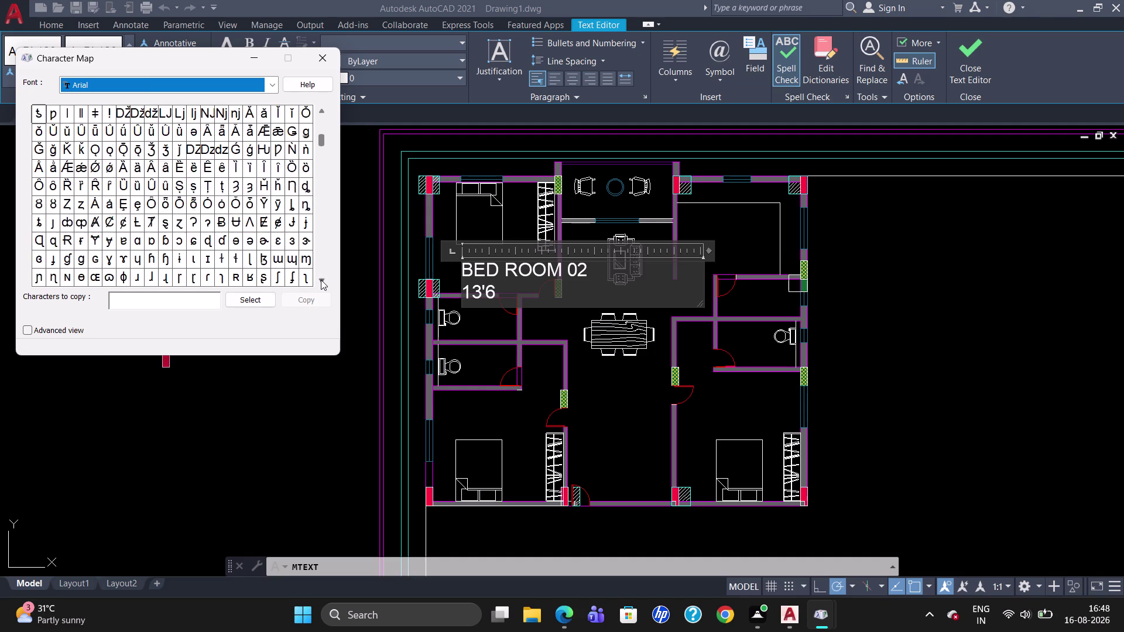
triple_click(321, 280)
triple_click(320, 280)
click(320, 280)
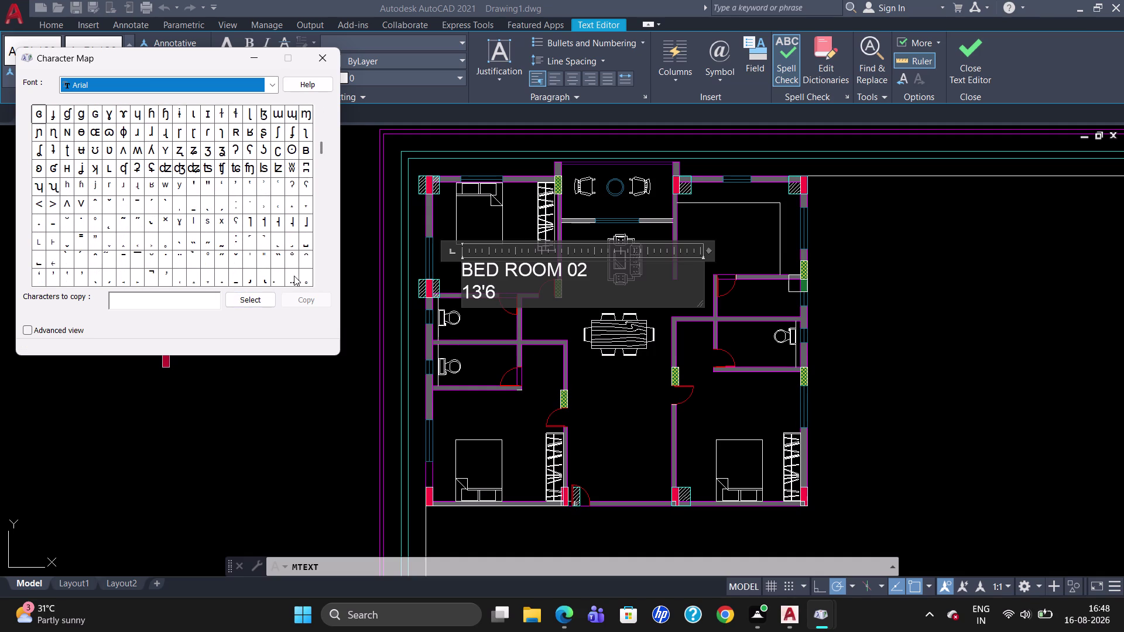
triple_click(323, 280)
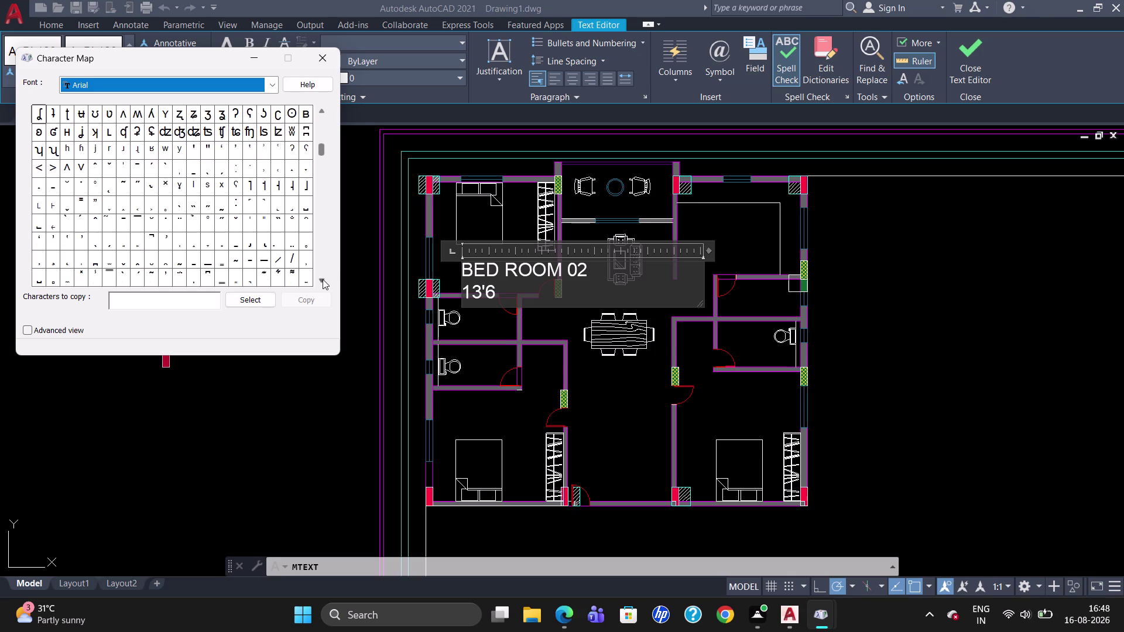
click(322, 279)
click(85, 236)
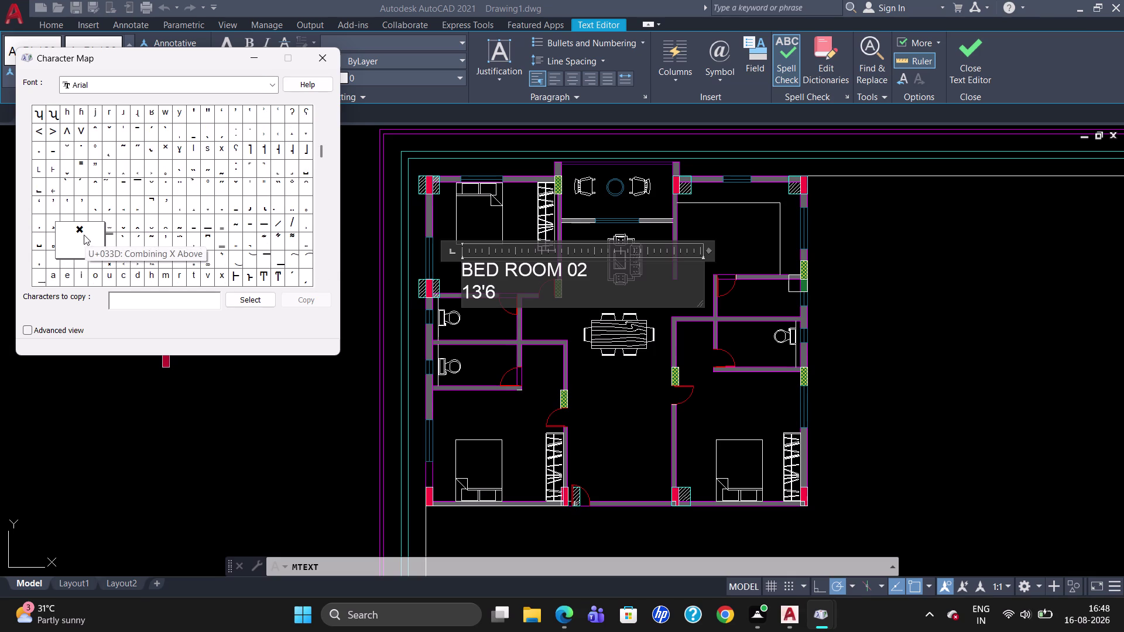
drag(80, 230, 127, 299)
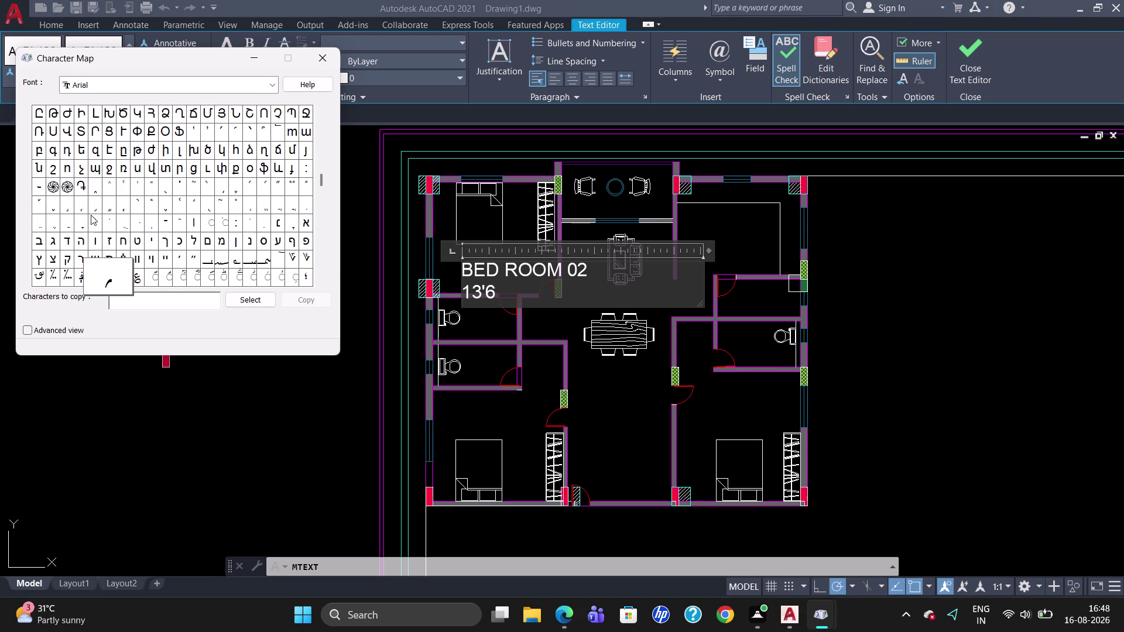
drag(110, 283, 108, 257)
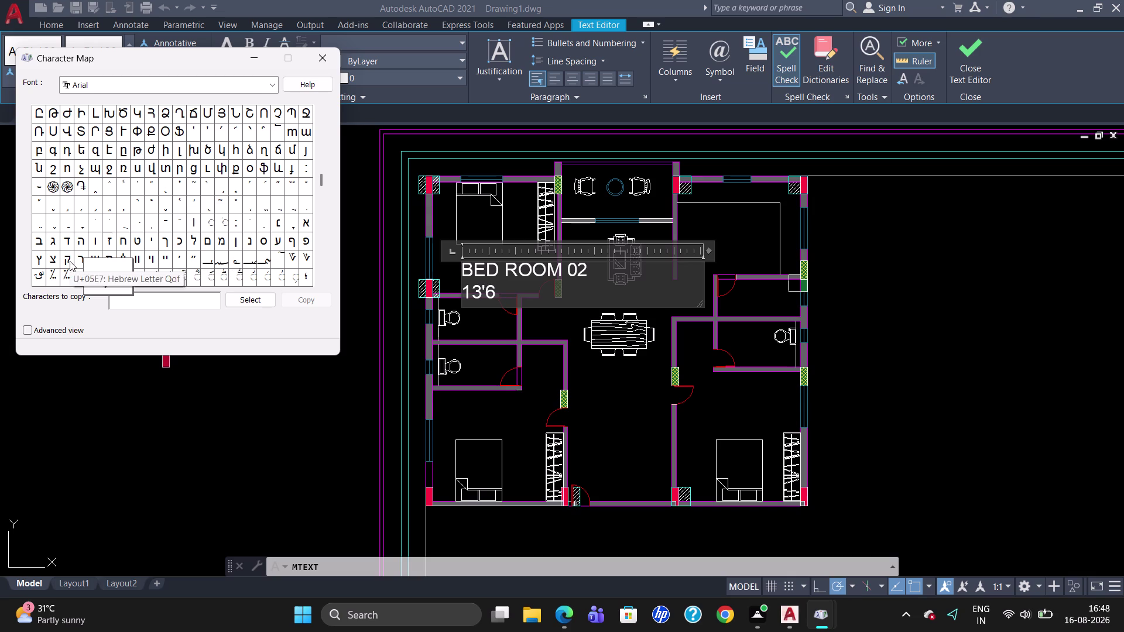
scroll(up, 3)
triple_click(323, 109)
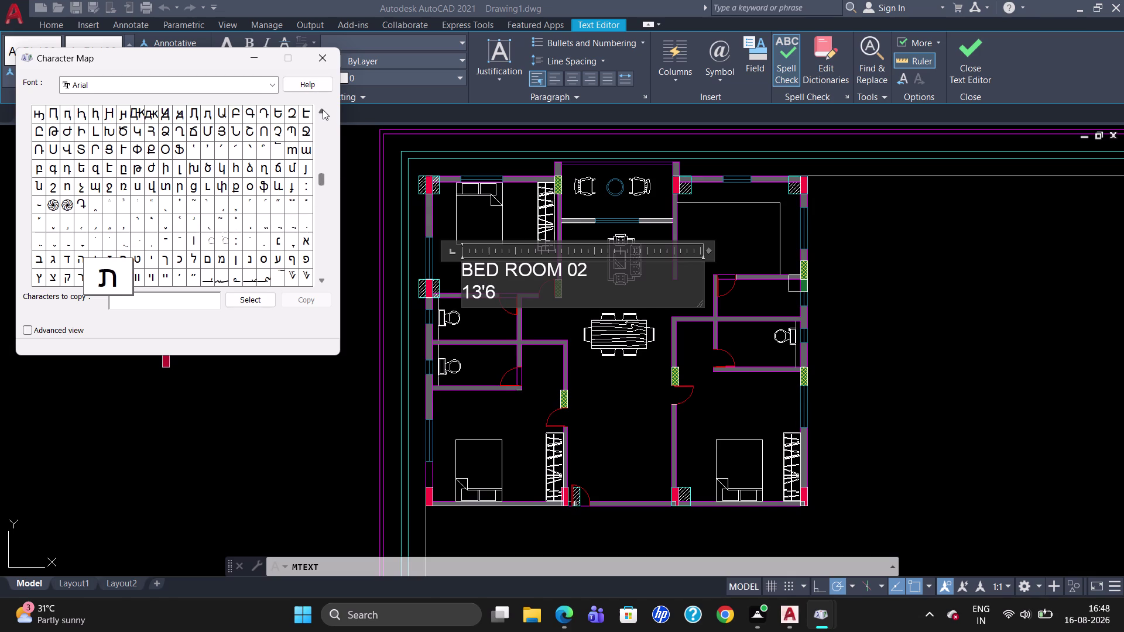
triple_click(323, 109)
triple_click(322, 110)
triple_click(323, 110)
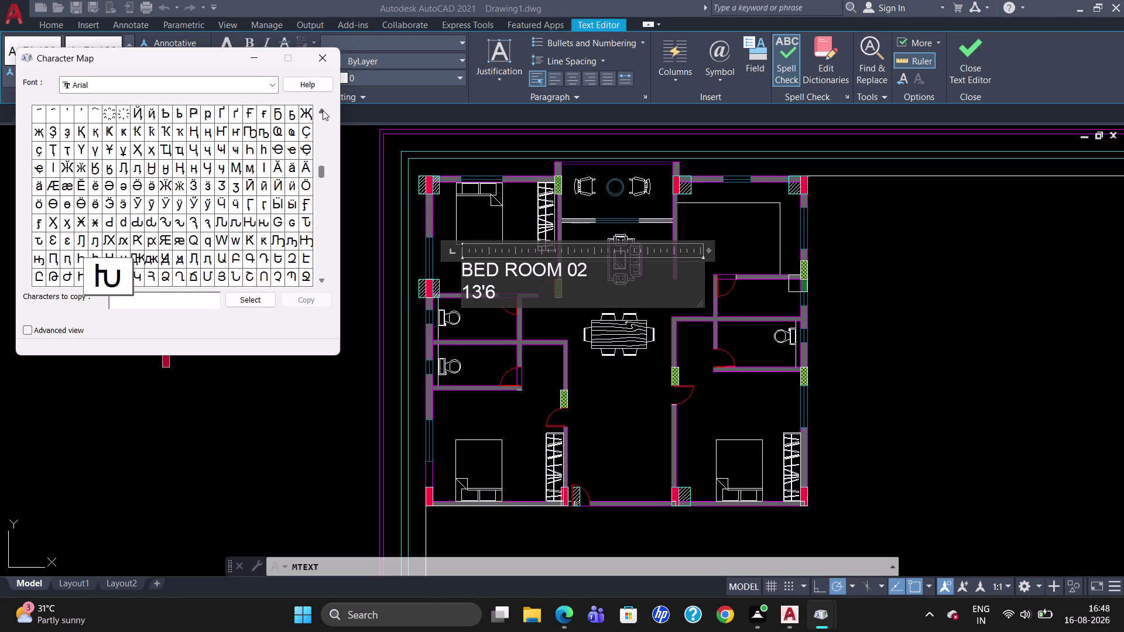
triple_click(323, 110)
triple_click(322, 110)
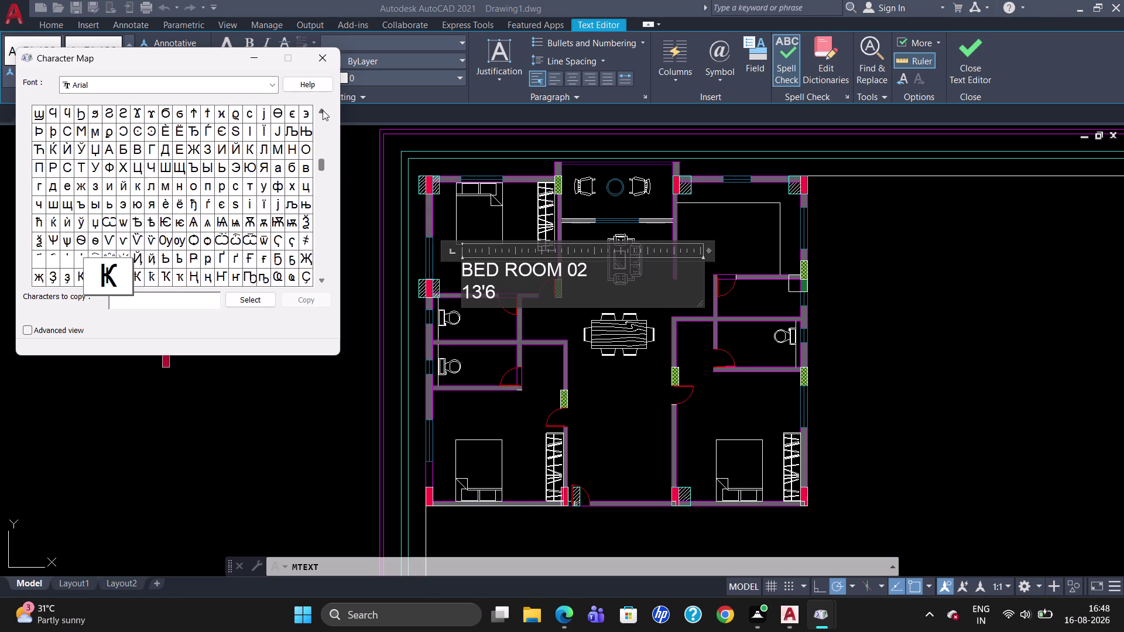
triple_click(323, 110)
triple_click(323, 110)
click(322, 110)
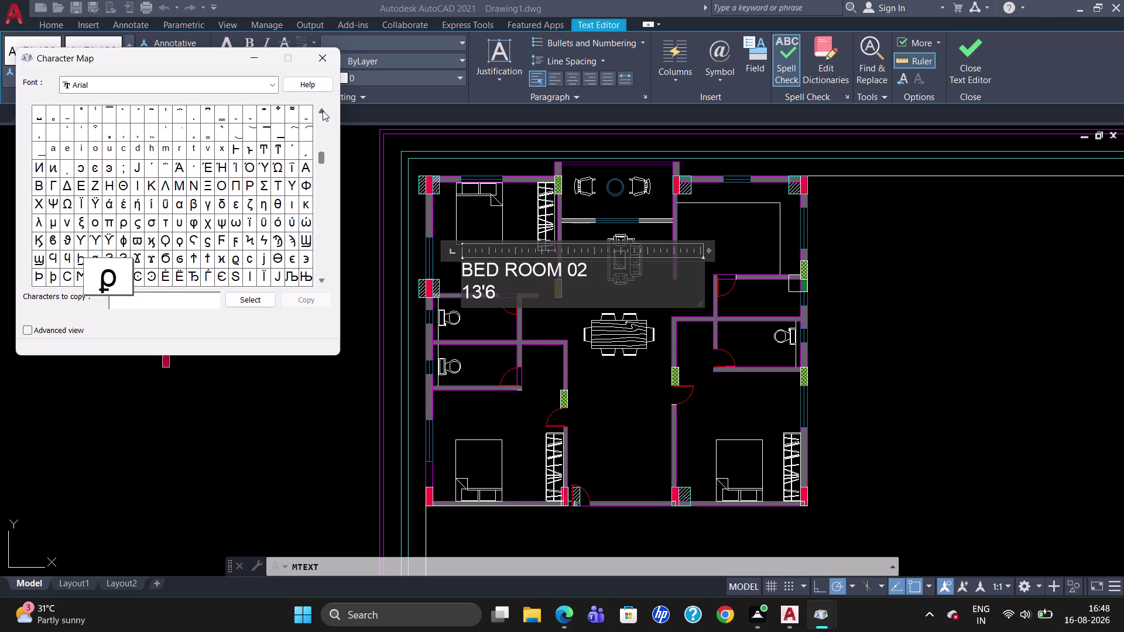
click(323, 111)
click(113, 153)
click(113, 153)
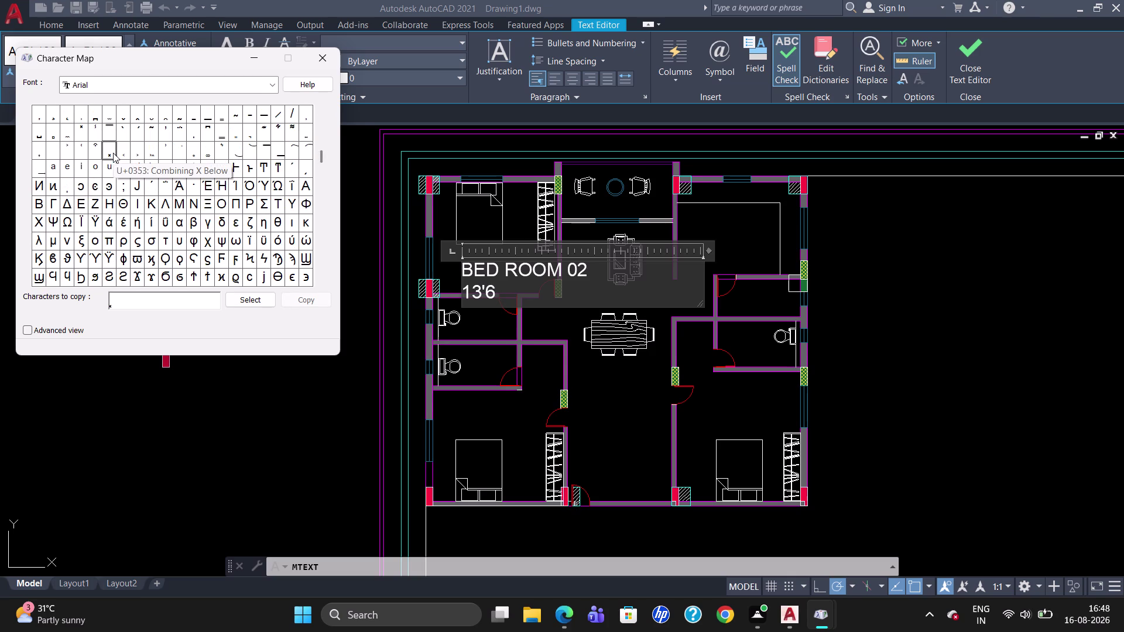
drag(128, 304, 104, 310)
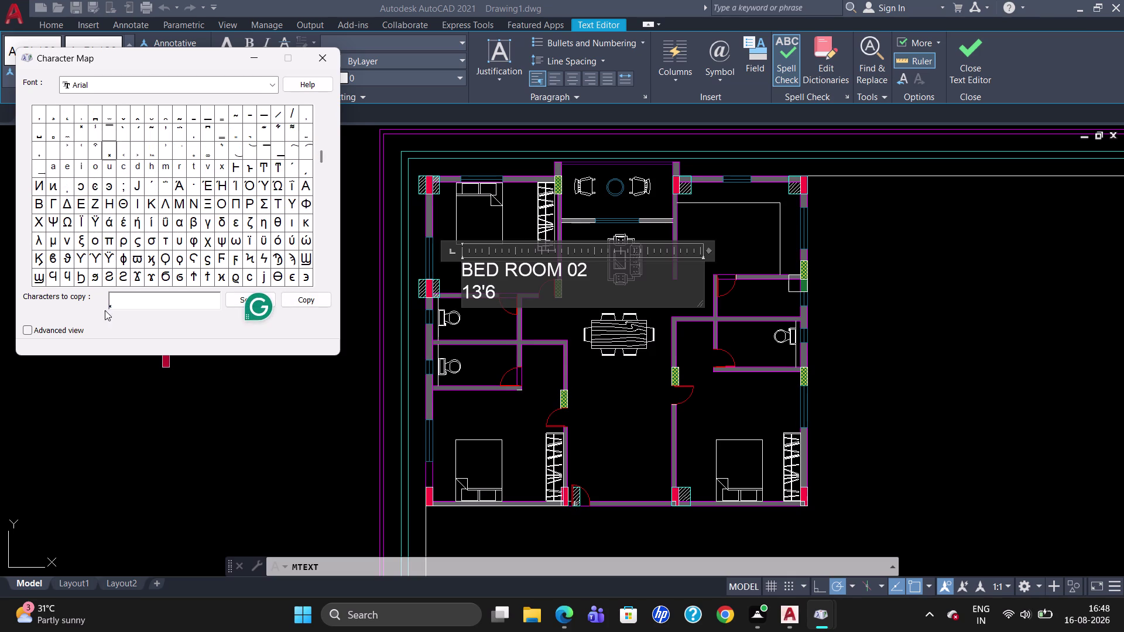
drag(132, 306, 118, 311)
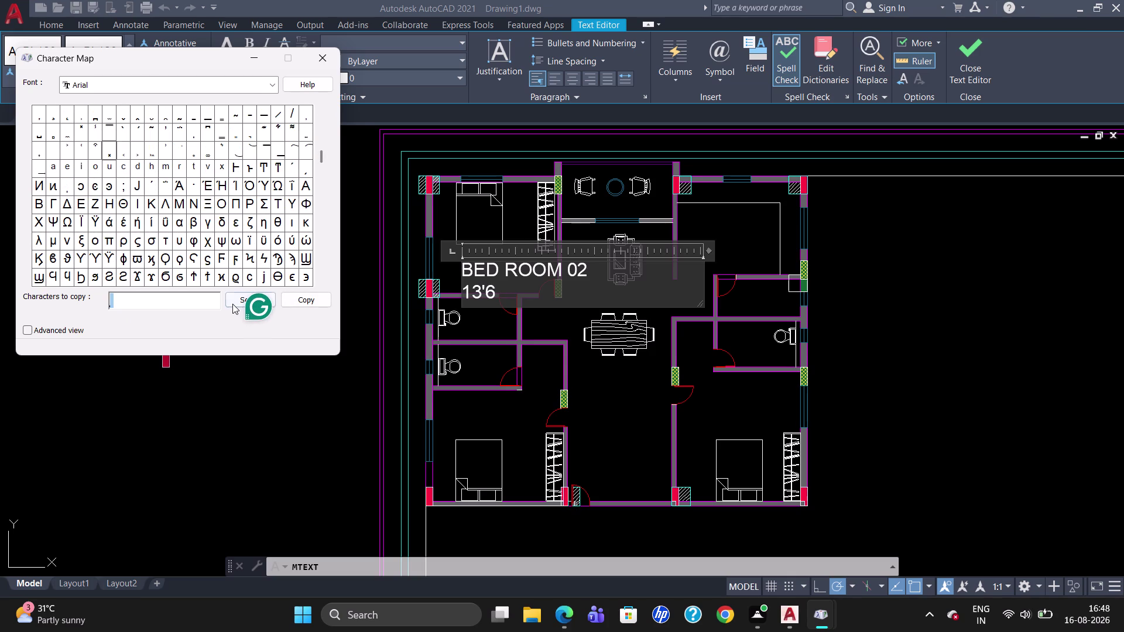
click(233, 303)
drag(147, 304, 121, 309)
drag(112, 153, 143, 310)
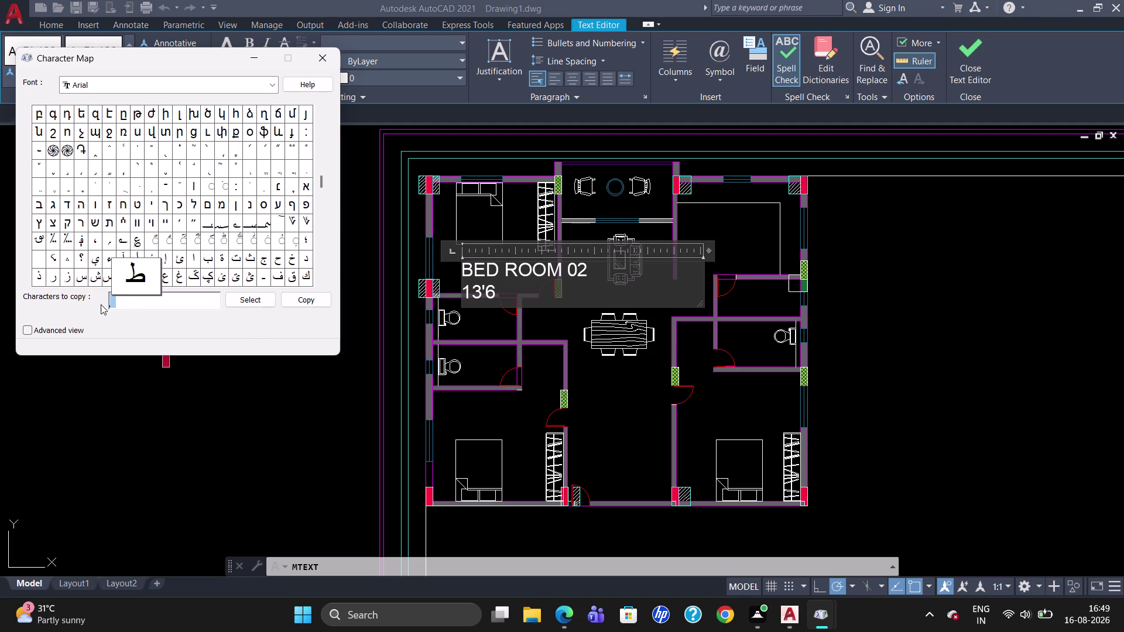
drag(147, 266, 155, 188)
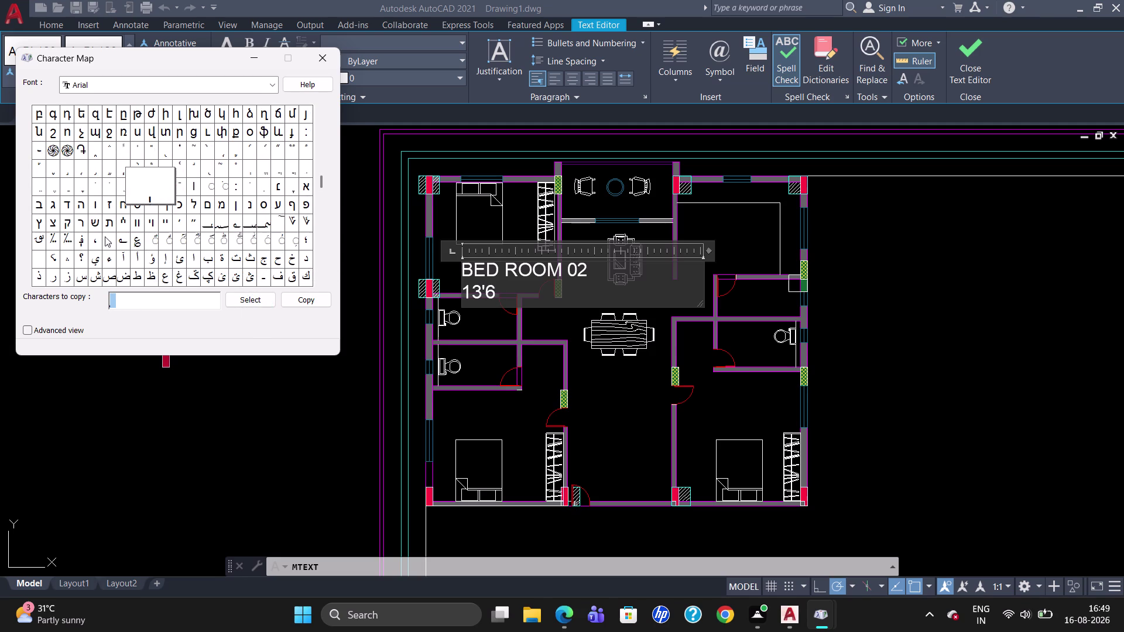
scroll(up, 3)
click(305, 304)
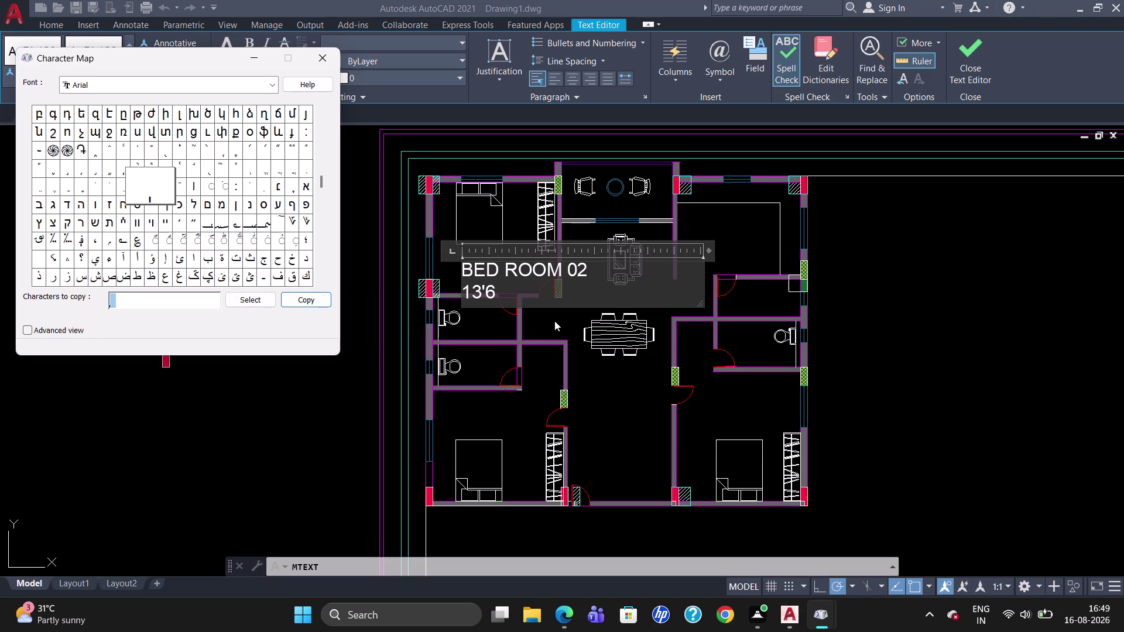
key(ctrl+v)
click(331, 60)
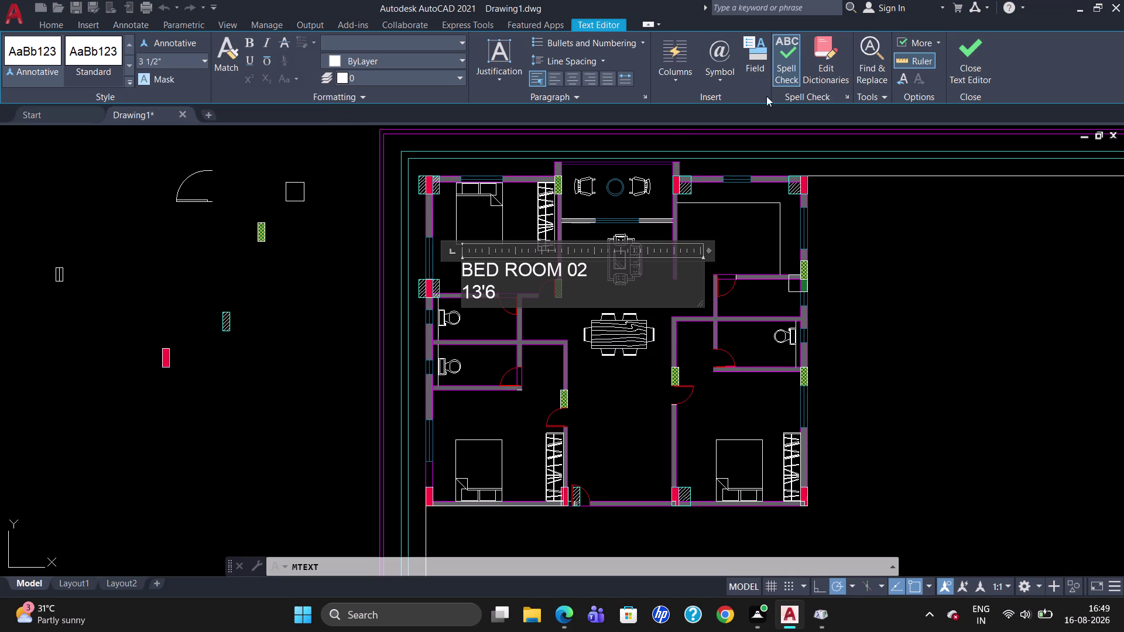
click(726, 74)
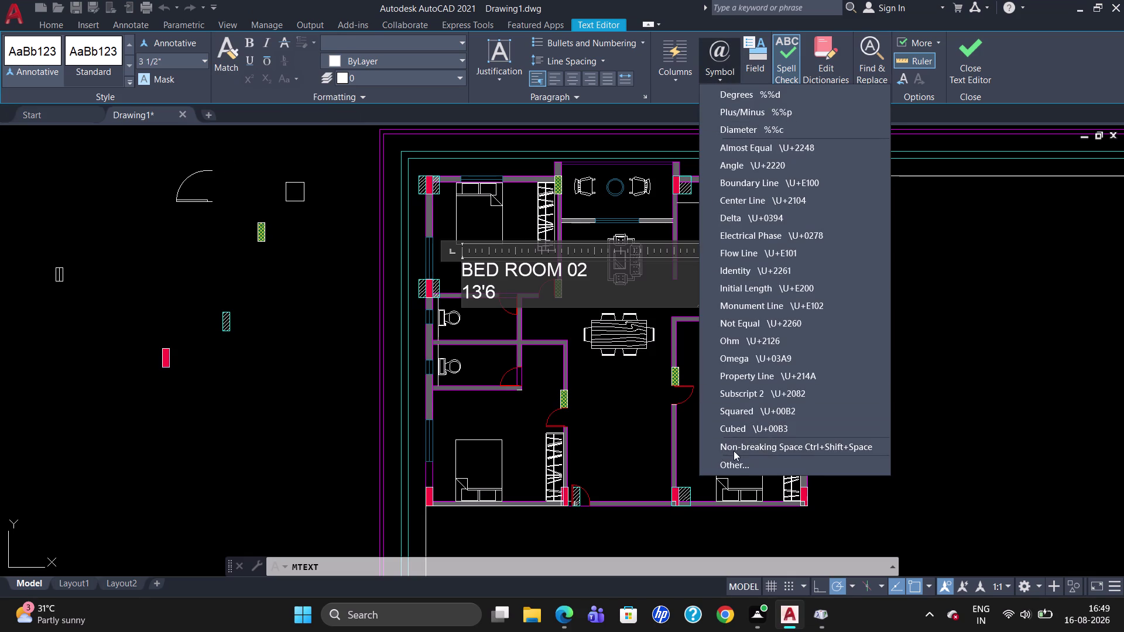
click(738, 465)
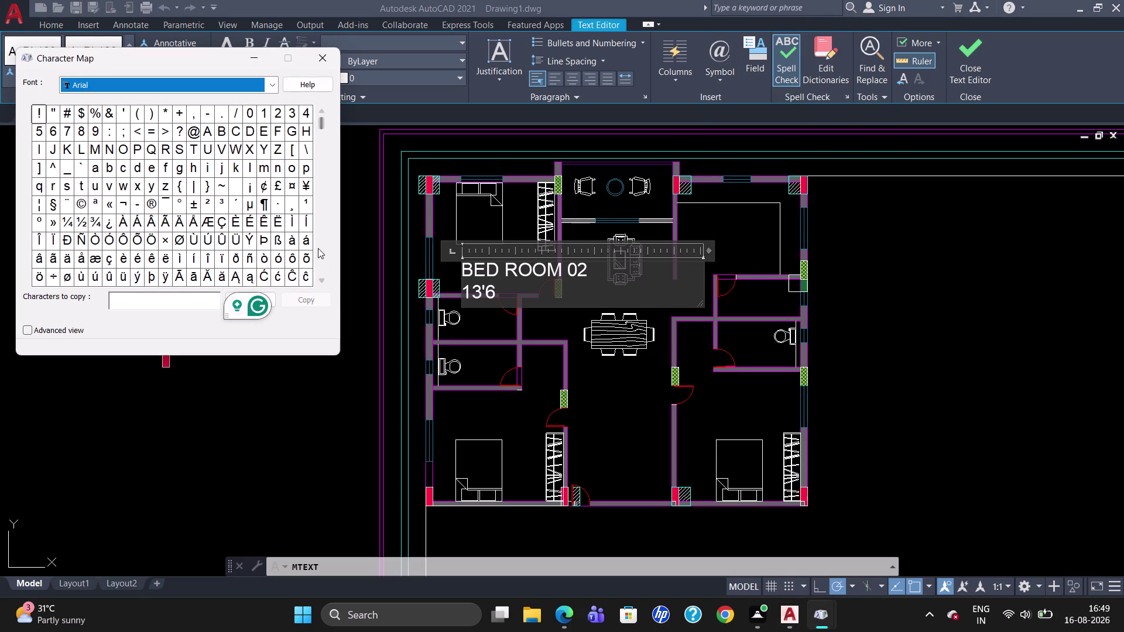
Browse the Arial font in Character Map, then select and copy the × multiplication sign.
scroll(down, 3)
click(324, 278)
triple_click(323, 280)
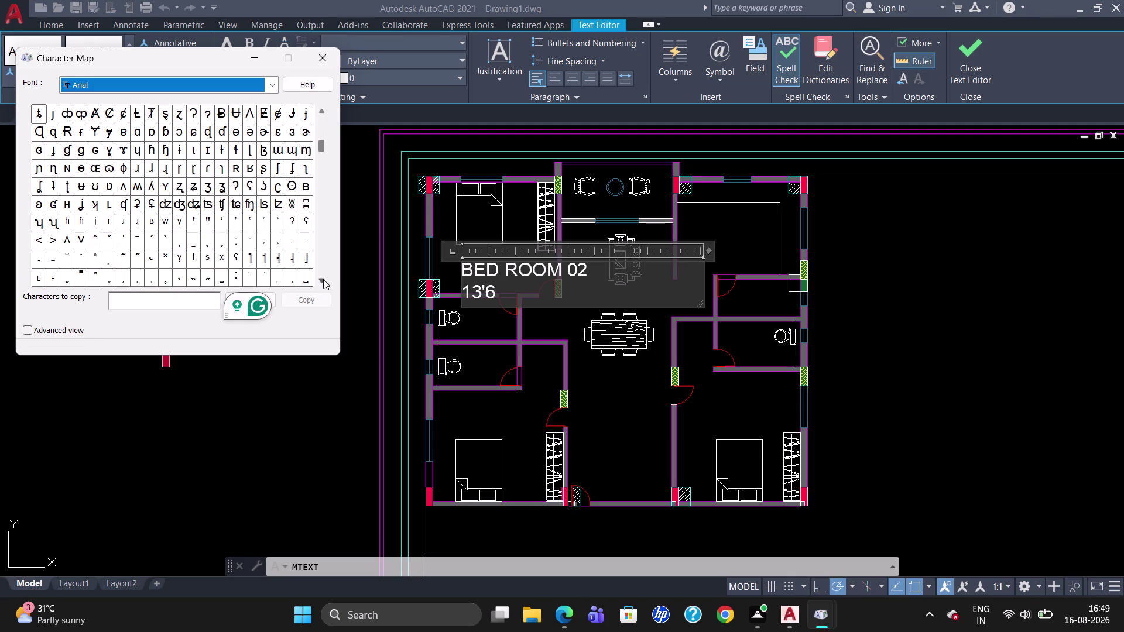
triple_click(323, 279)
click(323, 279)
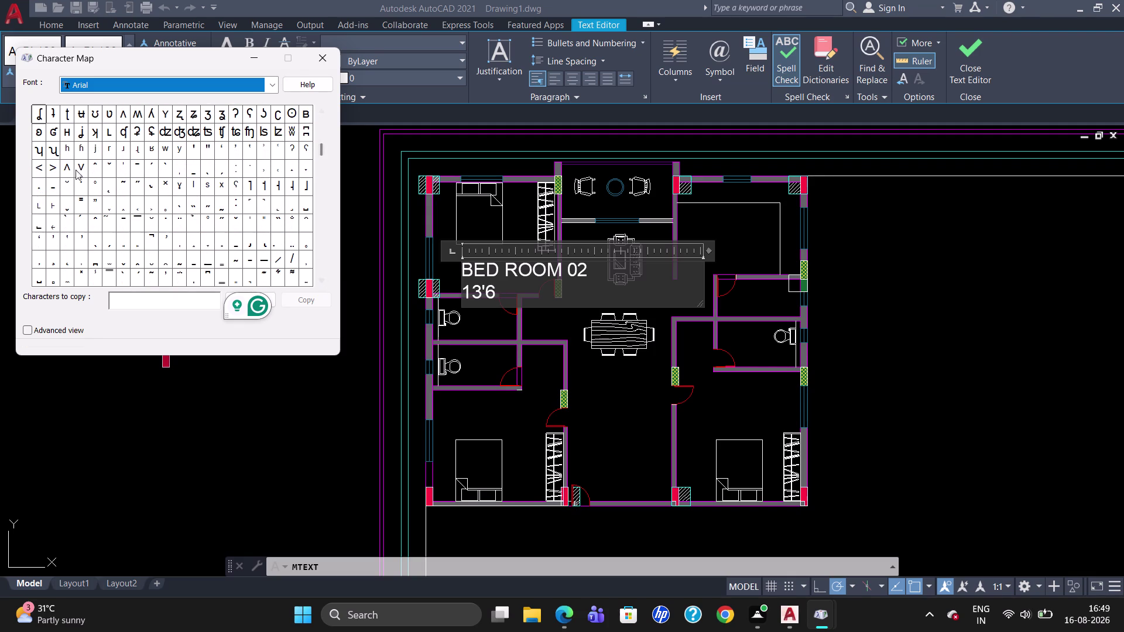
click(82, 276)
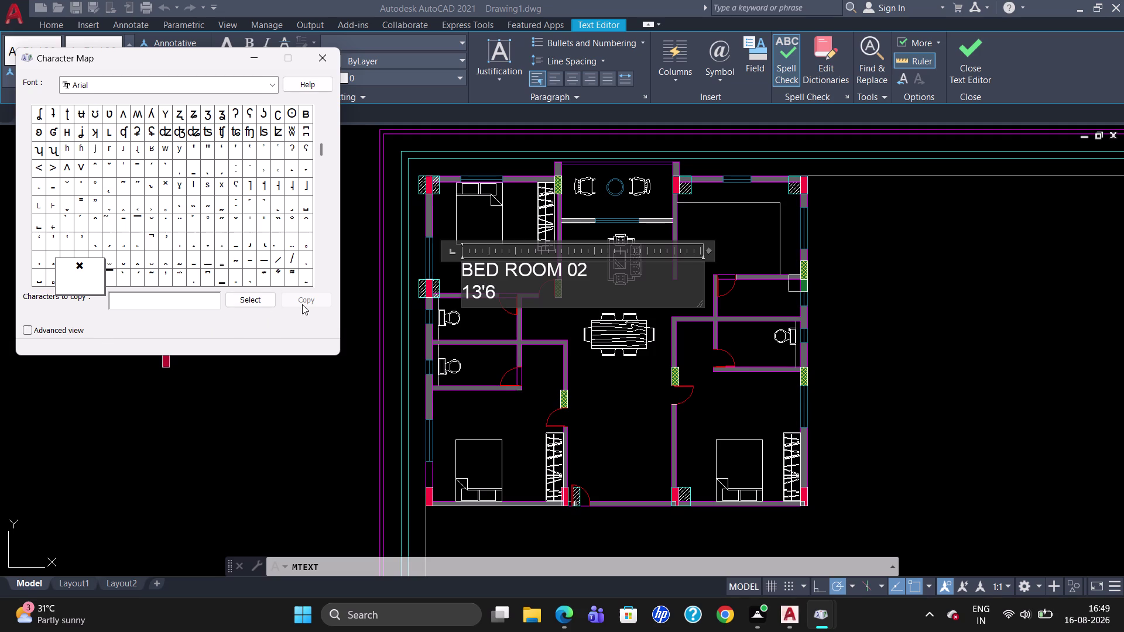
click(303, 304)
click(253, 298)
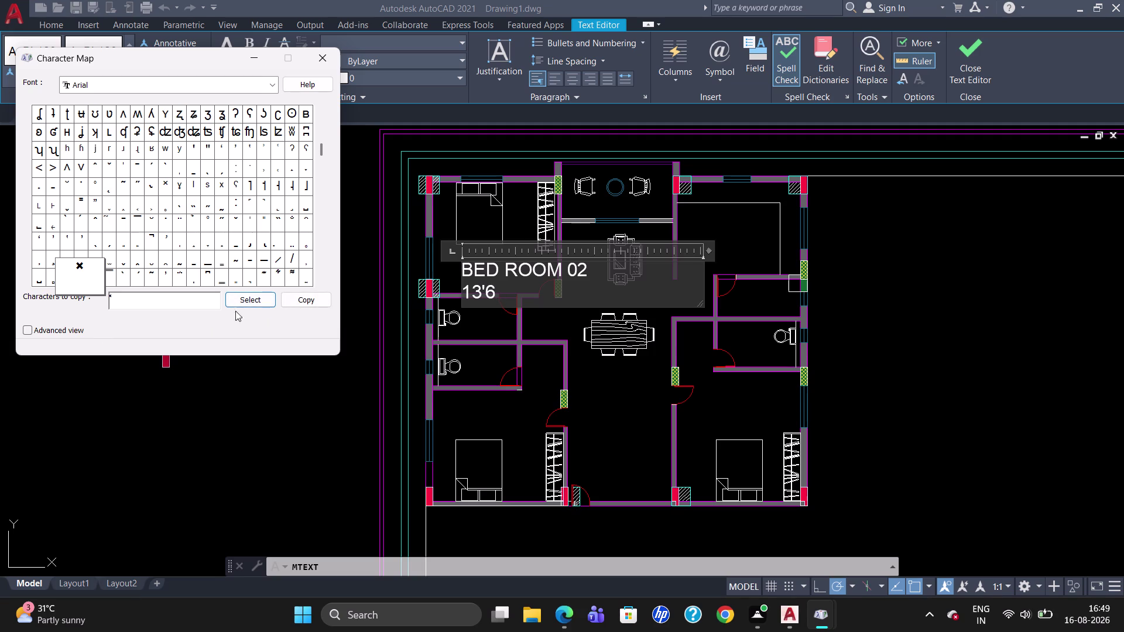
click(313, 301)
Paste the × sign into the size line and add the inch mark after 13'6.
click(542, 285)
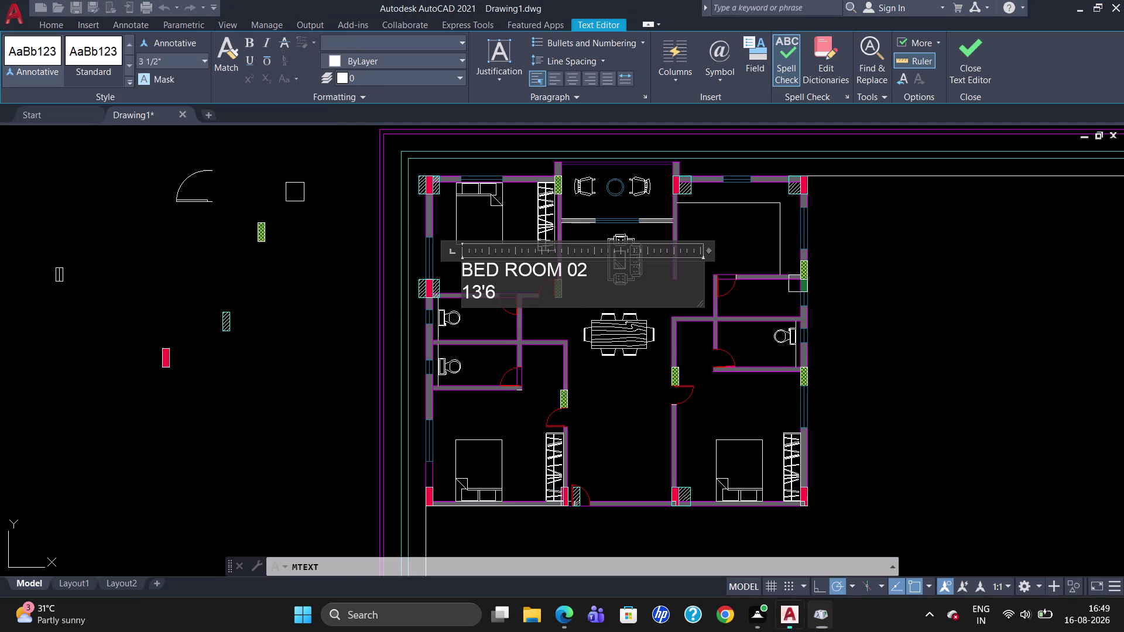
key(ctrl+v)
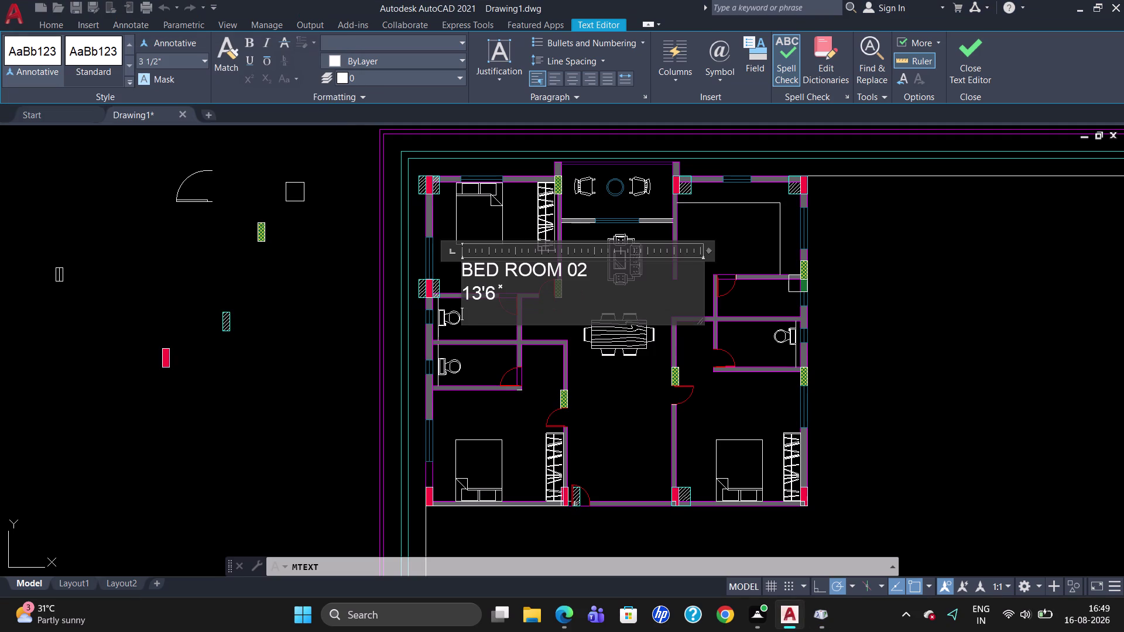
click(519, 293)
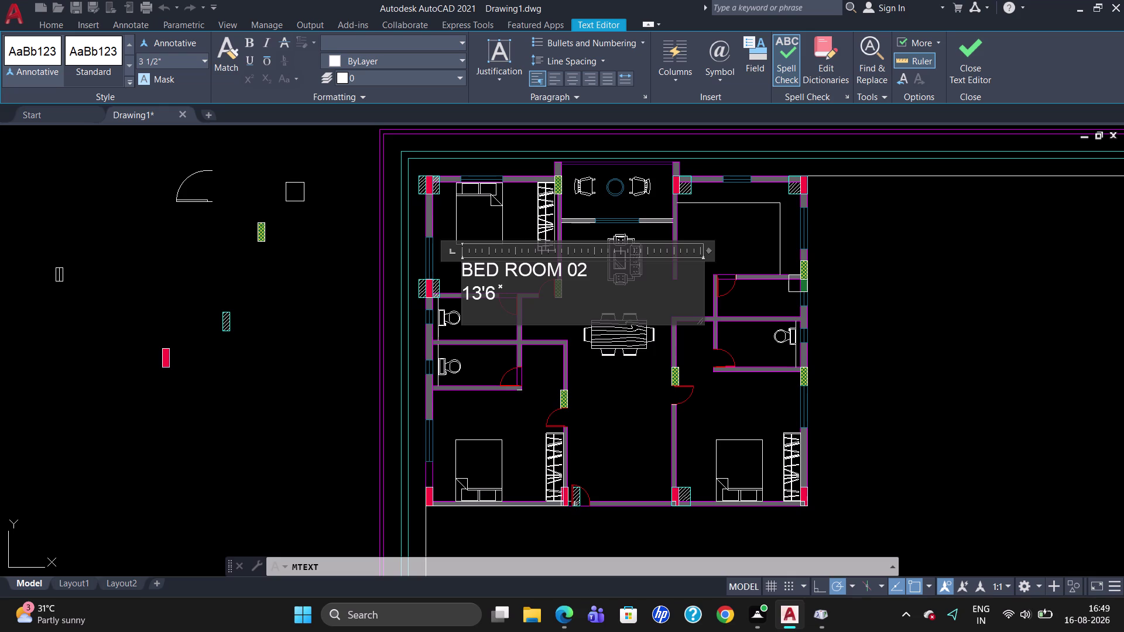
click(497, 289)
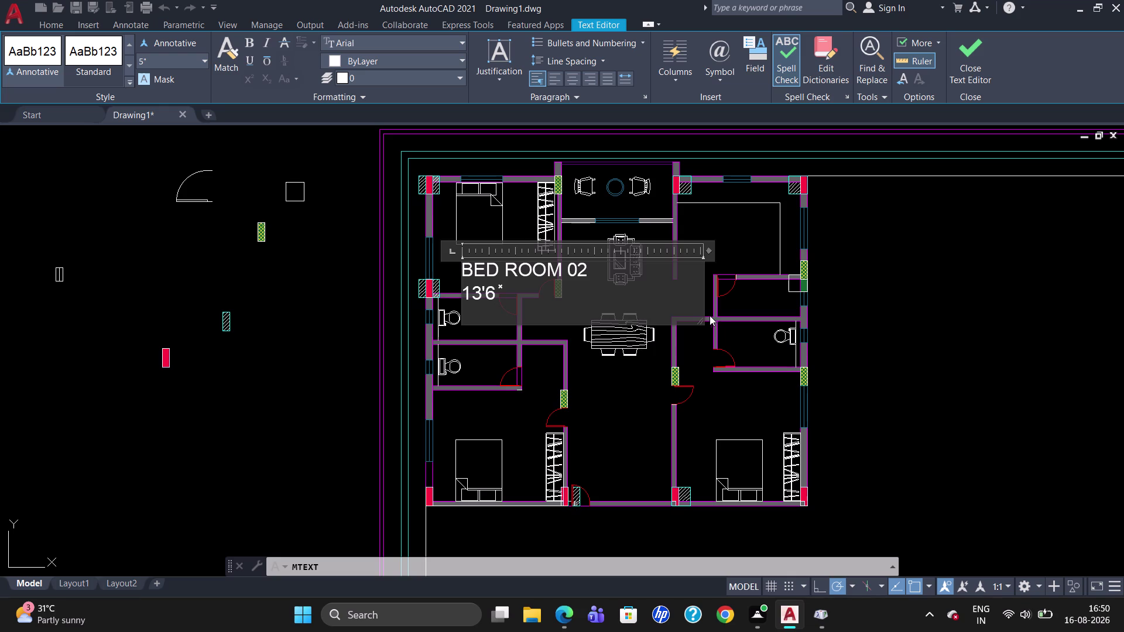
click(538, 296)
click(496, 297)
key(shift+quotedbl)
click(549, 296)
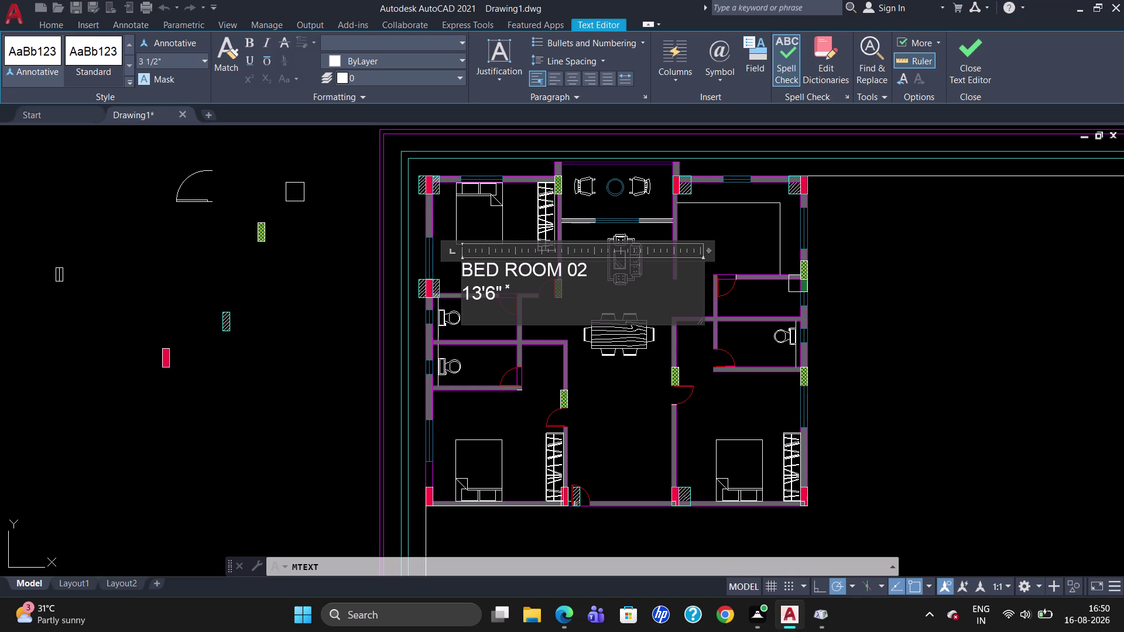
Try typing 12 after the × sign, then set the text height back to 5.
right_drag(369, 631, 304, 631)
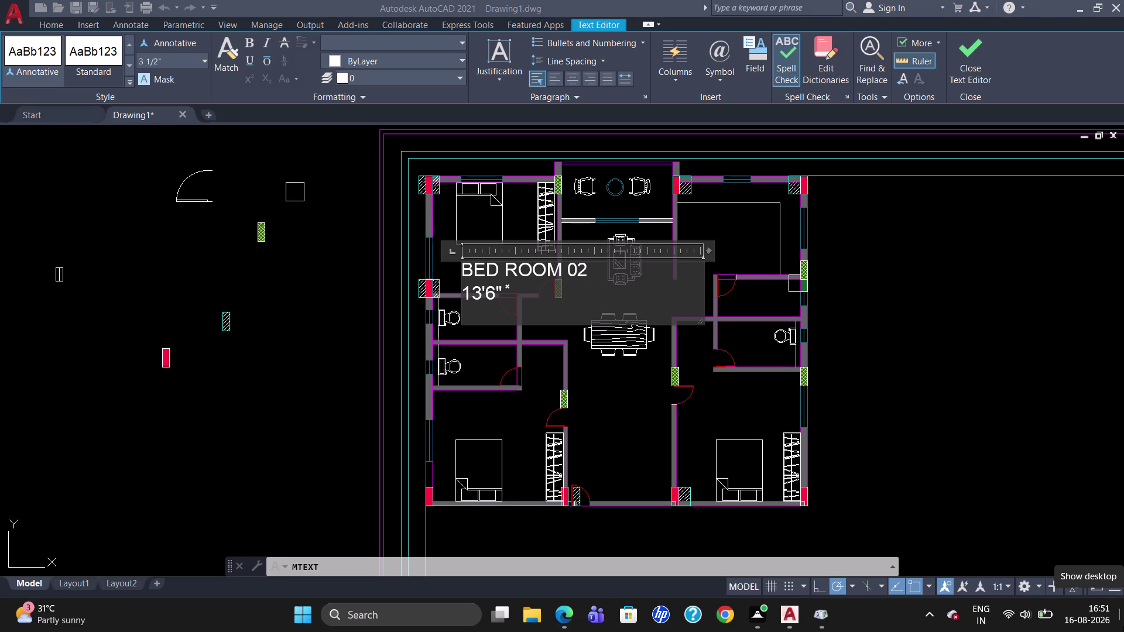
key(2)
click(533, 298)
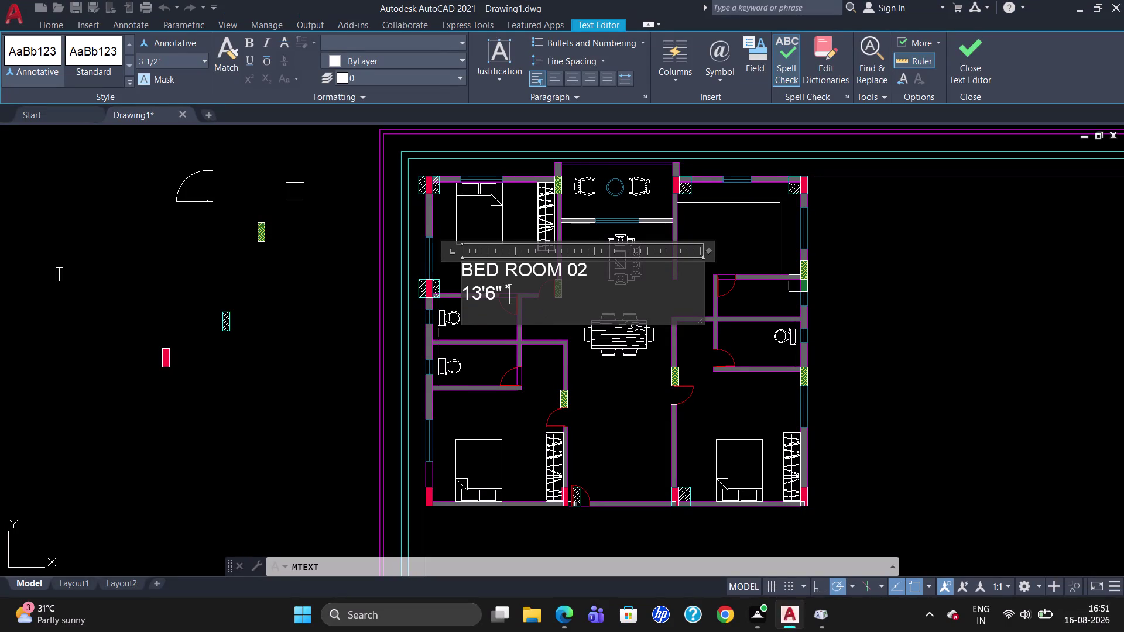
text(12)
key(BackSpace)
key(BackSpace)
click(179, 57)
key(BackSpace)
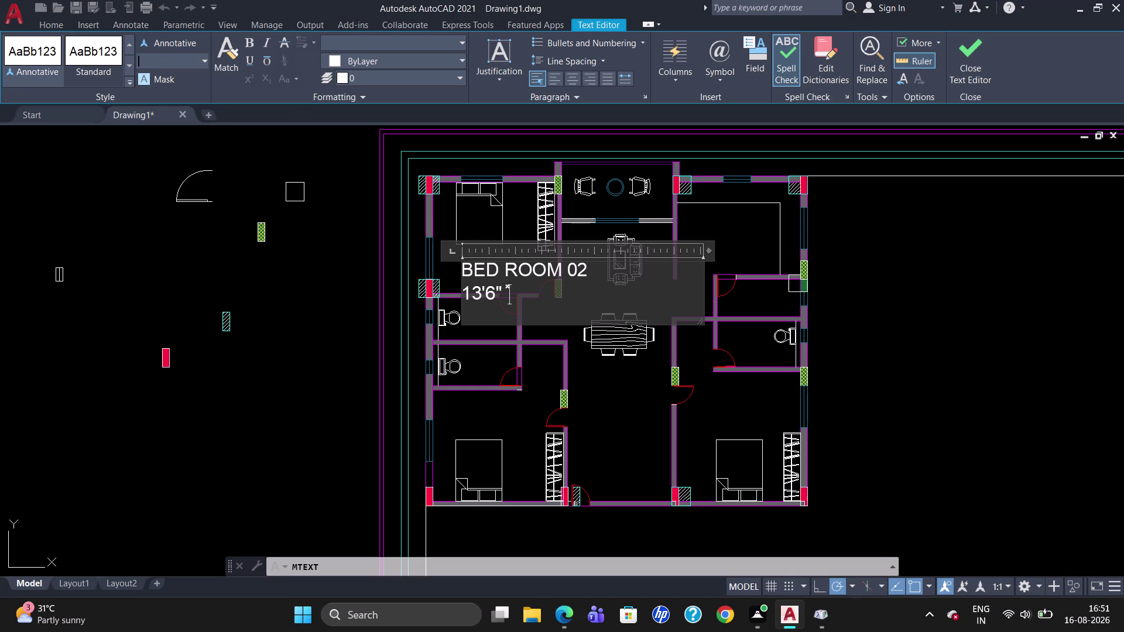
key(5)
key(Return)
Remove the stray 12, exit the Text Editor, and keep the text changes.
text(12)
key(BackSpace)
key(BackSpace)
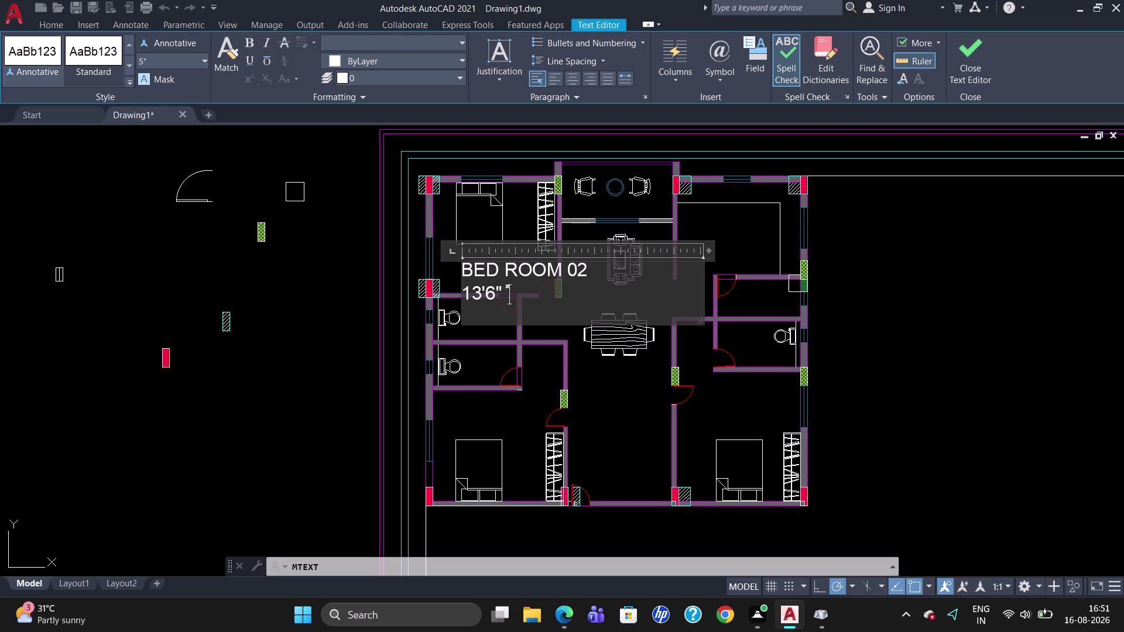
key(Escape)
click(579, 307)
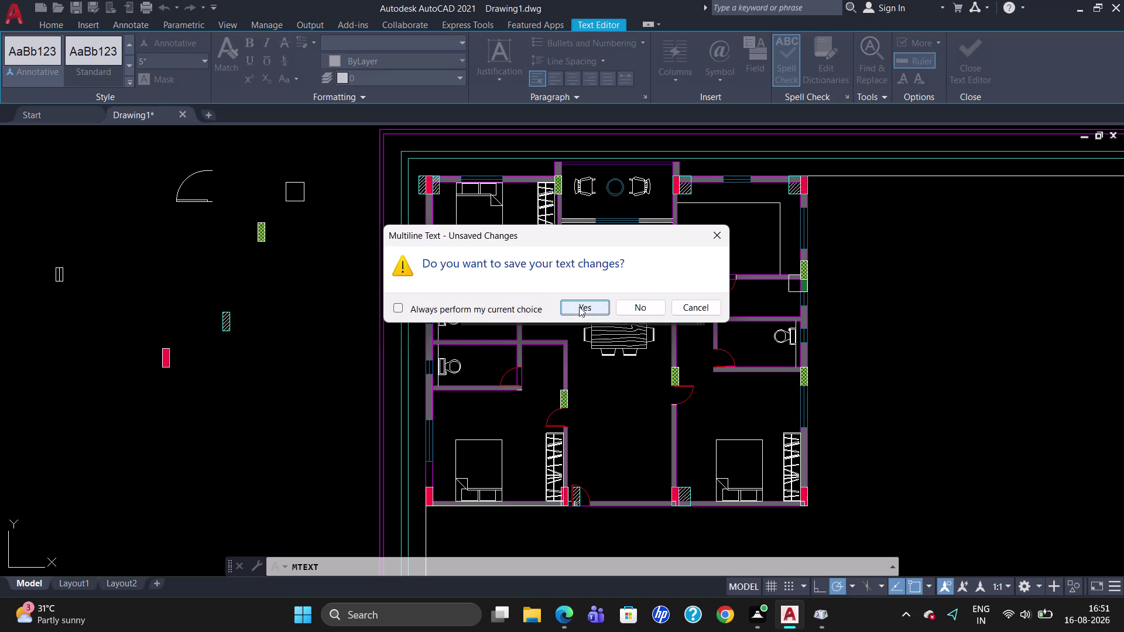
Append 12'0" to the size line so the label reads 13'6"×12'0", and save it.
double_click(482, 264)
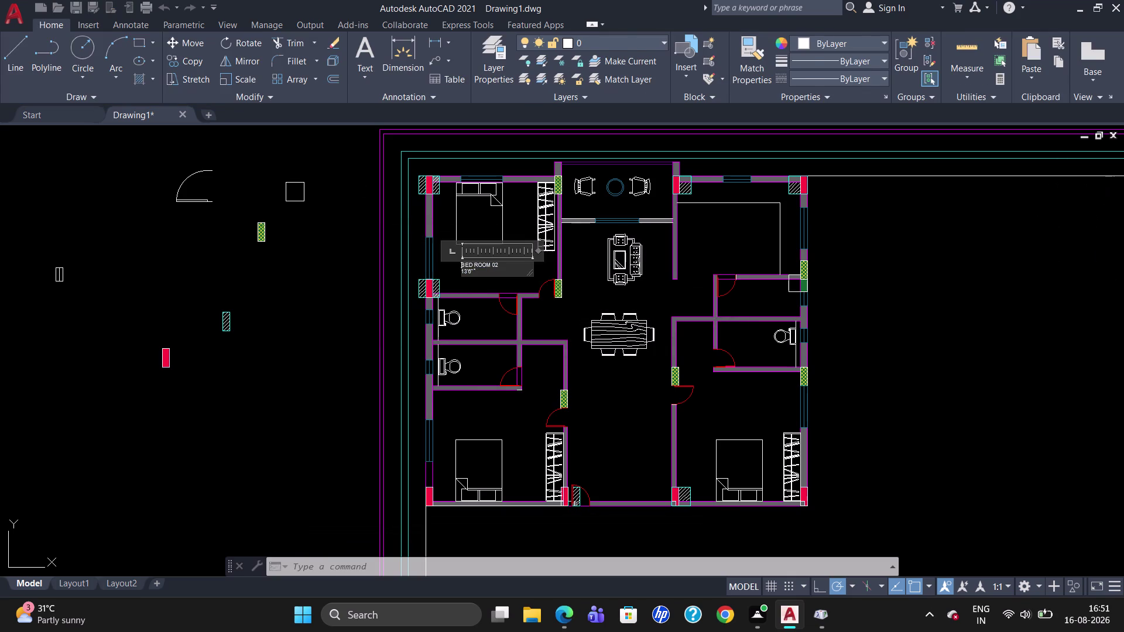
click(487, 271)
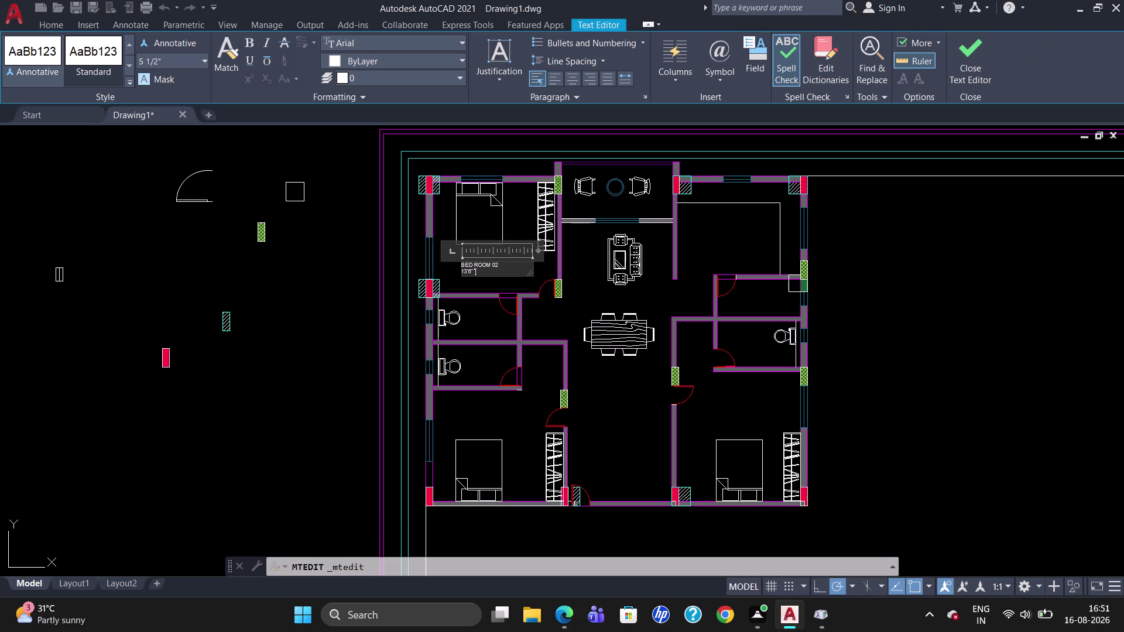
text(1)
text(2)
text('0)
text(")
key(Escape)
click(584, 305)
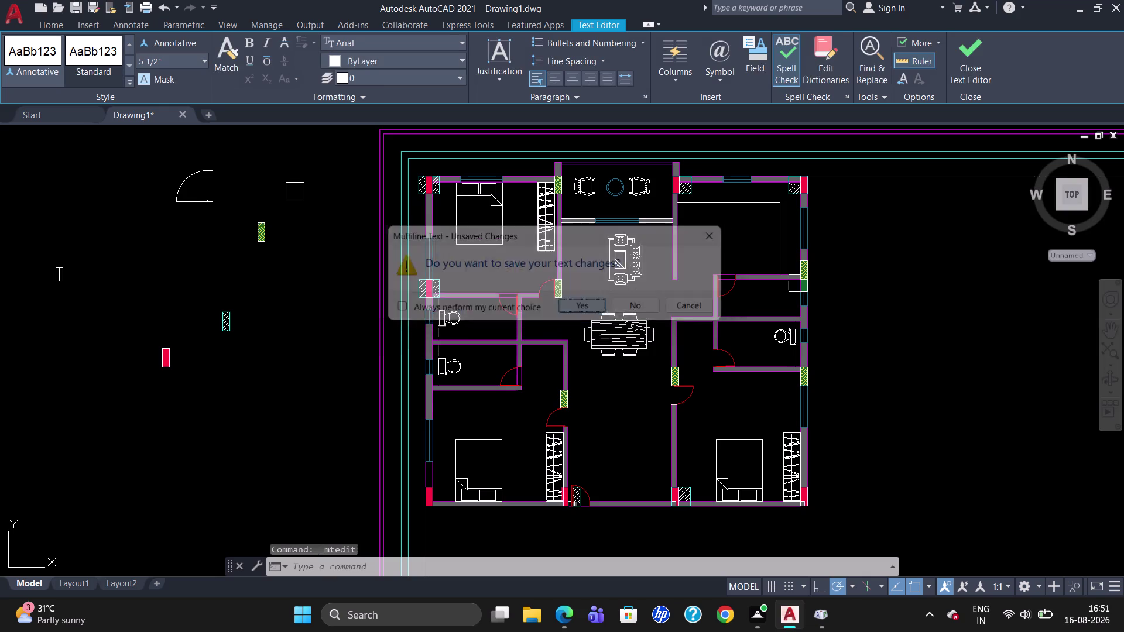
click(475, 266)
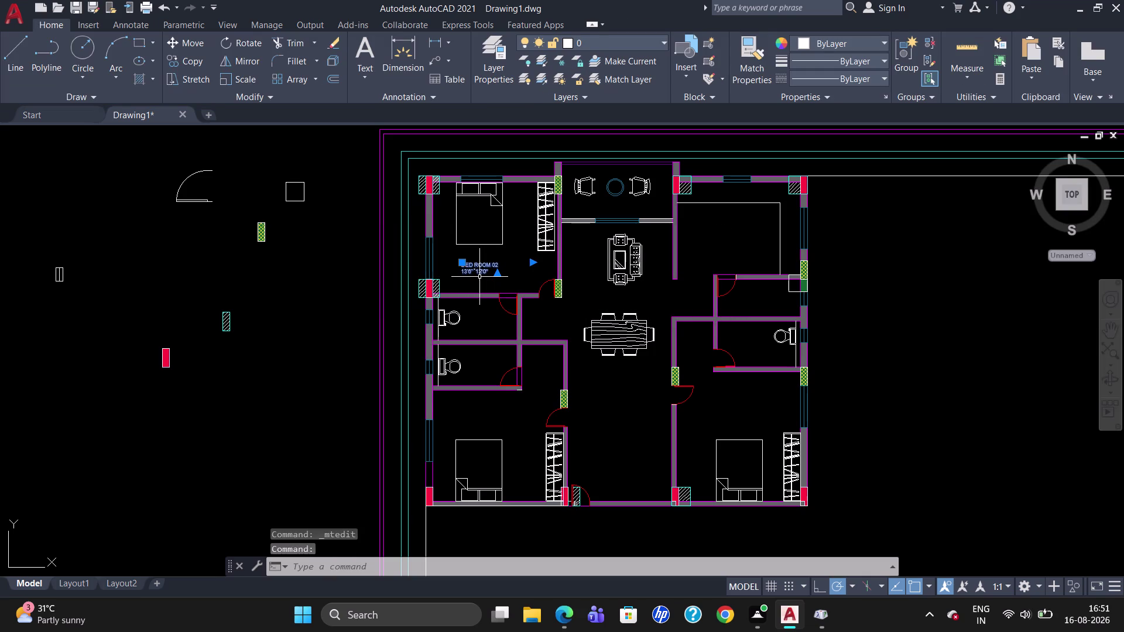
text(CO)
key(Return)
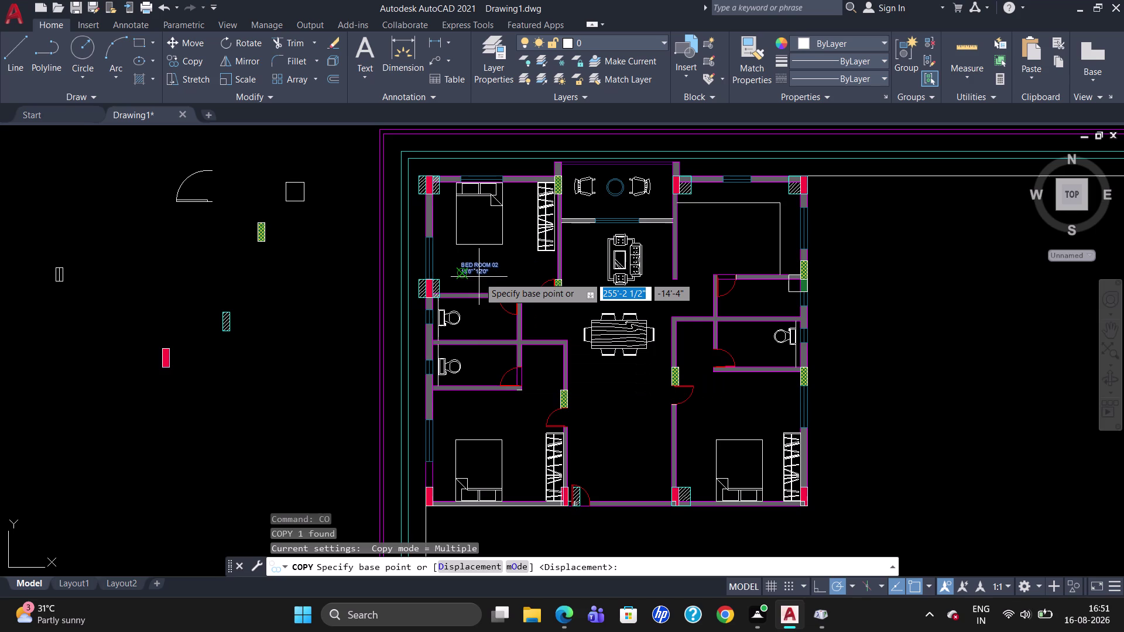
Place BED ROOM 02 label copies in the left bedroom, both left bathrooms, dining and living areas.
click(480, 270)
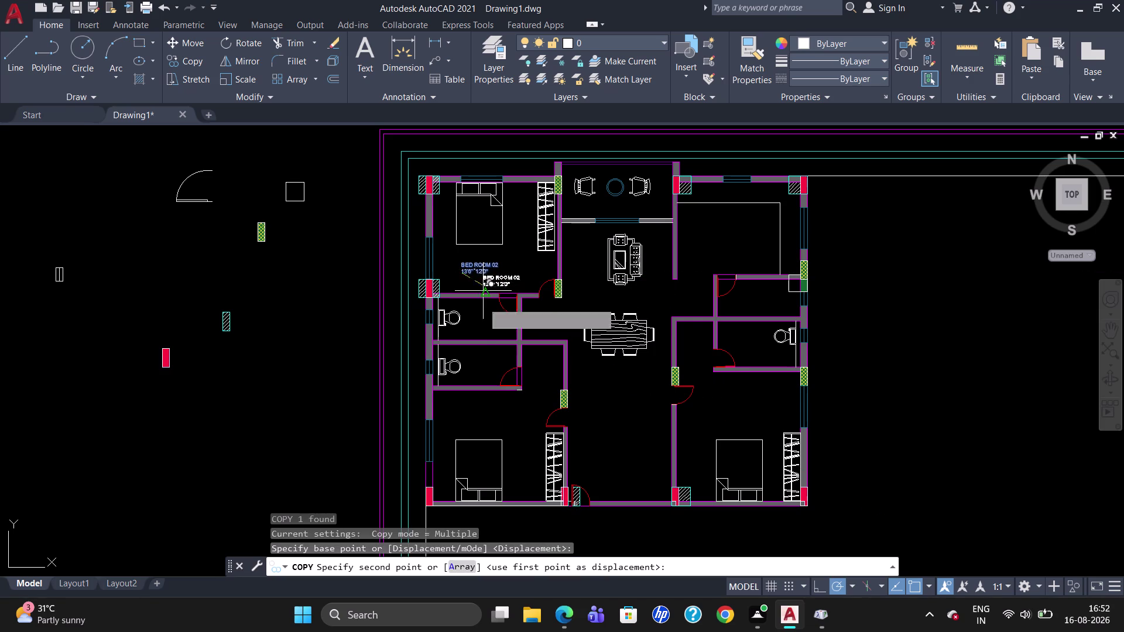
click(465, 418)
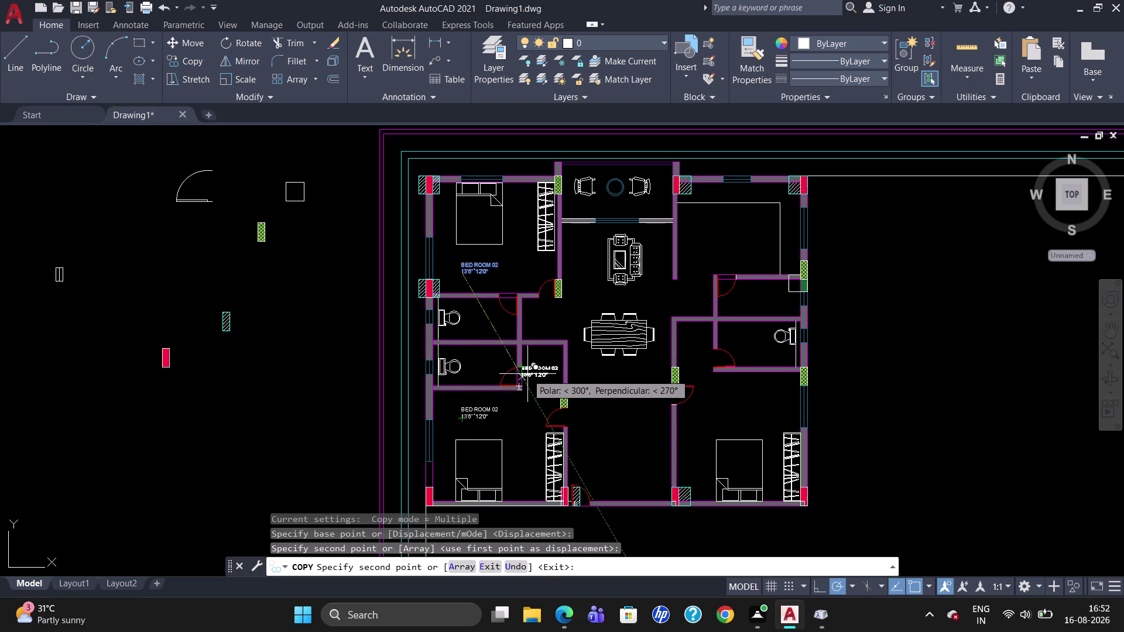
click(475, 363)
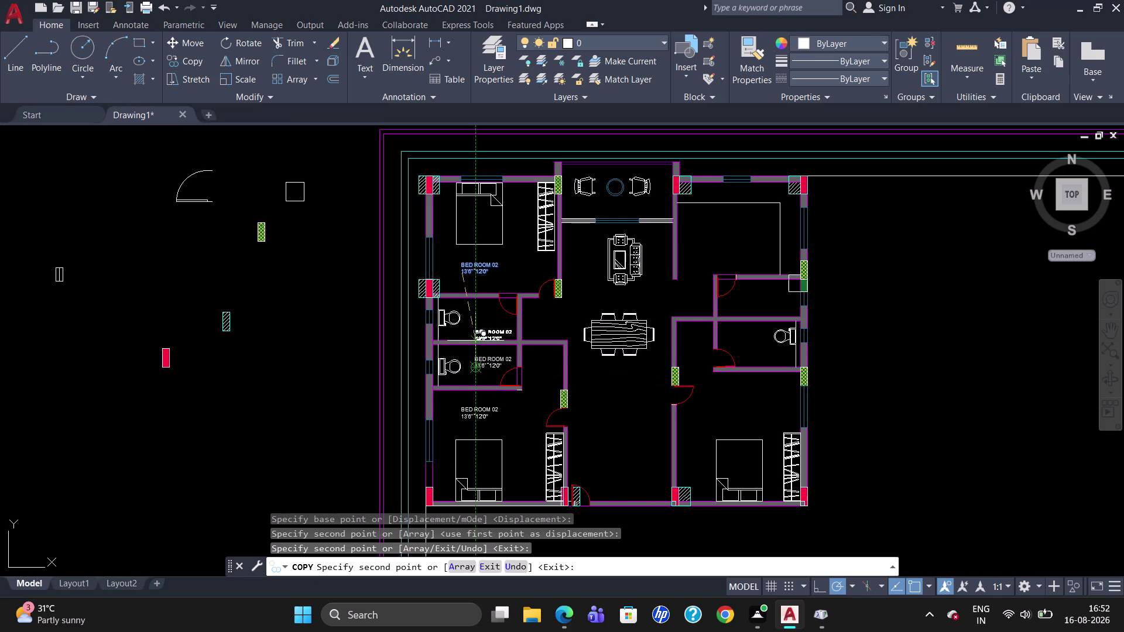
click(472, 326)
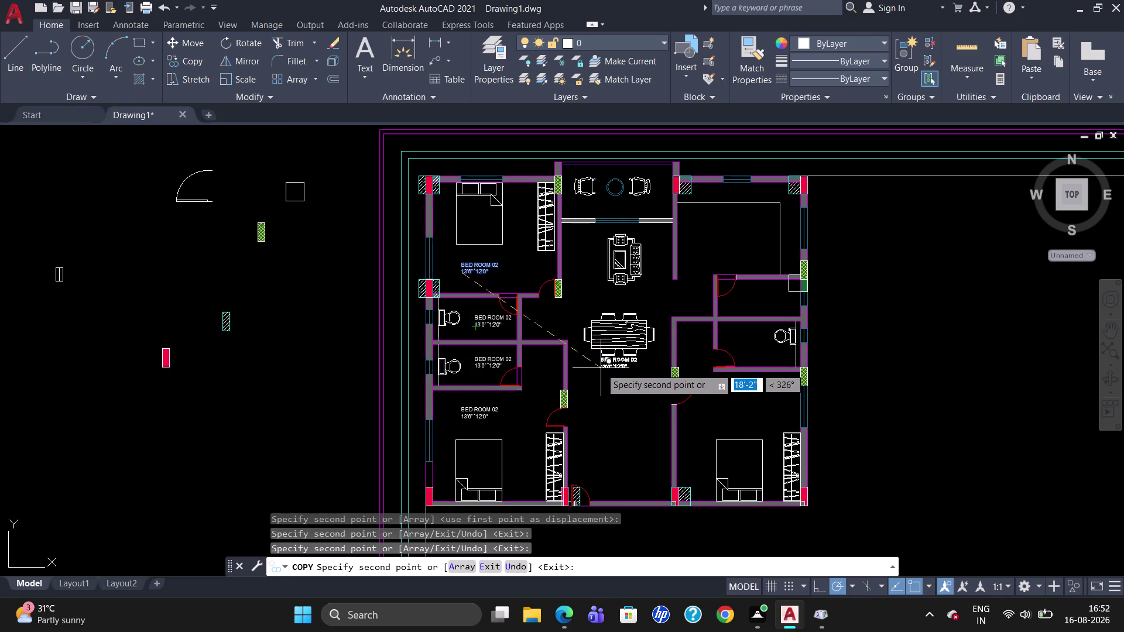
click(601, 372)
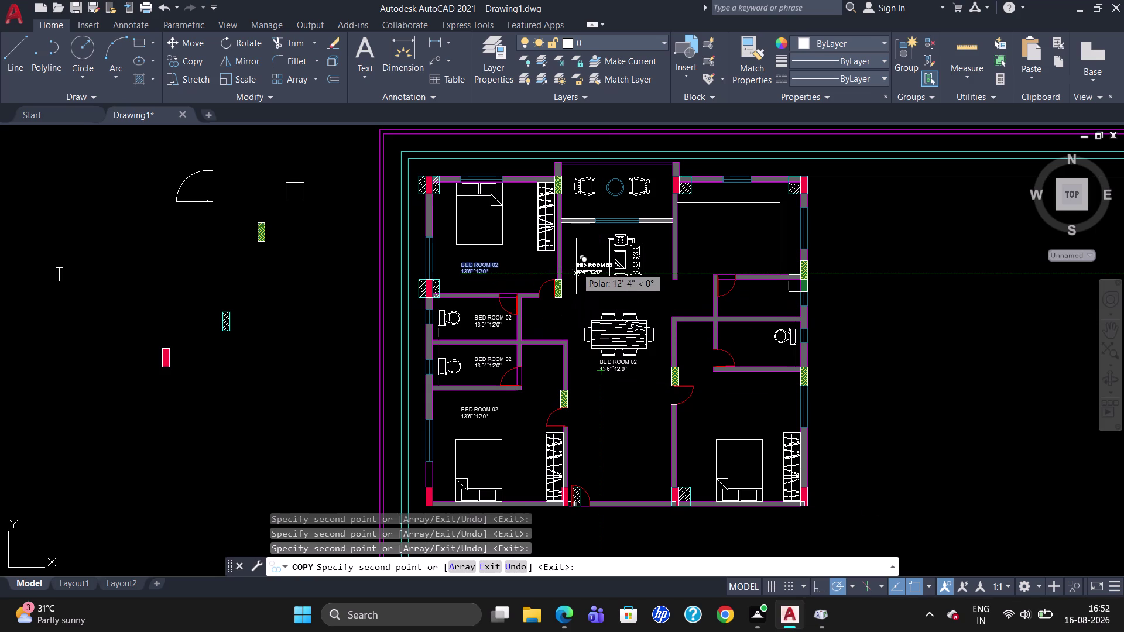
click(570, 260)
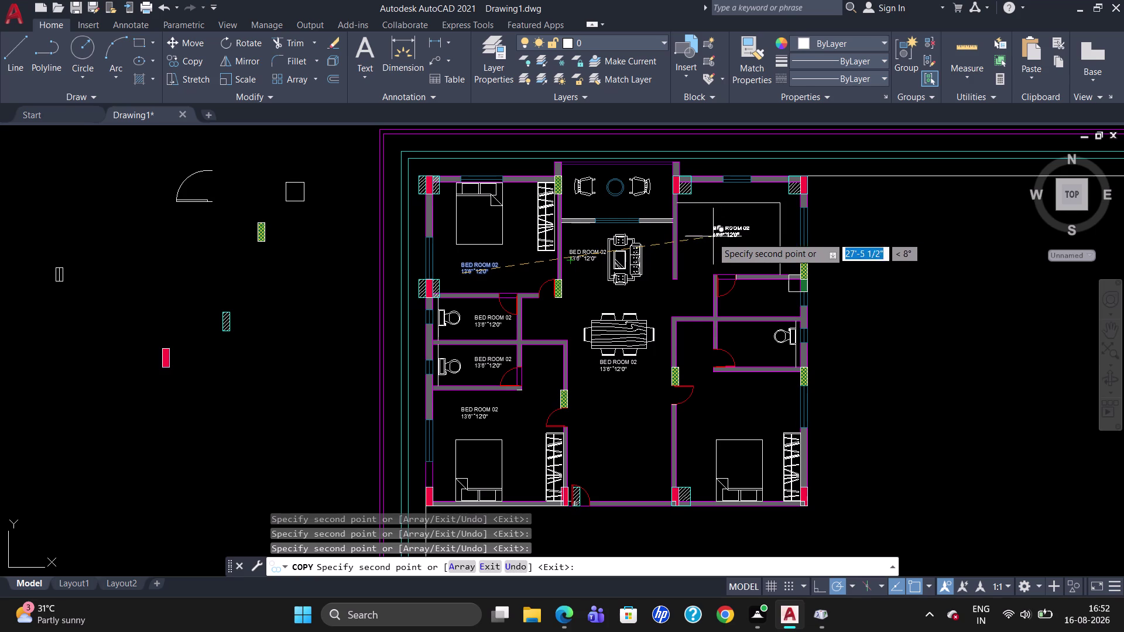
Copy the label into the right-side and top rooms, then open the sofa-side label for editing.
click(711, 241)
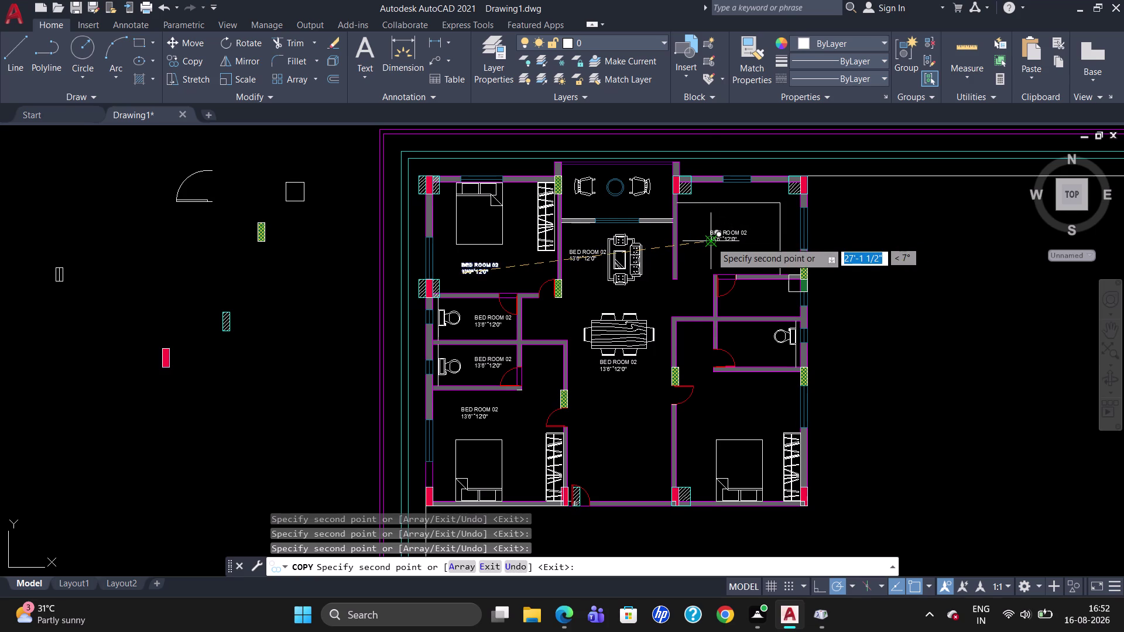
click(744, 306)
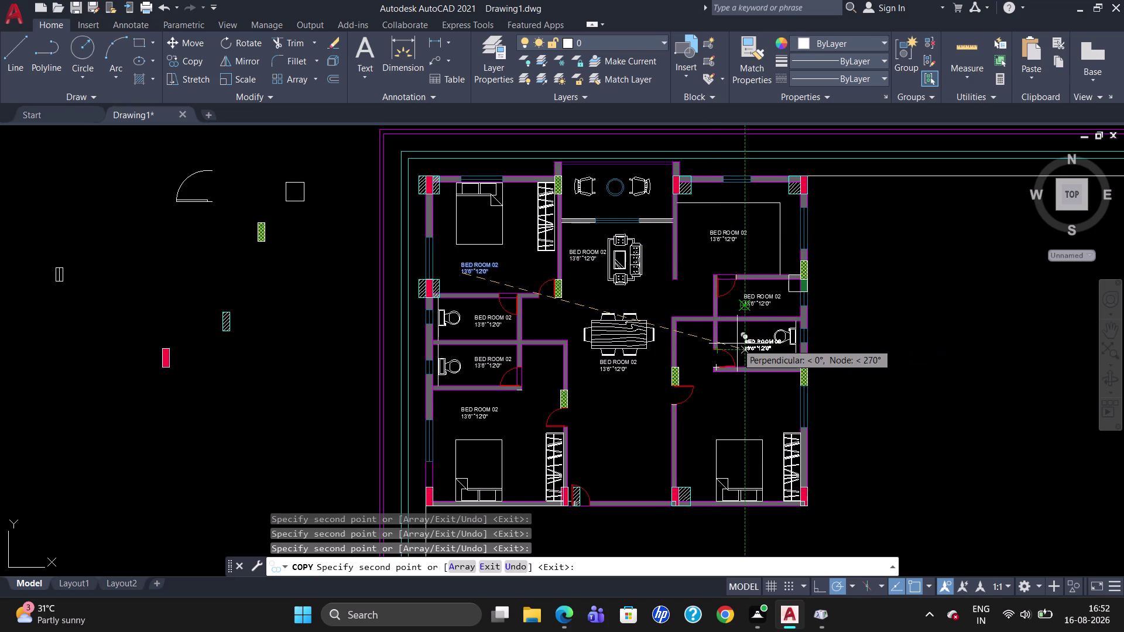
click(736, 344)
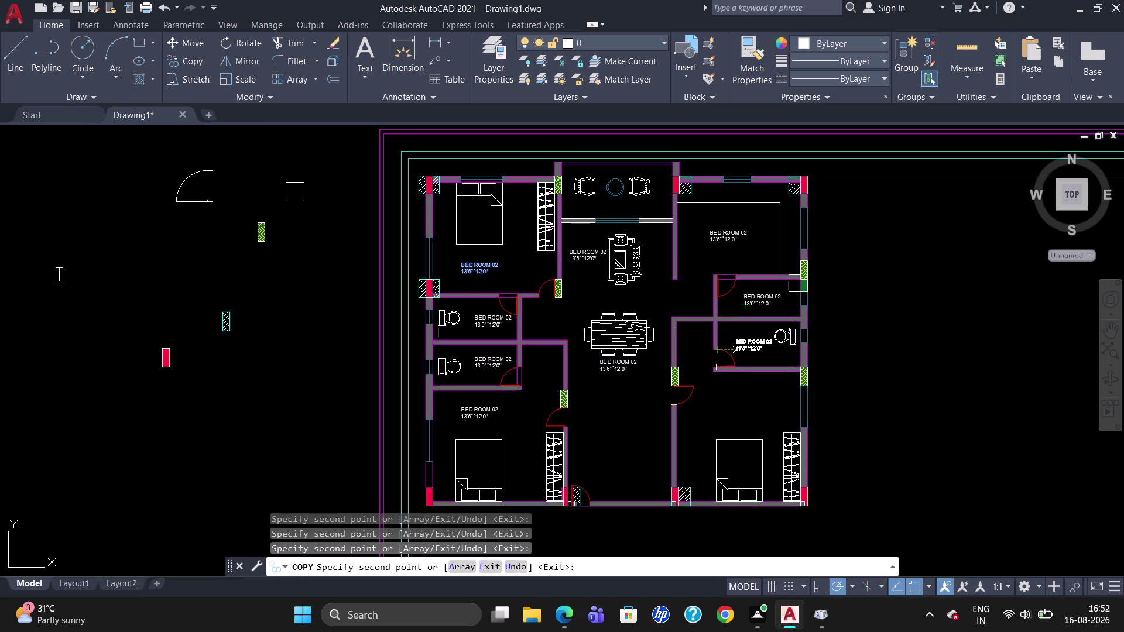
click(724, 423)
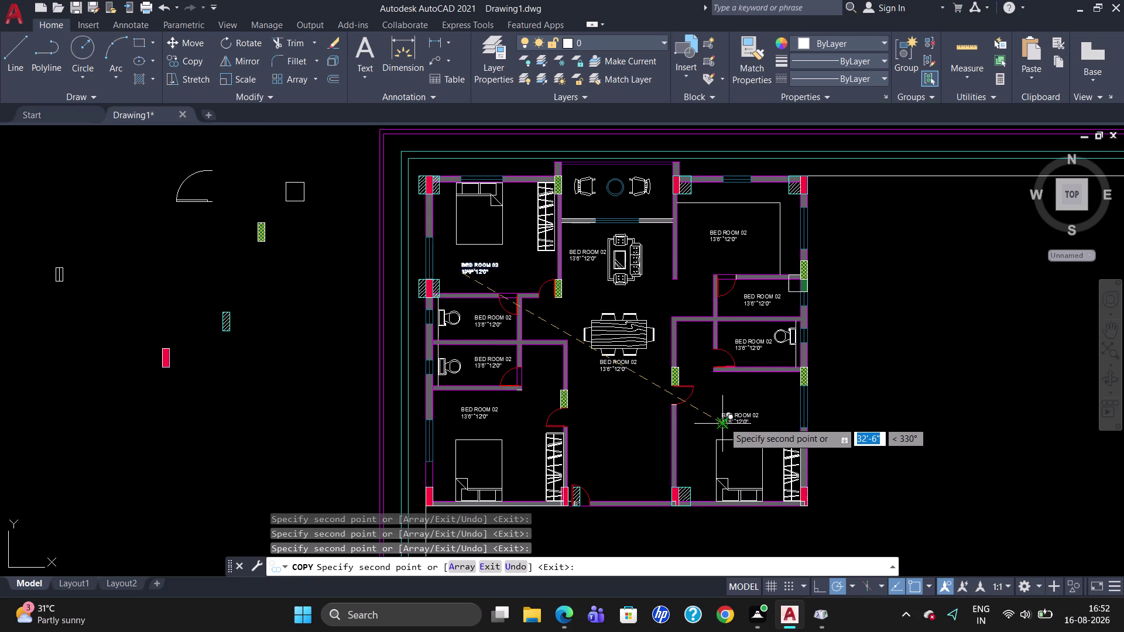
click(683, 347)
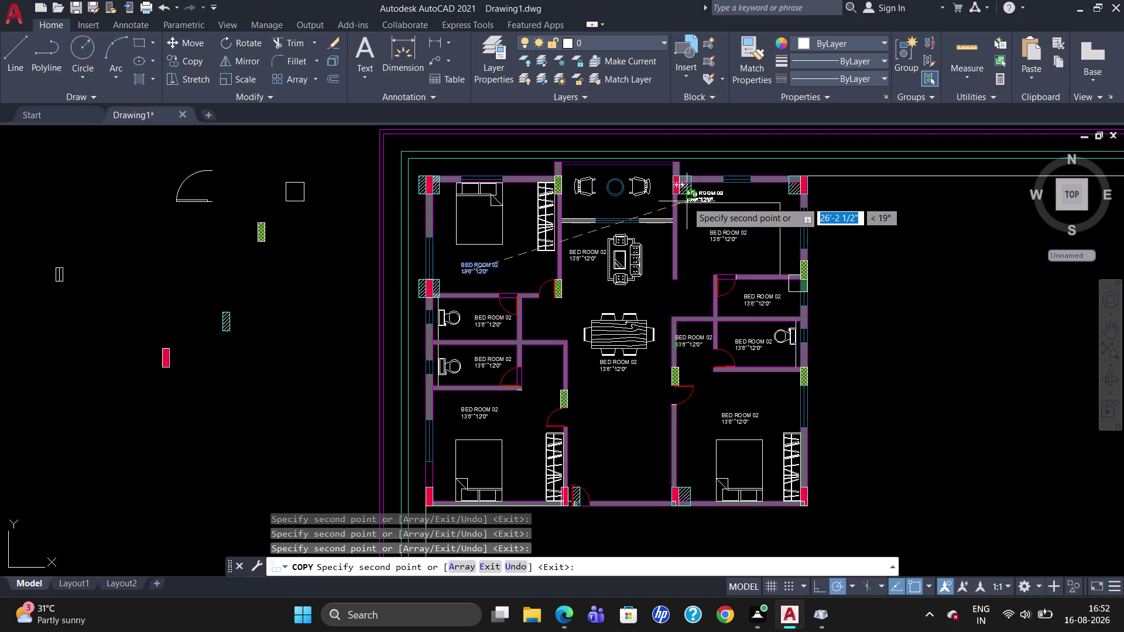
click(686, 202)
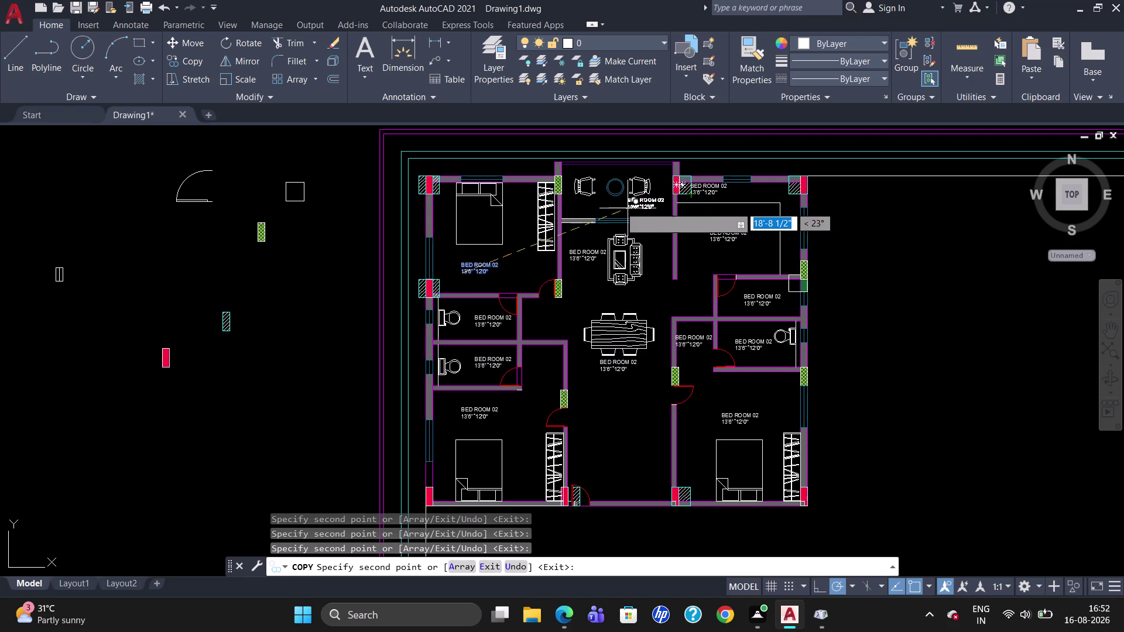
click(617, 208)
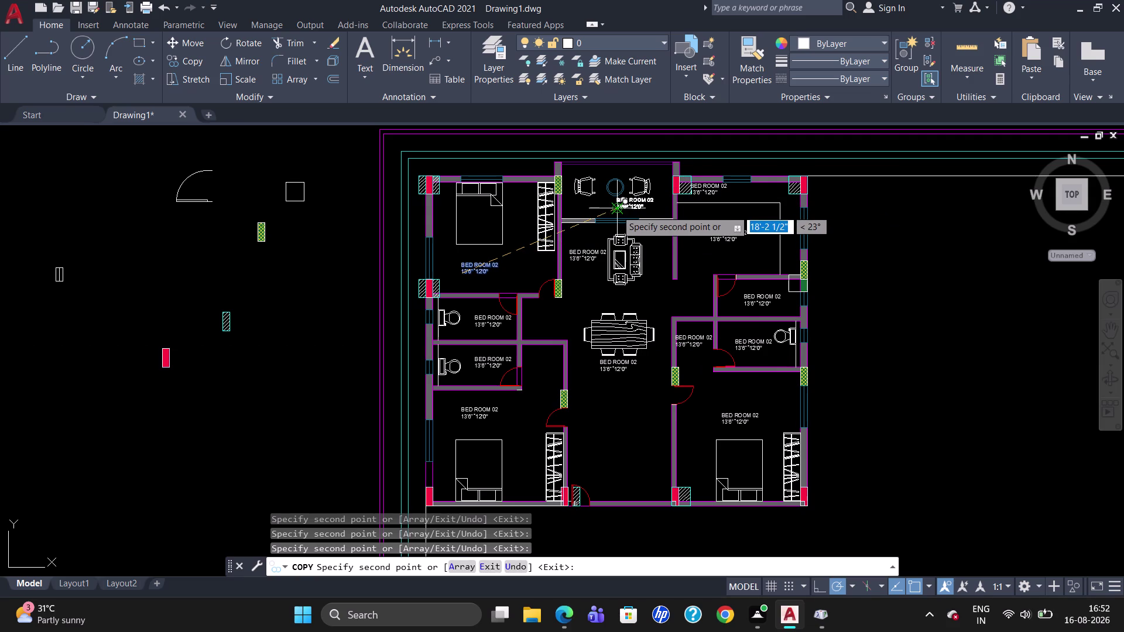
key(Escape)
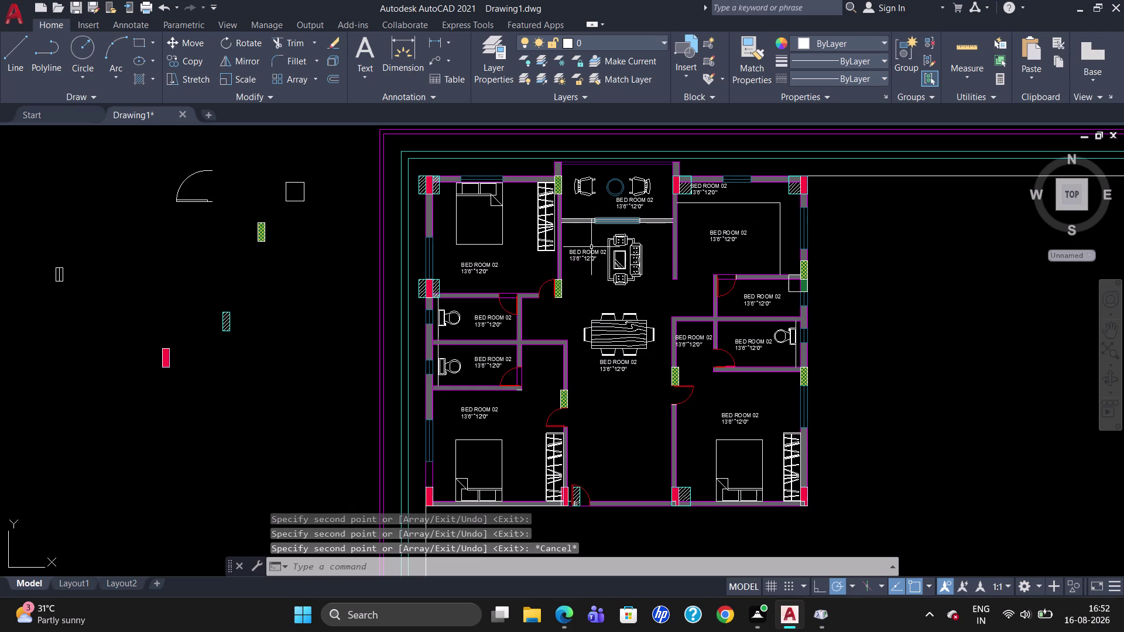
double_click(586, 254)
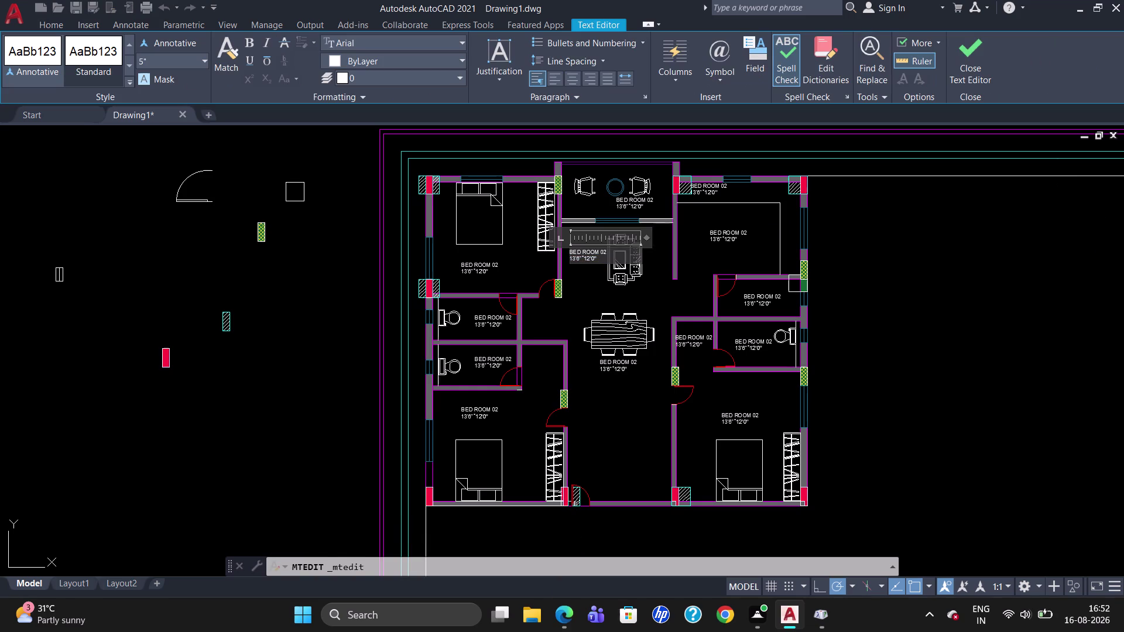
Replace the room name BED ROOM 02 with LIVING.
click(606, 251)
key(BackSpace)
key(BackSpace)
key(BackSpace)
key(BackSpace)
key(BackSpace)
key(BackSpace)
key(BackSpace)
key(BackSpace)
key(BackSpace)
key(BackSpace)
key(BackSpace)
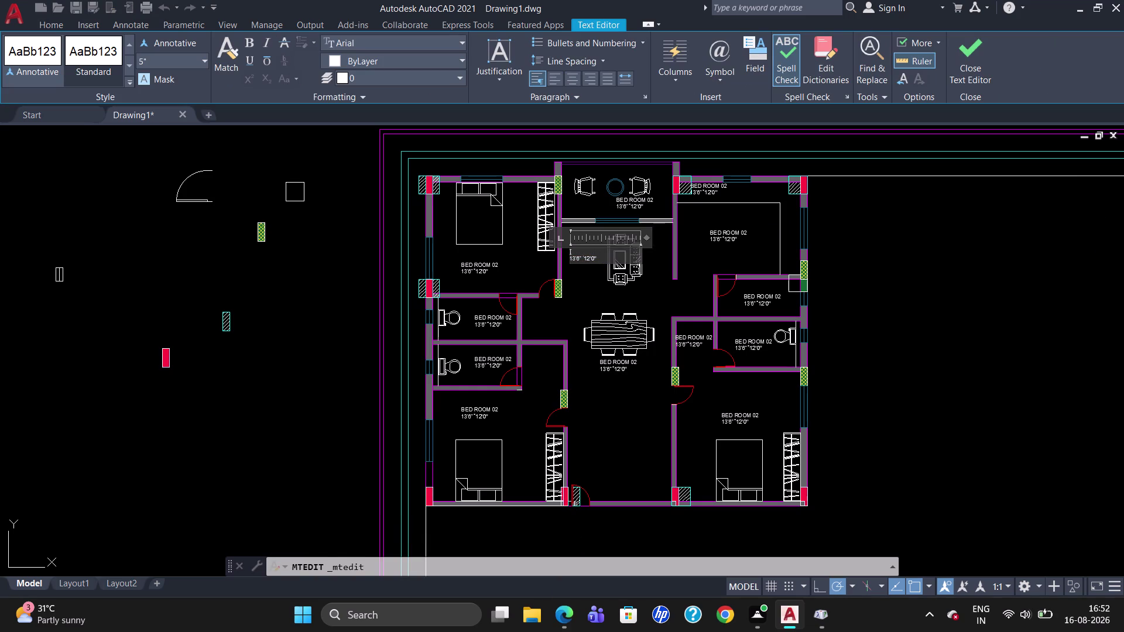
text(LIN)
key(BackSpace)
text(VING)
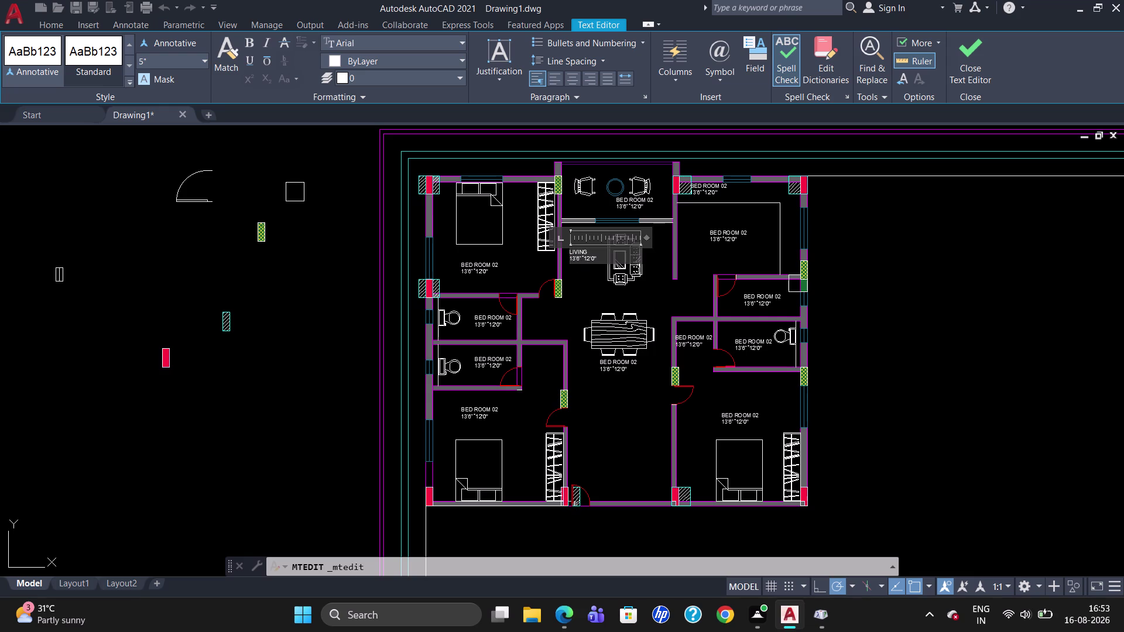
Revise the width and inch figures on the label's dimension line toward 7'2".
click(603, 261)
scroll(up, 3)
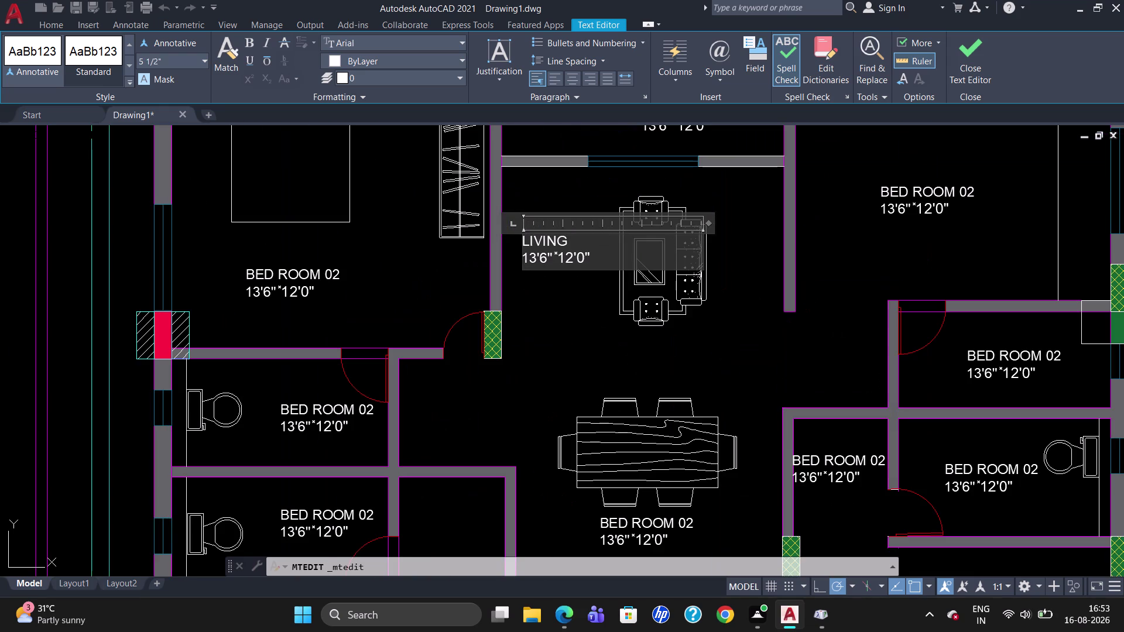
click(585, 260)
key(BackSpace)
key(2)
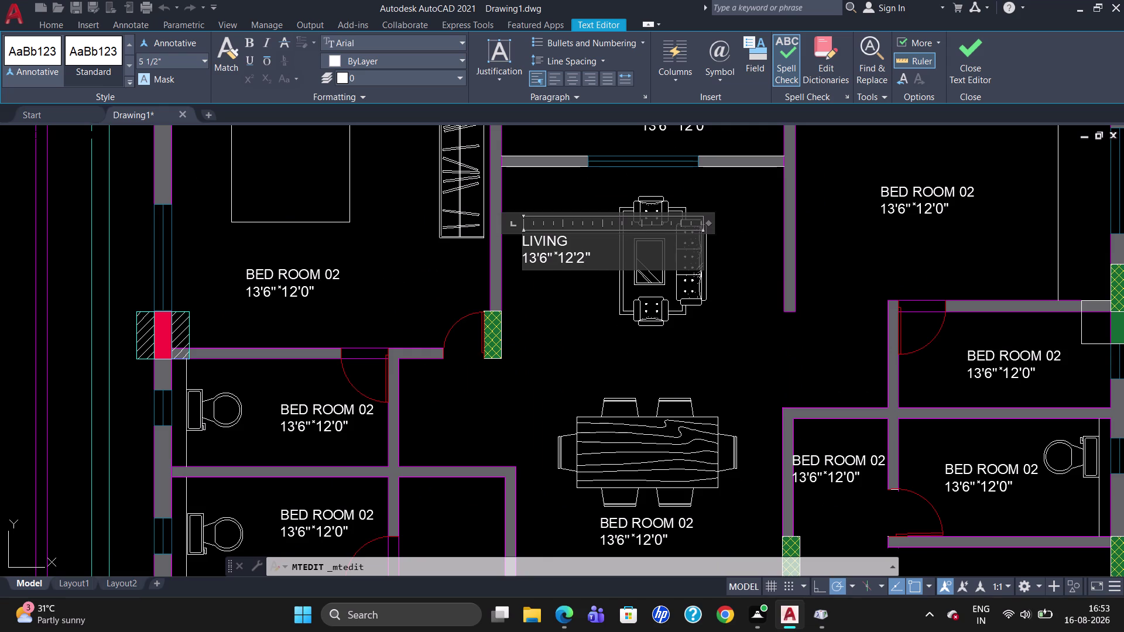
text(,,)
key(BackSpace)
key(comma)
key(BackSpace)
key(BackSpace)
key(Left)
key(Left)
key(BackSpace)
key(BackSpace)
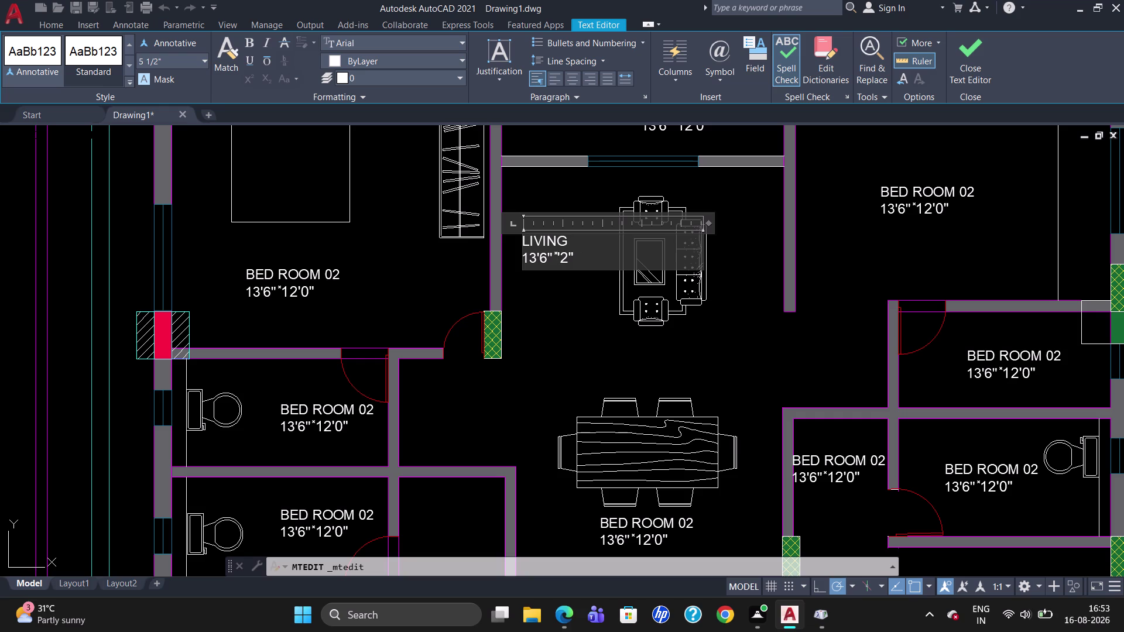
key(7)
key(Left)
key(Left)
key(Left)
key(BackSpace)
key(0)
key(Left)
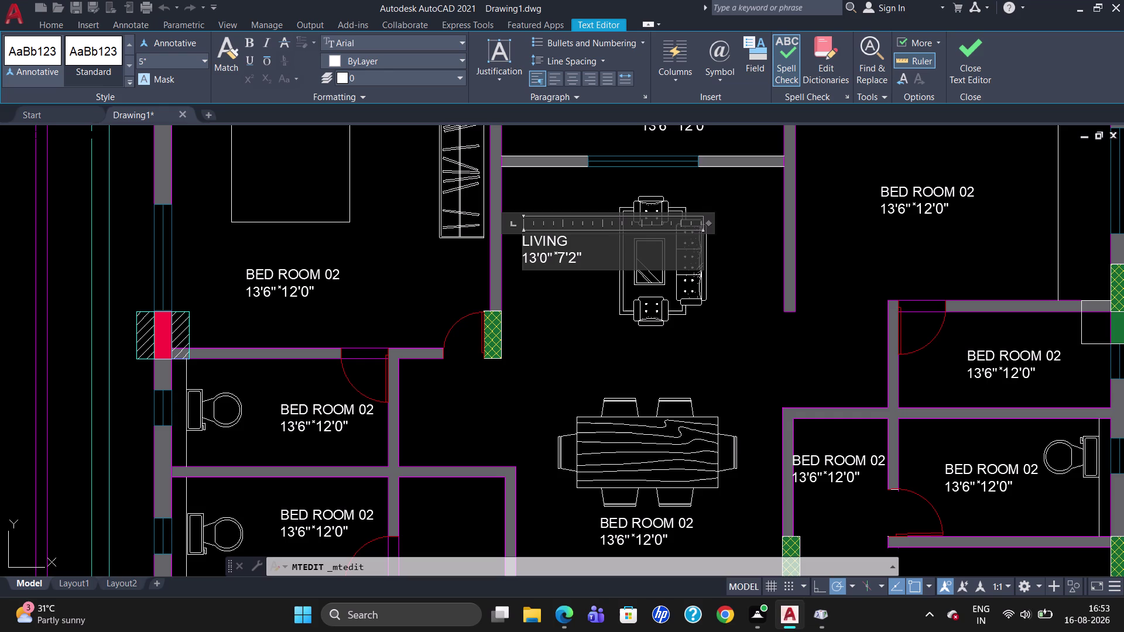
Change the length figure to 12 so the label reads 12'0"x7'2", and close the editor.
key(Left)
key(BackSpace)
key(BackSpace)
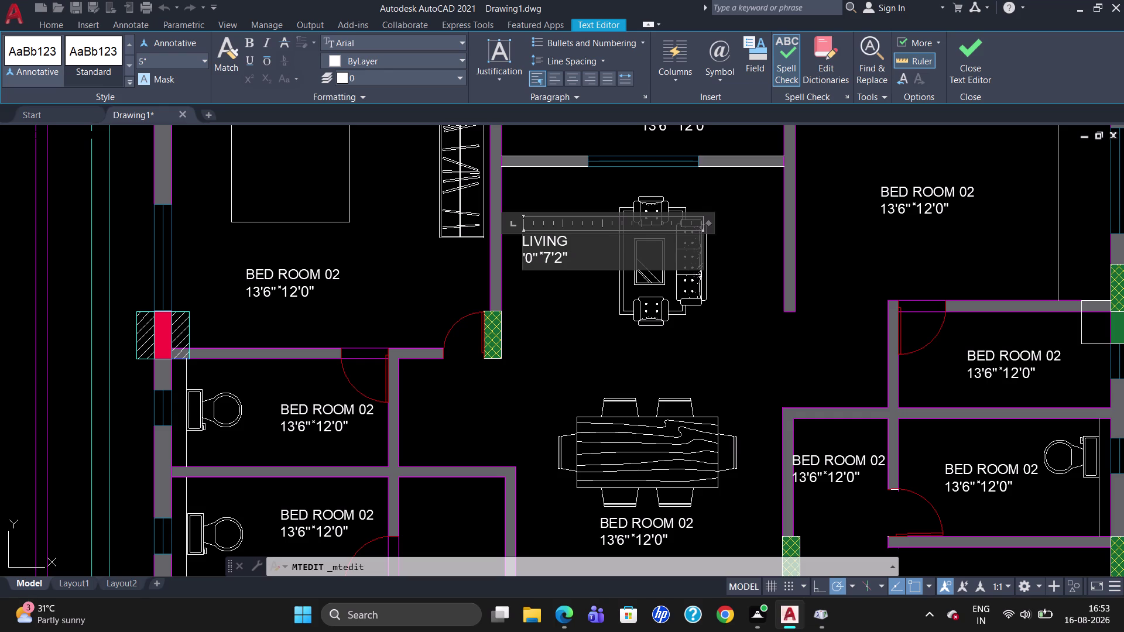
text(12)
scroll(down, 3)
click(678, 386)
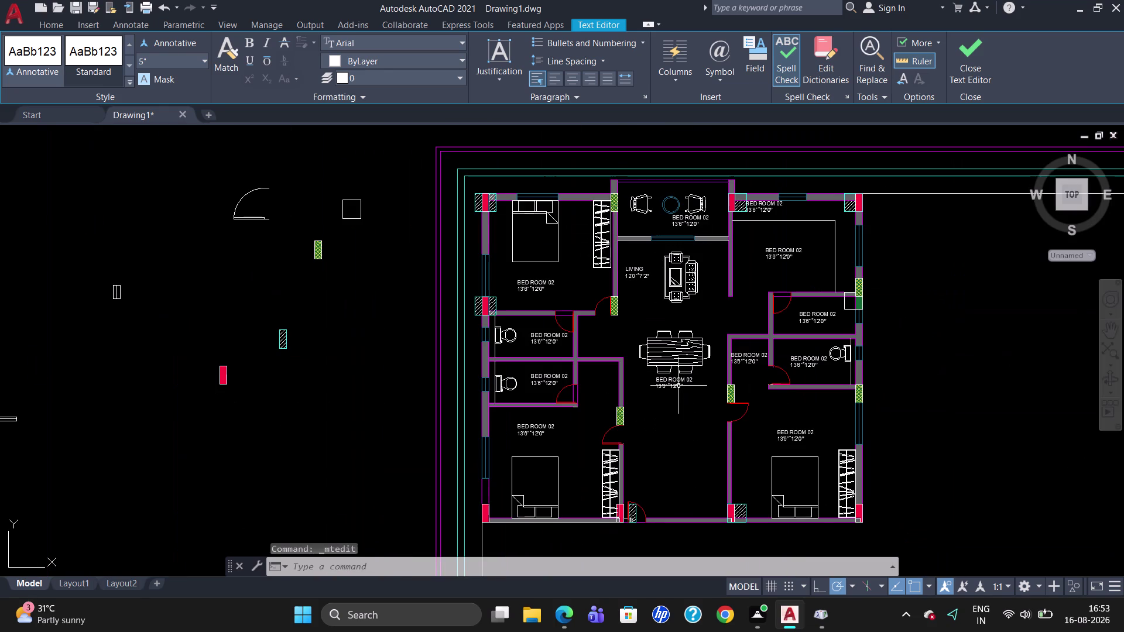
Rename the label under the dining table to DINNING.
double_click(683, 378)
click(695, 381)
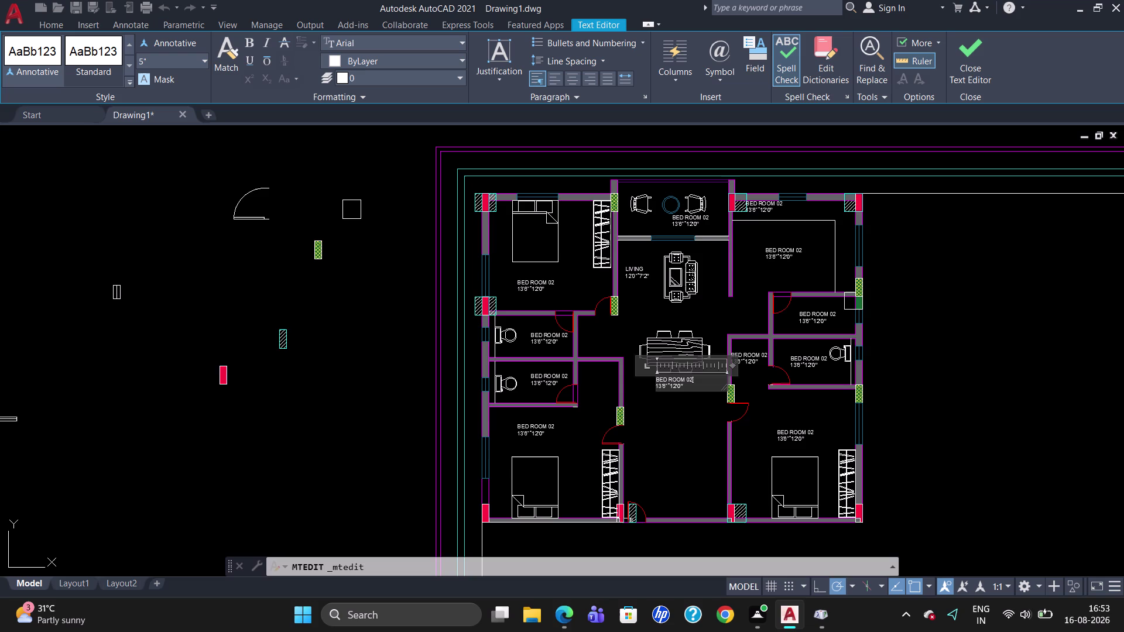
key(BackSpace)
key(BackSpace)
key(BackSpace)
key(BackSpace)
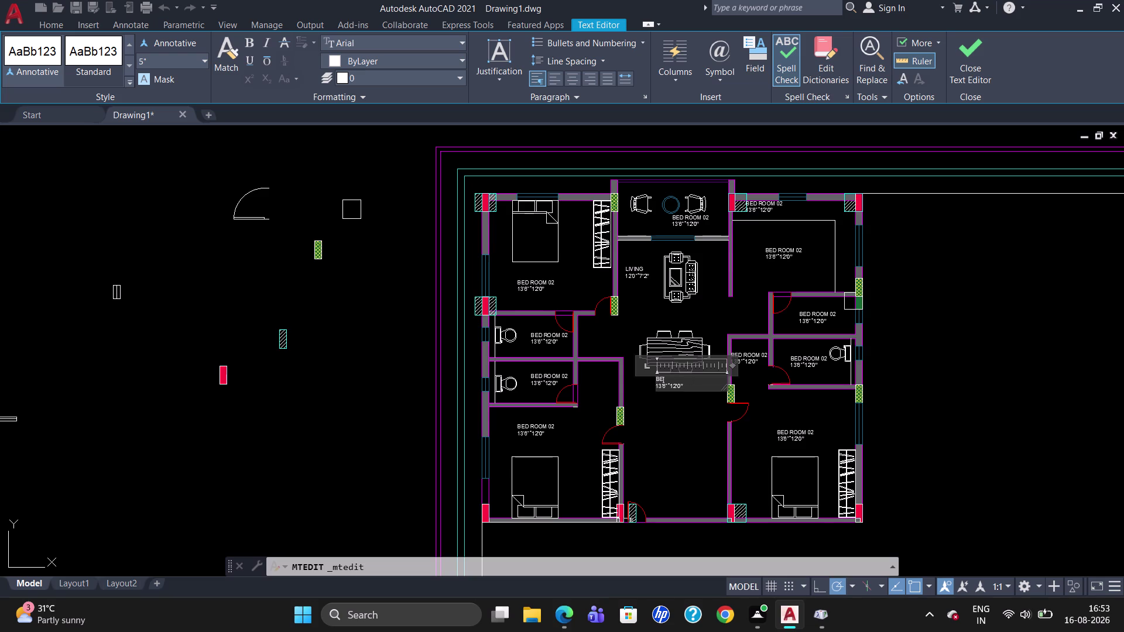
key(BackSpace)
key(BackSpace)
text(D)
text(INNING)
scroll(up, 3)
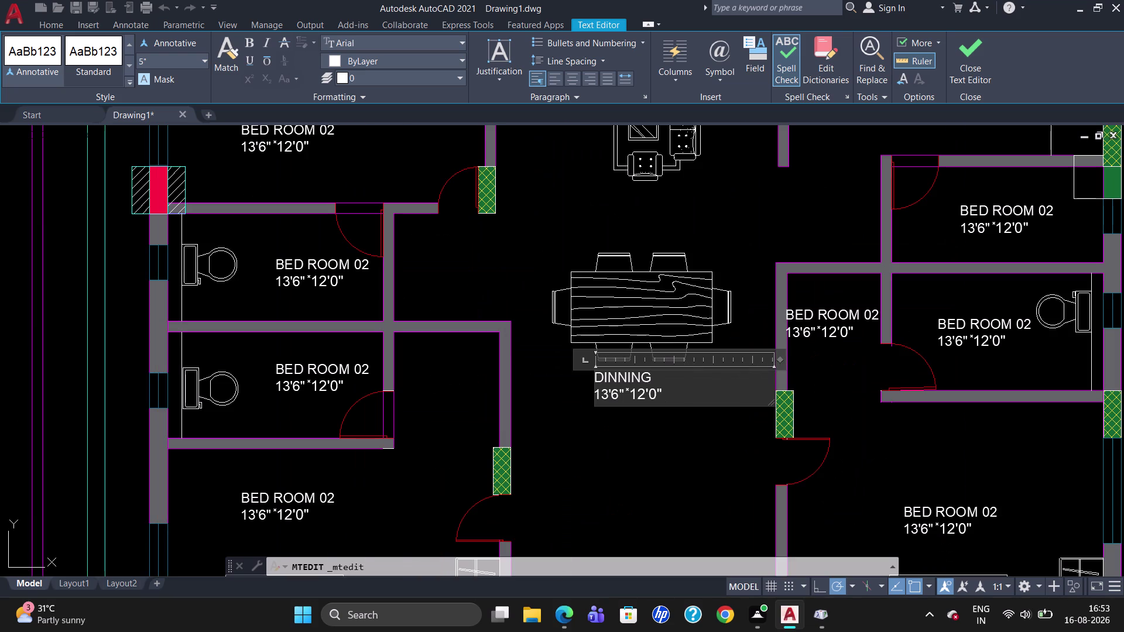
Change the DINNING dimensions to 16'4"x9'0" and close the Text Editor.
click(643, 395)
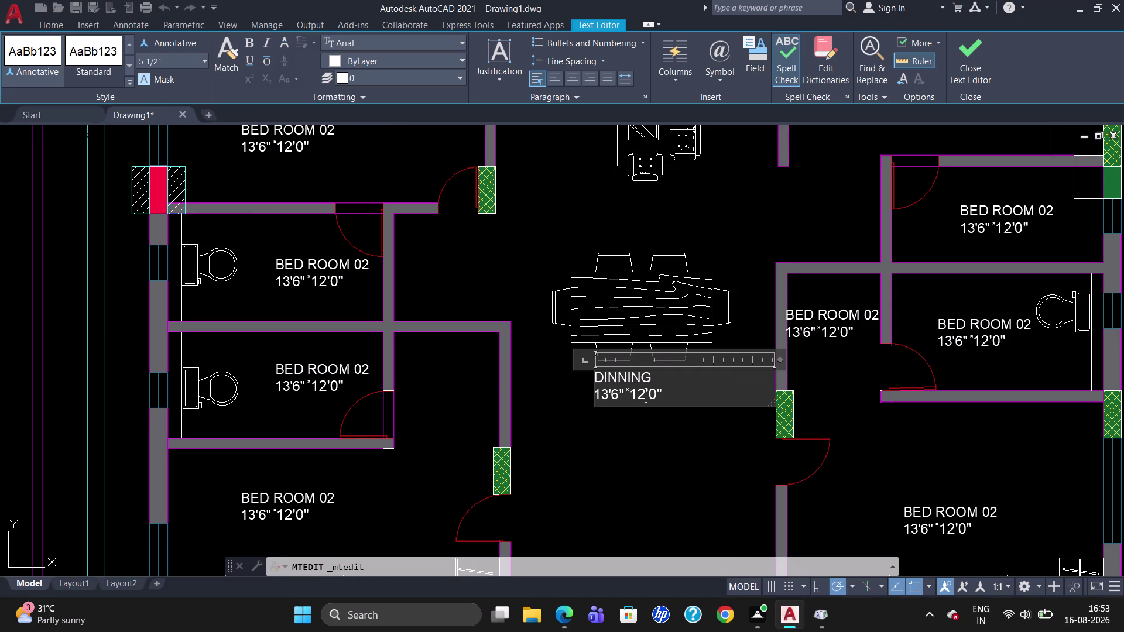
key(BackSpace)
key(BackSpace)
key(9)
key(Left)
key(Left)
key(Left)
key(BackSpace)
key(4)
key(Left)
key(Left)
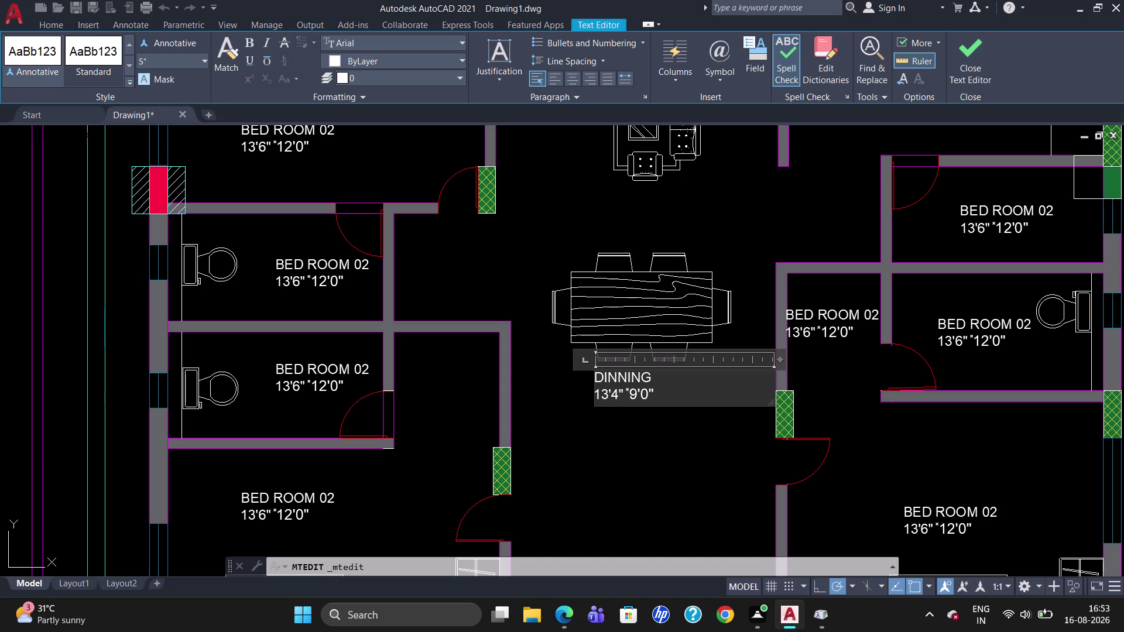
key(BackSpace)
key(6)
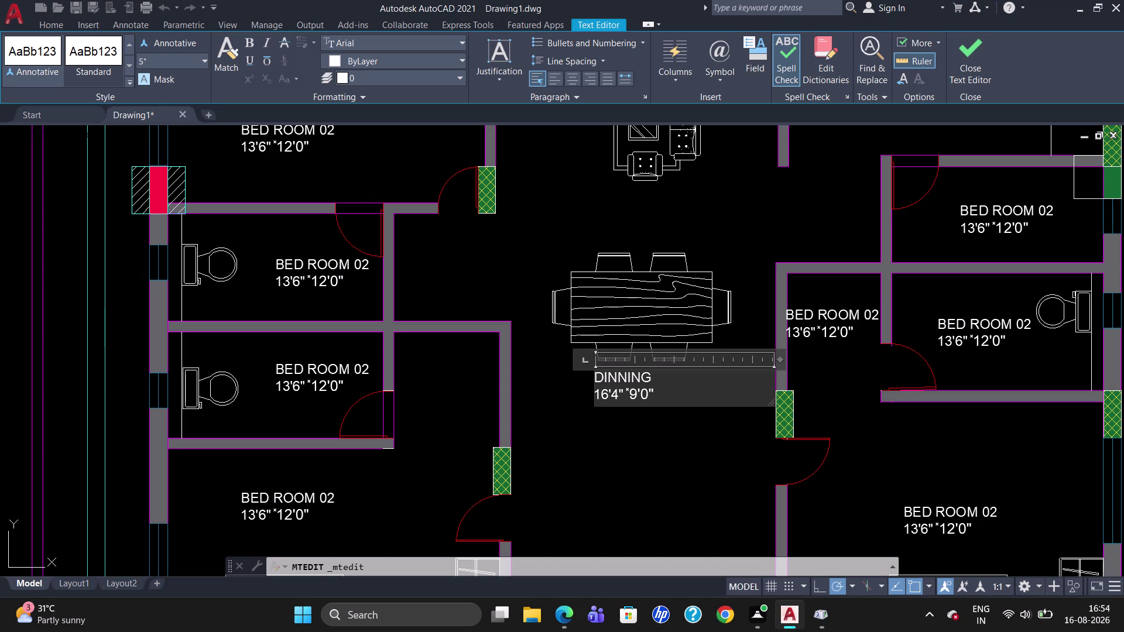
double_click(850, 315)
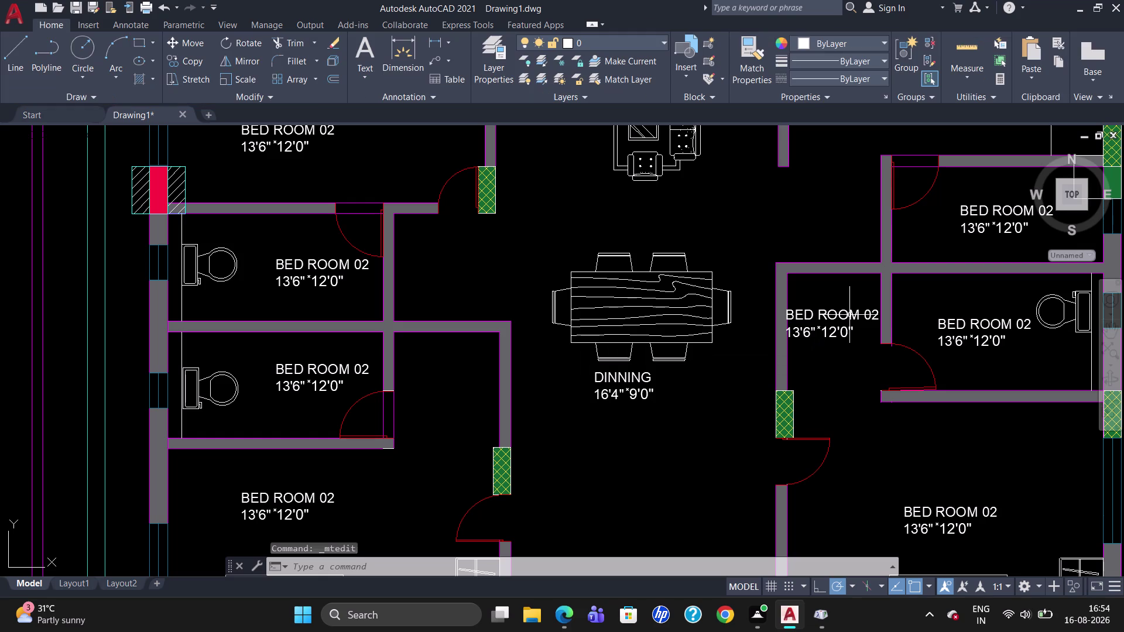
Rename the label right of the dining area to DRESS.
double_click(850, 315)
click(880, 317)
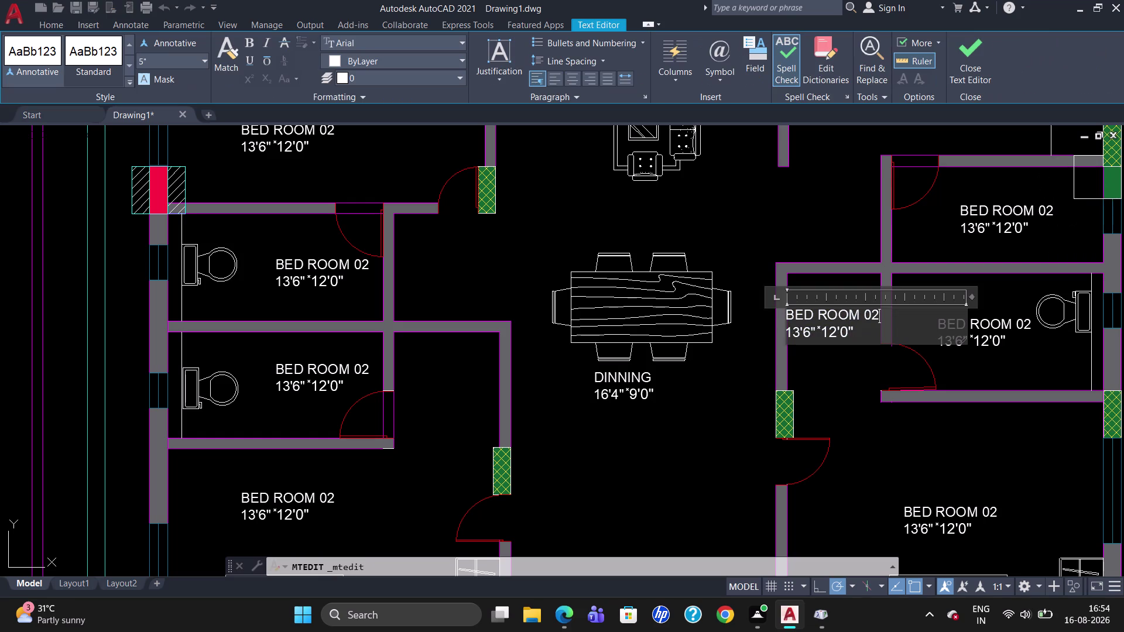
key(BackSpace)
key(BackSpace)
key(BackSpace)
key(BackSpace)
key(BackSpace)
key(BackSpace)
key(BackSpace)
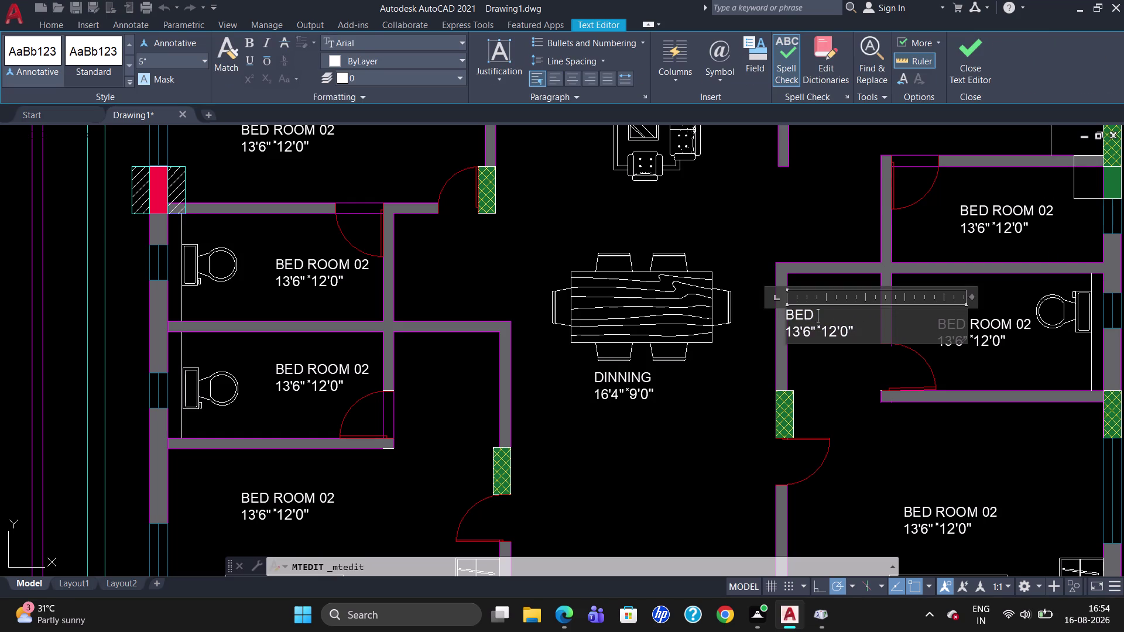
key(BackSpace)
key(BackSpace)
key(BackSpace)
key(BackSpace)
text(D)
text(RESS)
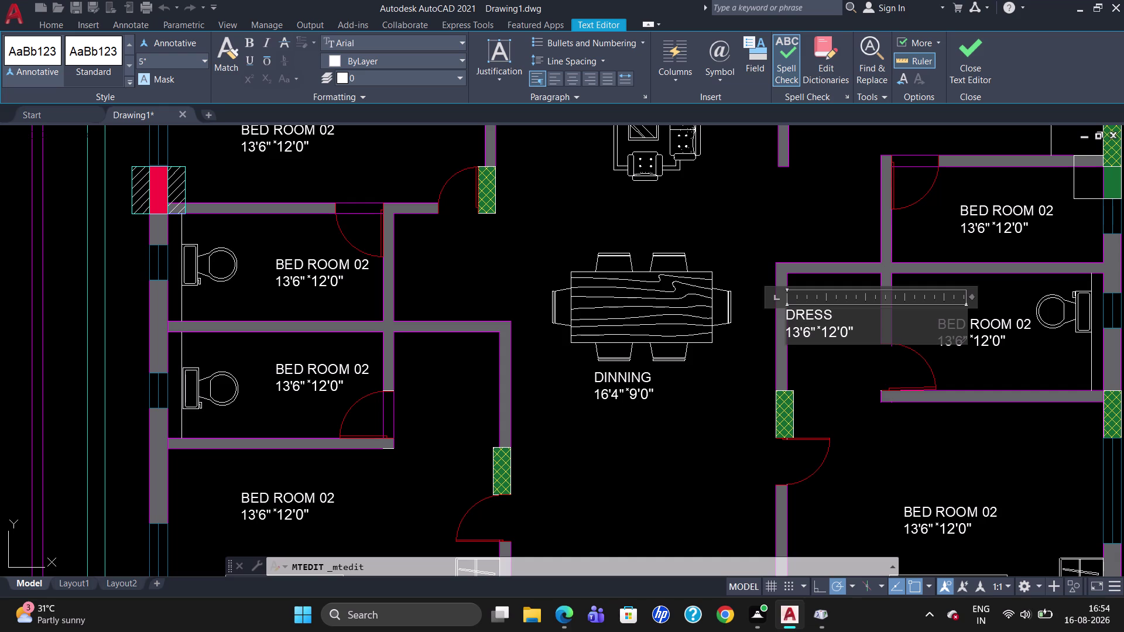
Set the DRESS dimensions to 9'0"x5'0" and close the editor.
click(836, 339)
key(BackSpace)
key(BackSpace)
key(5)
click(808, 339)
key(BackSpace)
key(0)
key(Left)
key(Left)
key(BackSpace)
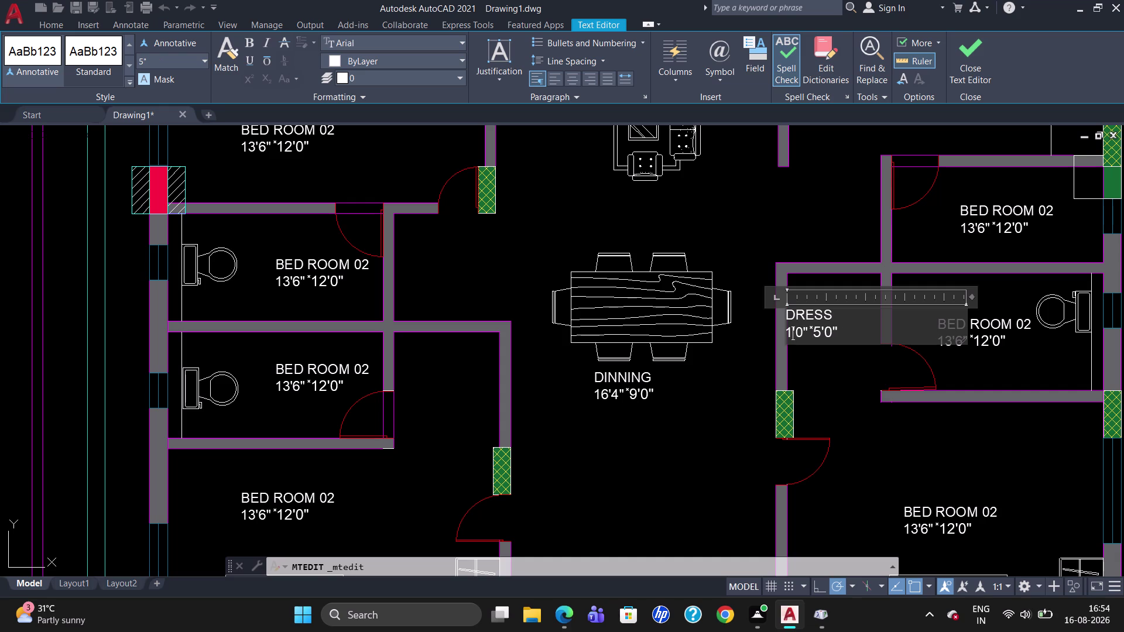
key(BackSpace)
key(9)
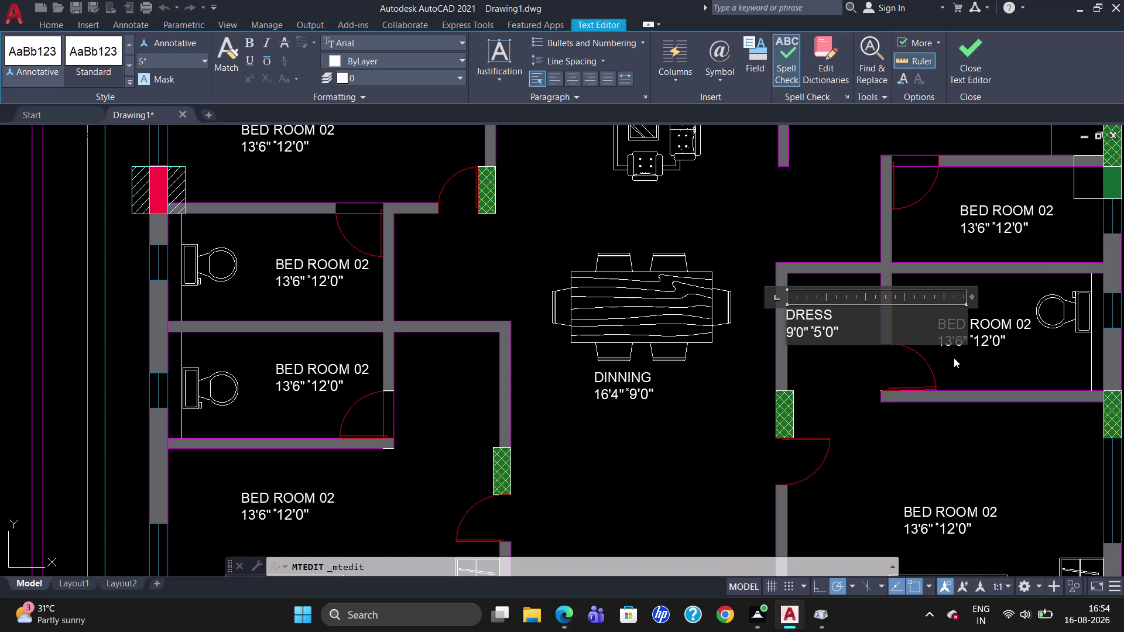
double_click(992, 318)
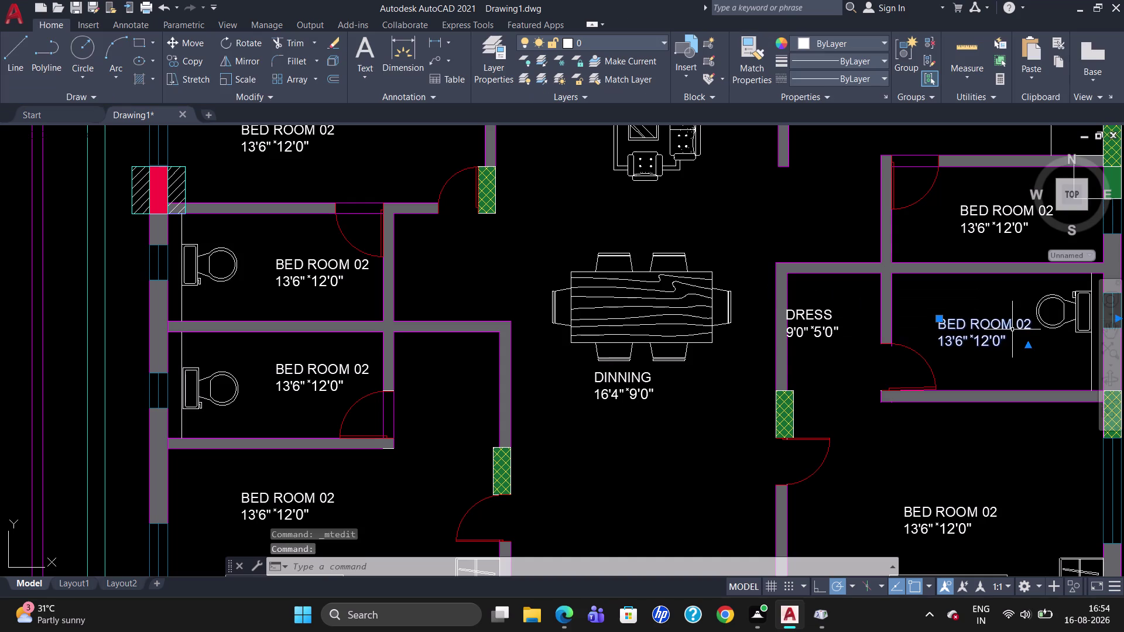
Rename the bathroom label beside it to TOILET.
double_click(1012, 327)
click(1034, 323)
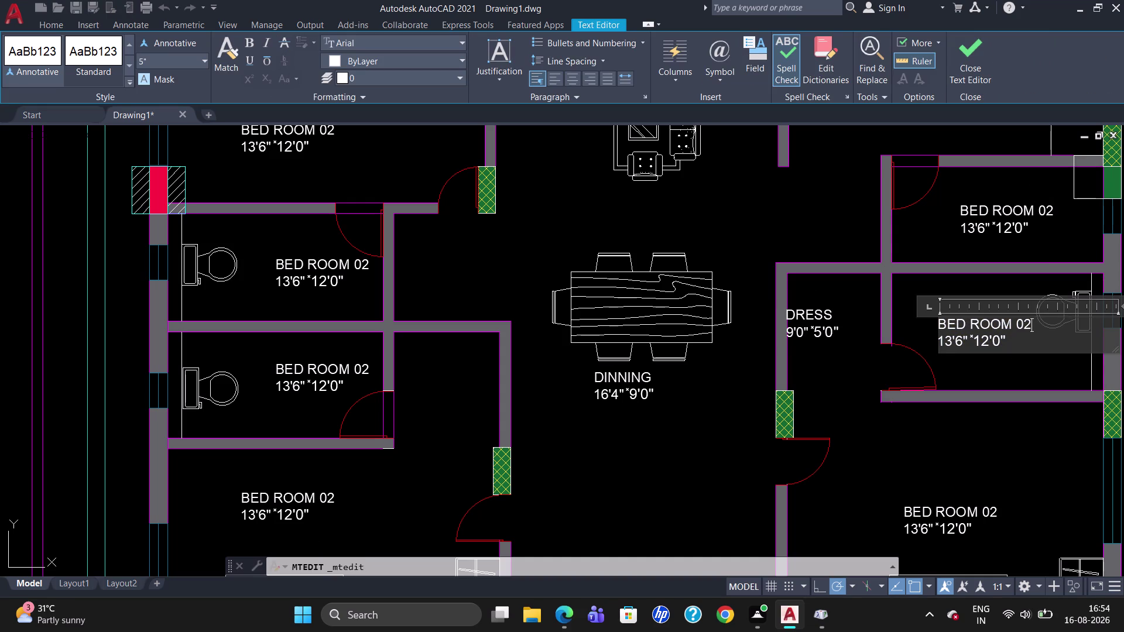
key(BackSpace)
key(BackSpace)
key(BackSpace)
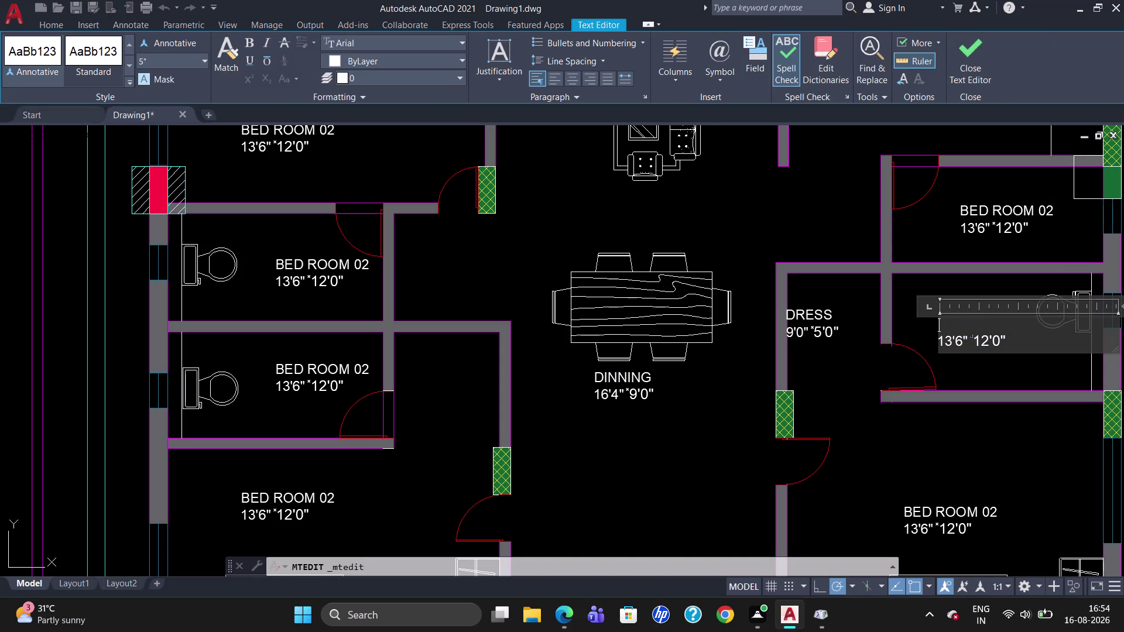
text(TOILE)
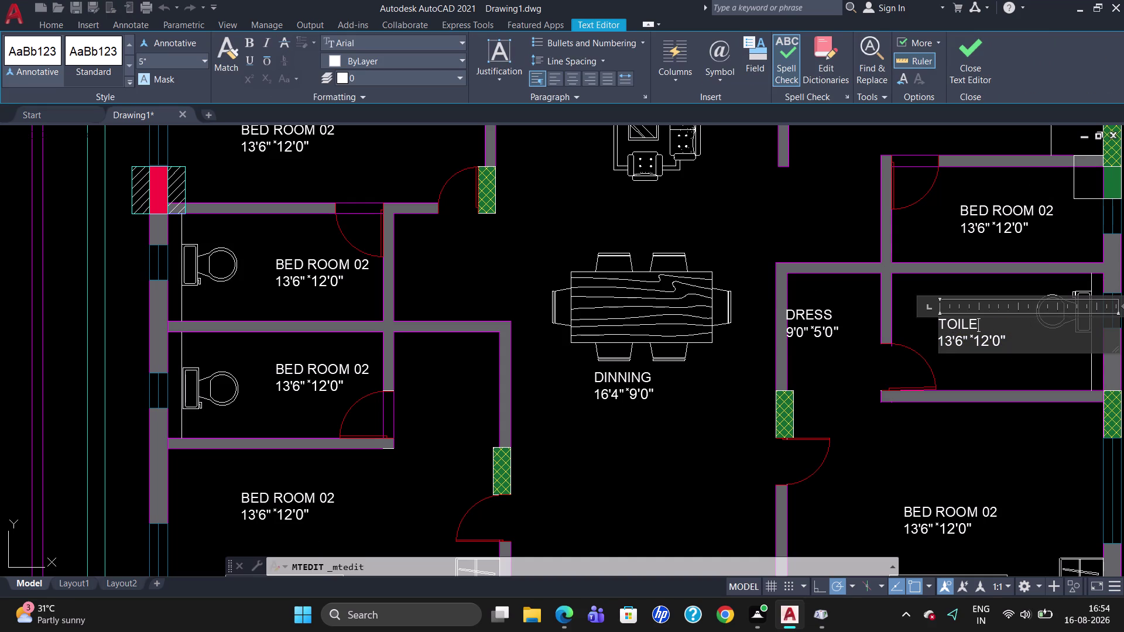
text(T)
Set the TOILET dimensions to 9'0"x5'0" and close the editor.
click(992, 346)
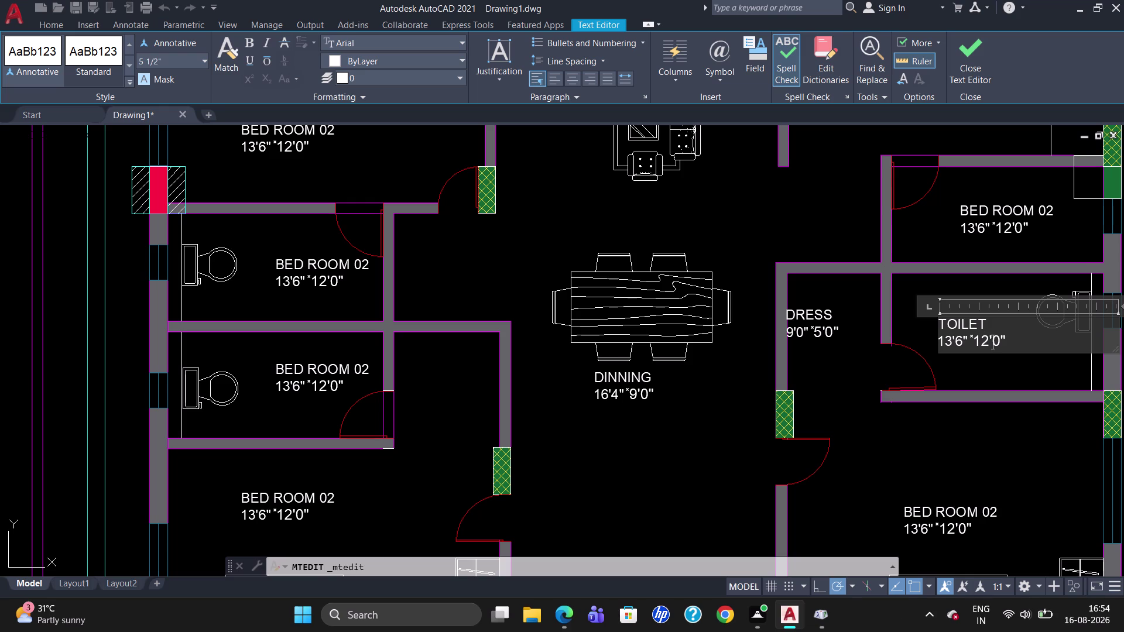
key(Left)
key(BackSpace)
key(BackSpace)
key(5)
key(Left)
key(Left)
key(Left)
key(Left)
key(Right)
key(BackSpace)
key(0)
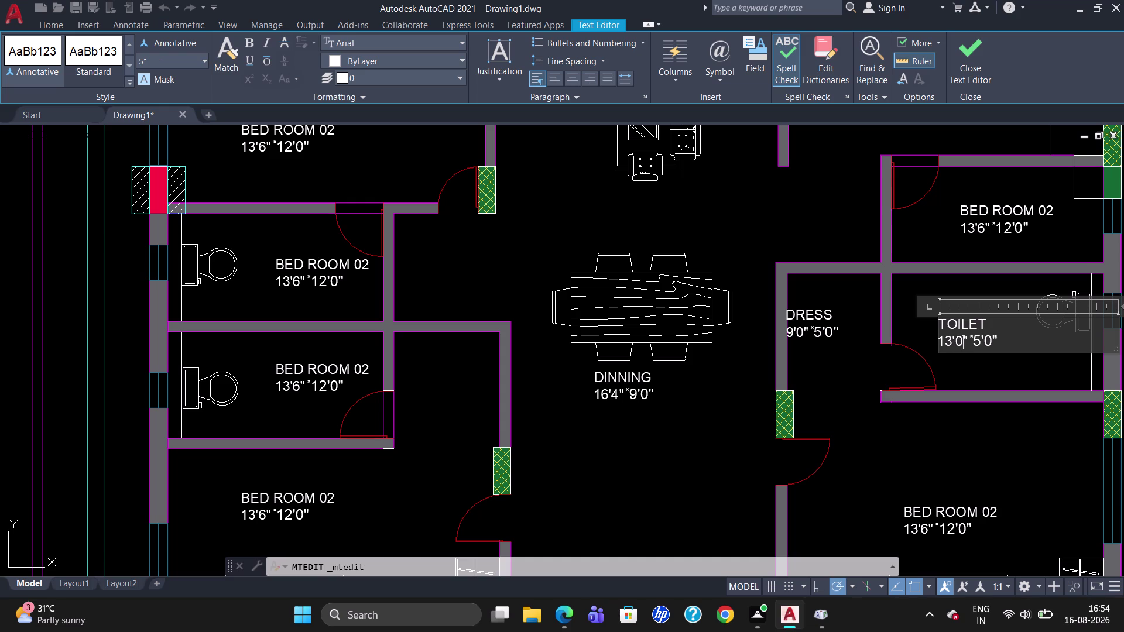
key(Left)
key(Left)
key(BackSpace)
key(BackSpace)
key(9)
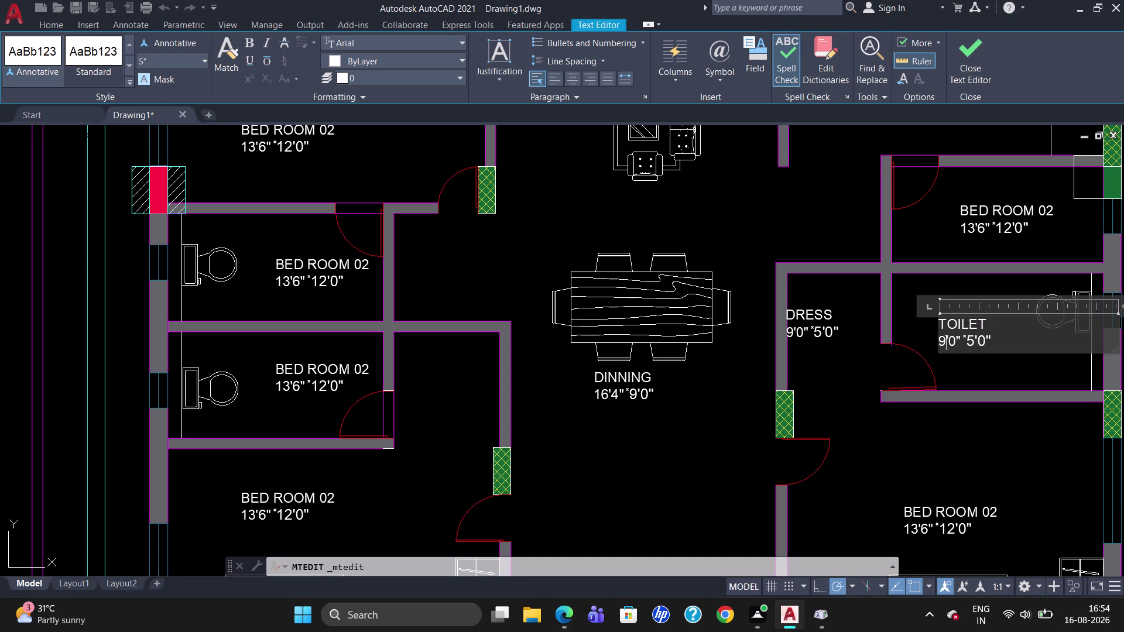
double_click(964, 513)
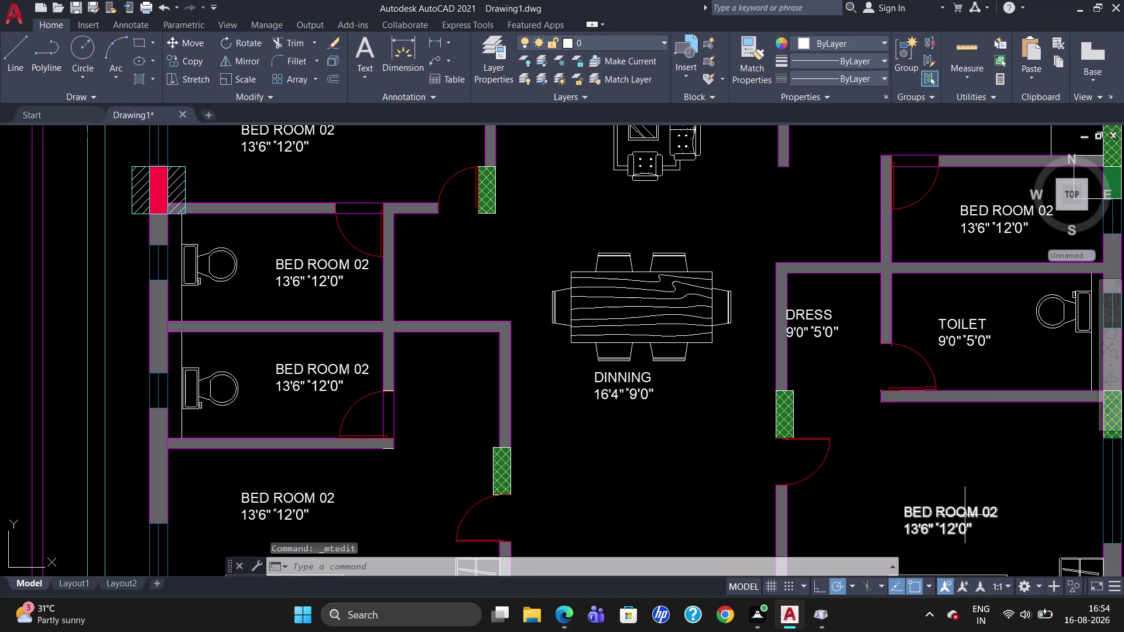
Rename the lower-right bedroom label to M BED ROOM.
double_click(967, 513)
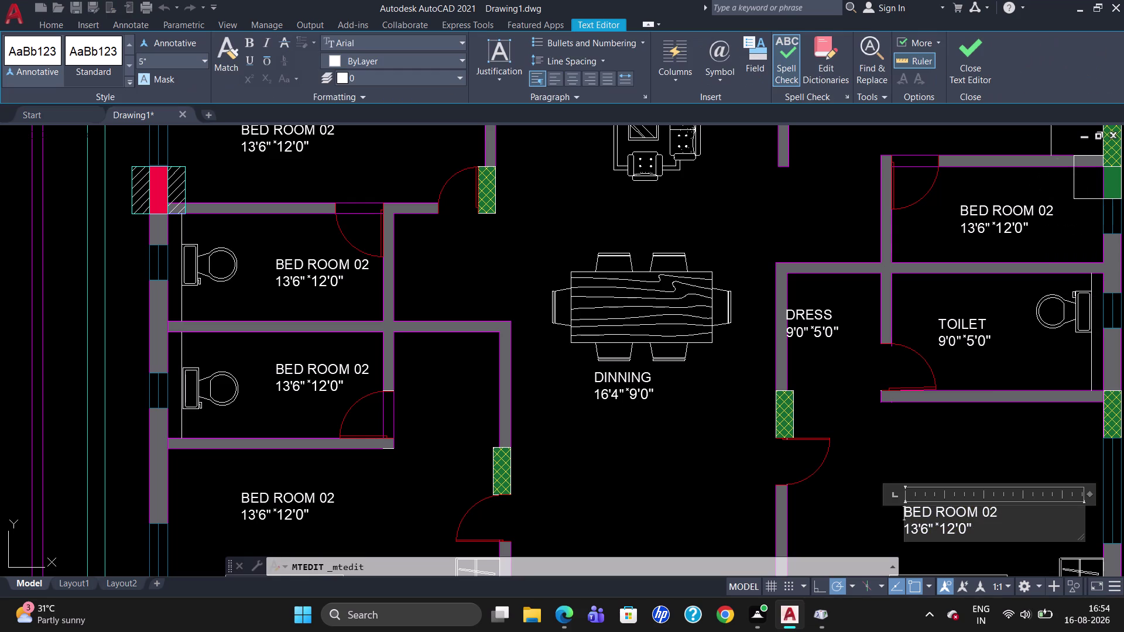
click(997, 516)
key(BackSpace)
key(BackSpace)
key(Left)
key(Left)
key(Left)
key(Left)
key(Left)
key(Left)
key(Left)
key(Left)
key(Left)
text(M)
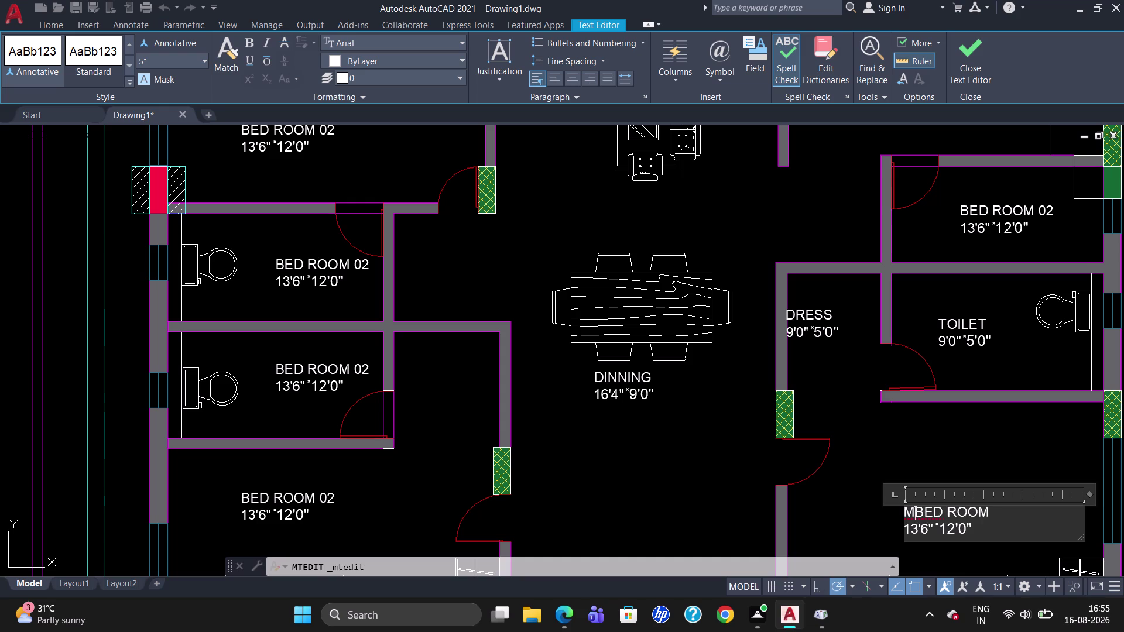
key(space)
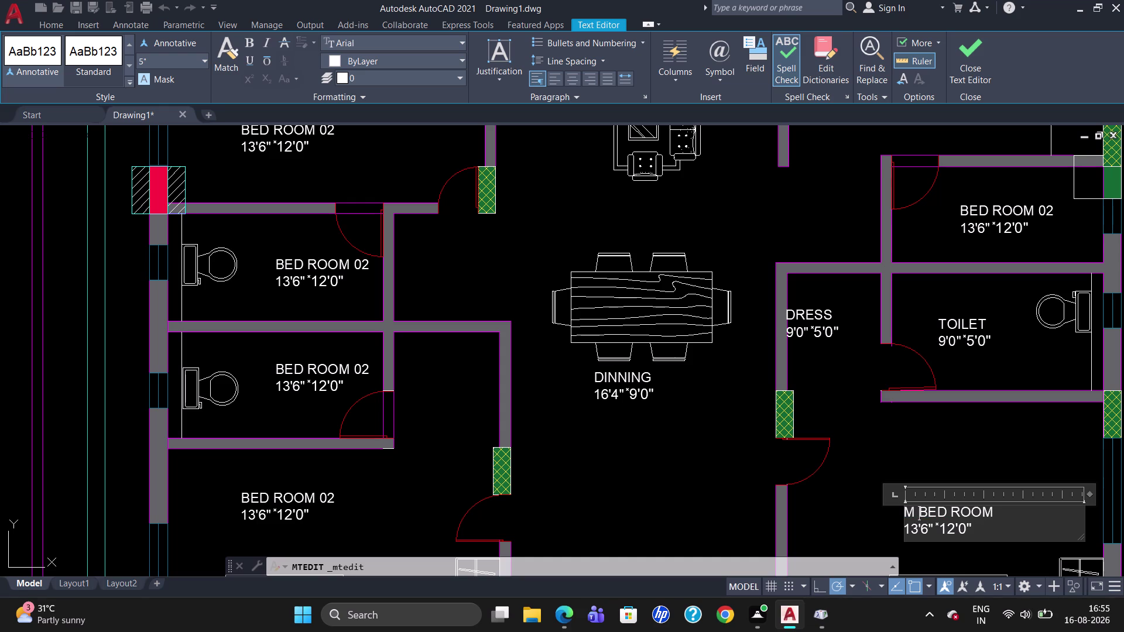
Change that bedroom's dimensions to 13'6" X14'0".
click(954, 531)
key(BackSpace)
key(4)
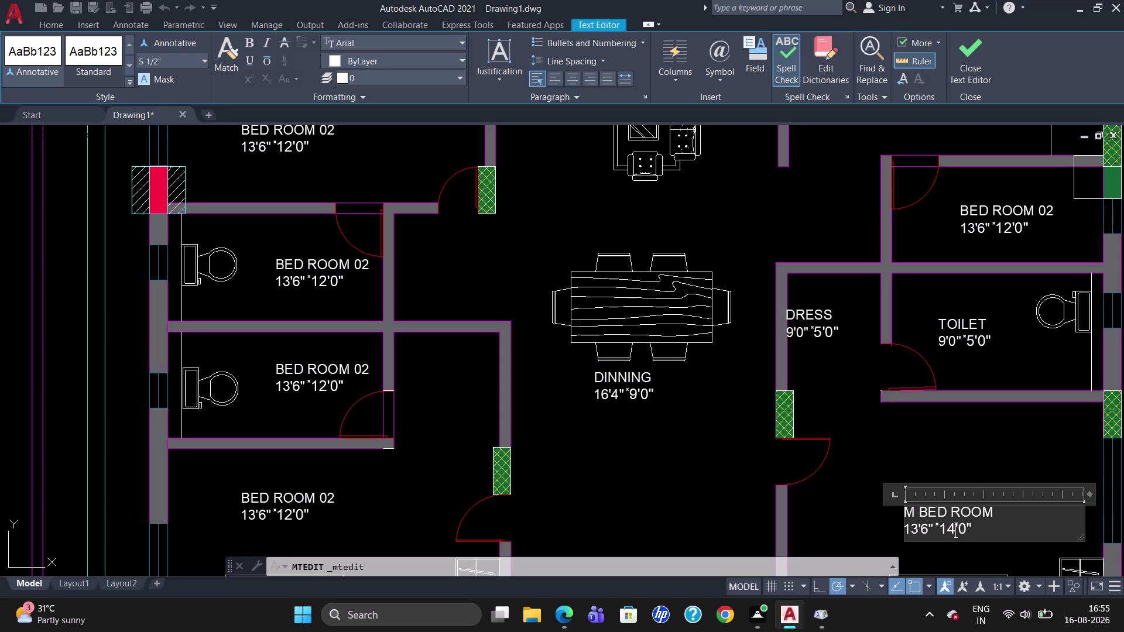
click(939, 528)
key(BackSpace)
key(x)
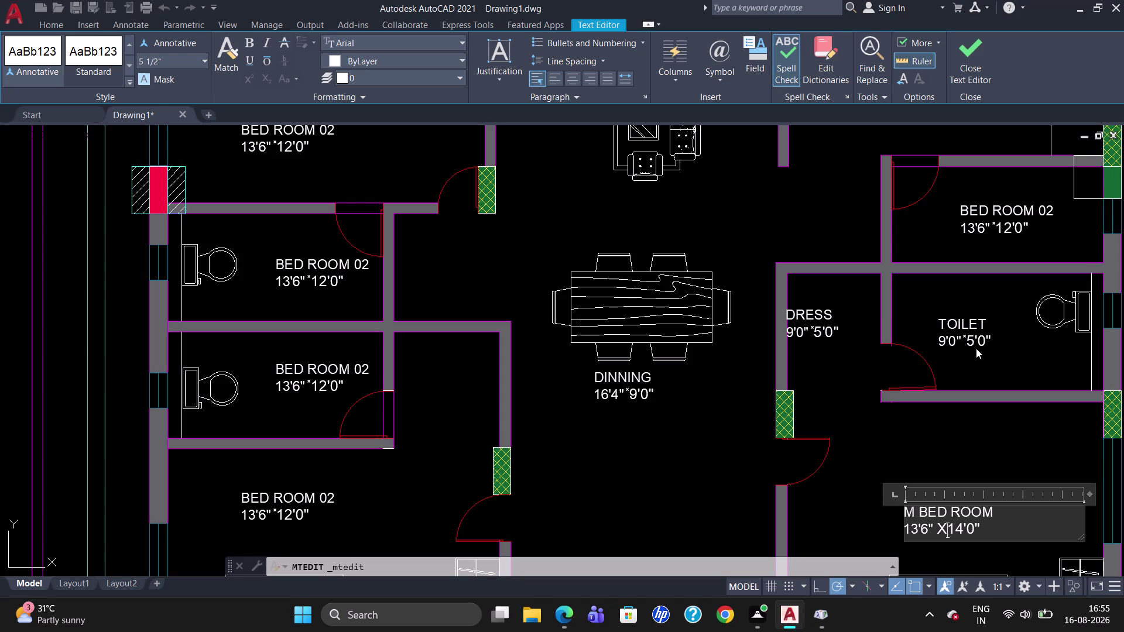
click(970, 339)
Replace the quote separator in the TOILET dimensions with X.
double_click(966, 340)
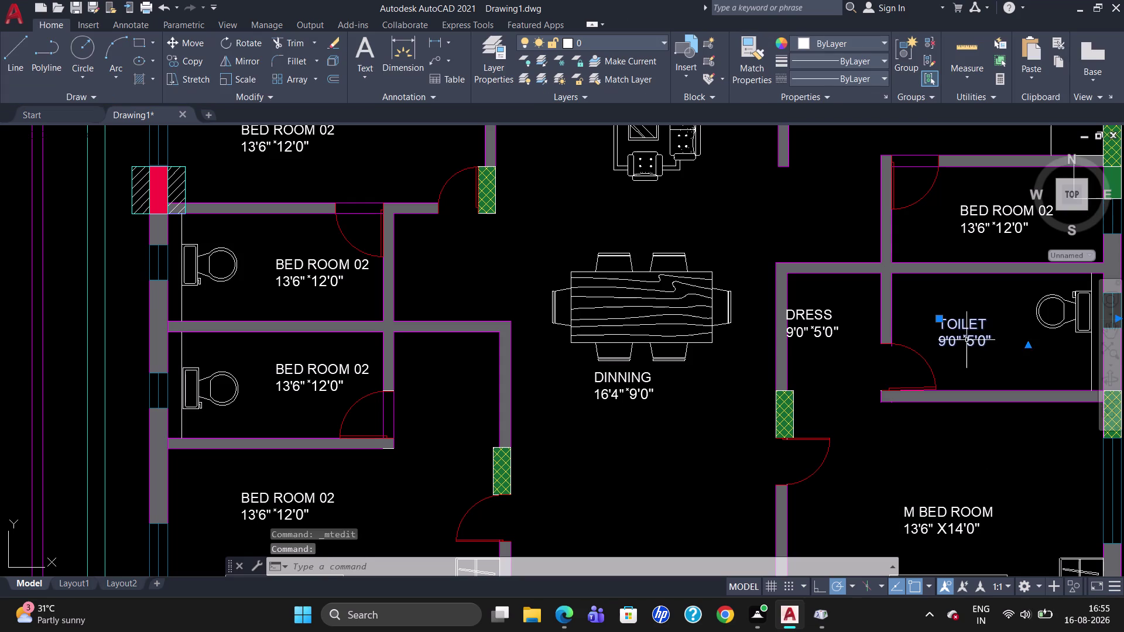
click(968, 340)
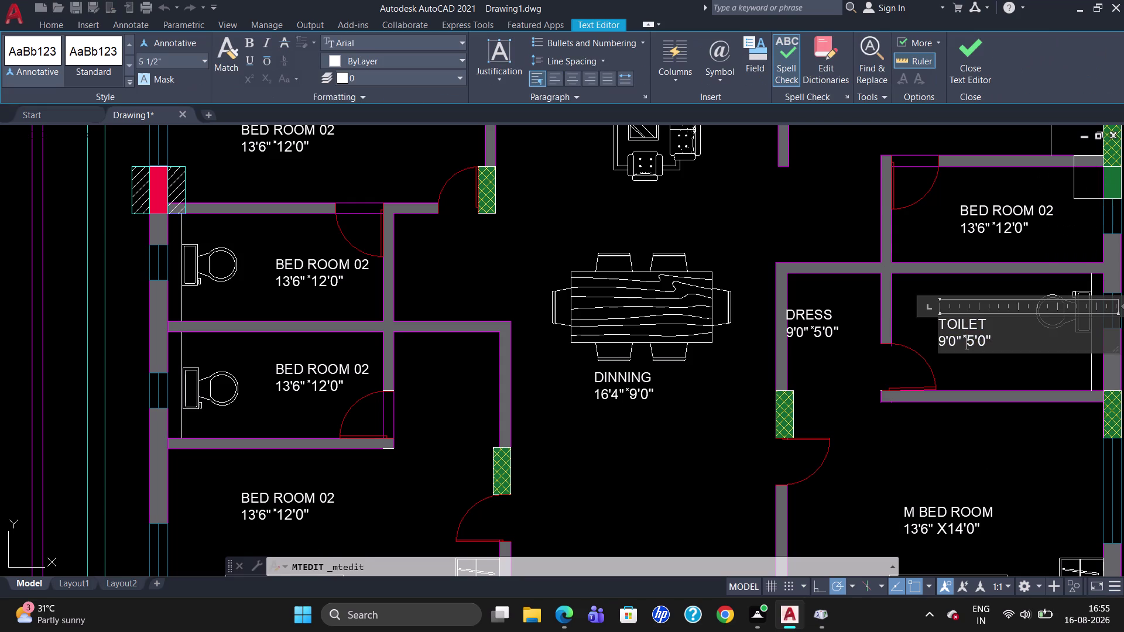
key(BackSpace)
key(x)
key(space)
click(813, 331)
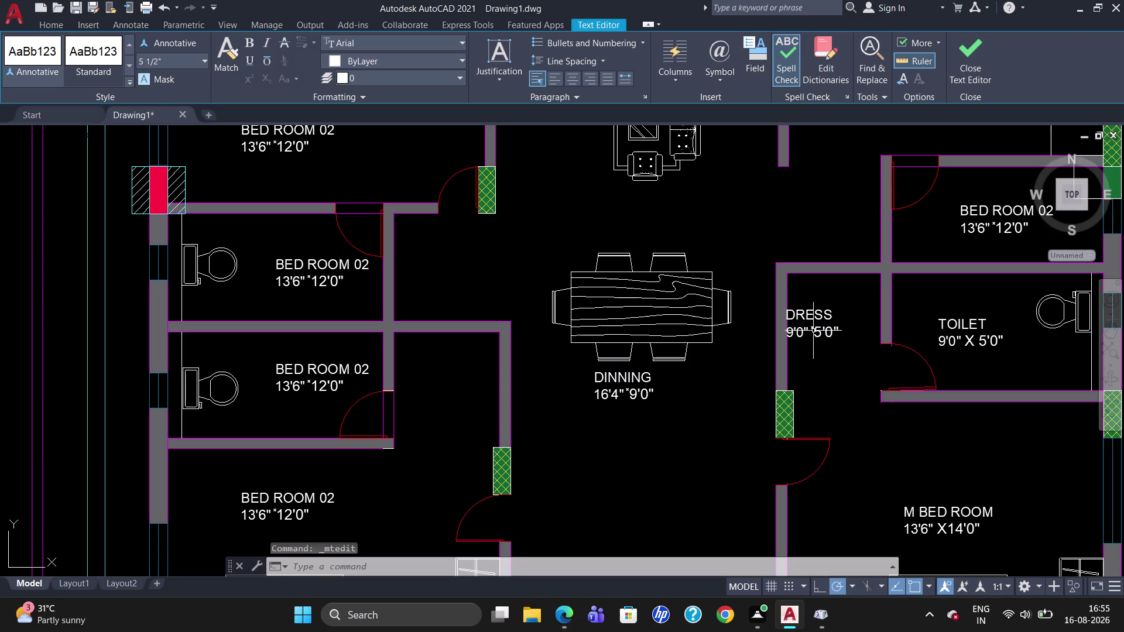
Replace the quote separator in the DRESS dimensions with X.
double_click(813, 330)
click(814, 333)
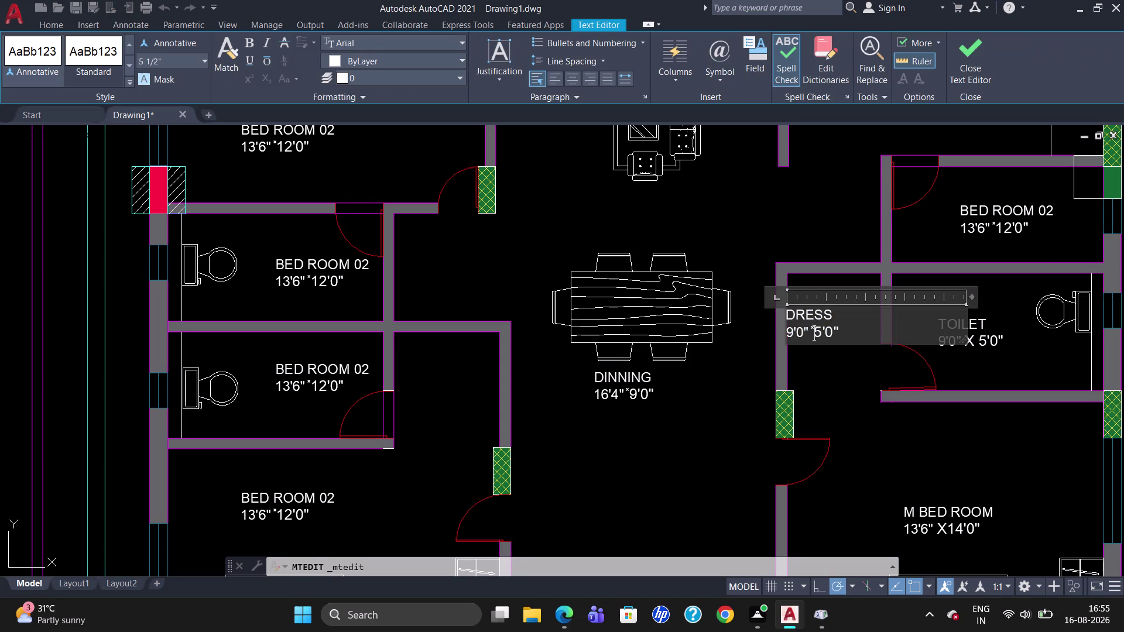
key(BackSpace)
key(x)
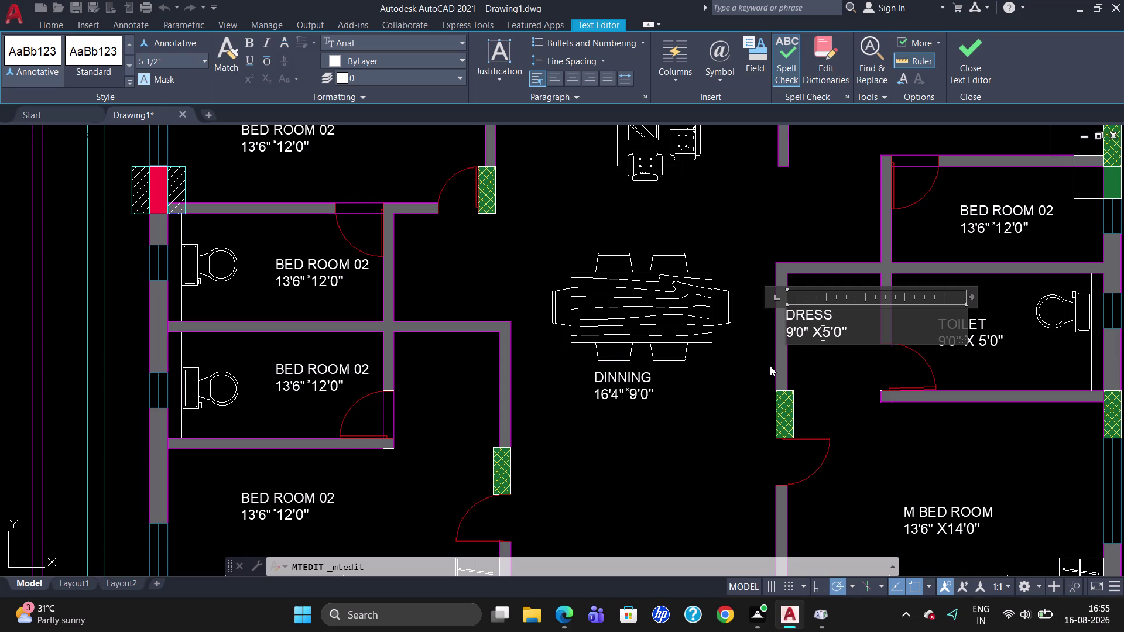
double_click(311, 280)
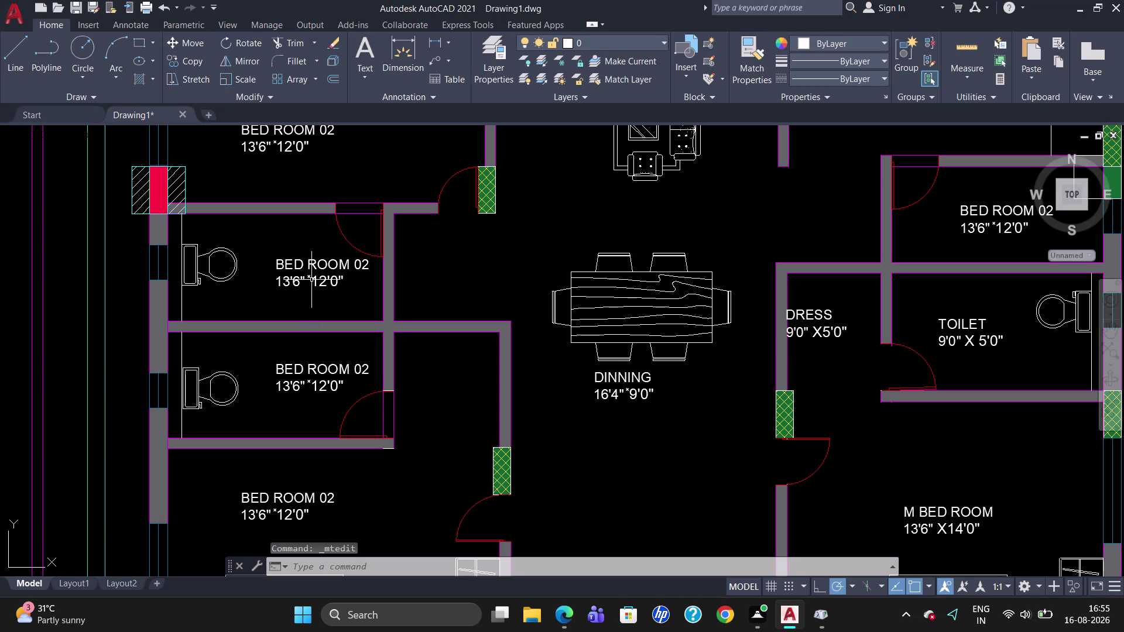
Put an X between the dimensions of the first two BED ROOM 02 labels.
double_click(312, 280)
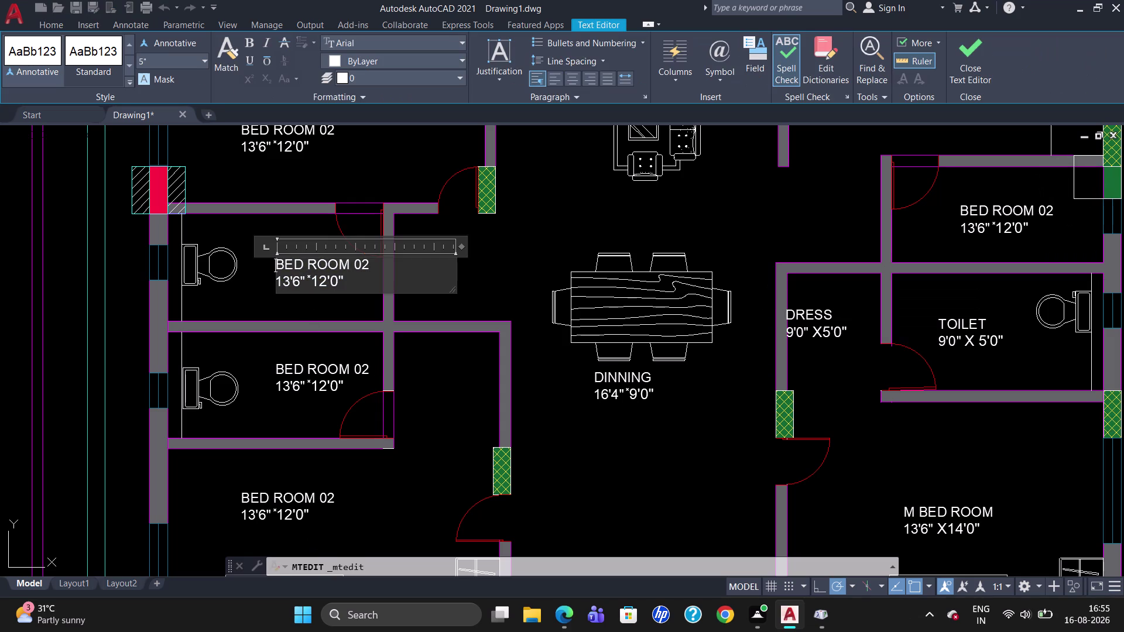
click(312, 282)
key(BackSpace)
key(x)
double_click(310, 383)
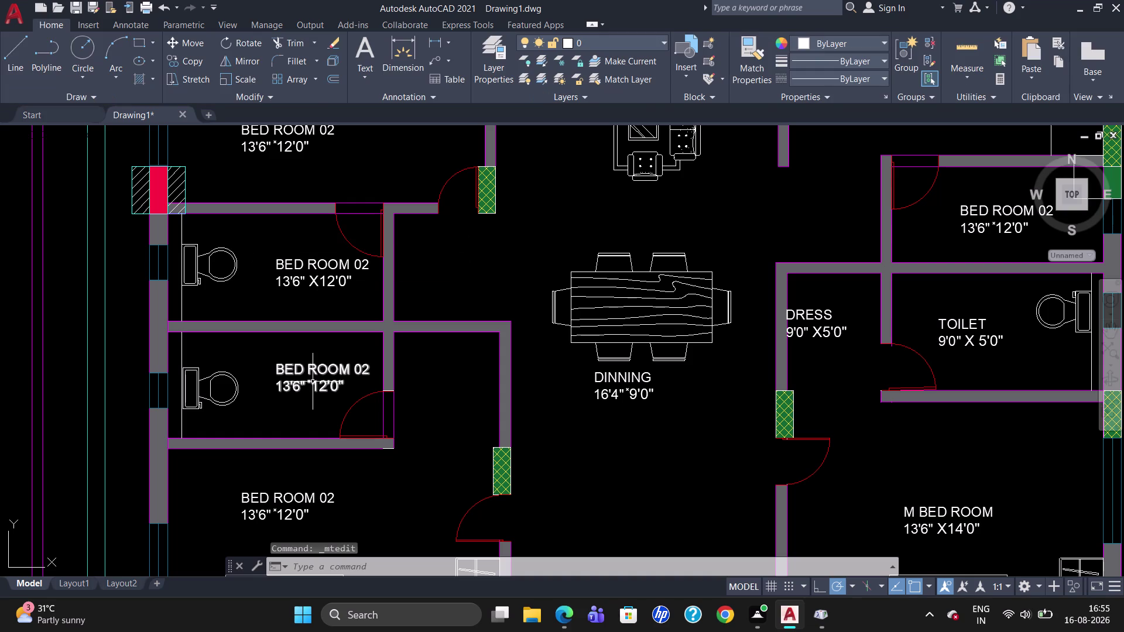
click(313, 382)
click(315, 382)
double_click(315, 383)
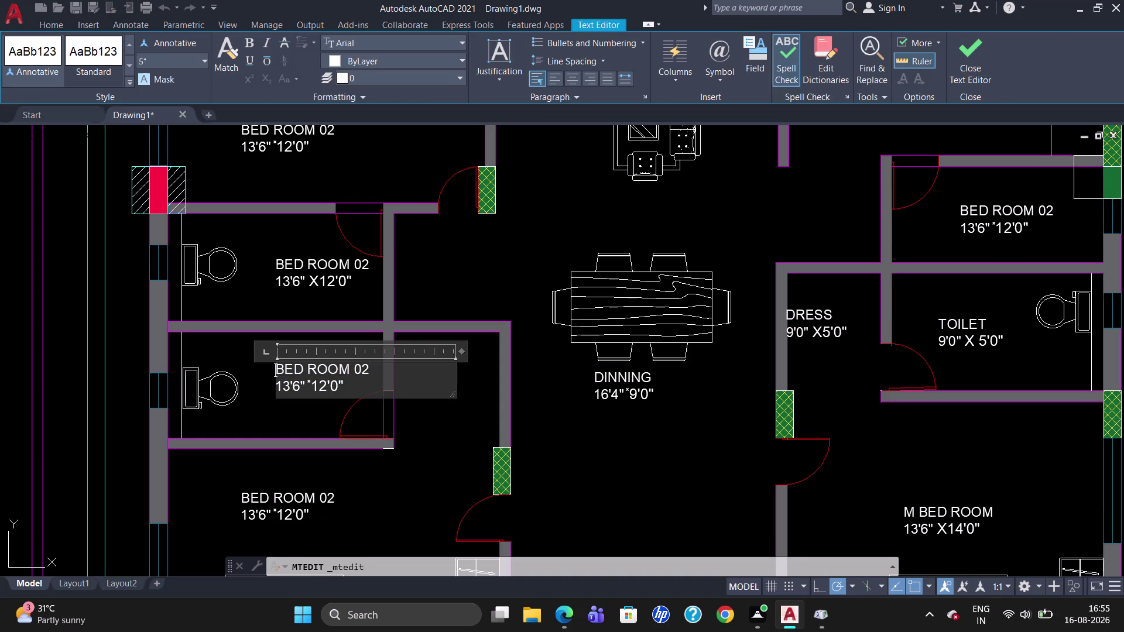
click(313, 383)
key(BackSpace)
key(x)
double_click(287, 502)
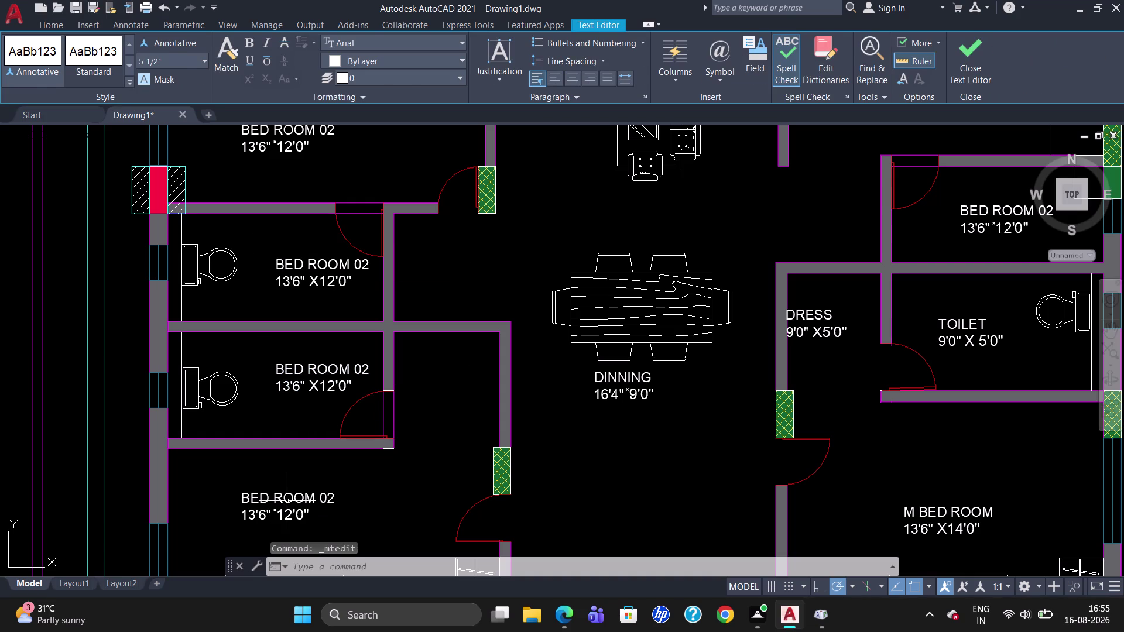
Put an X between the dimensions of the lower-left and top BED ROOM 02 labels.
double_click(284, 512)
click(278, 517)
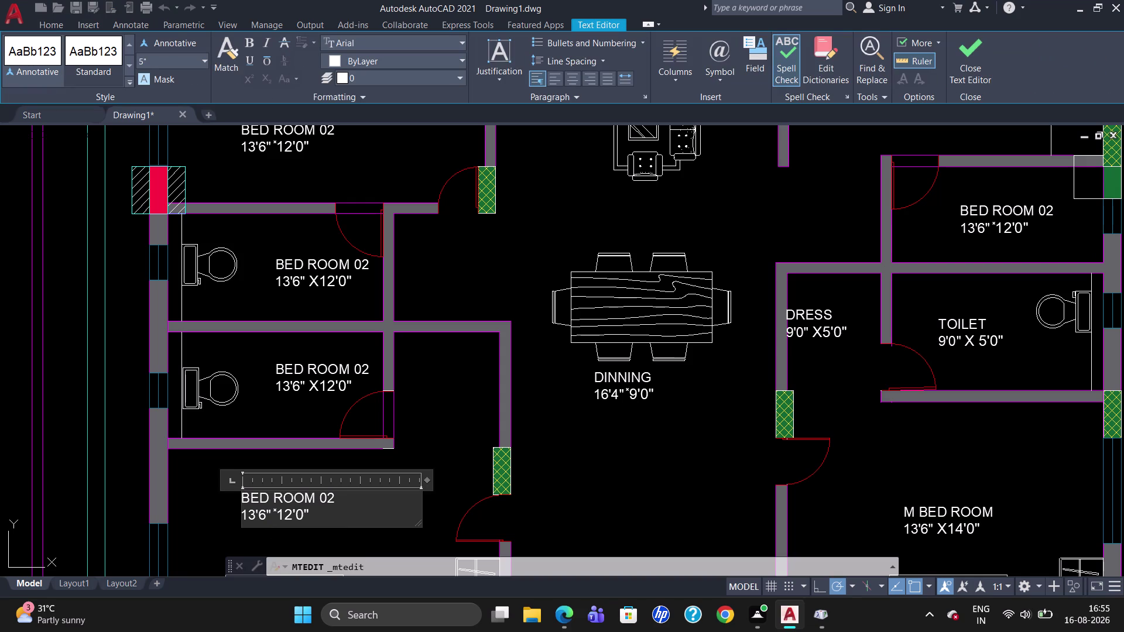
key(BackSpace)
key(x)
double_click(277, 133)
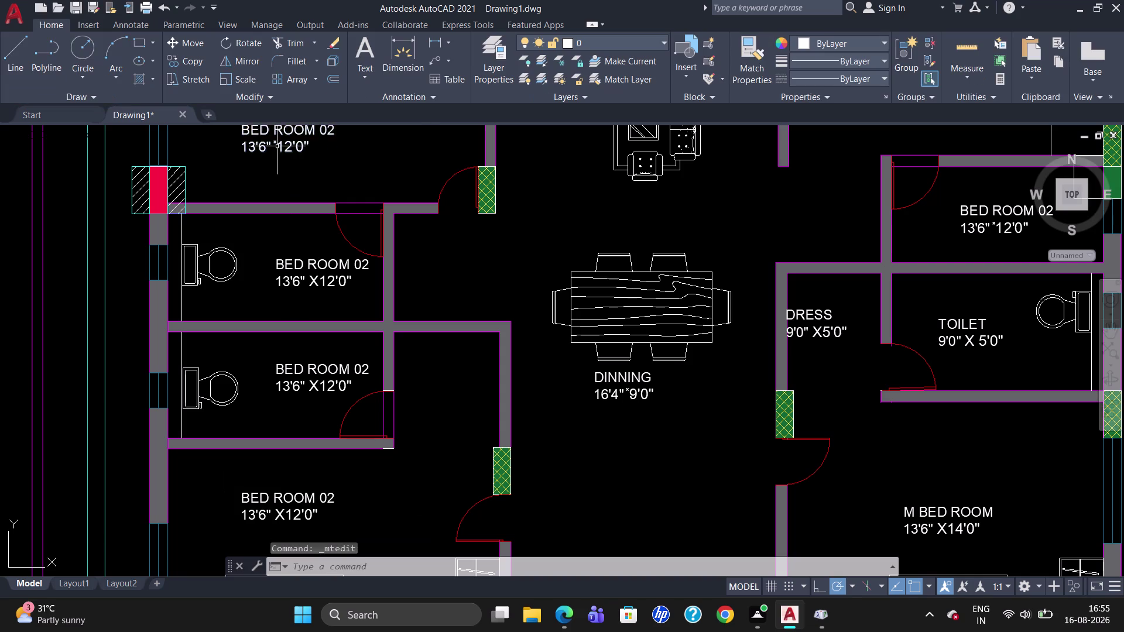
double_click(277, 146)
click(277, 145)
key(BackSpace)
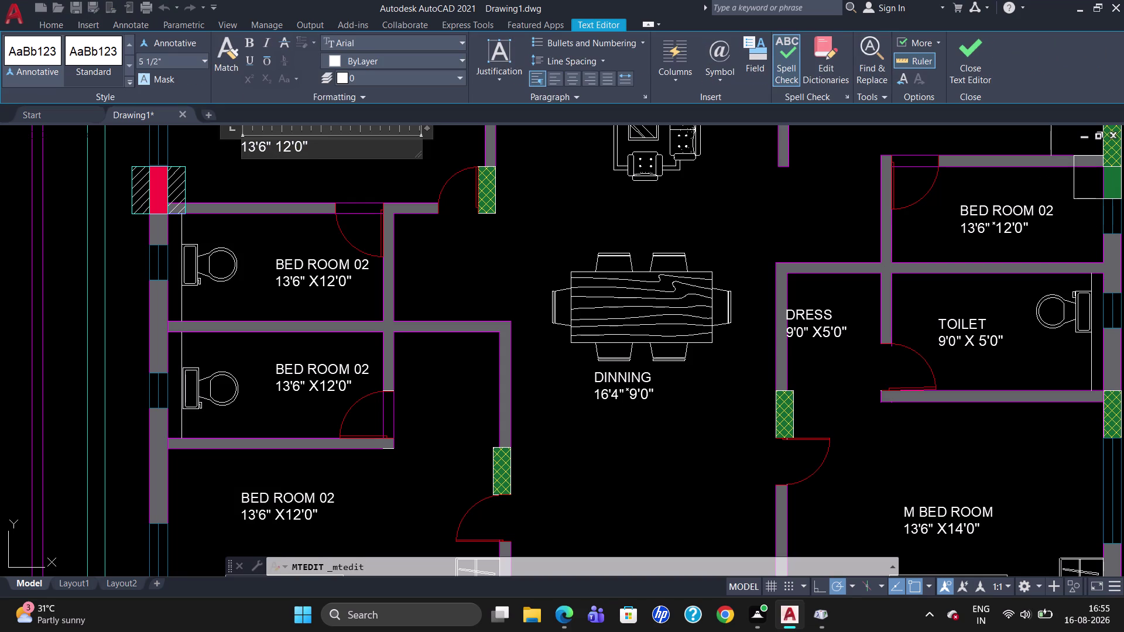
key(x)
scroll(down, 3)
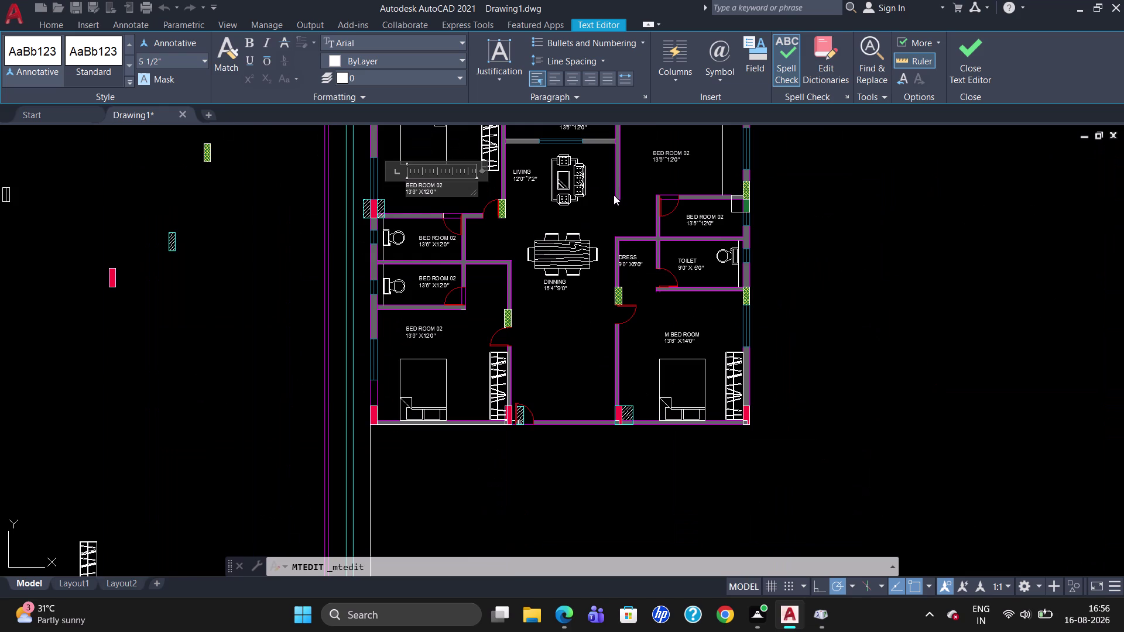
scroll(up, 3)
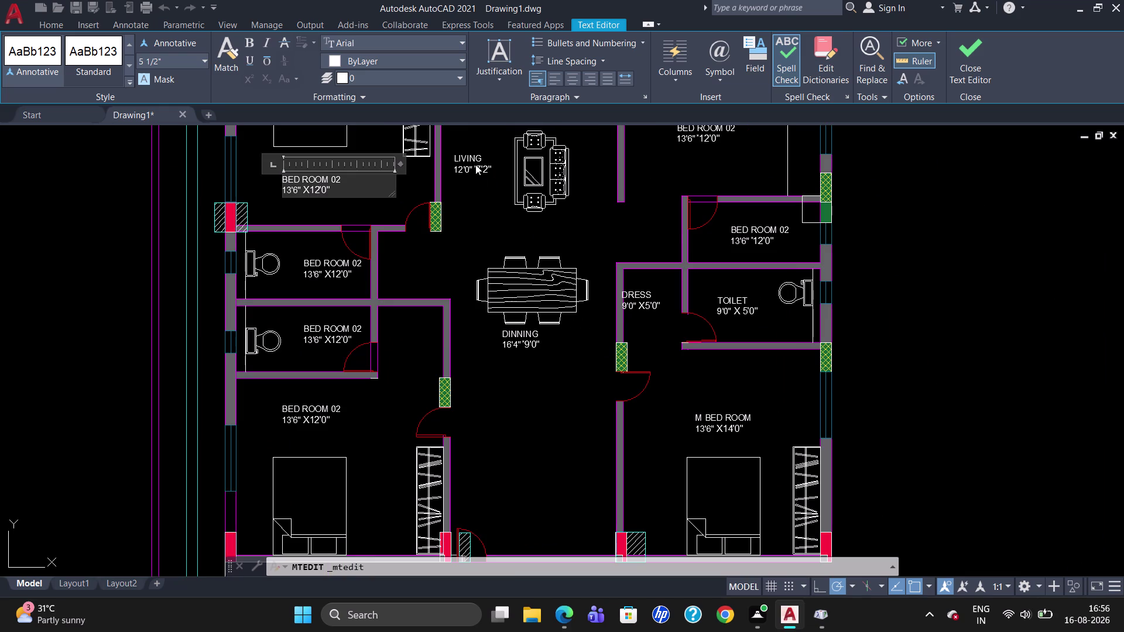
double_click(475, 170)
Replace the LIVING label's quote separator with a spaced X.
double_click(476, 167)
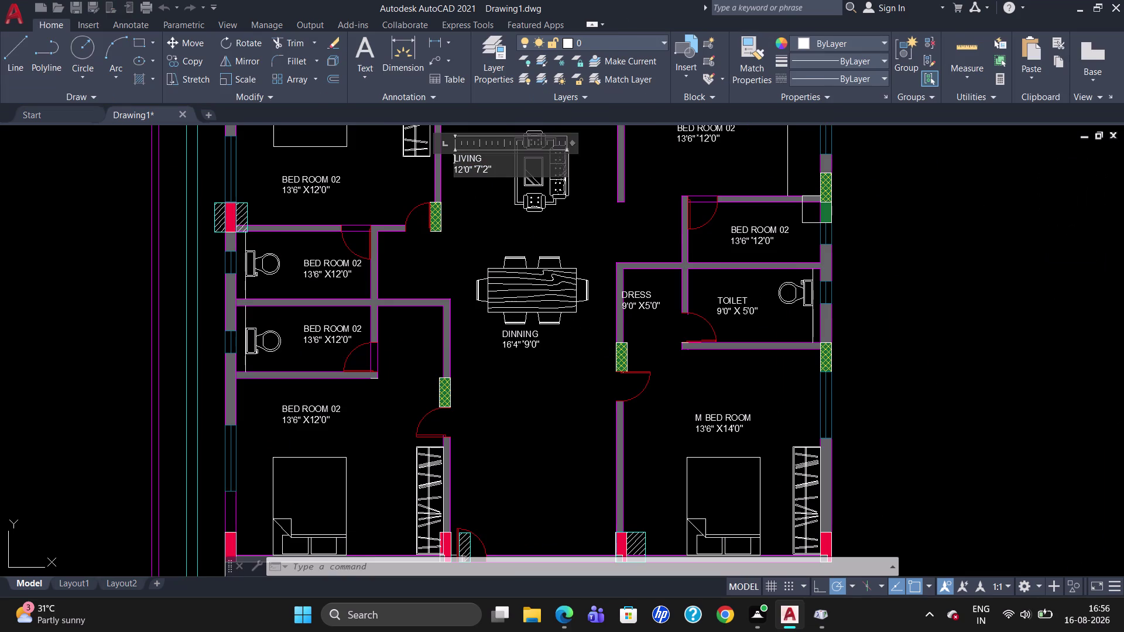
click(478, 169)
key(BackSpace)
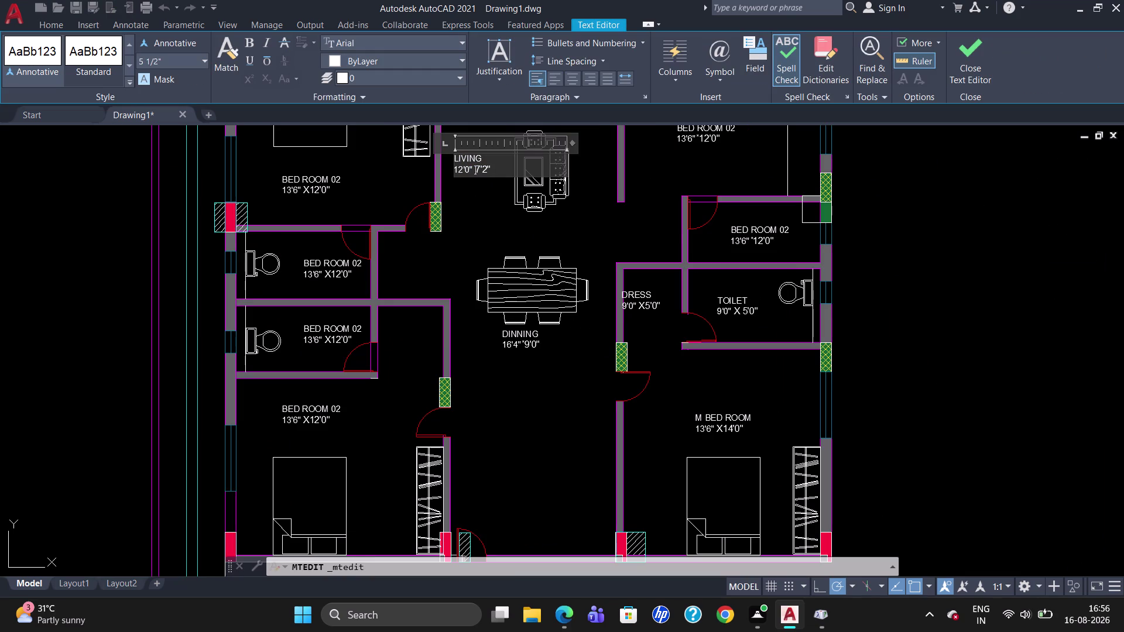
key(x)
key(space)
scroll(down, 3)
triple_click(505, 314)
double_click(510, 318)
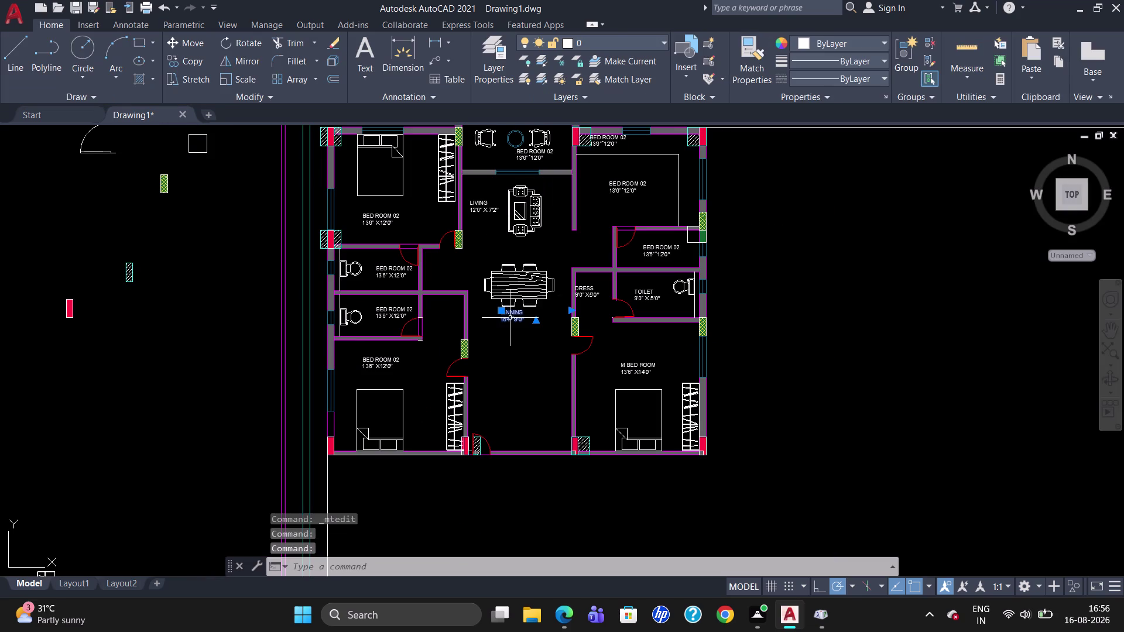
Make the DINNING label read 16'4" X 9'0".
click(513, 319)
scroll(up, 3)
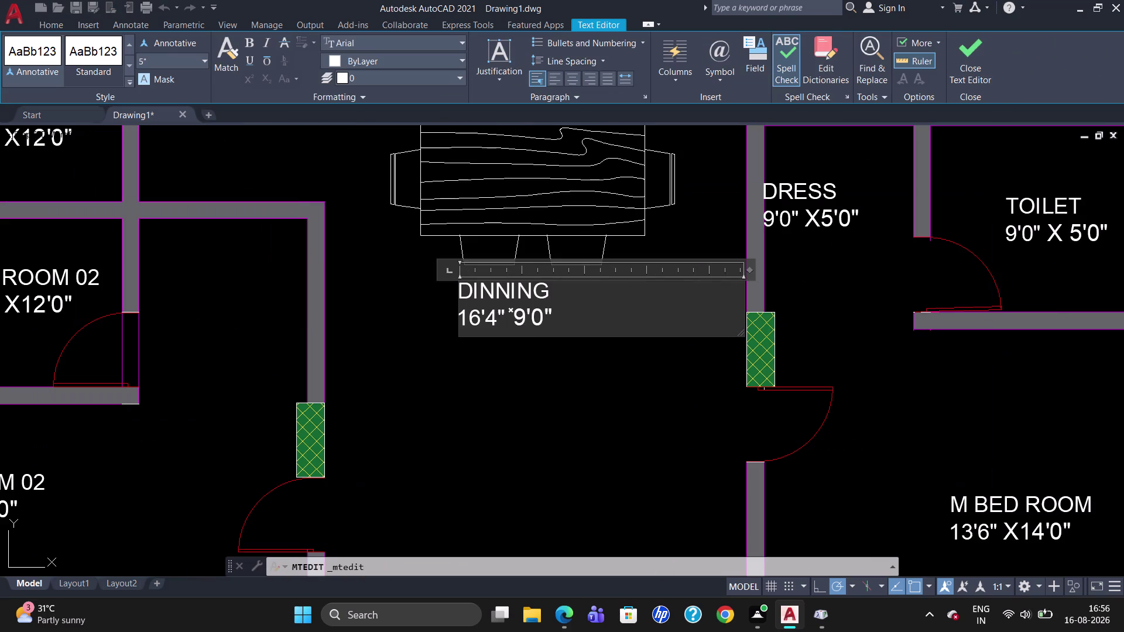
key(Right)
key(BackSpace)
key(x)
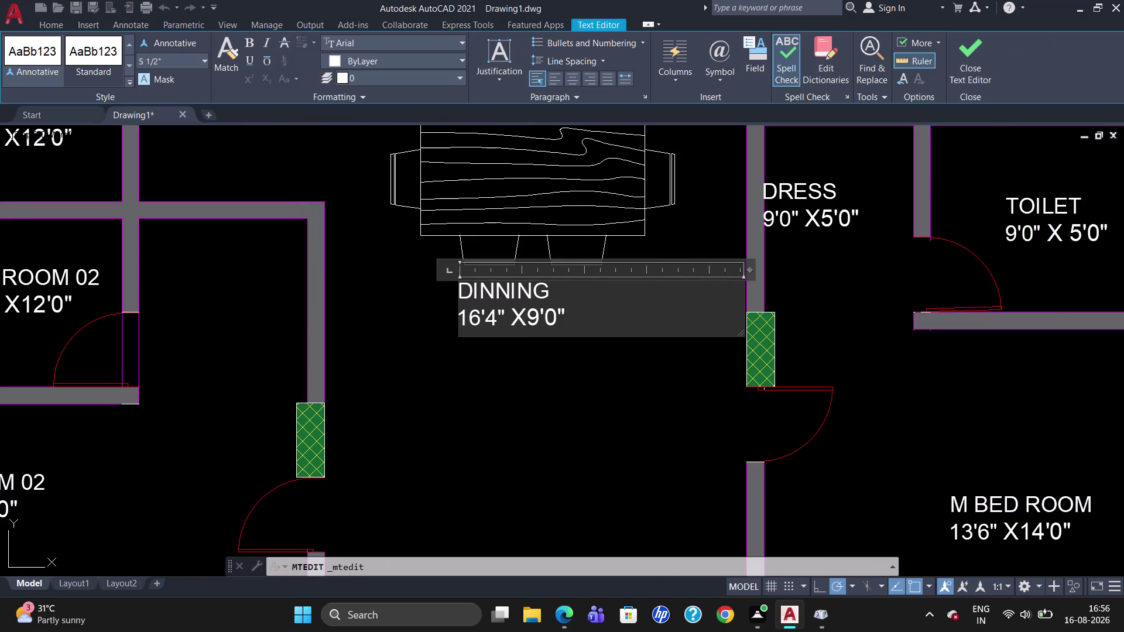
key(space)
scroll(down, 3)
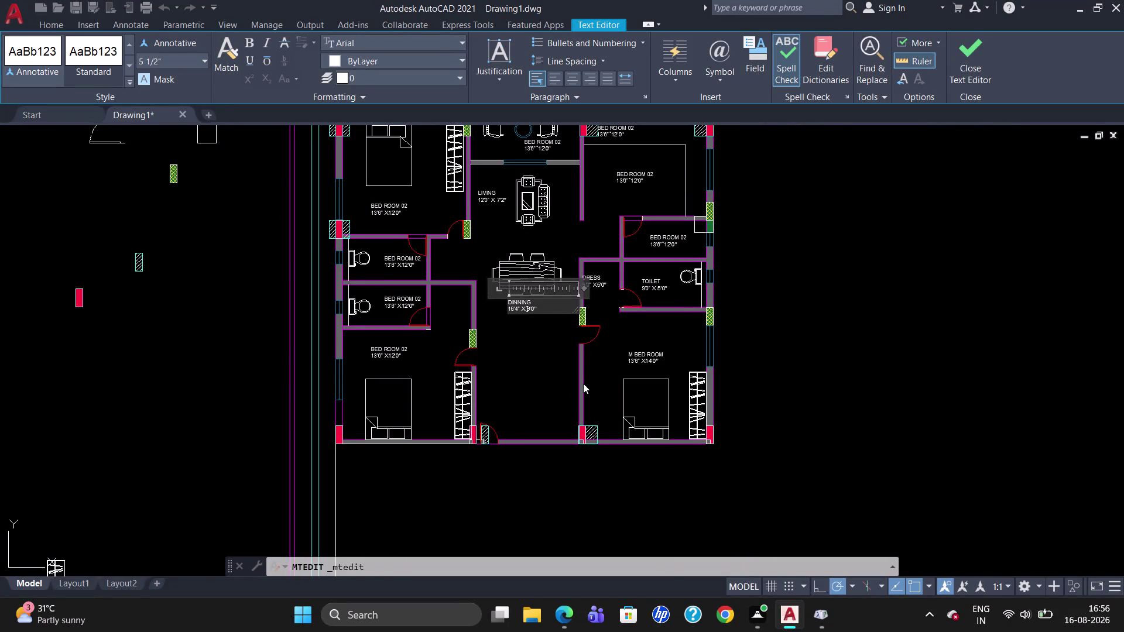
scroll(up, 3)
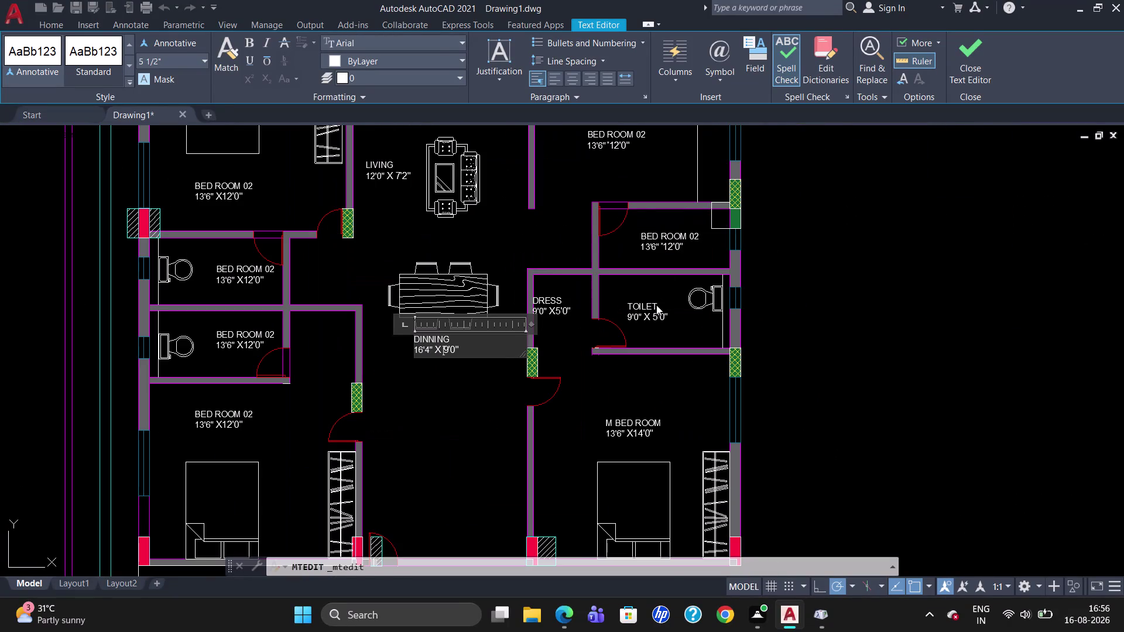
click(549, 302)
click(541, 303)
Shift the DRESS label slightly further into its room.
drag(535, 298, 541, 299)
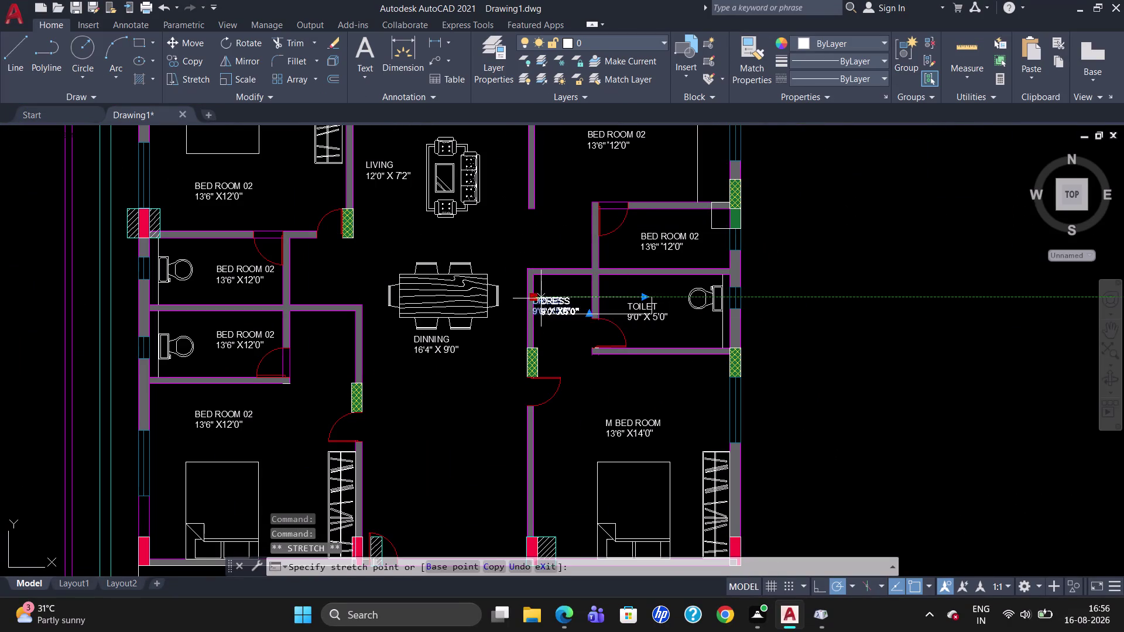
drag(540, 299, 542, 299)
click(542, 299)
double_click(666, 247)
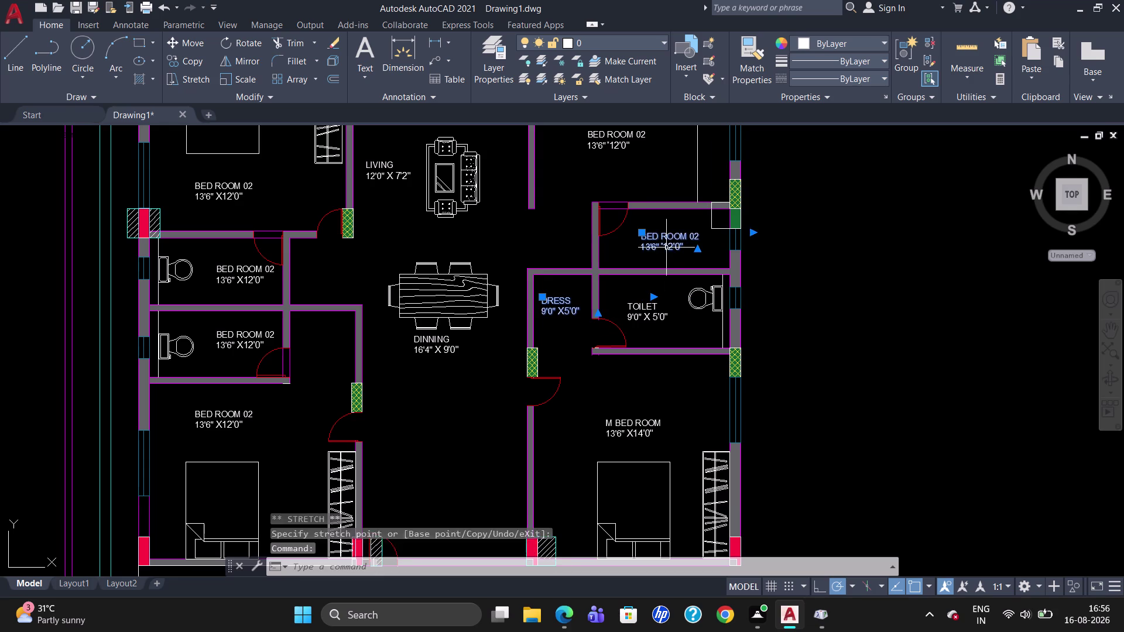
double_click(678, 243)
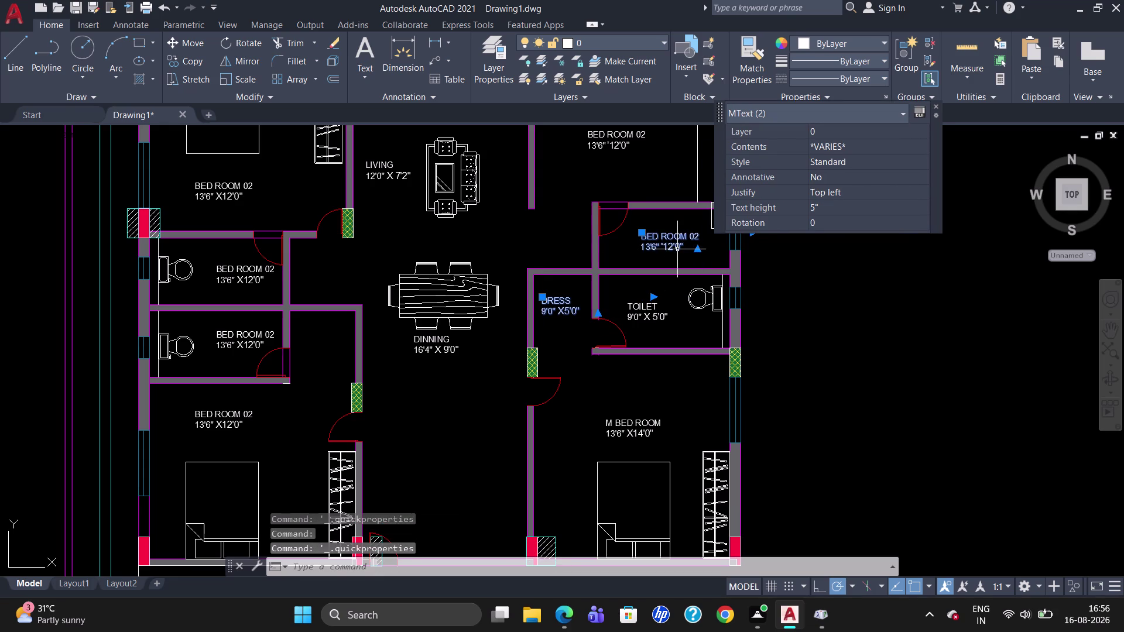
double_click(676, 242)
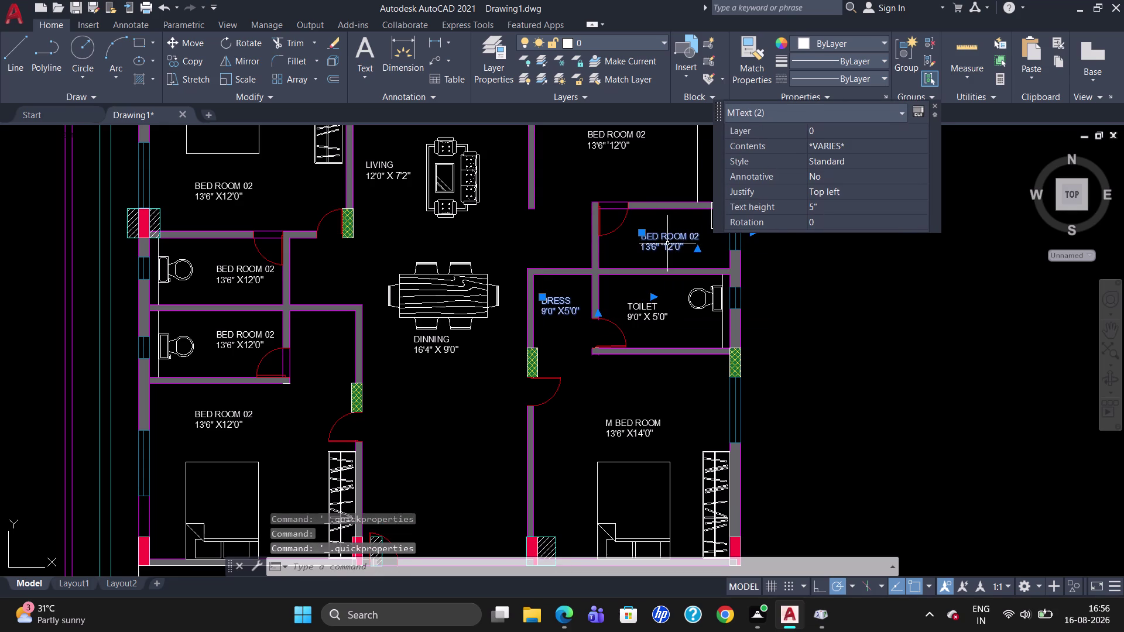
Inspect the room labels near the TOILET and clear the selection.
double_click(679, 241)
double_click(695, 237)
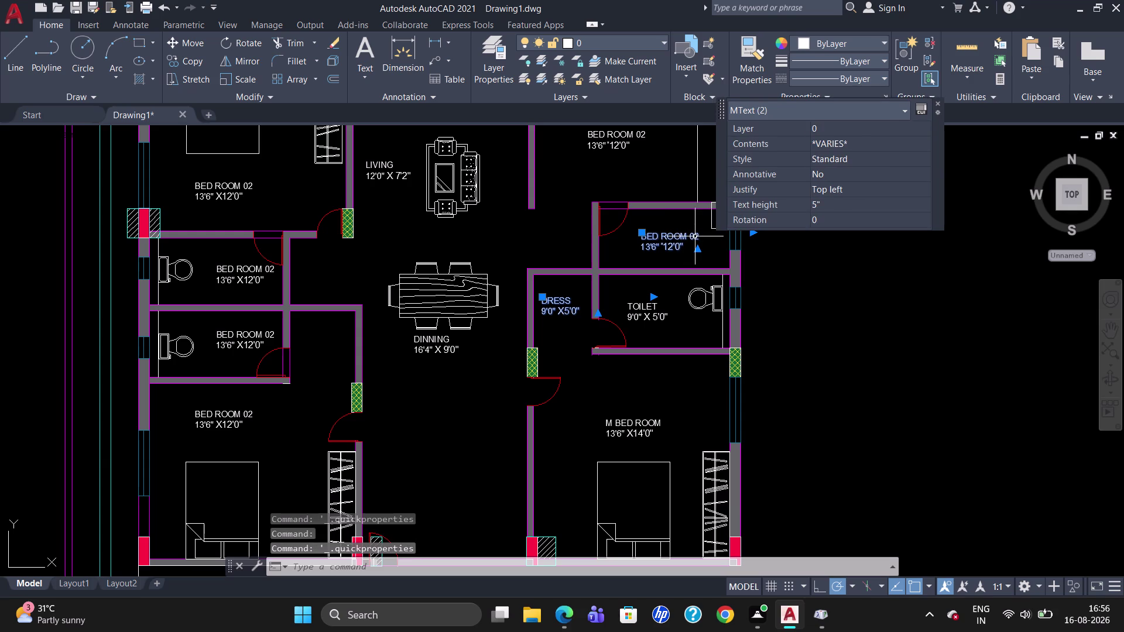
click(950, 99)
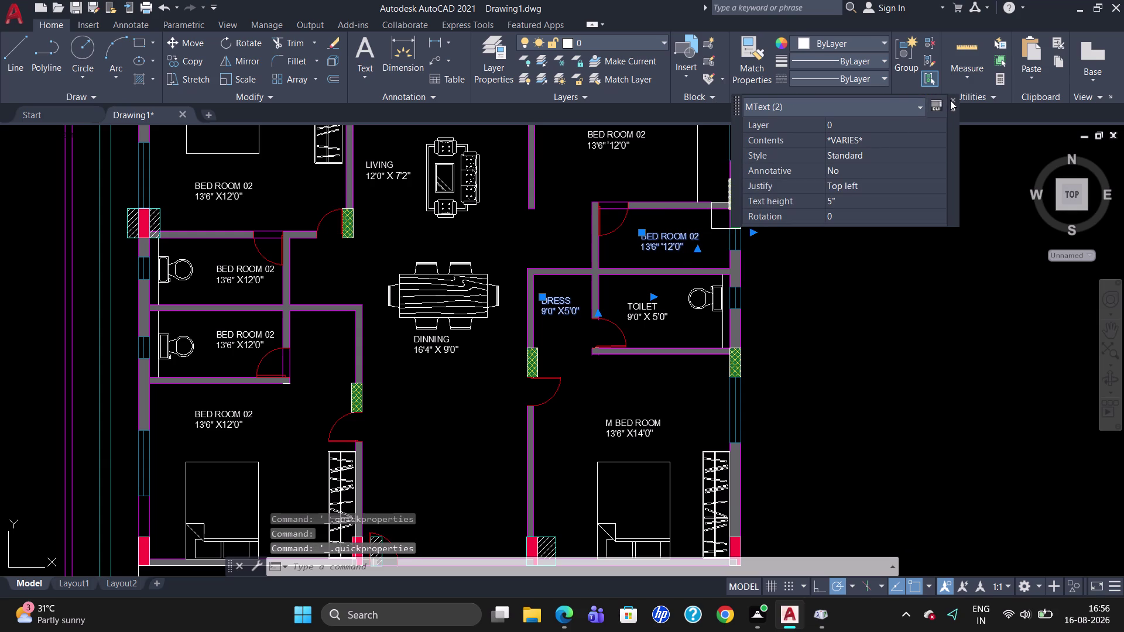
click(951, 98)
triple_click(671, 245)
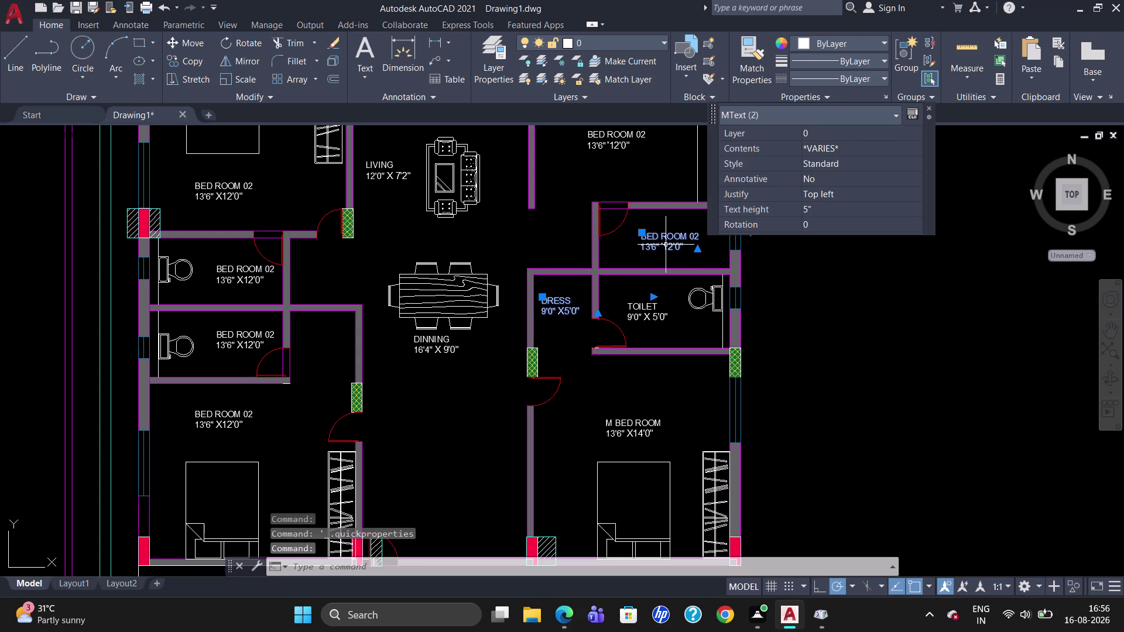
key(Escape)
Rename the BED ROOM 02 label above the TOILET to UTILITY.
double_click(665, 243)
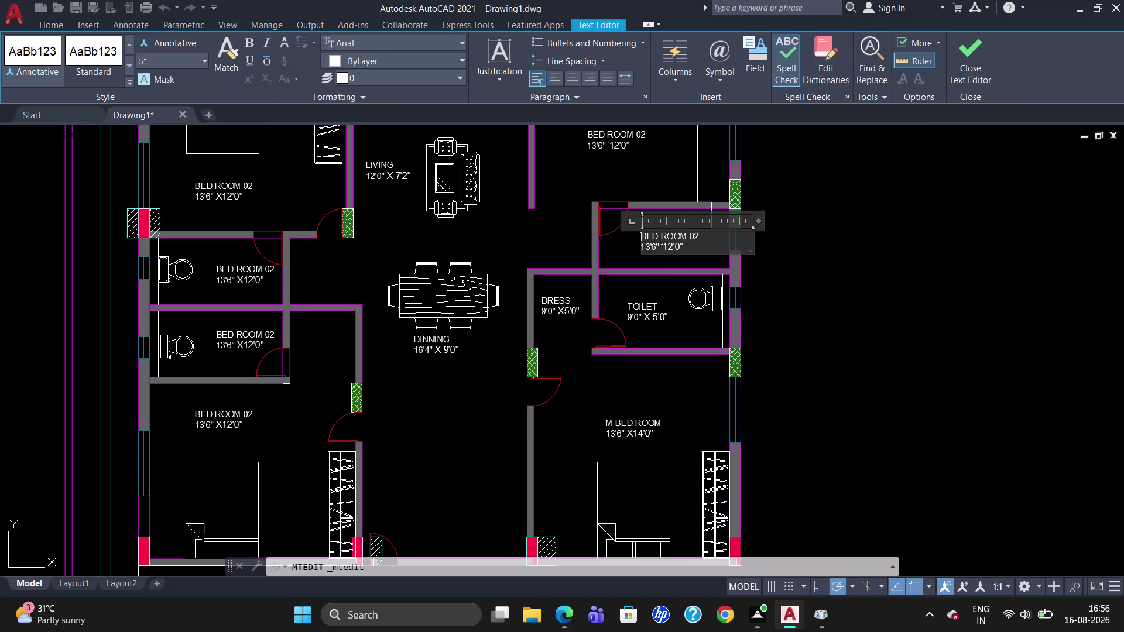
click(704, 240)
key(BackSpace)
key(BackSpace)
key(BackSpace)
text(UTIL)
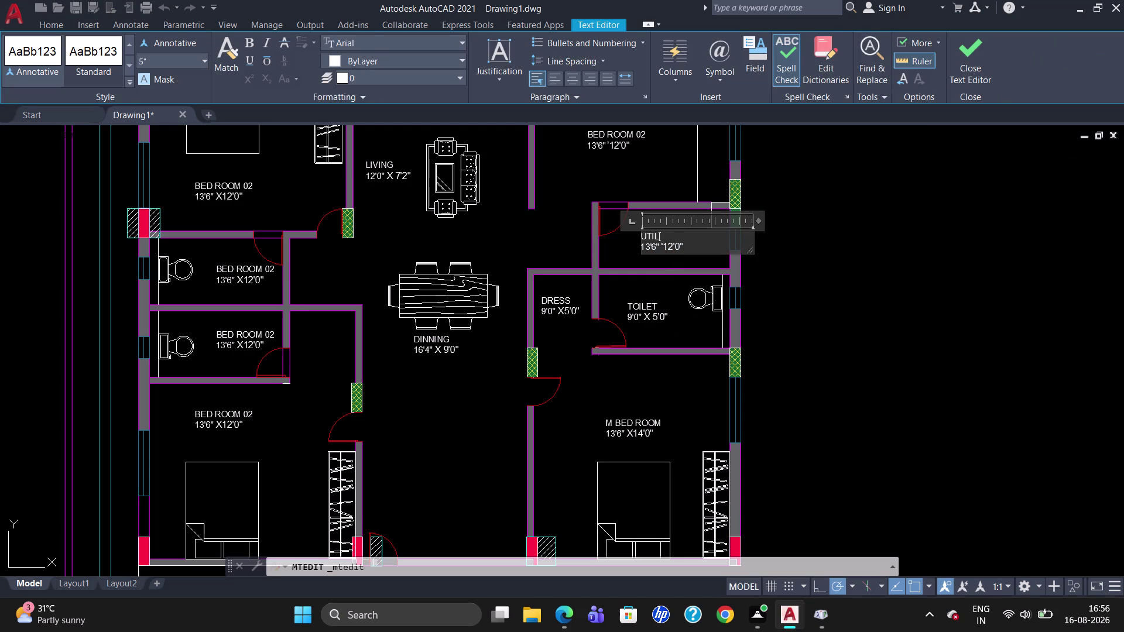
text(ITY)
Change the UTILITY dimensions to 4'1" X 9'0".
click(678, 246)
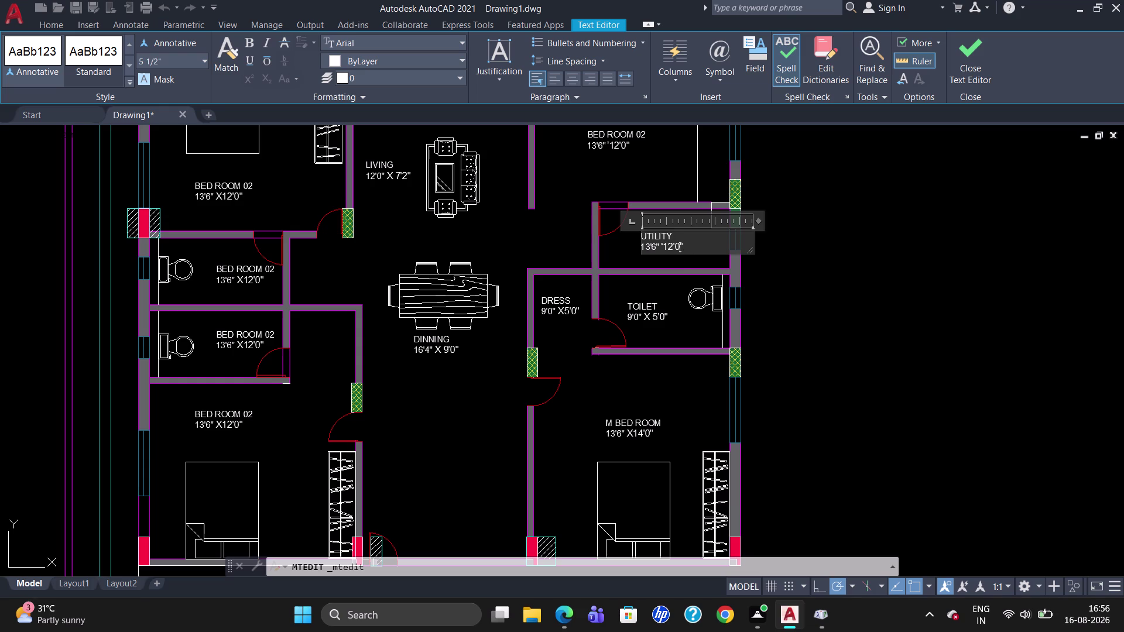
key(Left)
key(Left)
key(BackSpace)
key(BackSpace)
key(9)
key(Left)
key(BackSpace)
key(x)
key(space)
key(Left)
key(Left)
key(Left)
key(Left)
key(BackSpace)
key(1)
key(Left)
key(Left)
key(BackSpace)
key(BackSpace)
key(4)
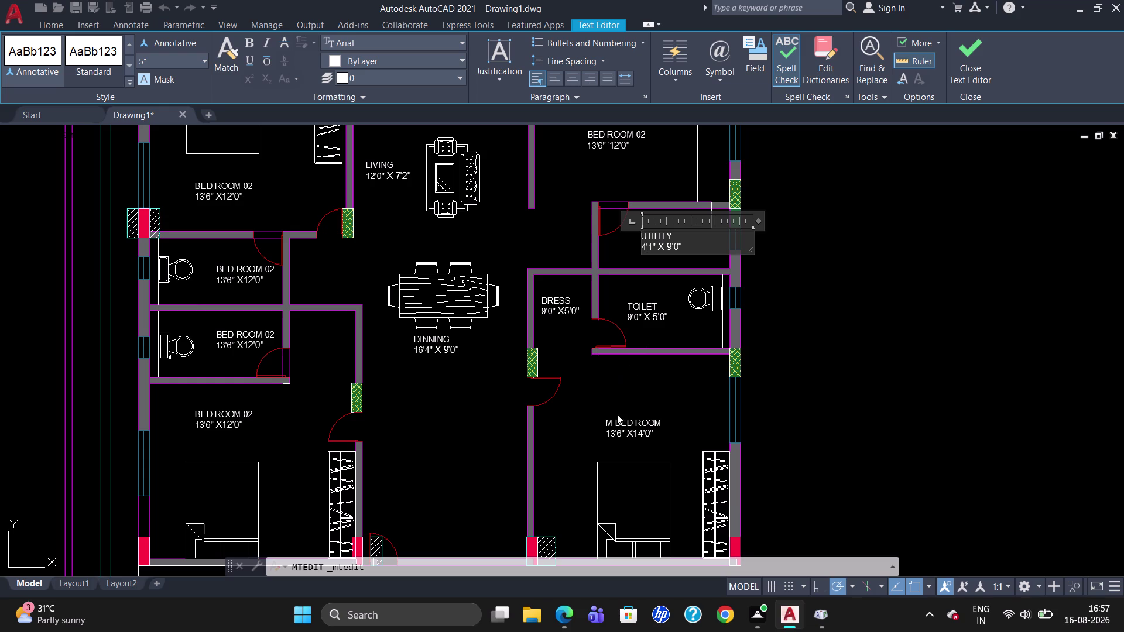
click(574, 219)
scroll(up, 3)
scroll(down, 3)
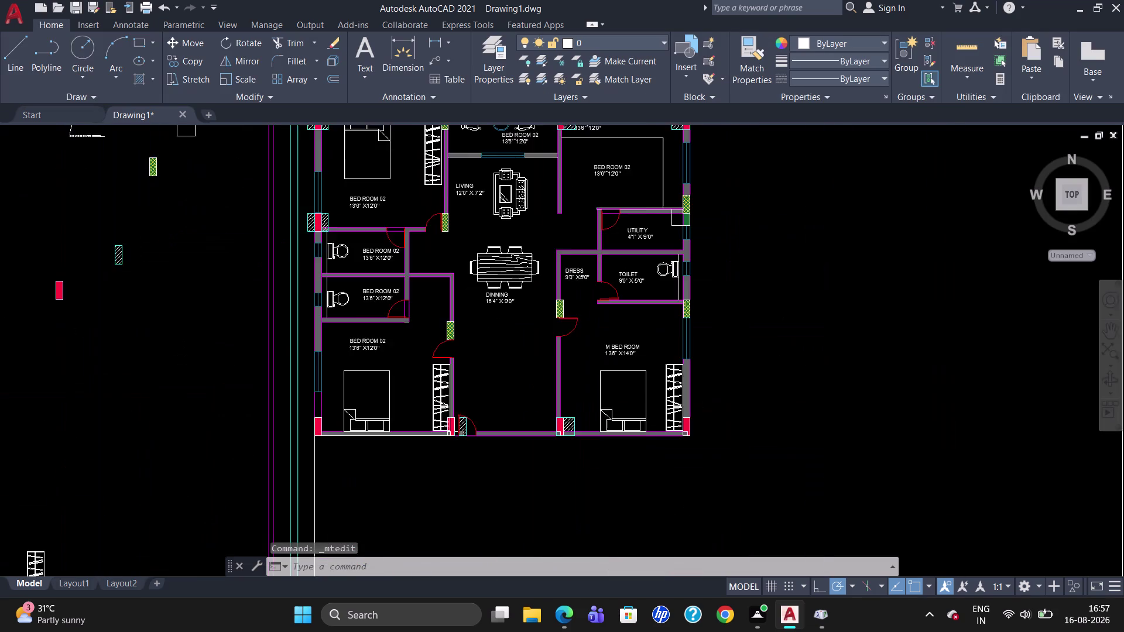
Replace the upper-right BED ROOM 02 label's room name with KITCHEN.
scroll(up, 3)
double_click(622, 230)
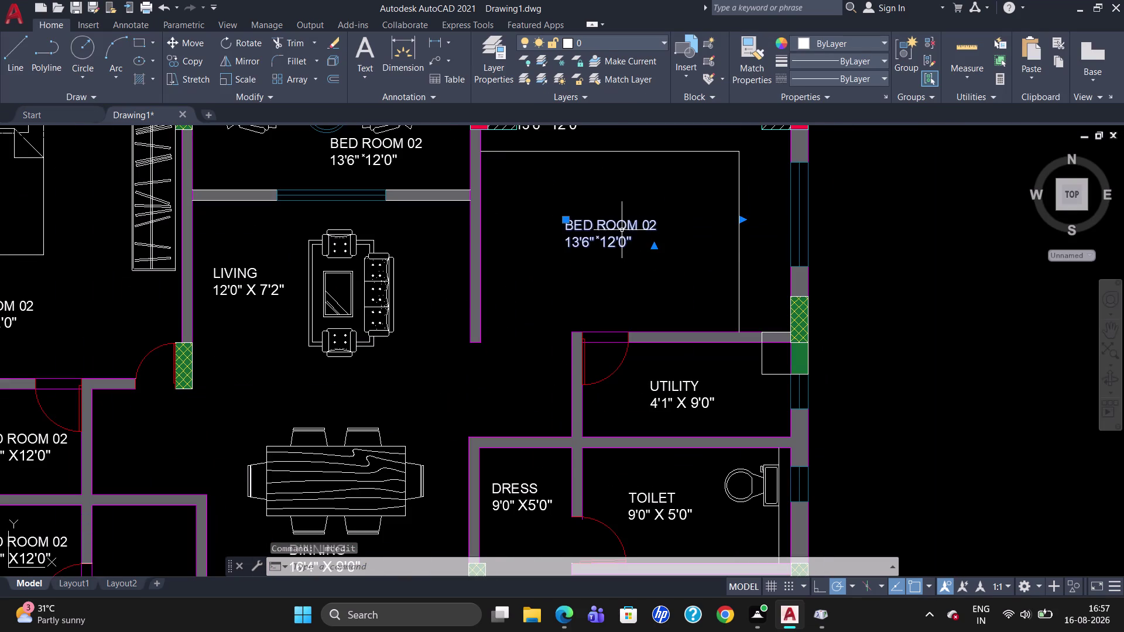
click(660, 228)
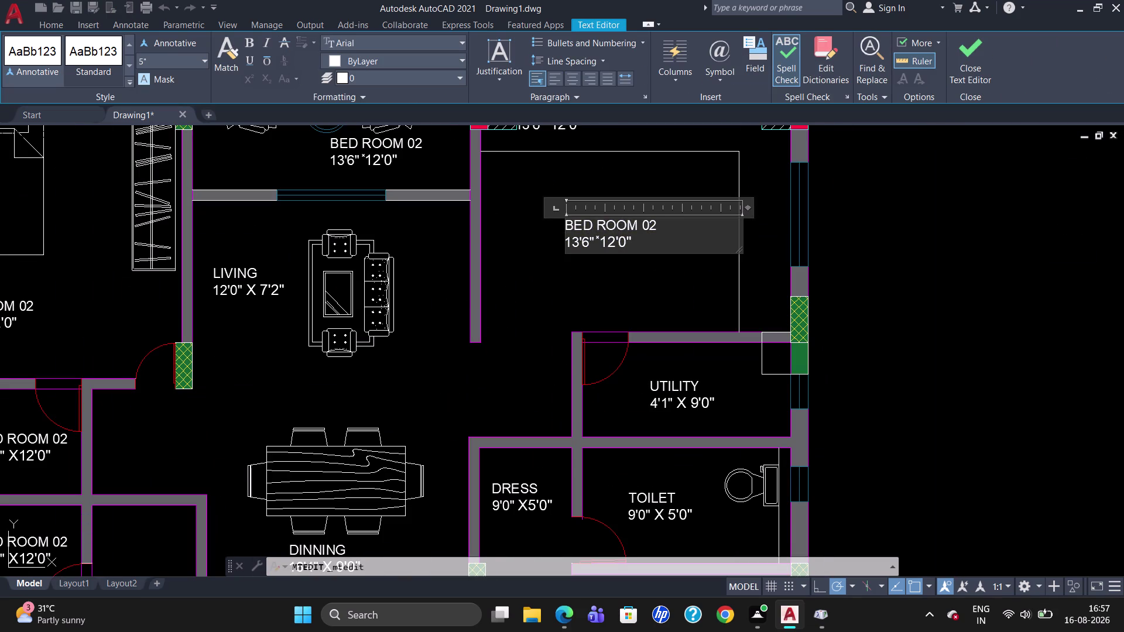
key(BackSpace)
scroll(down, 3)
scroll(up, 3)
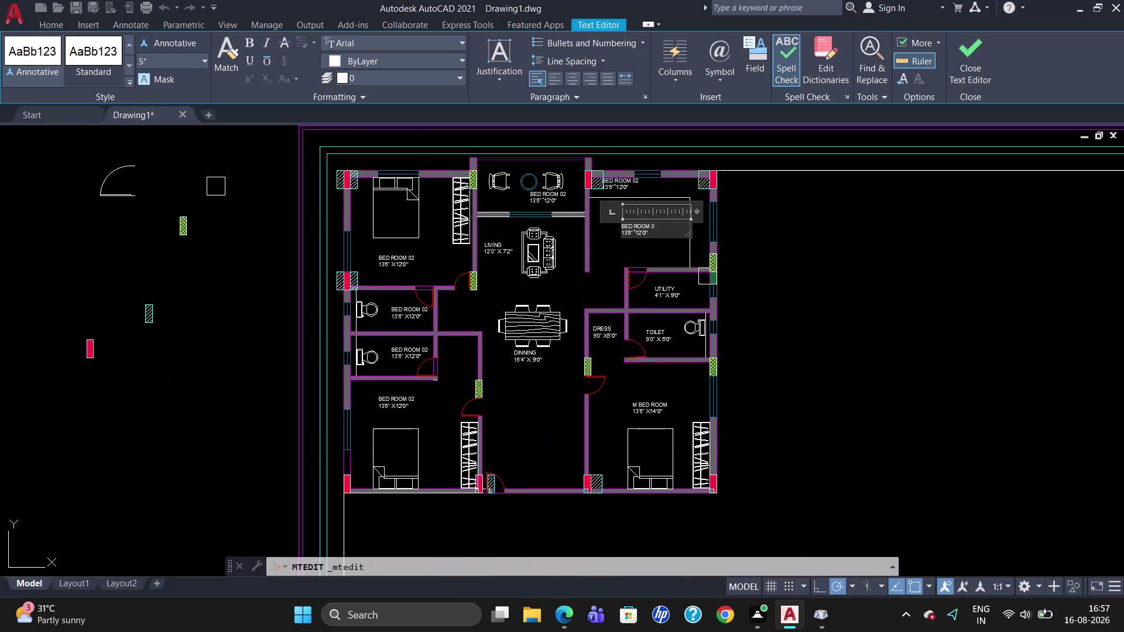
click(663, 225)
key(BackSpace)
key(BackSpace)
key(BackSpace)
scroll(up, 3)
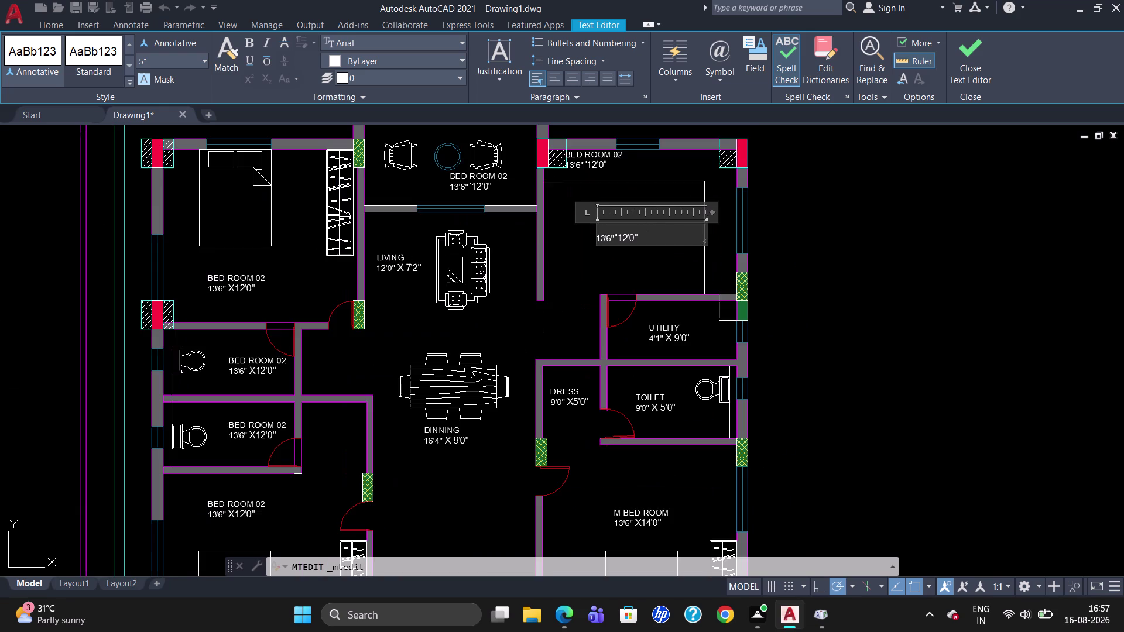
scroll(up, 3)
text(KI)
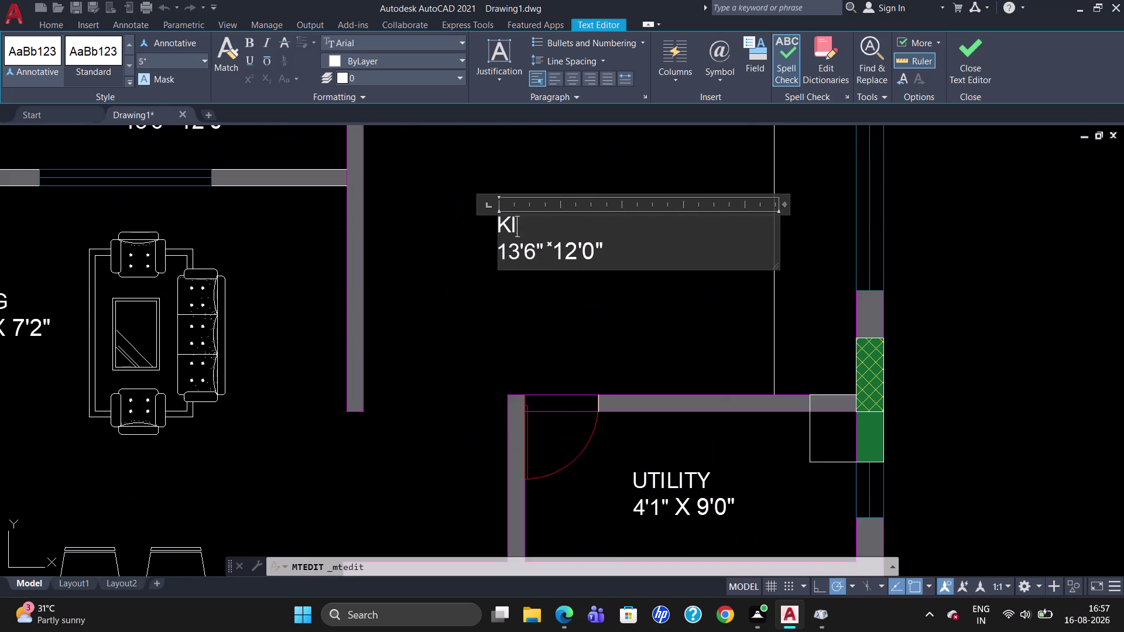
text(TCHEN)
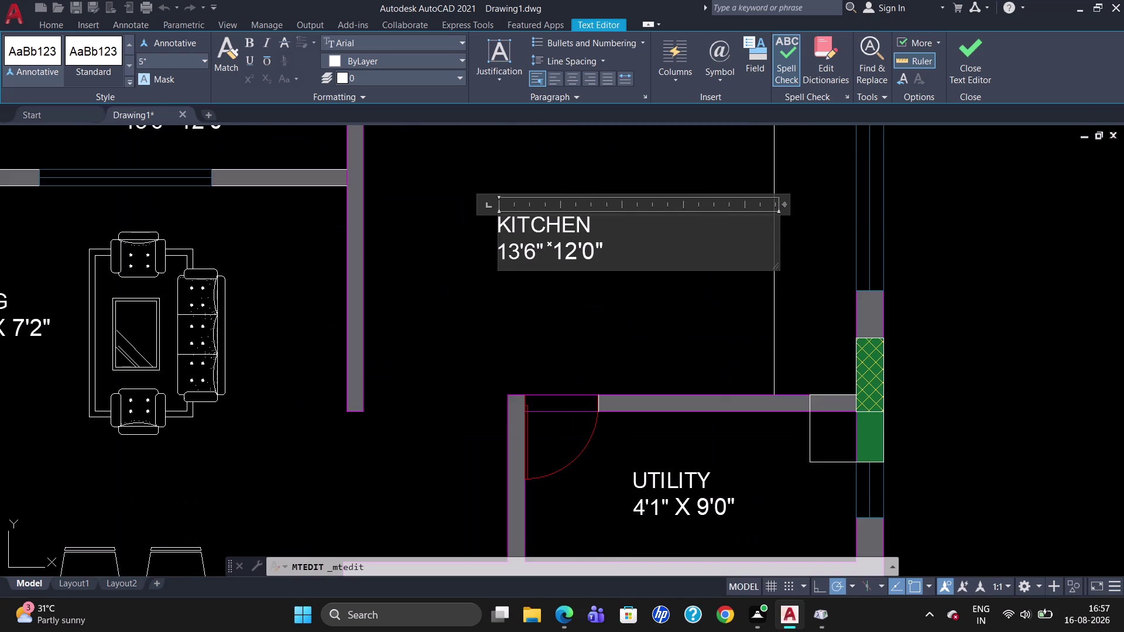
Rework the kitchen label's dimension line and X separator toward 13'5" X 10'0".
click(598, 249)
key(Left)
key(Left)
key(BackSpace)
key(0)
key(Left)
key(Left)
key(BackSpace)
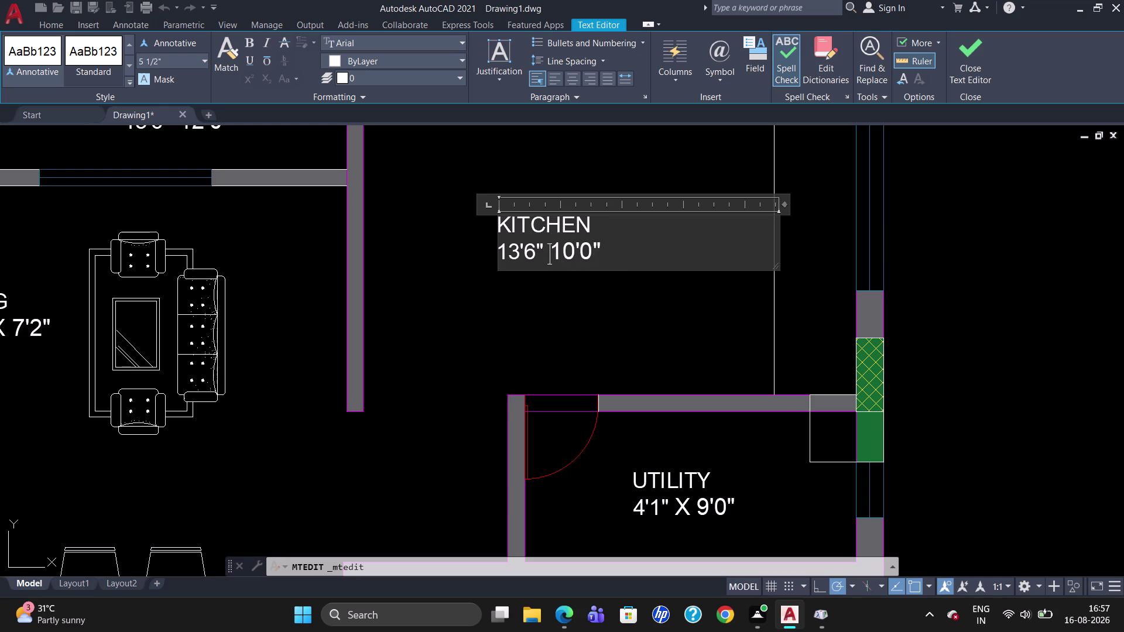
text(X)
key(space)
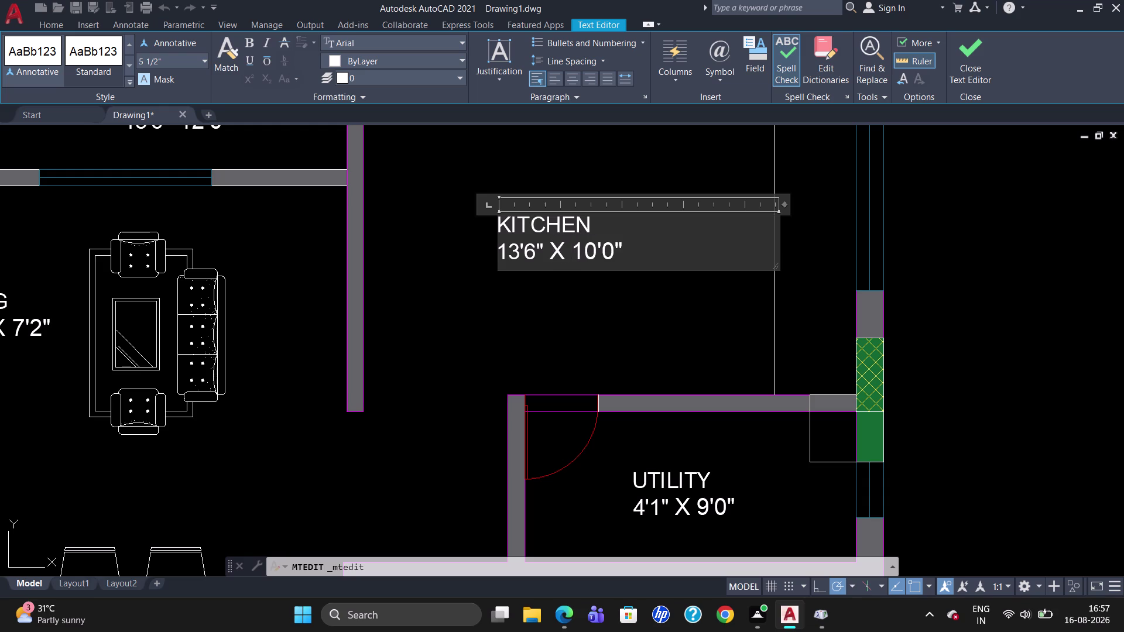
key(Left)
key(Left)
key(Left)
key(Left)
key(BackSpace)
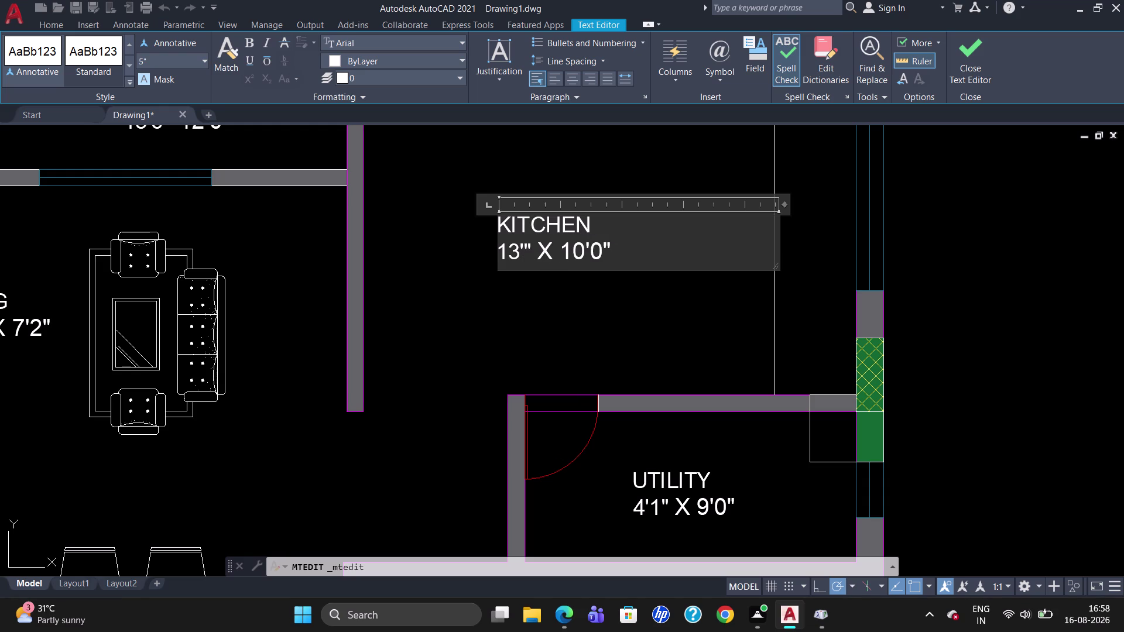
Set the kitchen width to 13'5" and close the label editor.
key(2)
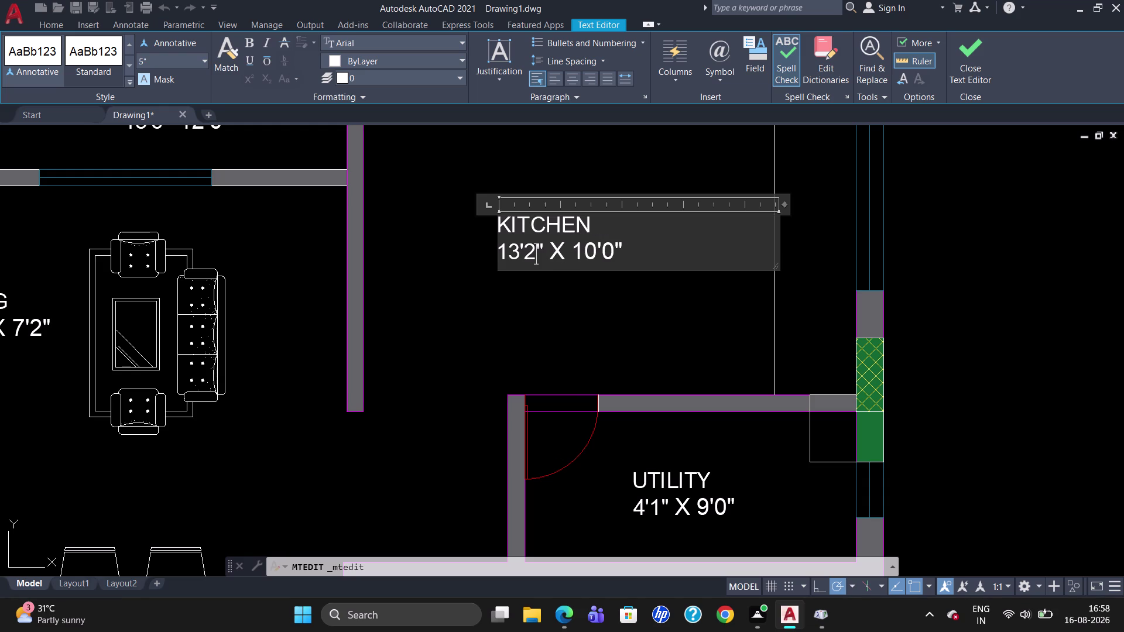
key(BackSpace)
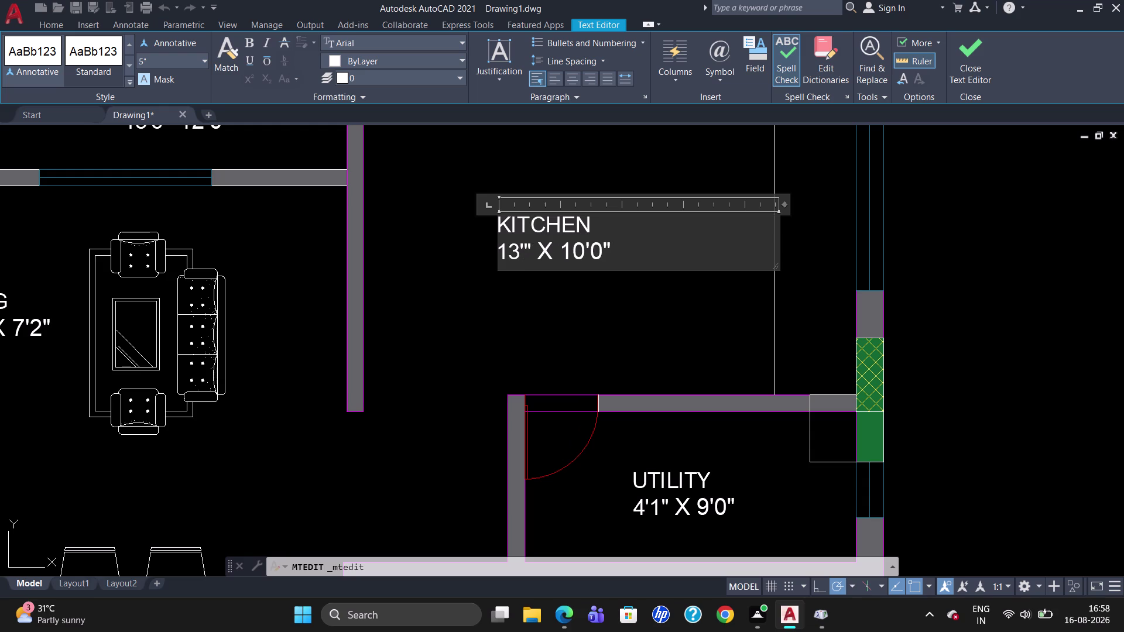
key(4)
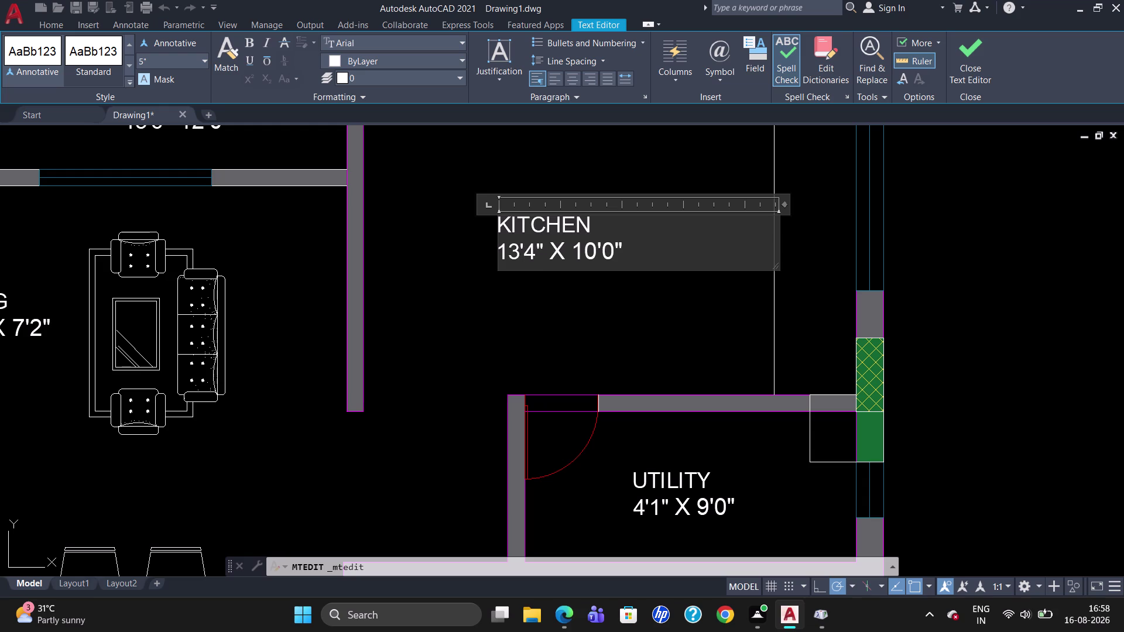
key(BackSpace)
key(5)
scroll(down, 3)
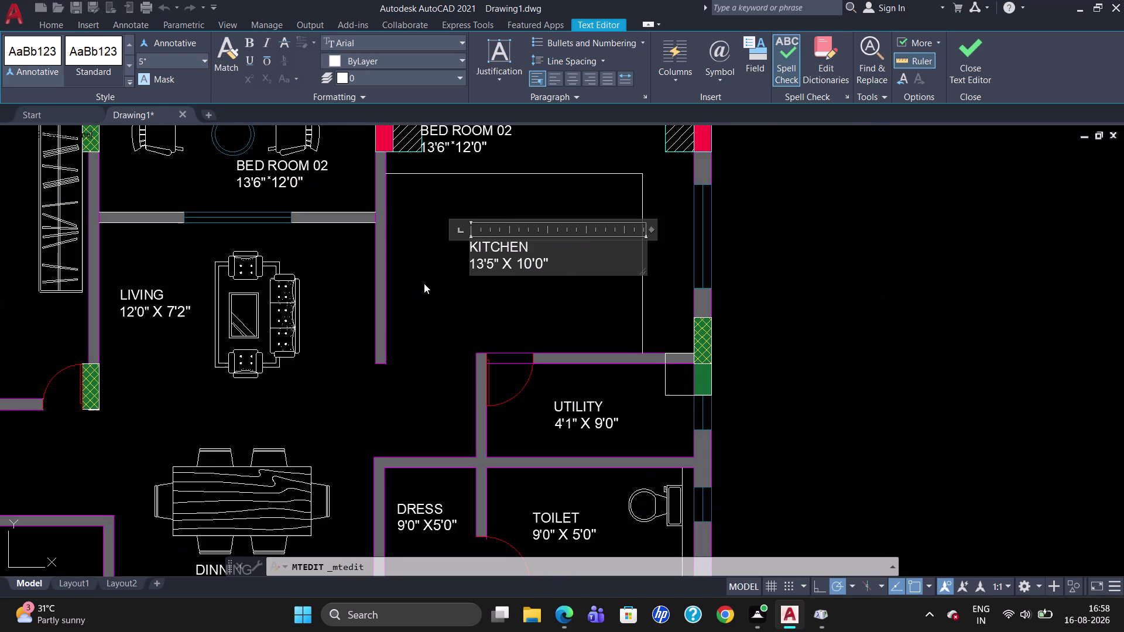
scroll(down, 3)
scroll(up, 3)
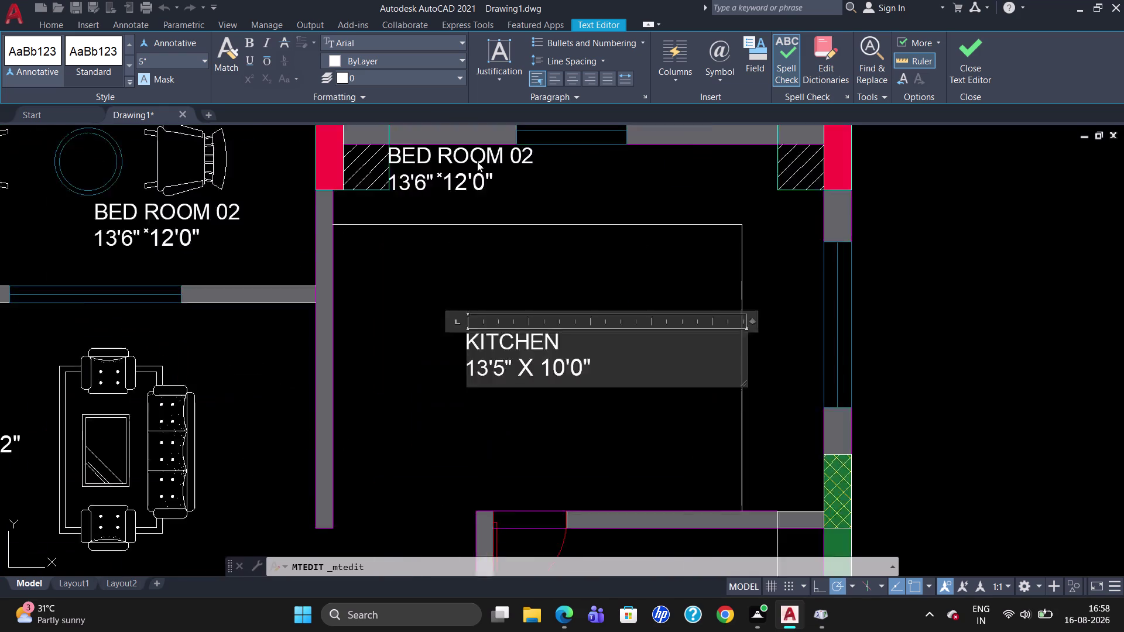
scroll(up, 3)
triple_click(473, 154)
Rename the label at the kitchen's top wall to POOJA.
triple_click(486, 155)
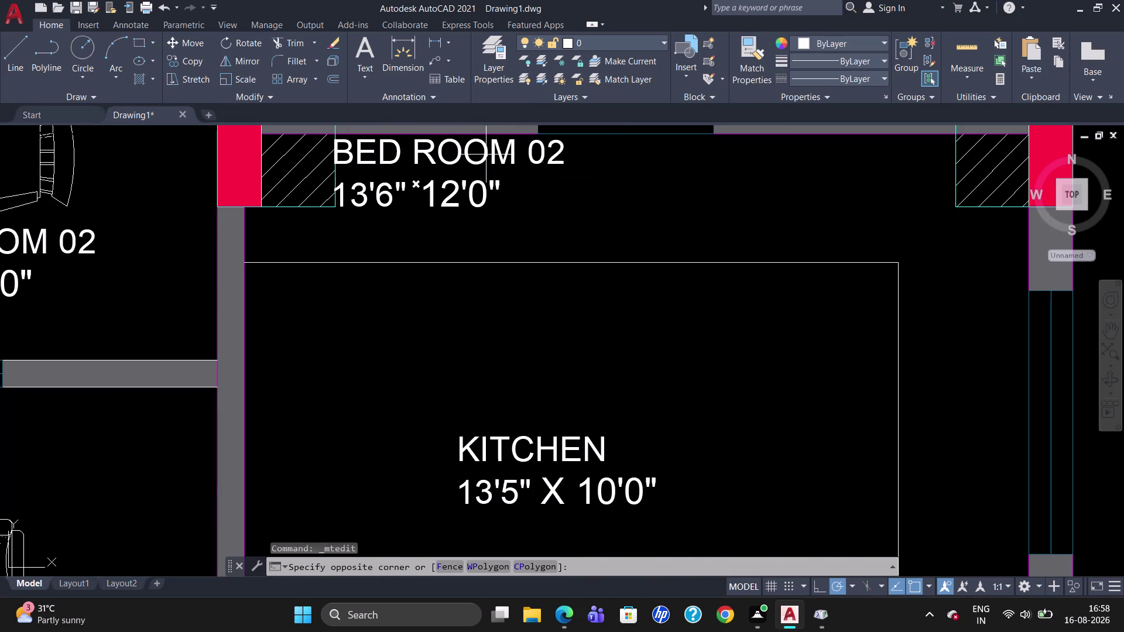
double_click(483, 157)
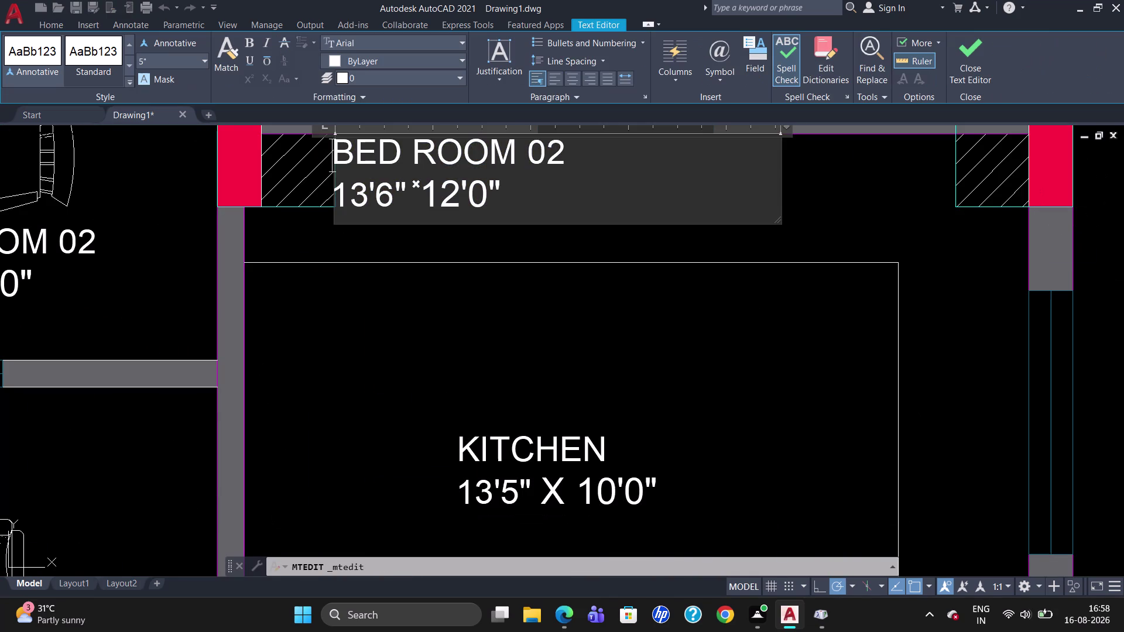
click(582, 157)
key(BackSpace)
key(BackSpace)
key(BackSpace)
key(BackSpace)
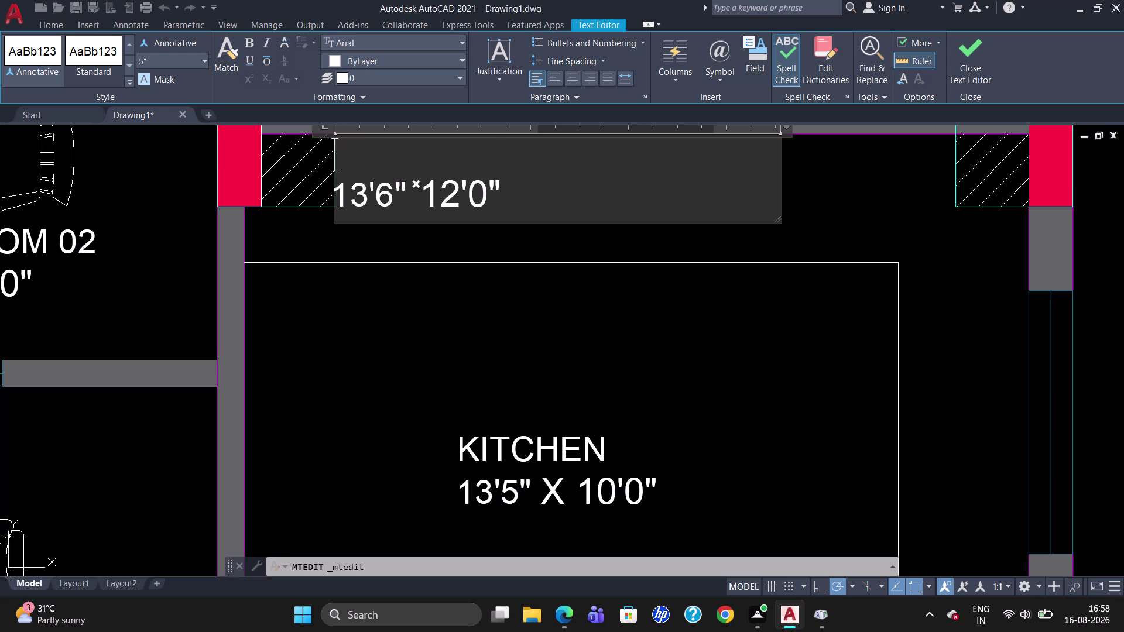
text(POOJA)
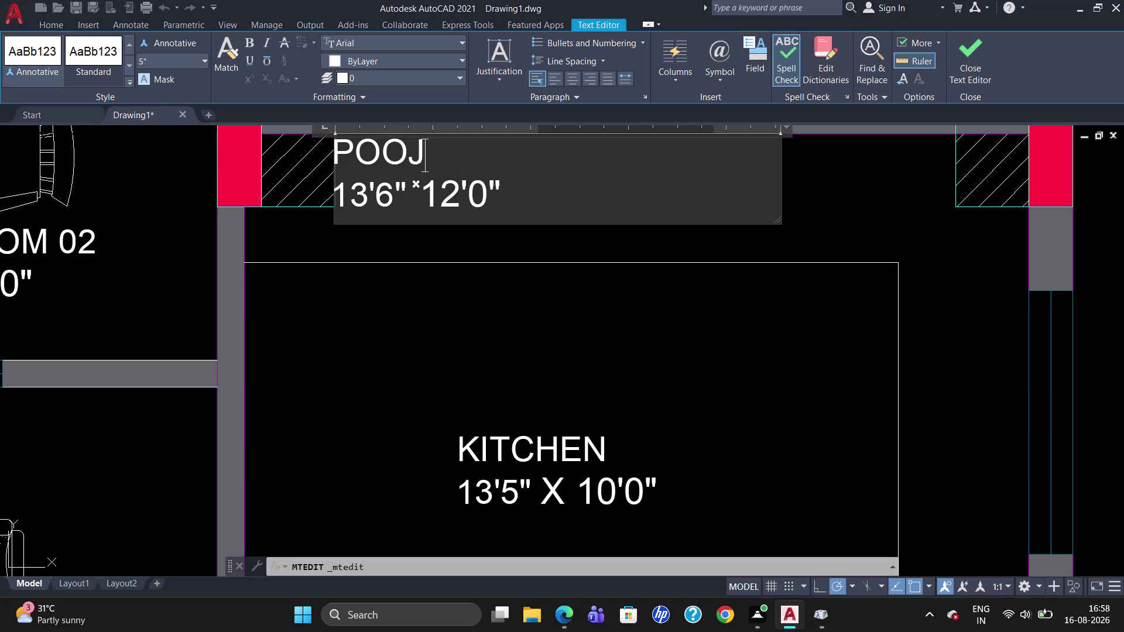
Delete the POOJA label's dimension line and save the text changes.
click(582, 211)
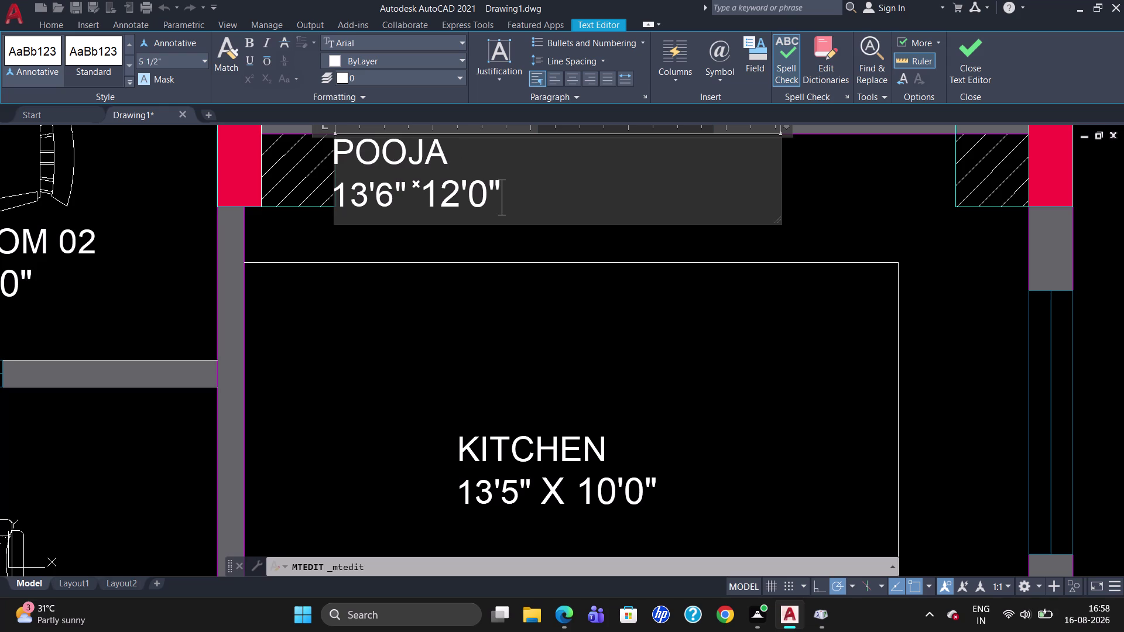
key(BackSpace)
key(BackSpace)
key(BackSpace)
key(BackSpace)
key(BackSpace)
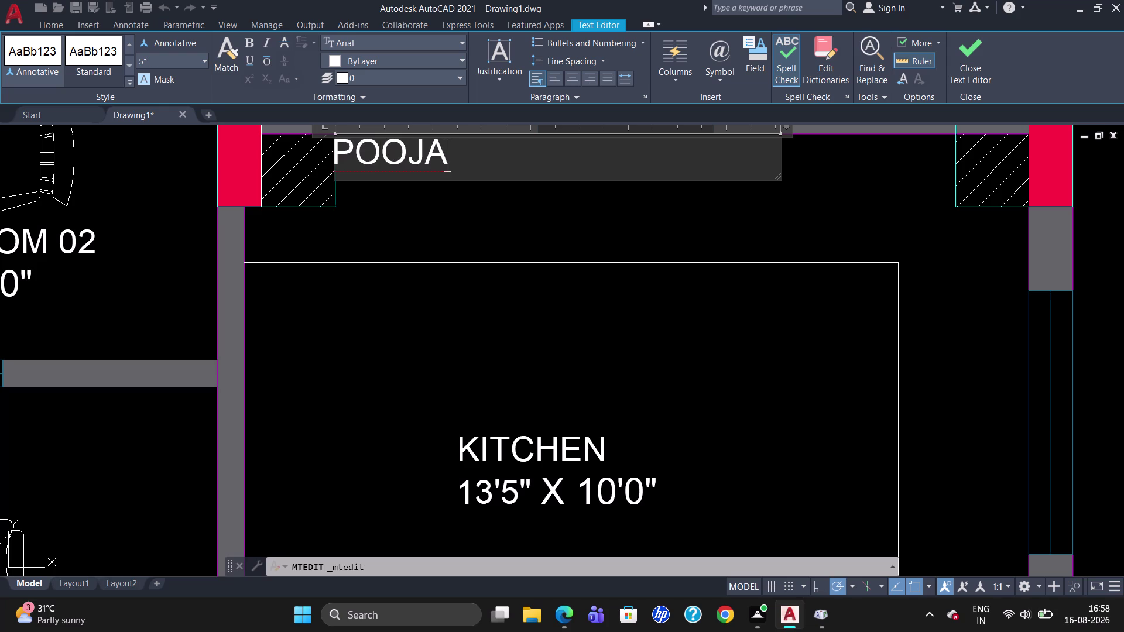
key(Escape)
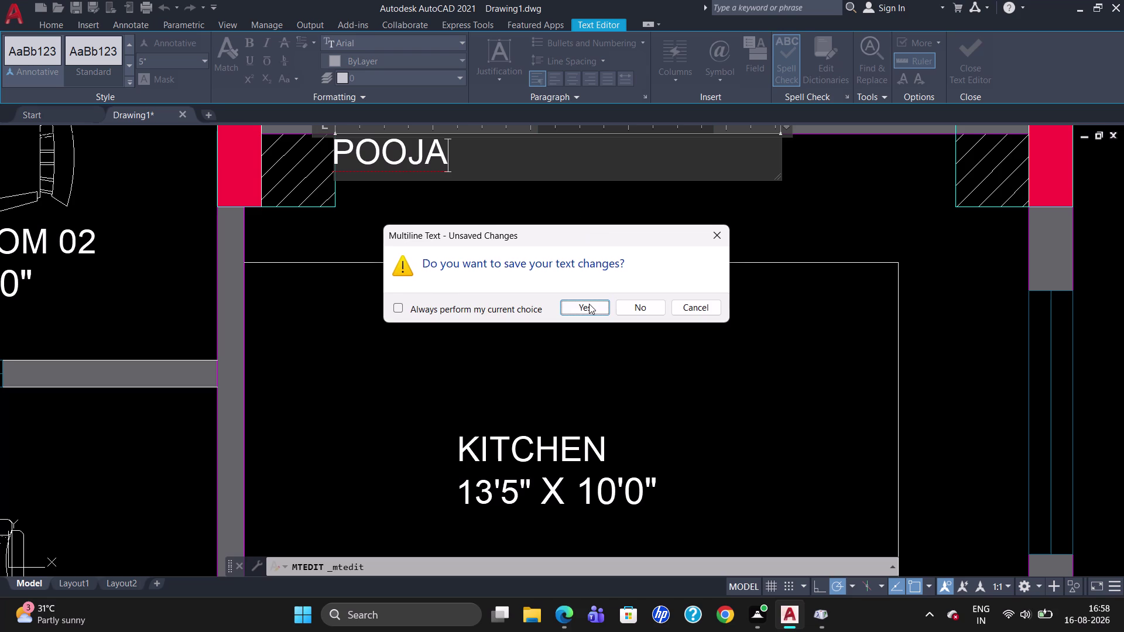
click(589, 304)
Shift the POOJA label slightly to the right.
click(396, 160)
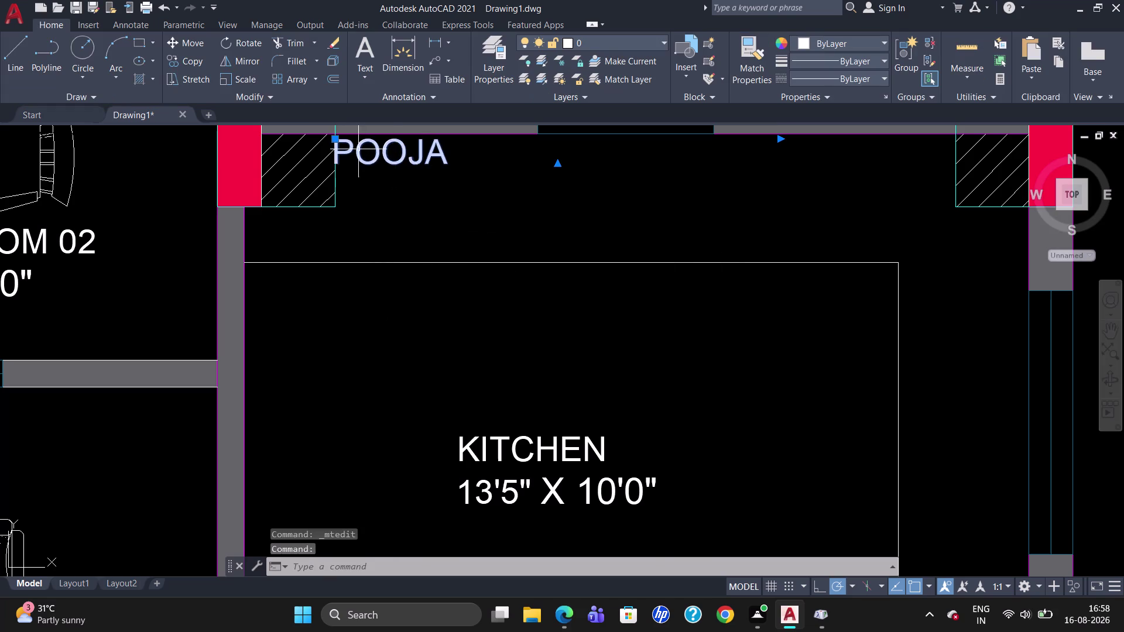
drag(336, 138, 346, 145)
click(346, 145)
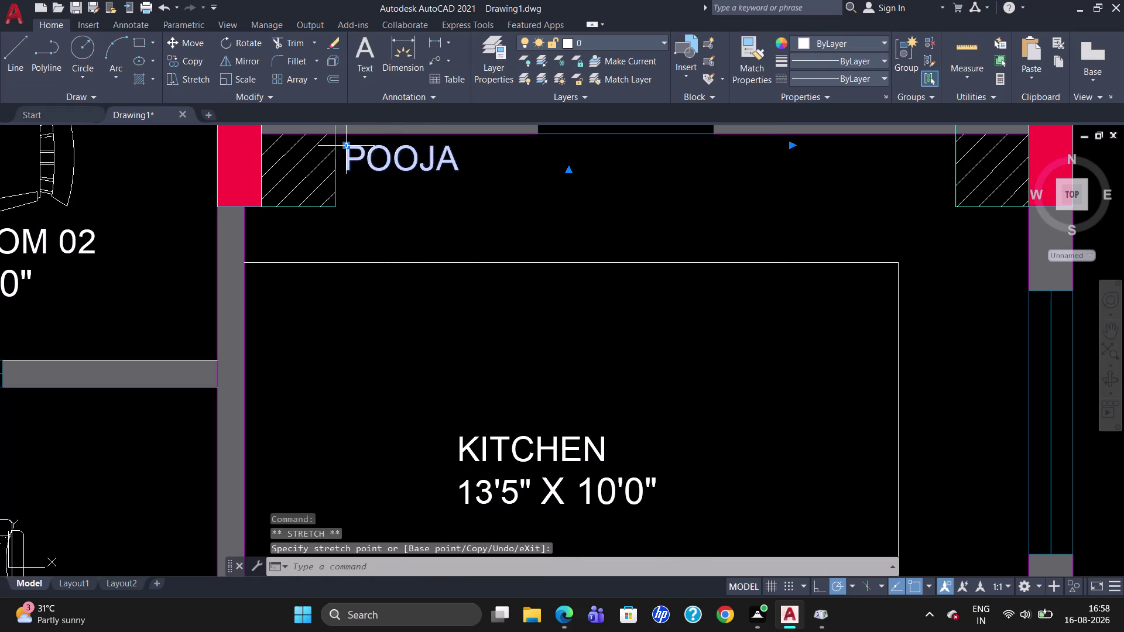
scroll(down, 3)
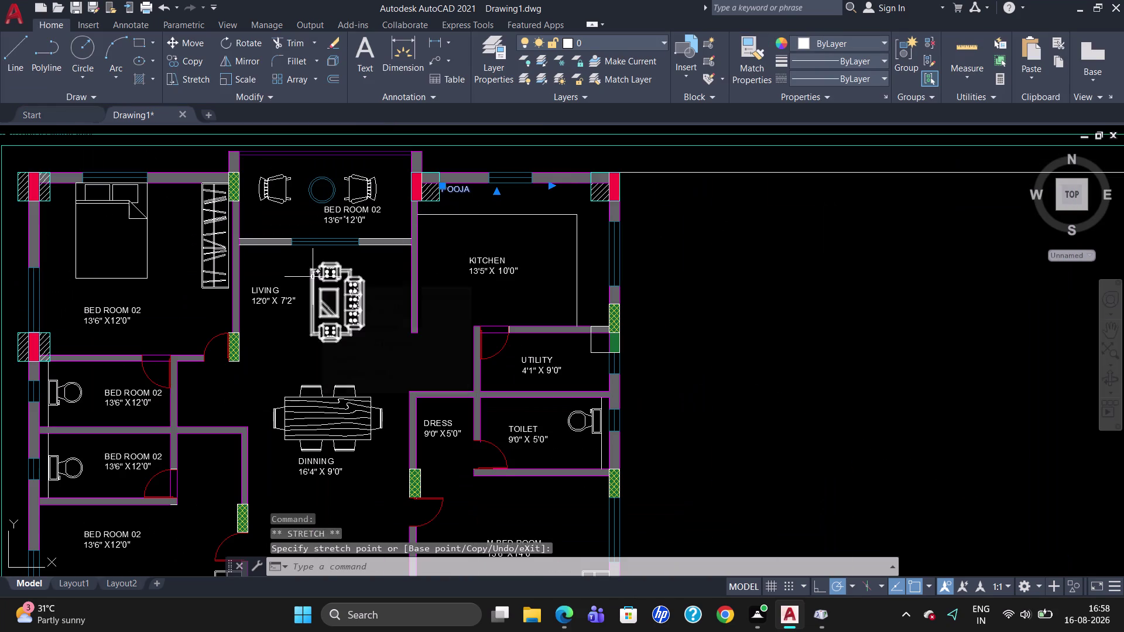
Open the copied bedroom label above the living room and rename it BALCONY.
double_click(357, 209)
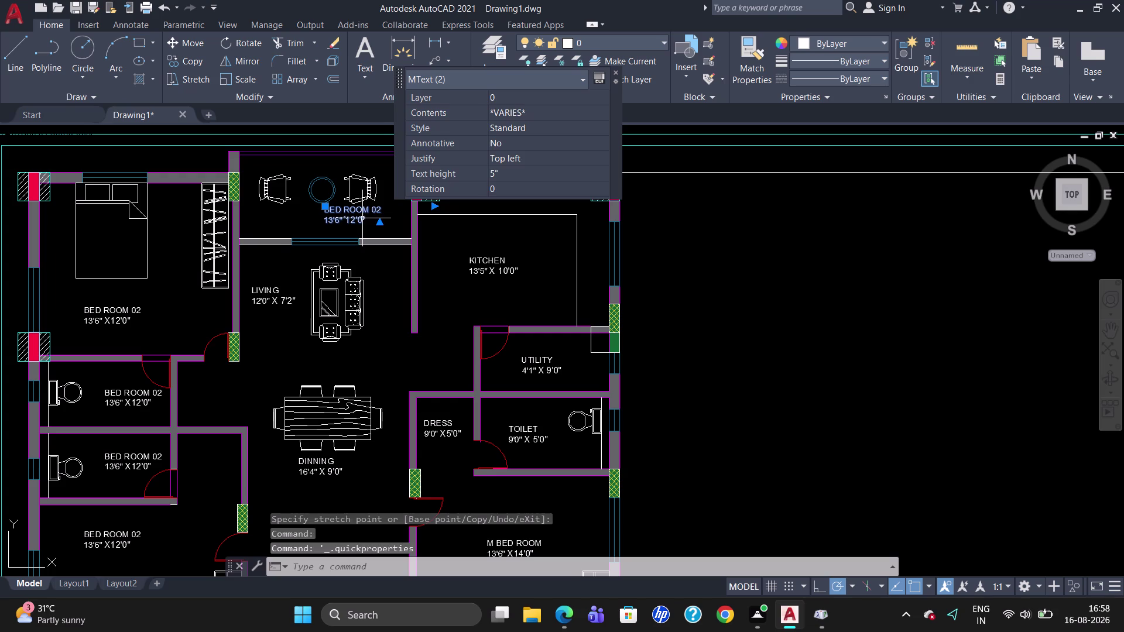
triple_click(362, 218)
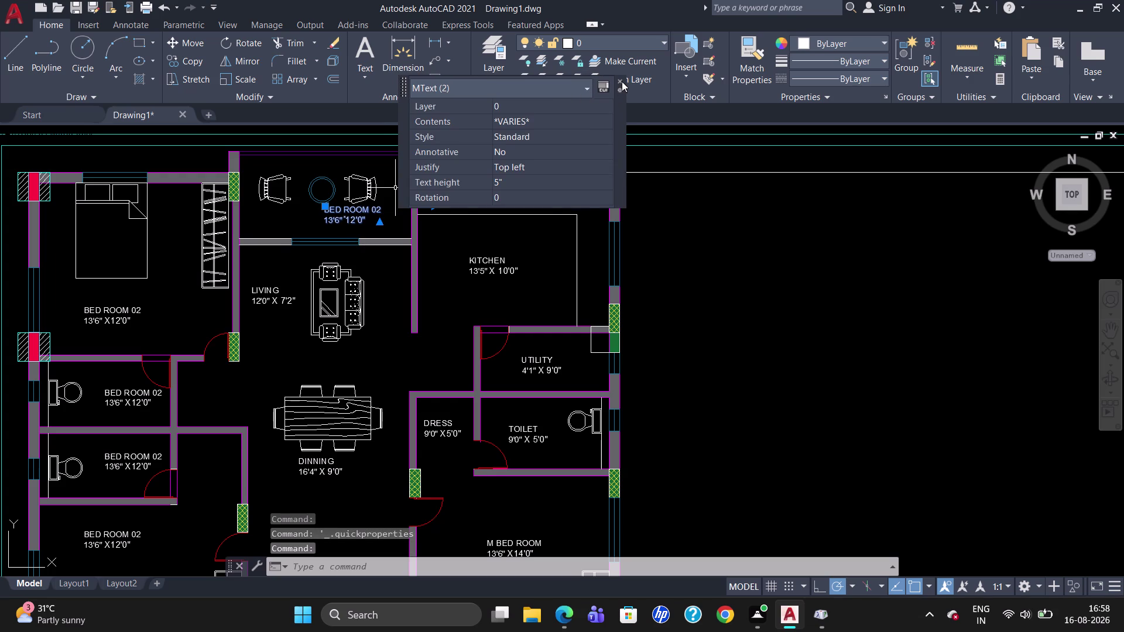
click(621, 81)
scroll(up, 3)
double_click(331, 272)
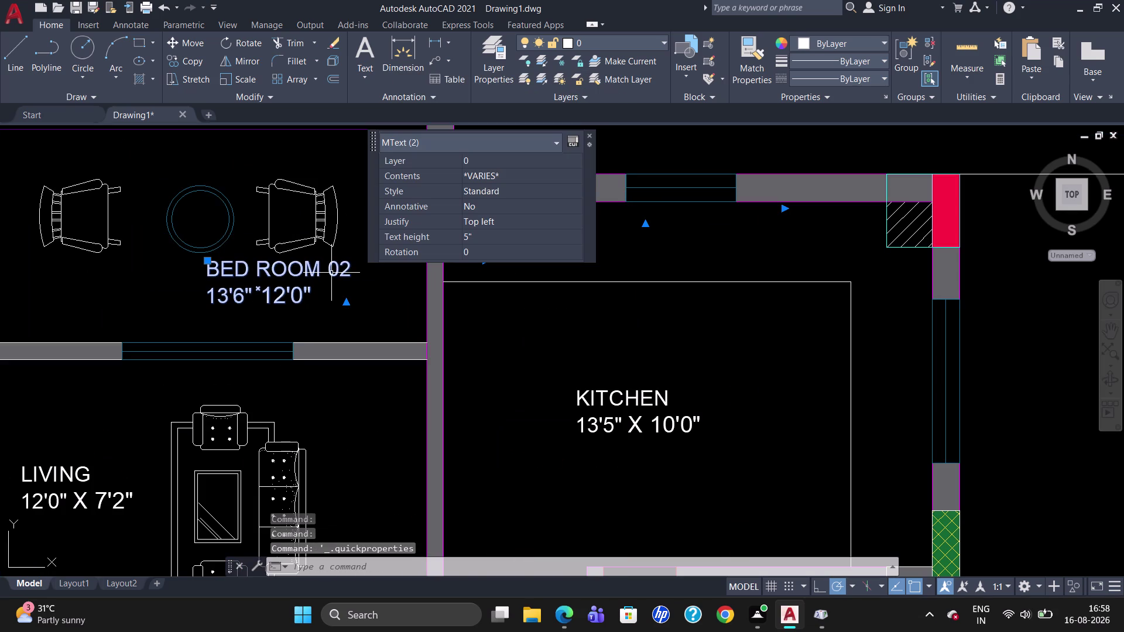
key(Escape)
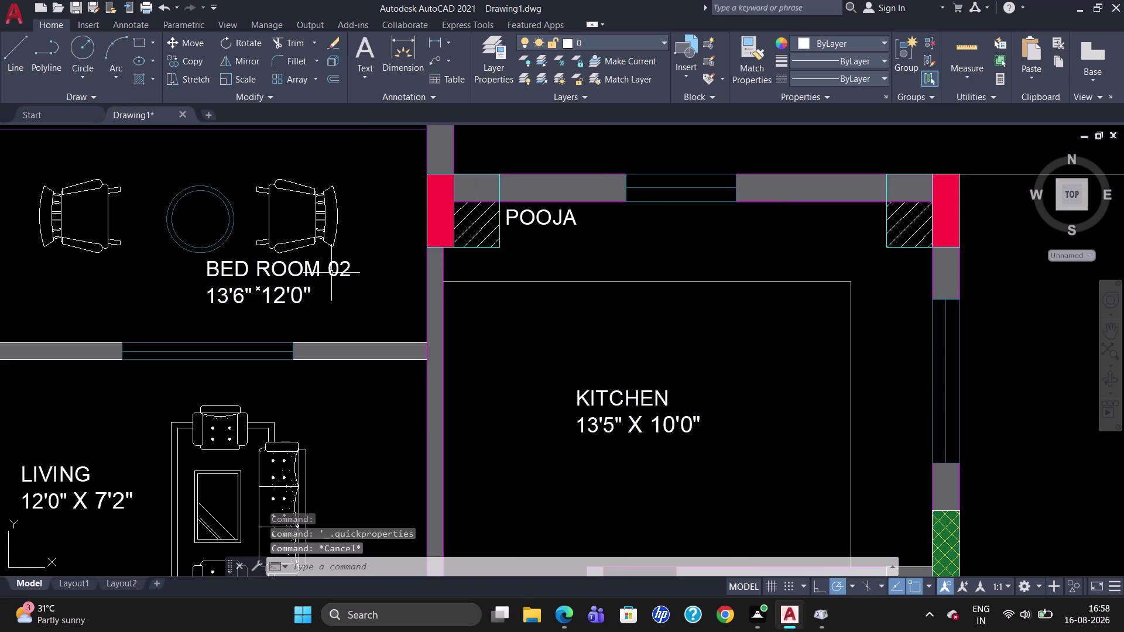
triple_click(280, 288)
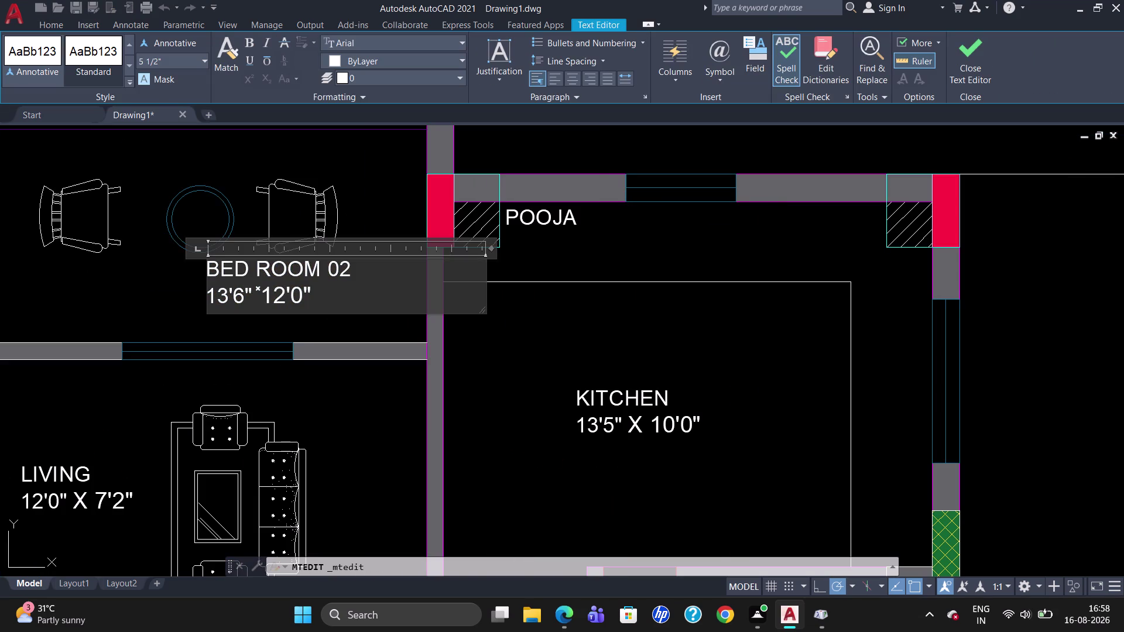
click(351, 270)
key(BackSpace)
key(BackSpace)
key(BackSpace)
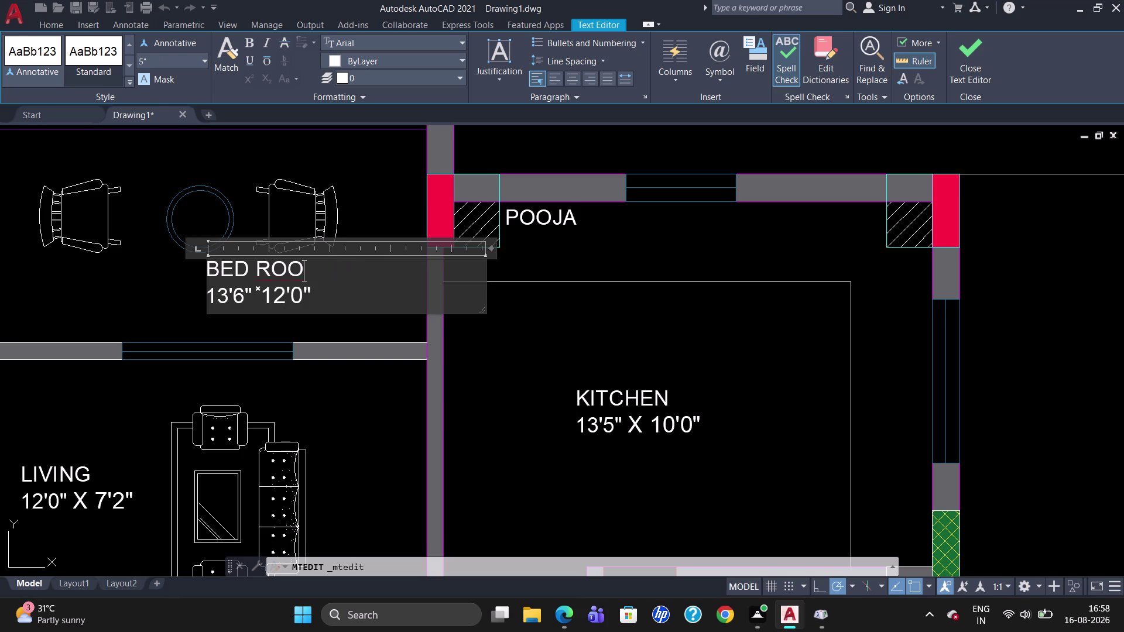
text(B)
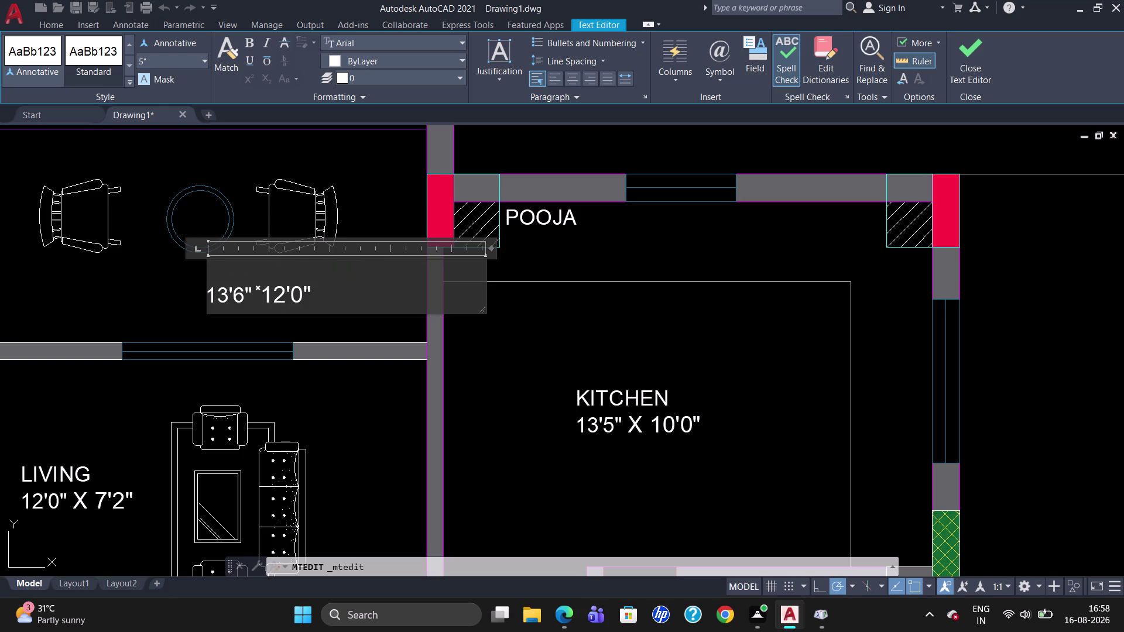
text(ALCON)
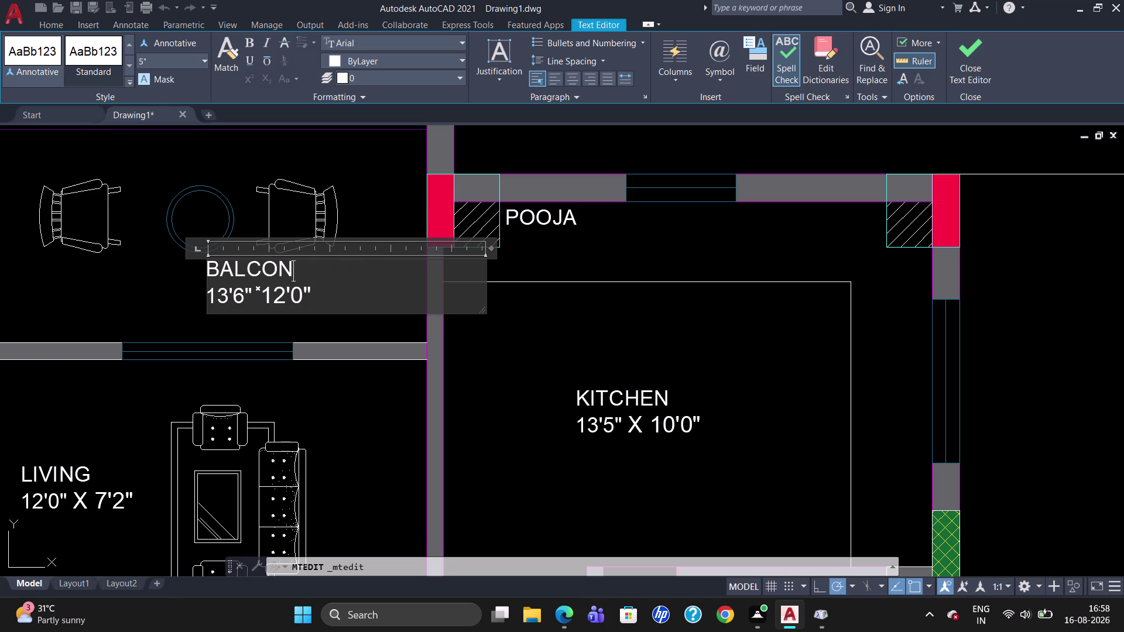
text(Y)
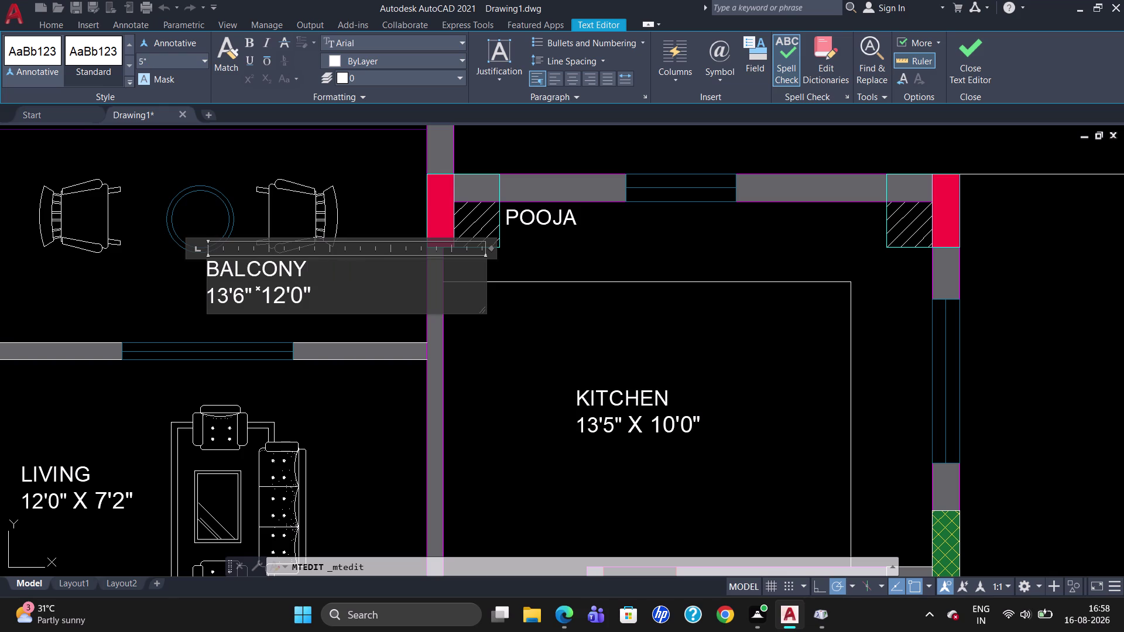
Fix the dimension line's X separator and set the balcony depth to 5'10".
click(295, 298)
key(1)
key(Left)
key(Left)
key(BackSpace)
key(BackSpace)
key(5)
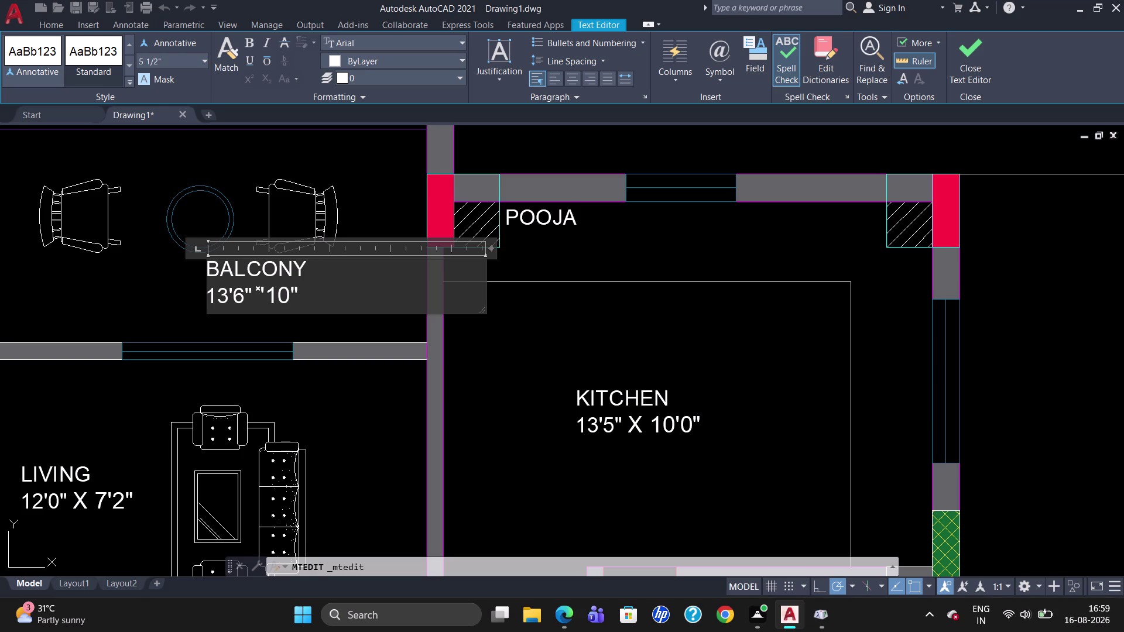
key(Left)
key(BackSpace)
text(X)
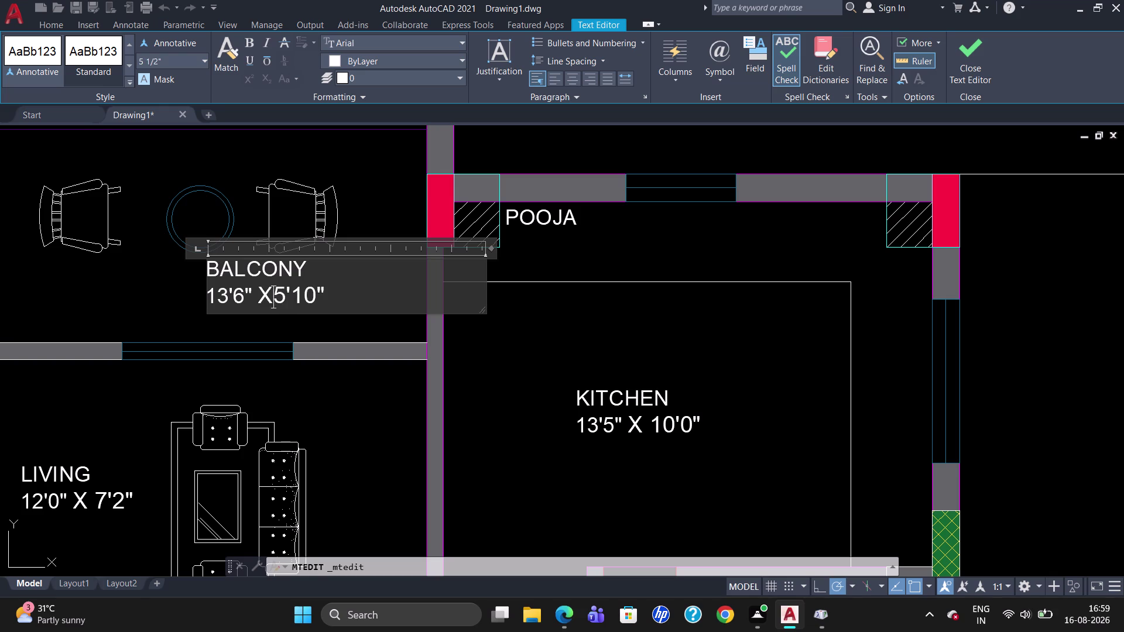
key(space)
key(Left)
key(Left)
key(Left)
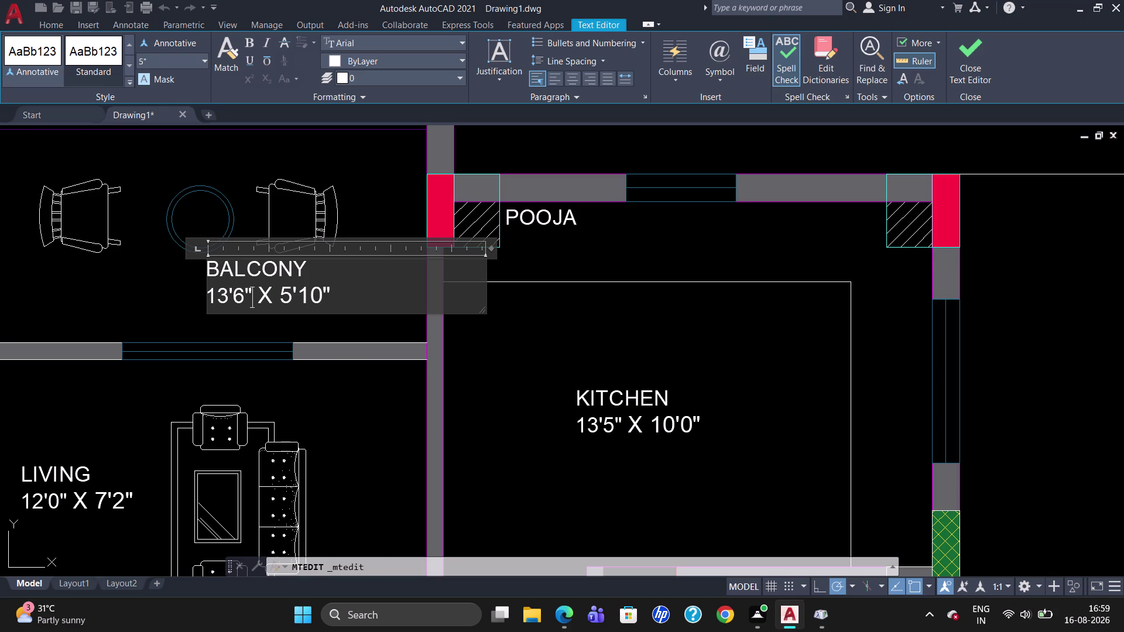
Change the balcony width to 12'0" and save the label changes.
key(Left)
key(BackSpace)
key(0)
key(Left)
key(Left)
key(BackSpace)
key(2)
scroll(down, 3)
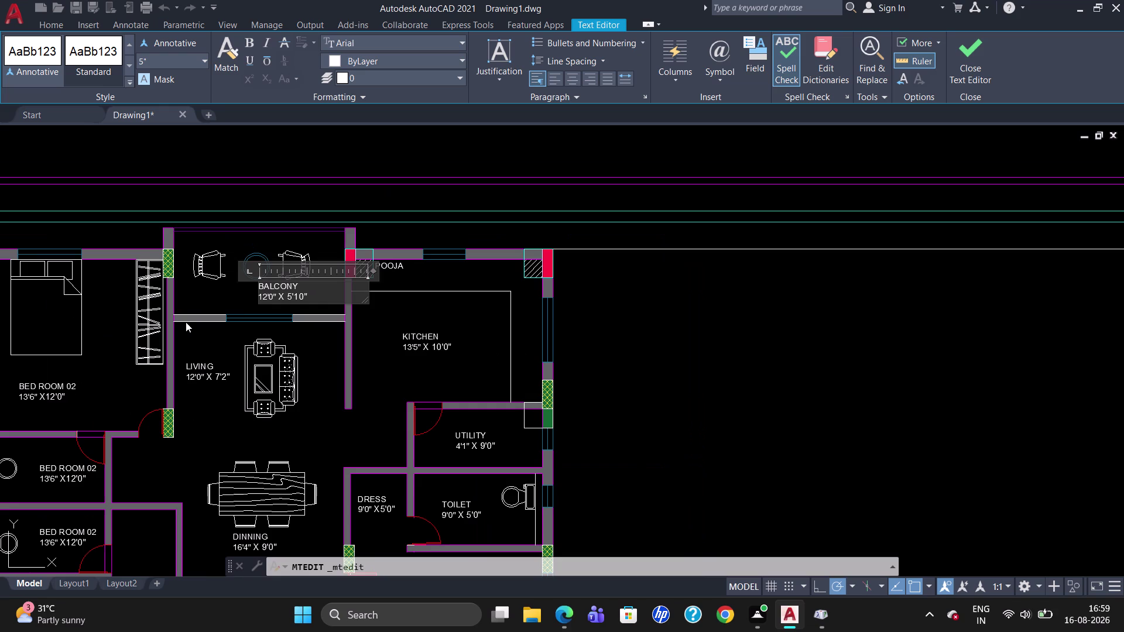
key(Escape)
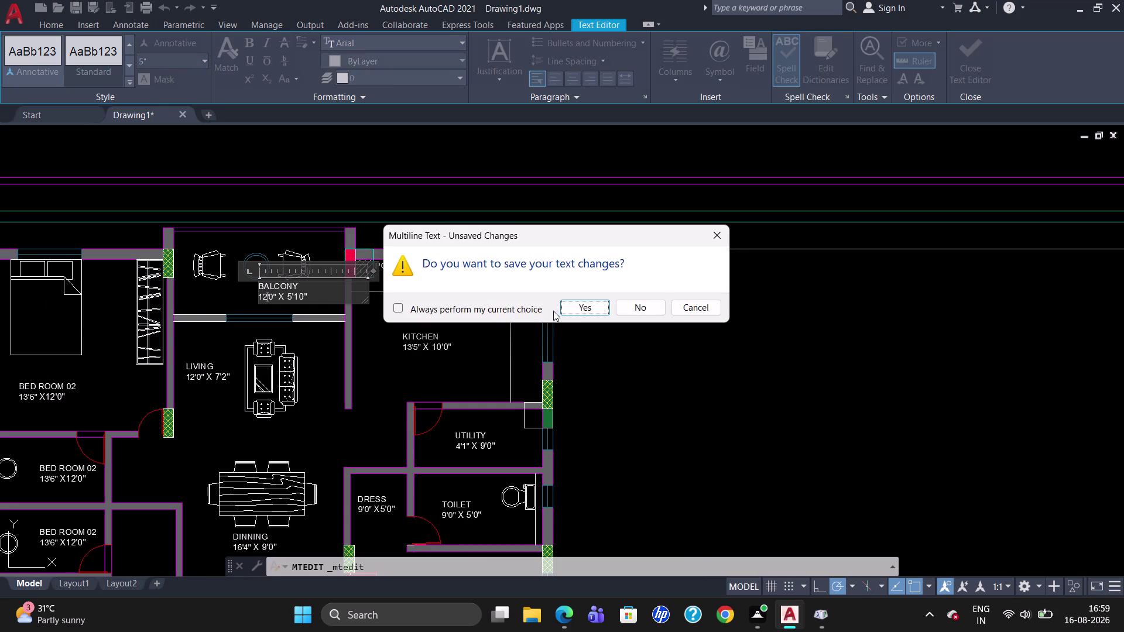
click(568, 307)
scroll(down, 3)
Change the lower-left label's room number from 02 to 01 and save the edit.
scroll(up, 3)
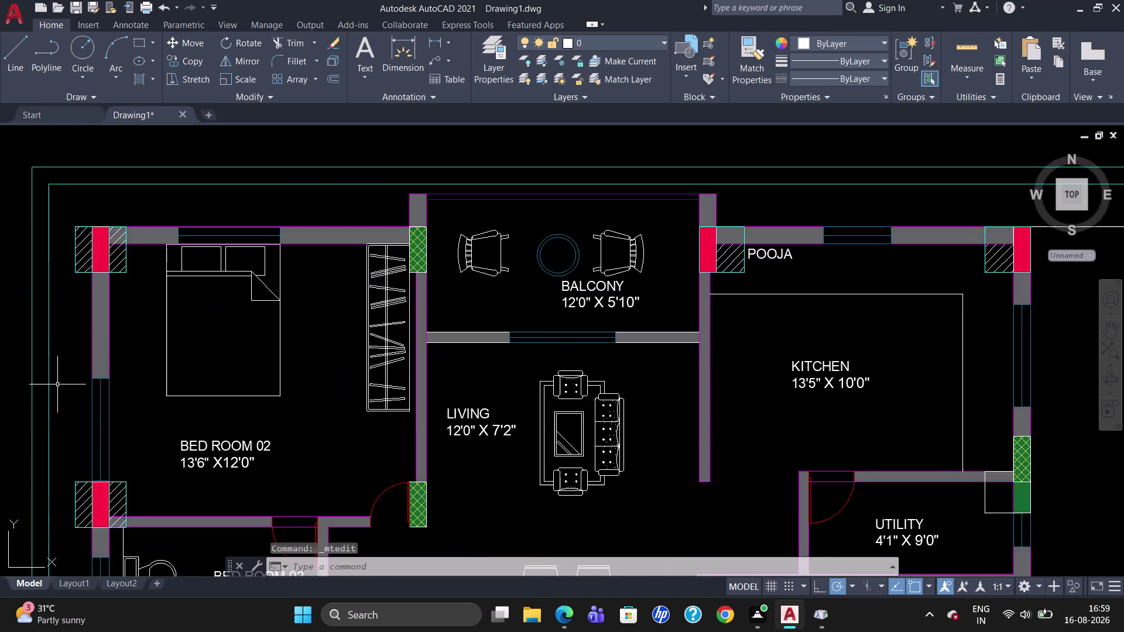
scroll(down, 3)
scroll(up, 3)
scroll(down, 3)
scroll(up, 3)
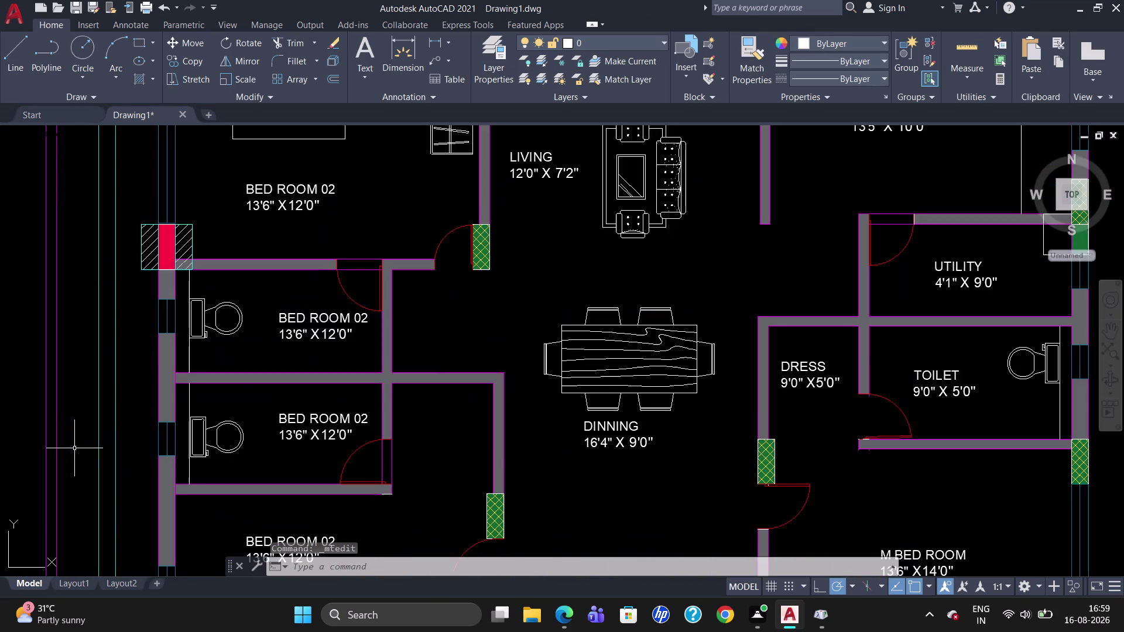
scroll(down, 3)
scroll(up, 3)
scroll(down, 3)
scroll(up, 3)
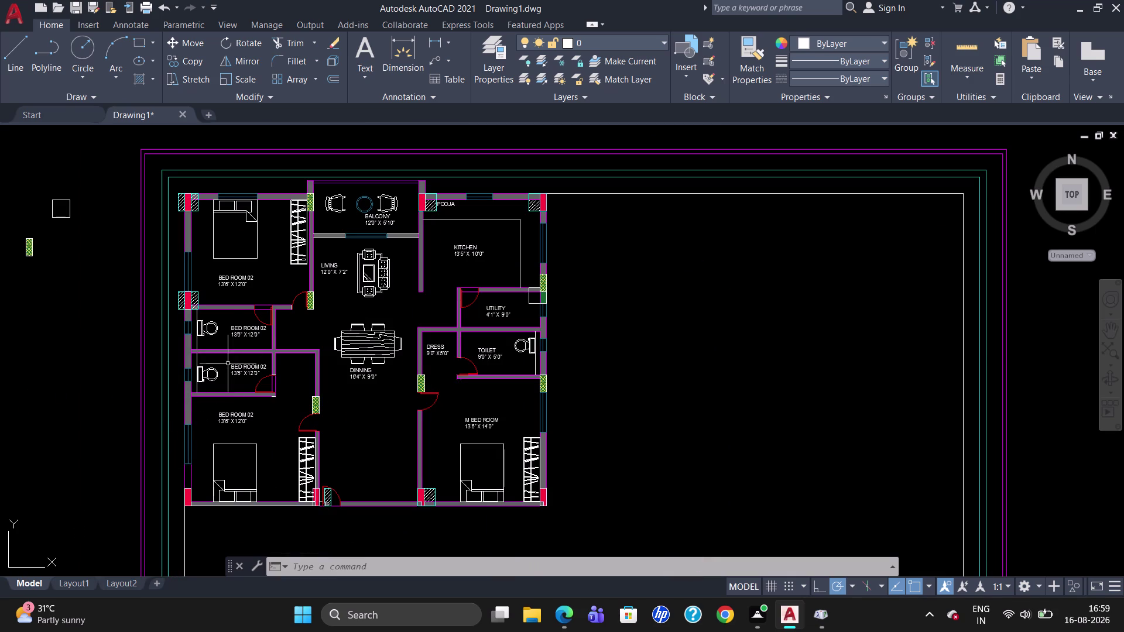
scroll(up, 3)
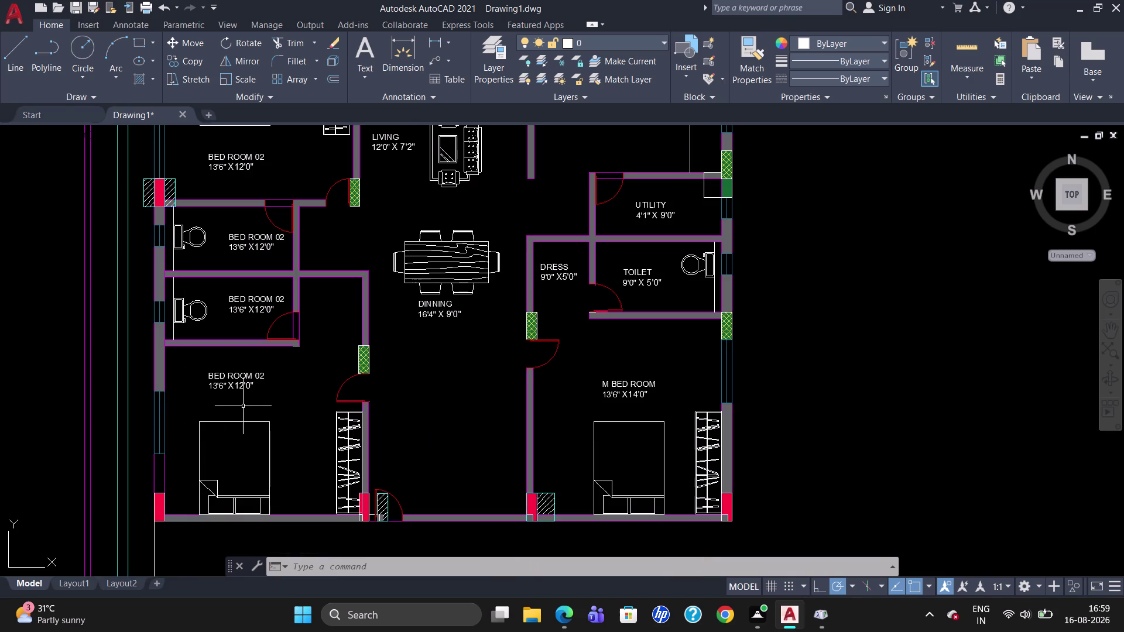
double_click(247, 382)
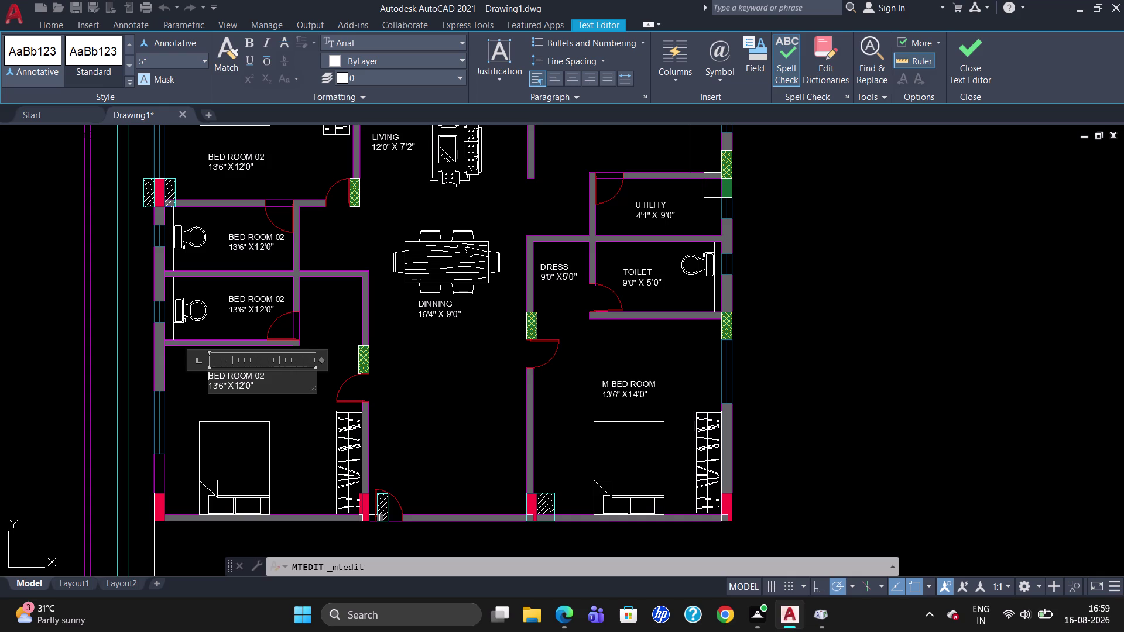
click(273, 378)
key(BackSpace)
key(1)
key(Escape)
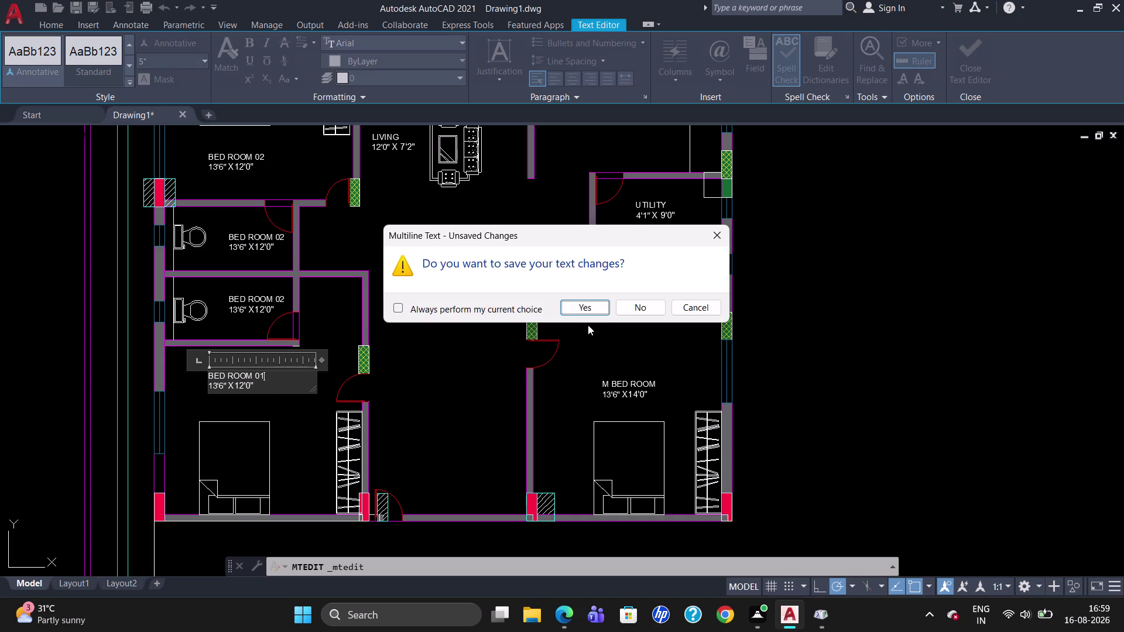
click(587, 311)
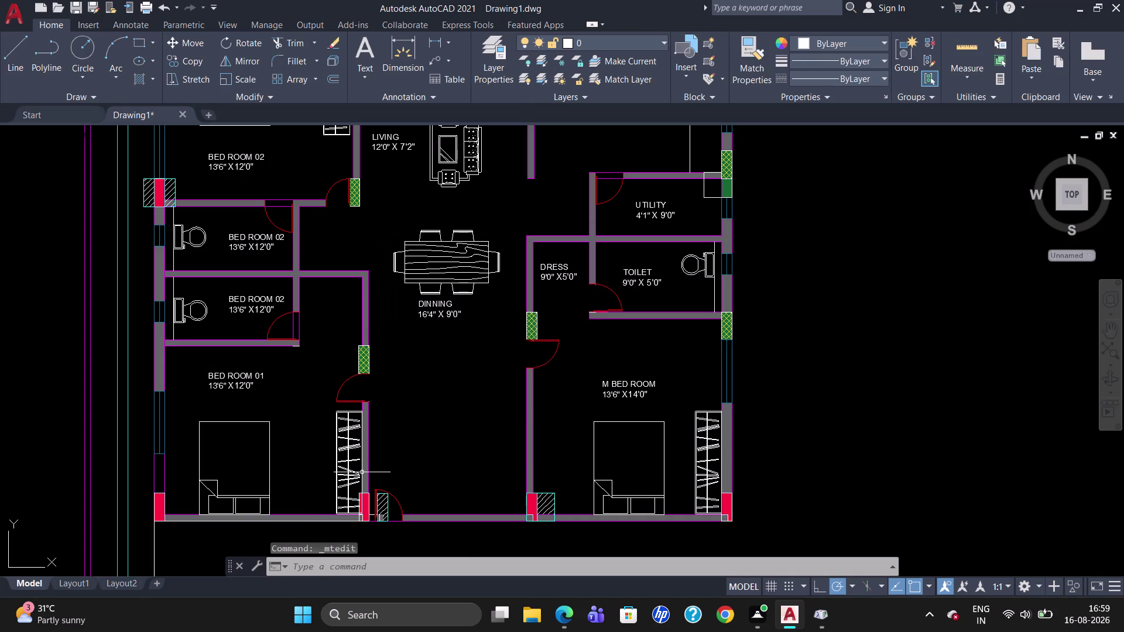
Copy the DINNING label down into the room below the dining area.
click(242, 383)
drag(242, 382, 282, 395)
key(Escape)
key(c)
key(o)
key(Return)
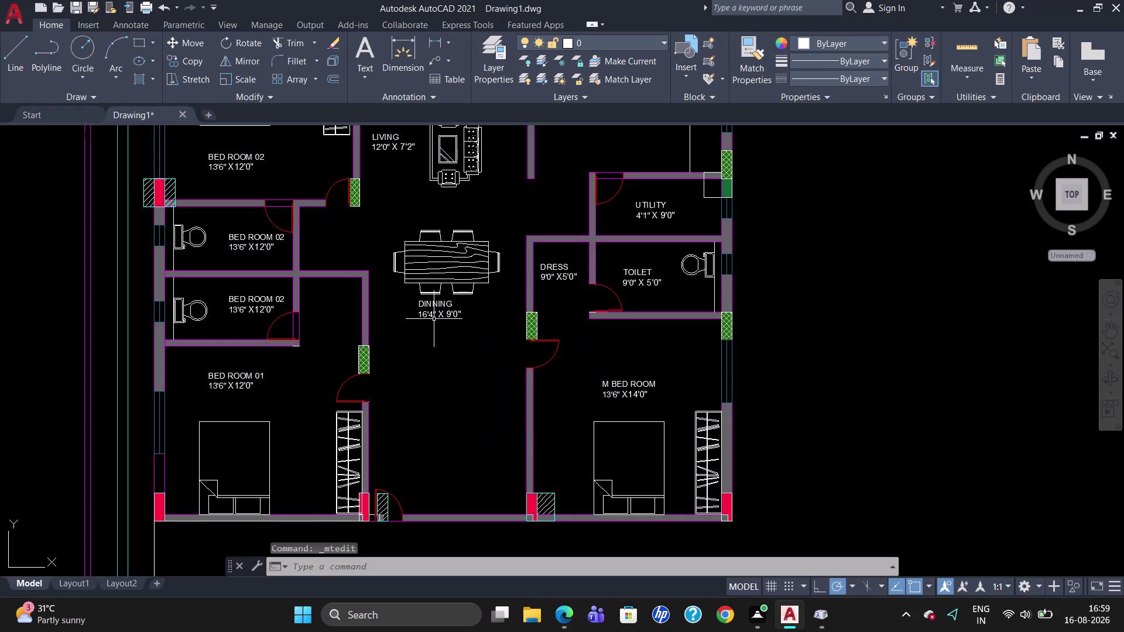
click(429, 306)
key(Return)
drag(429, 306, 430, 310)
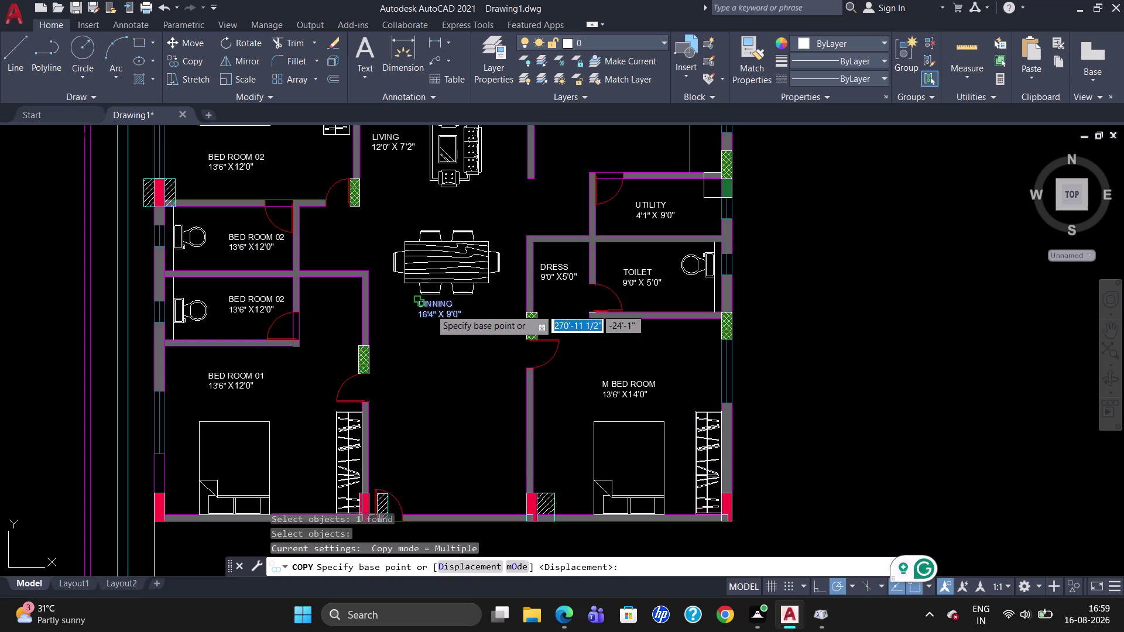
drag(430, 309, 440, 342)
click(442, 395)
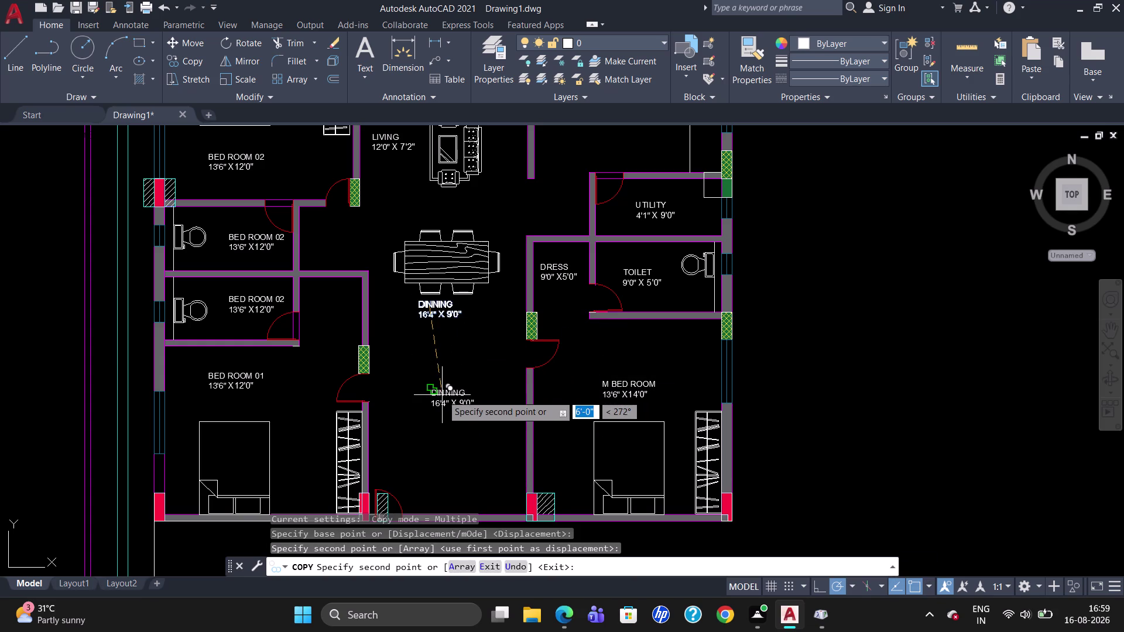
key(Escape)
Change the copied label's room name from DINNING to DRAWING.
double_click(442, 395)
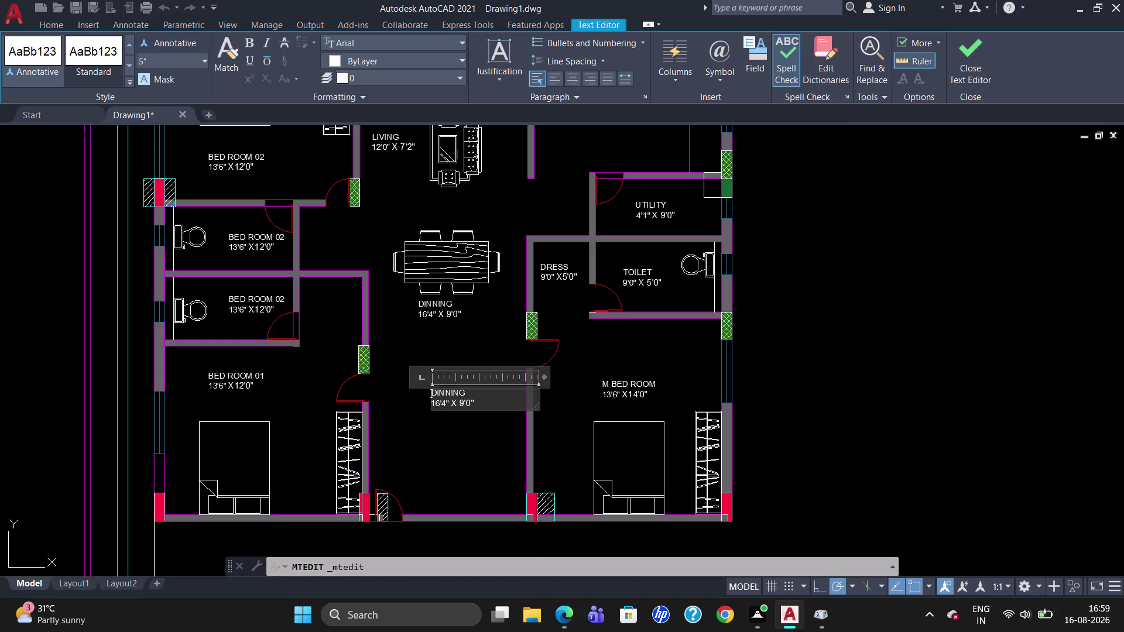
click(470, 400)
click(472, 394)
key(BackSpace)
key(BackSpace)
key(BackSpace)
text(DRAW)
text(INH)
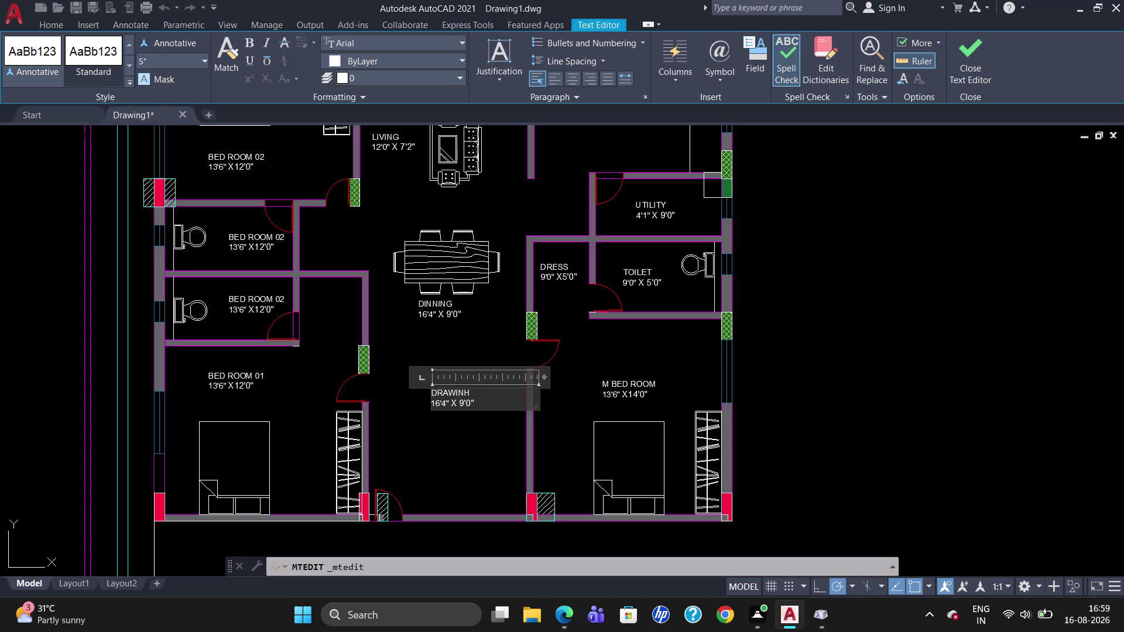
key(BackSpace)
key(g)
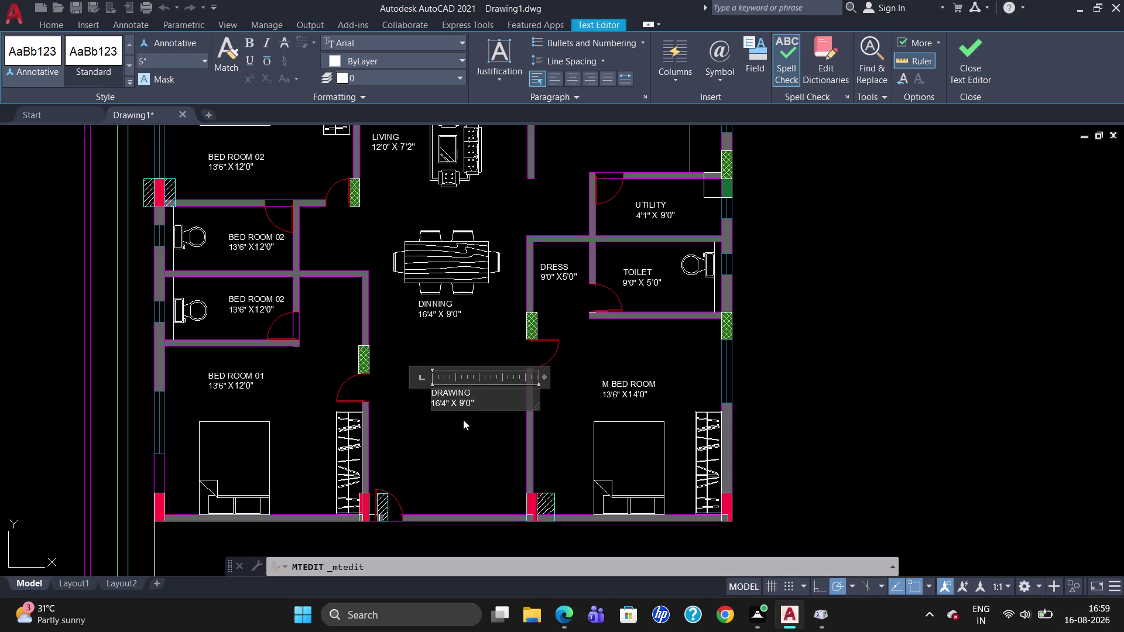
Change the DRAWING label's size to 12'0" X 14'9" and keep the changes.
click(469, 405)
key(BackSpace)
key(9)
key(Left)
key(Left)
key(BackSpace)
text(1)
text(4)
key(Left)
key(Left)
key(Left)
key(Left)
key(Left)
key(Left)
key(BackSpace)
key(0)
key(Left)
key(Left)
key(BackSpace)
key(2)
key(Escape)
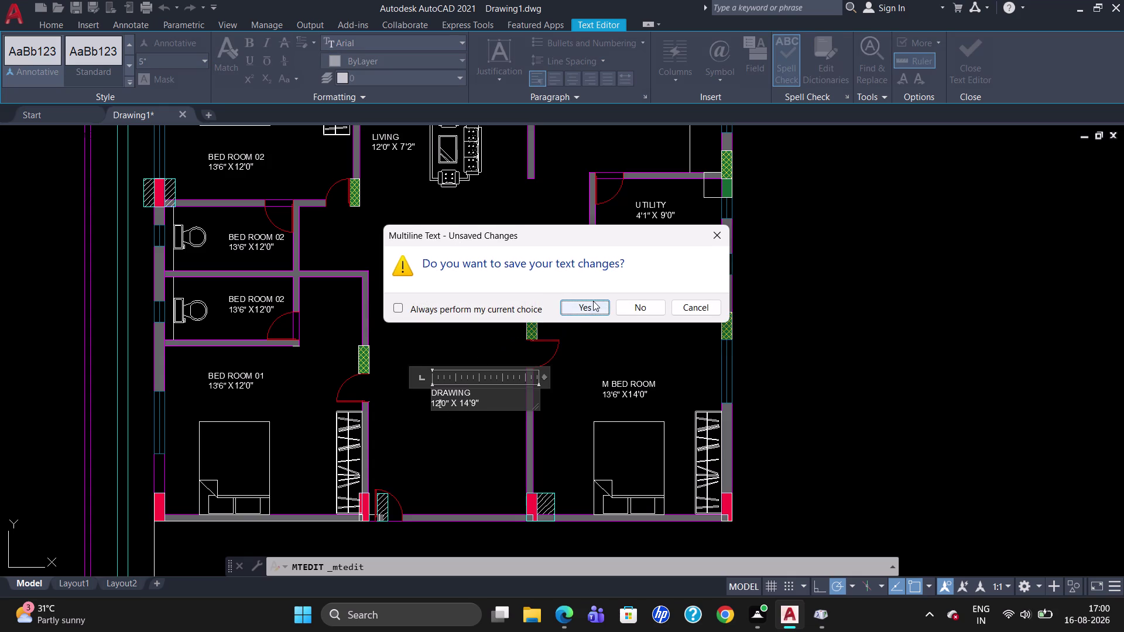
click(593, 301)
scroll(down, 3)
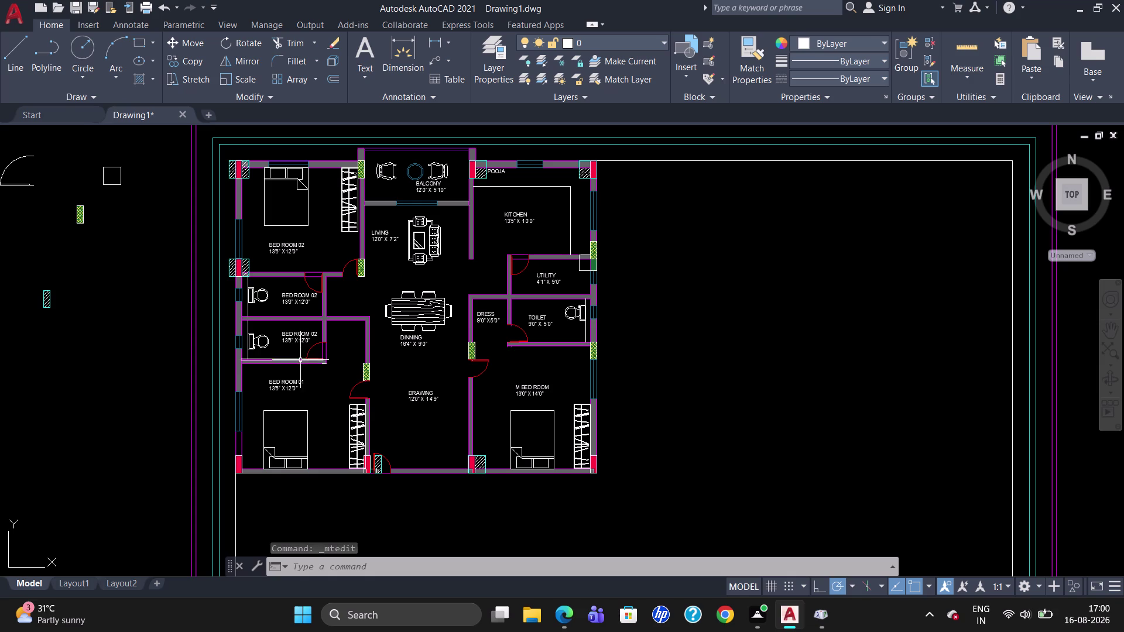
click(481, 317)
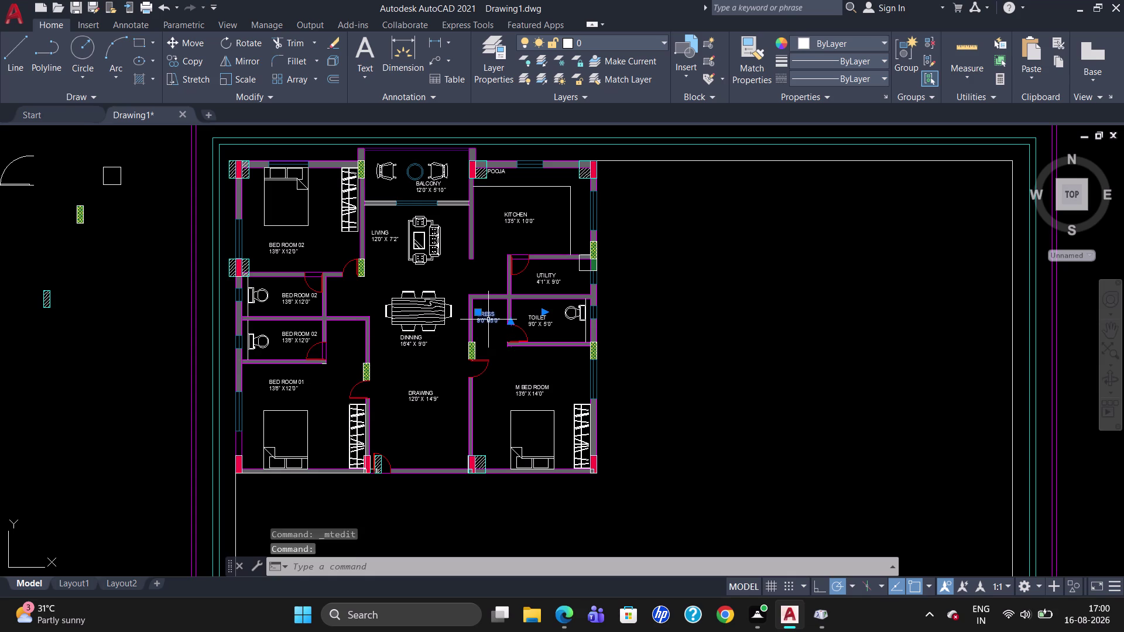
Copy the DRESS label into the small room beside Bed Room 02 with COPY.
text(CO)
key(Return)
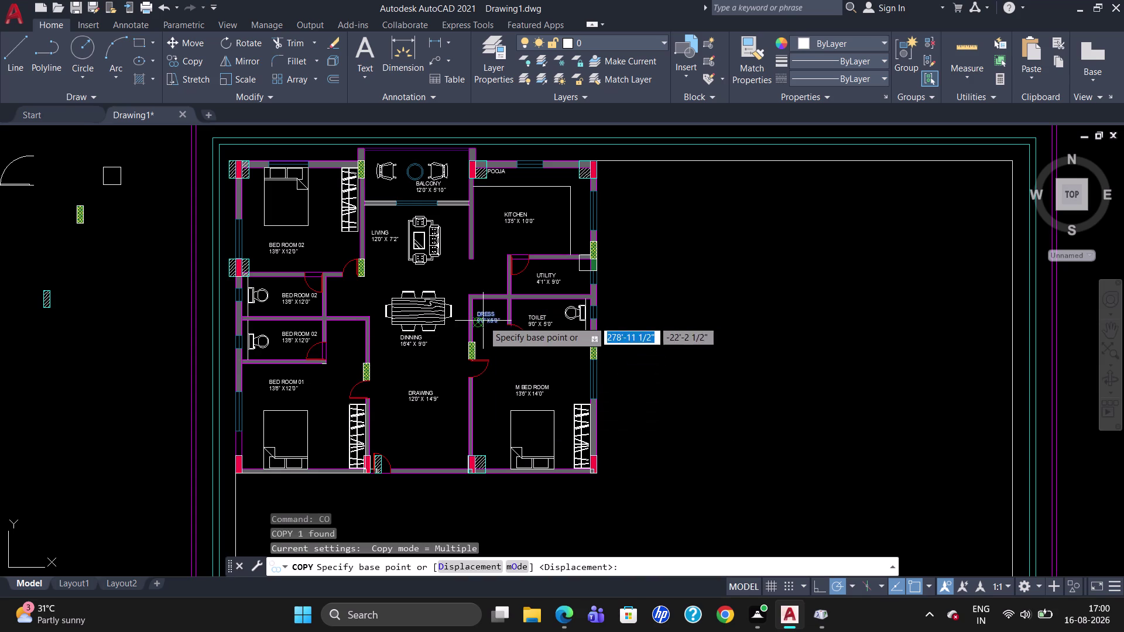
click(483, 316)
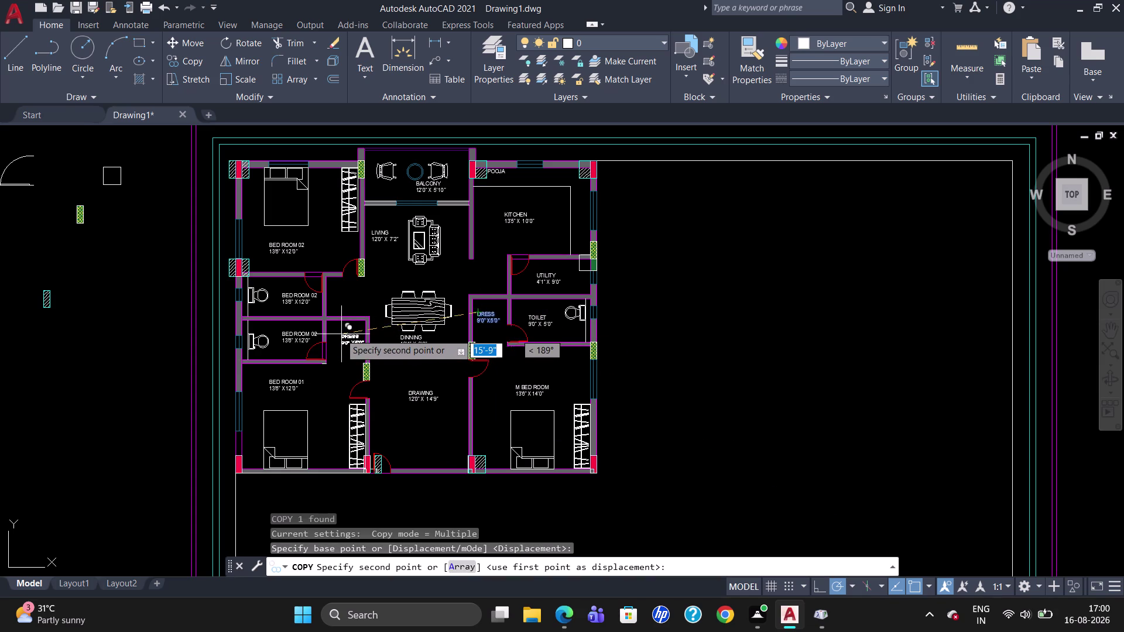
click(336, 331)
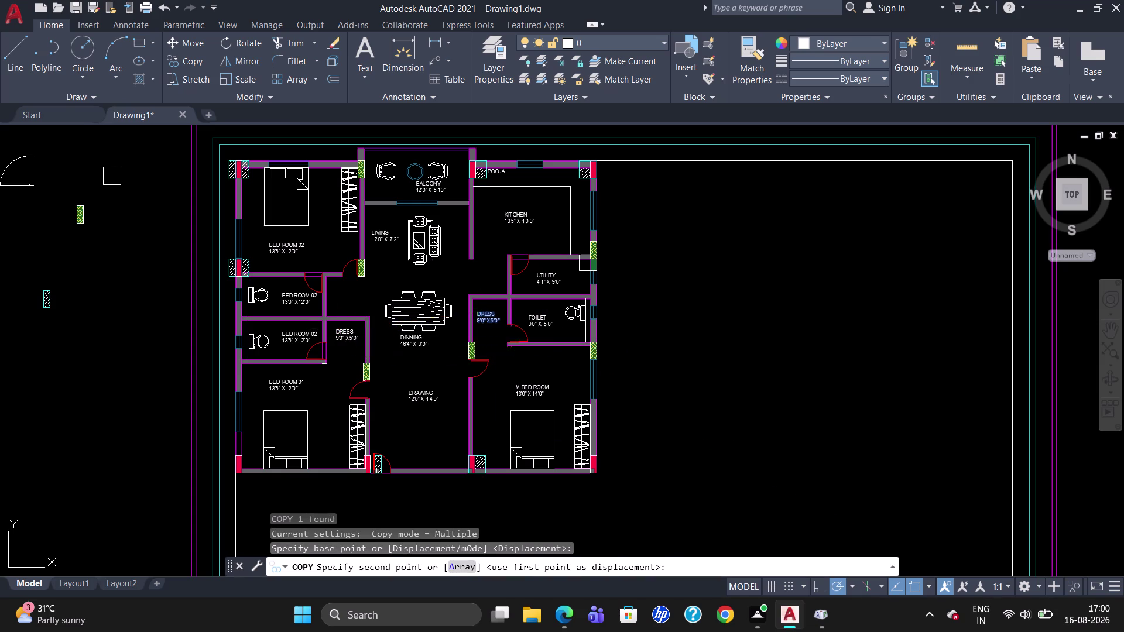
scroll(up, 3)
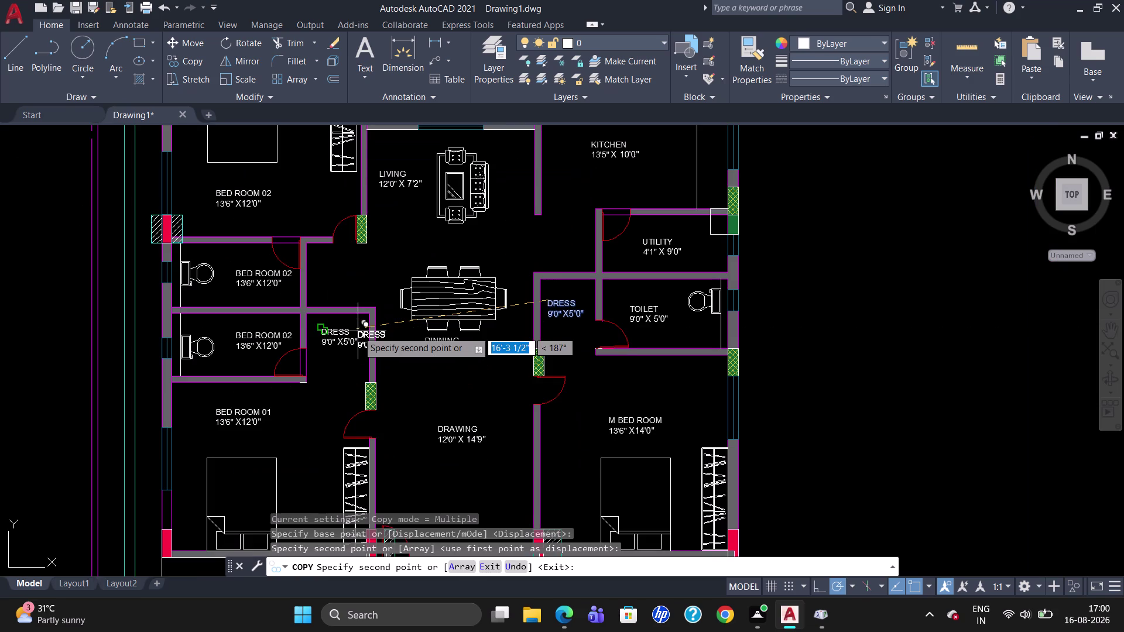
key(Escape)
scroll(up, 3)
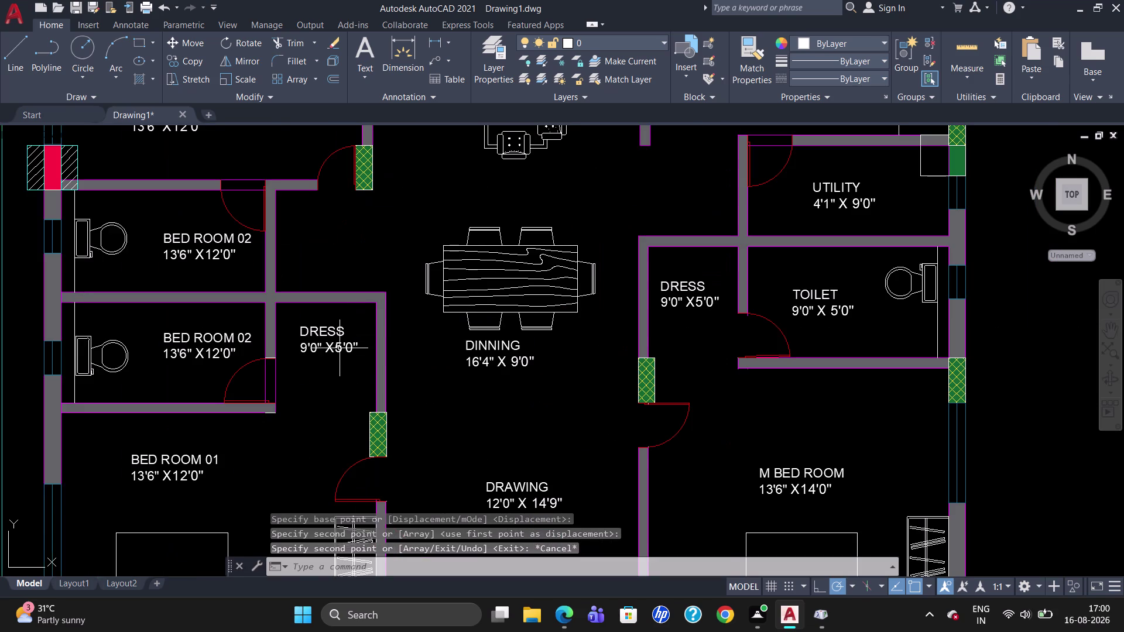
Edit the copied DRESS label's size to 4'0" X 4'6" and keep the changes.
double_click(339, 350)
click(352, 348)
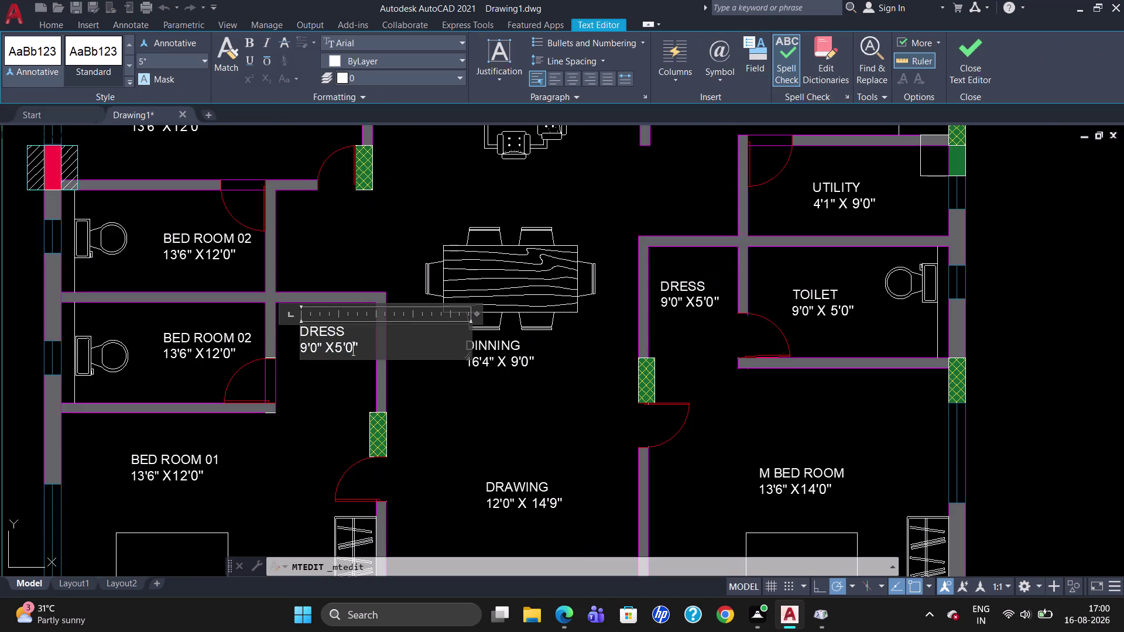
key(BackSpace)
key(6)
key(Left)
key(Left)
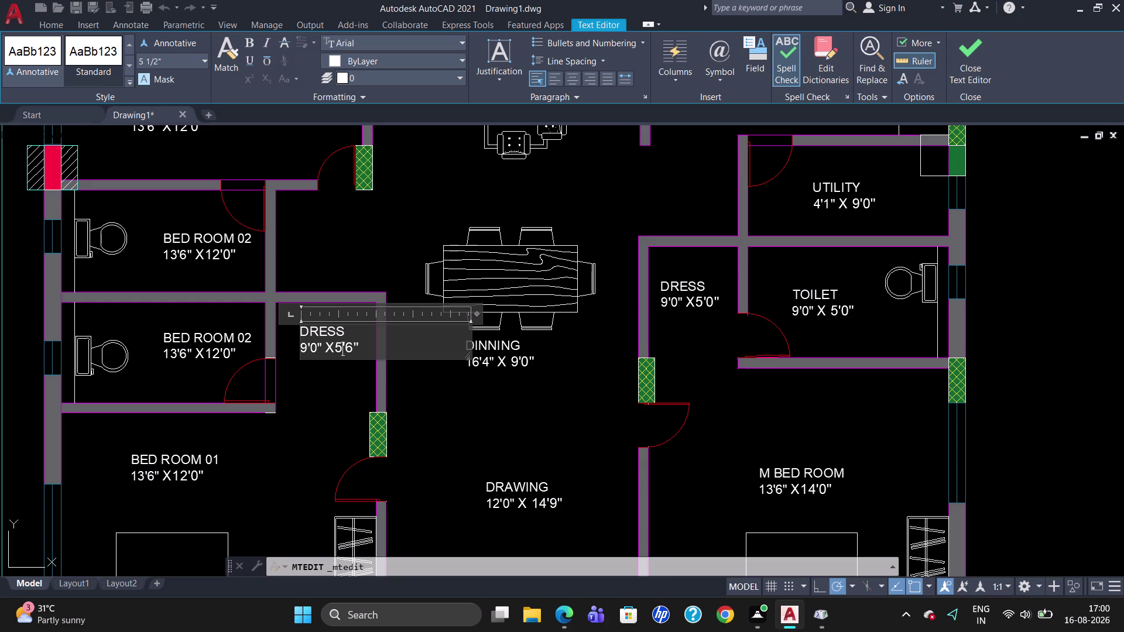
key(BackSpace)
key(4)
key(Left)
key(Left)
key(Left)
key(Left)
key(Left)
key(Left)
key(BackSpace)
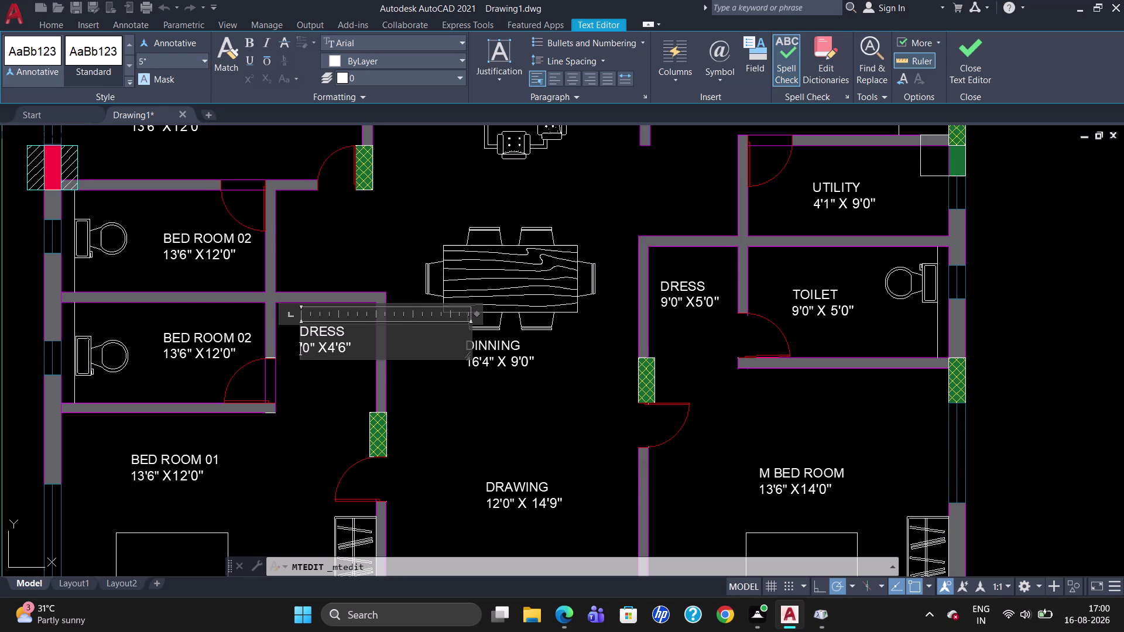
key(4)
key(Escape)
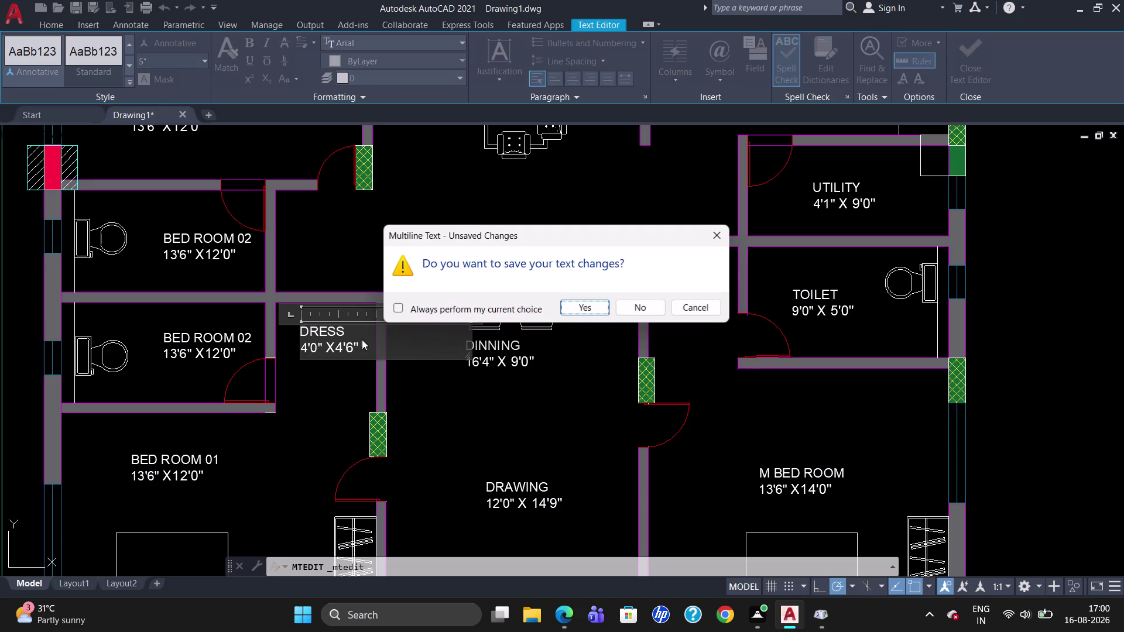
click(583, 307)
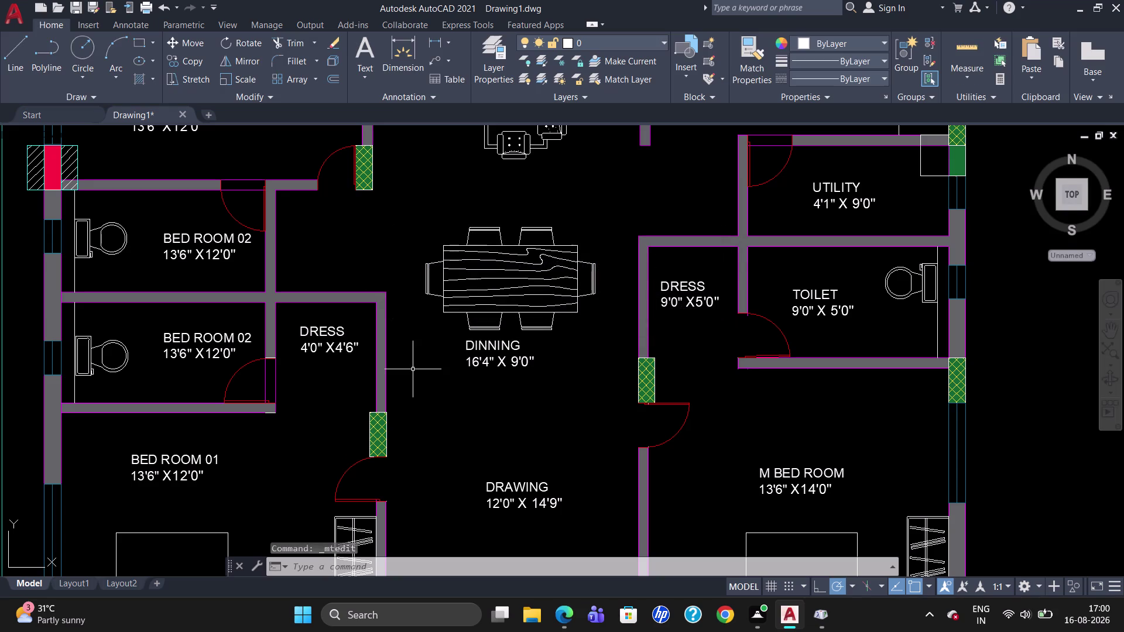
scroll(down, 3)
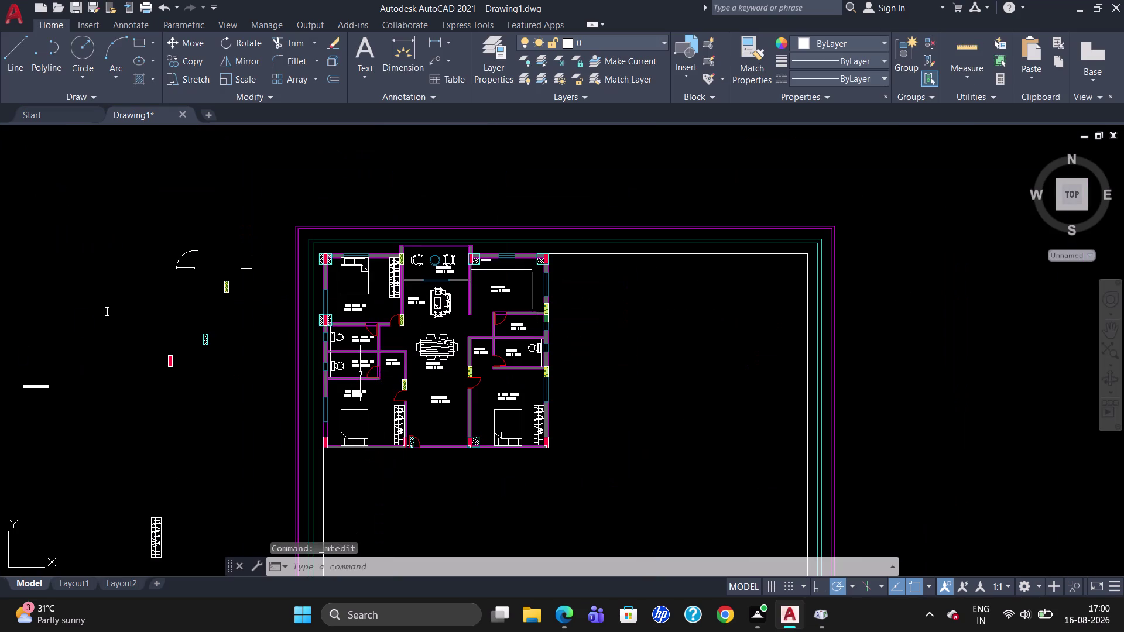
Draw an MText box by Bed Room 01's left wall with 5" text height.
scroll(up, 3)
scroll(down, 3)
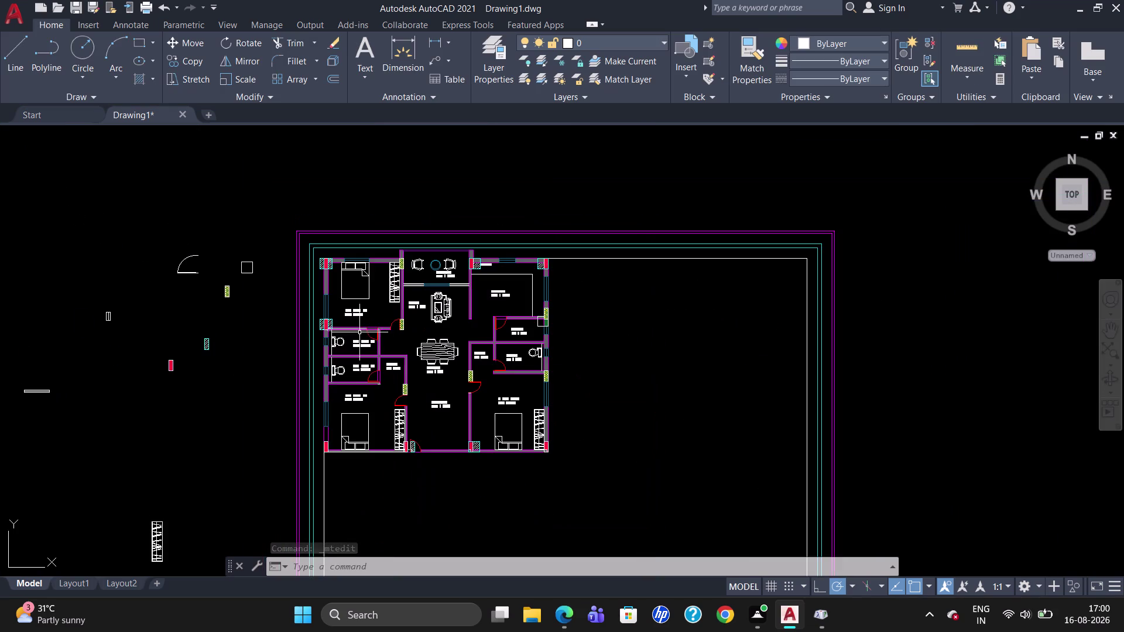
scroll(up, 3)
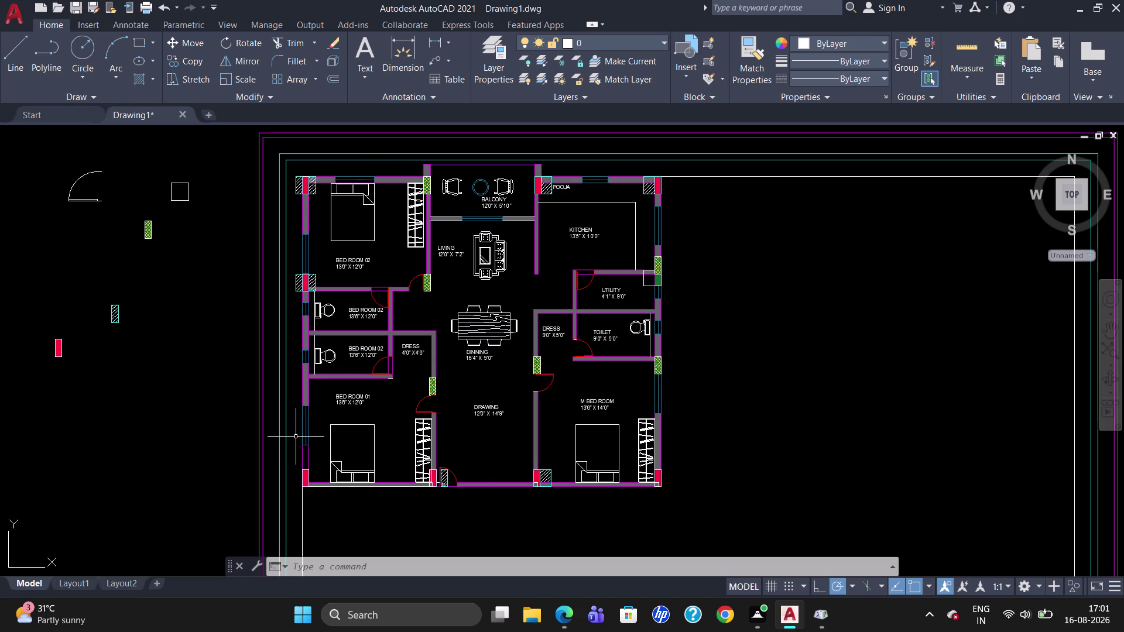
scroll(up, 3)
key(t)
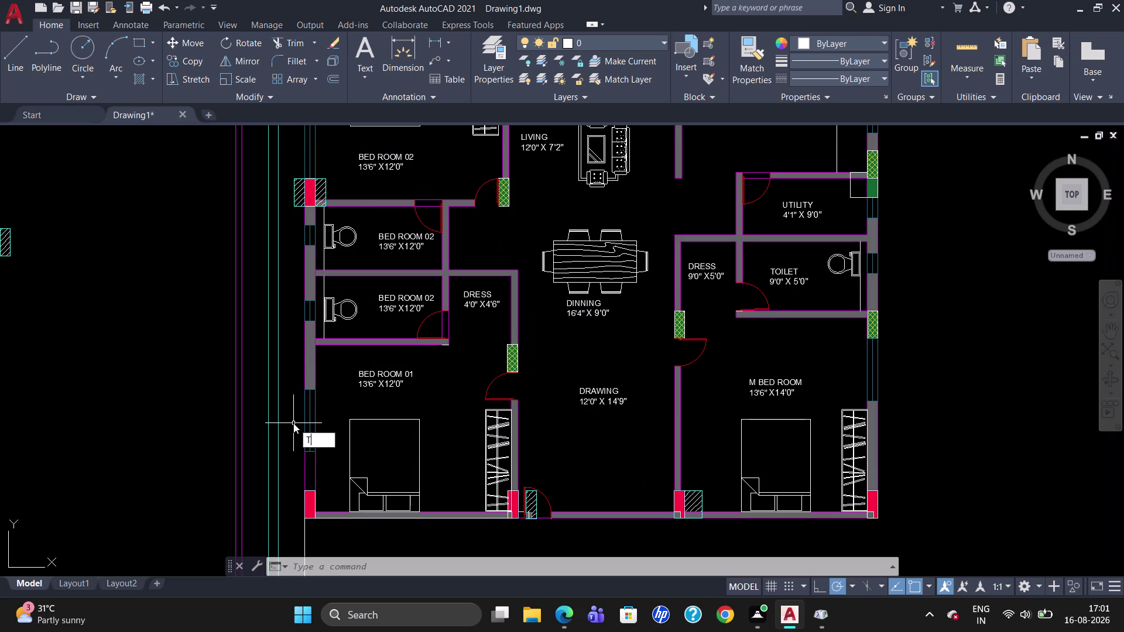
key(Return)
drag(290, 406, 290, 407)
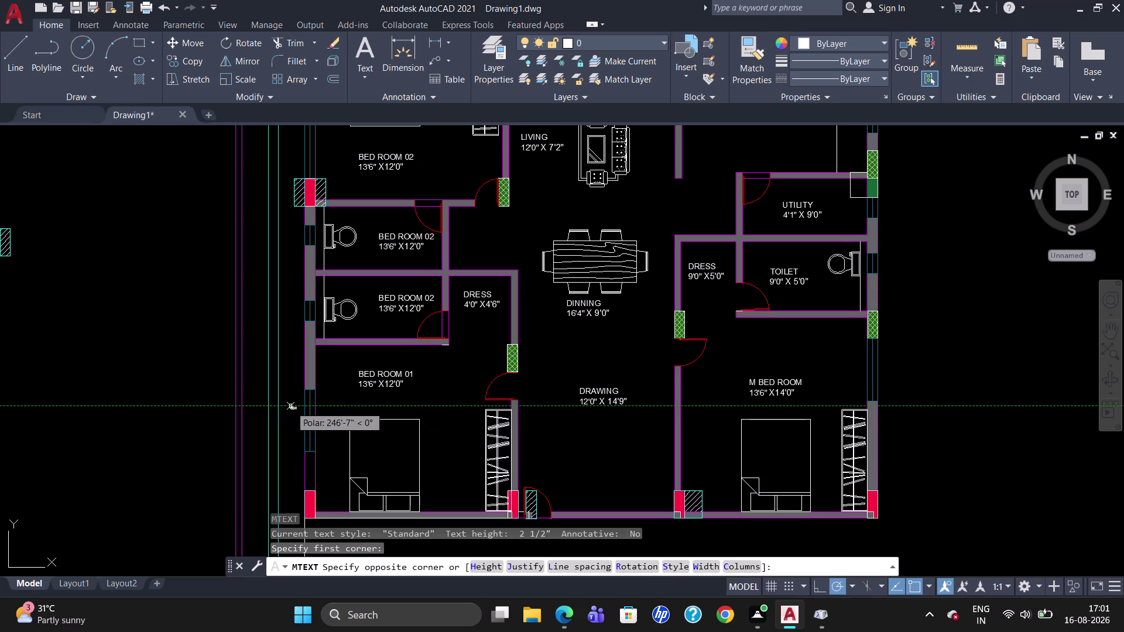
drag(291, 406, 298, 429)
click(299, 428)
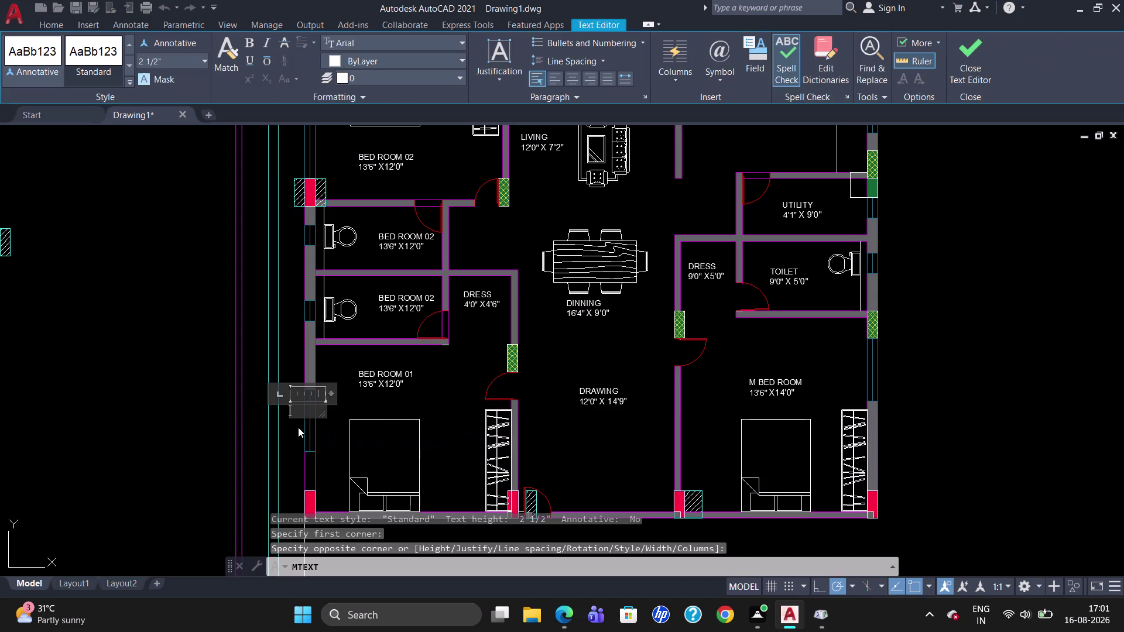
click(185, 65)
key(BackSpace)
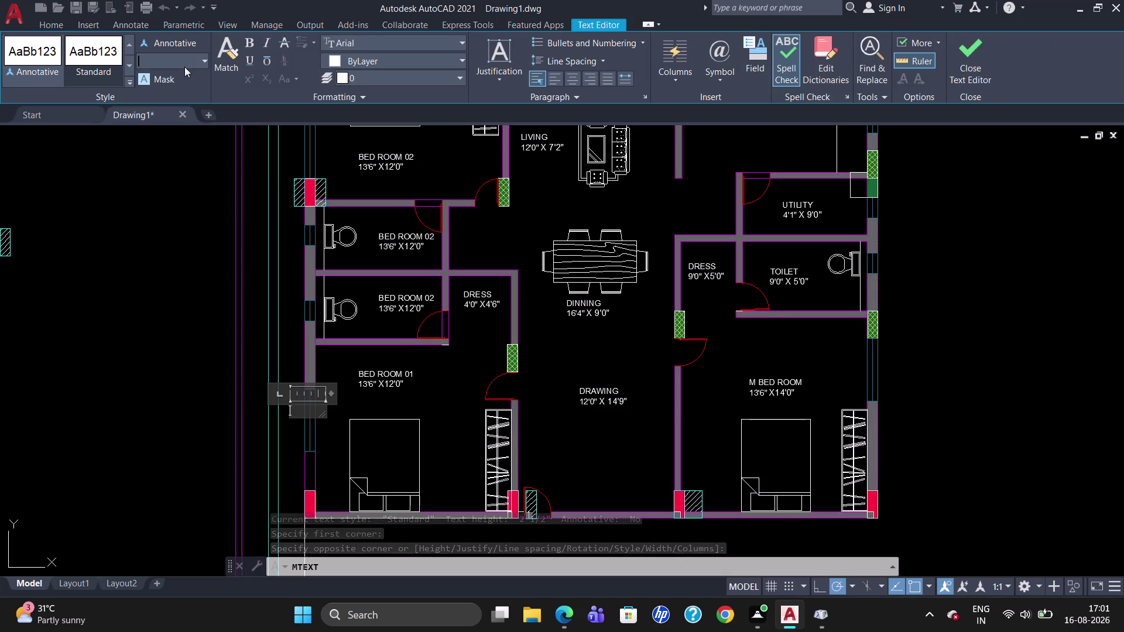
key(5)
key(Return)
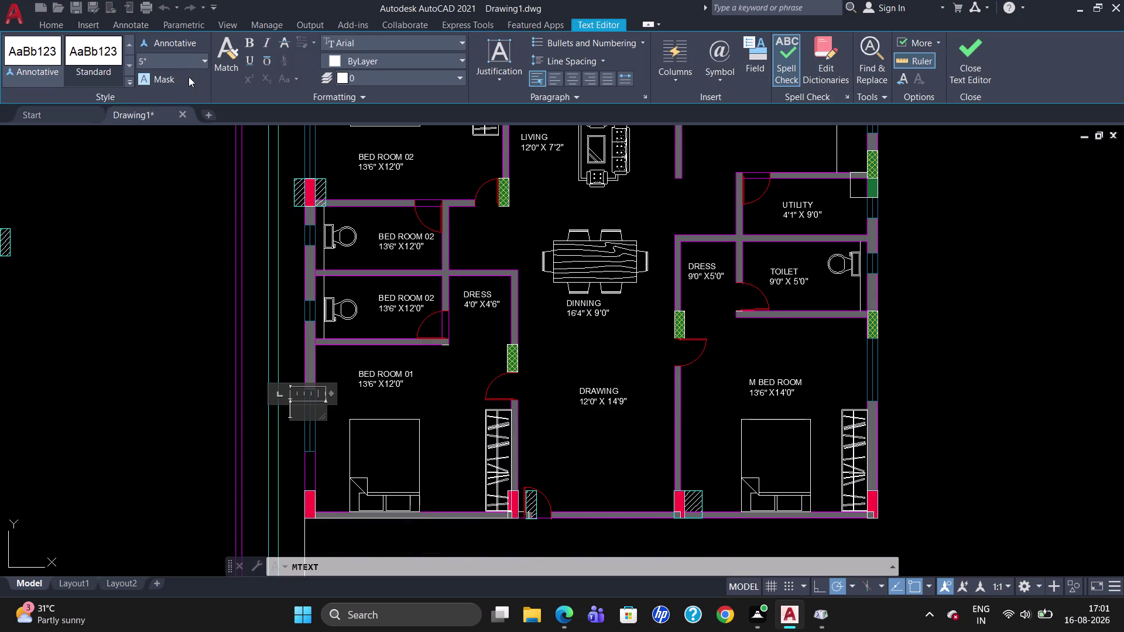
Write the W5 tag in red and keep the text changes.
click(334, 66)
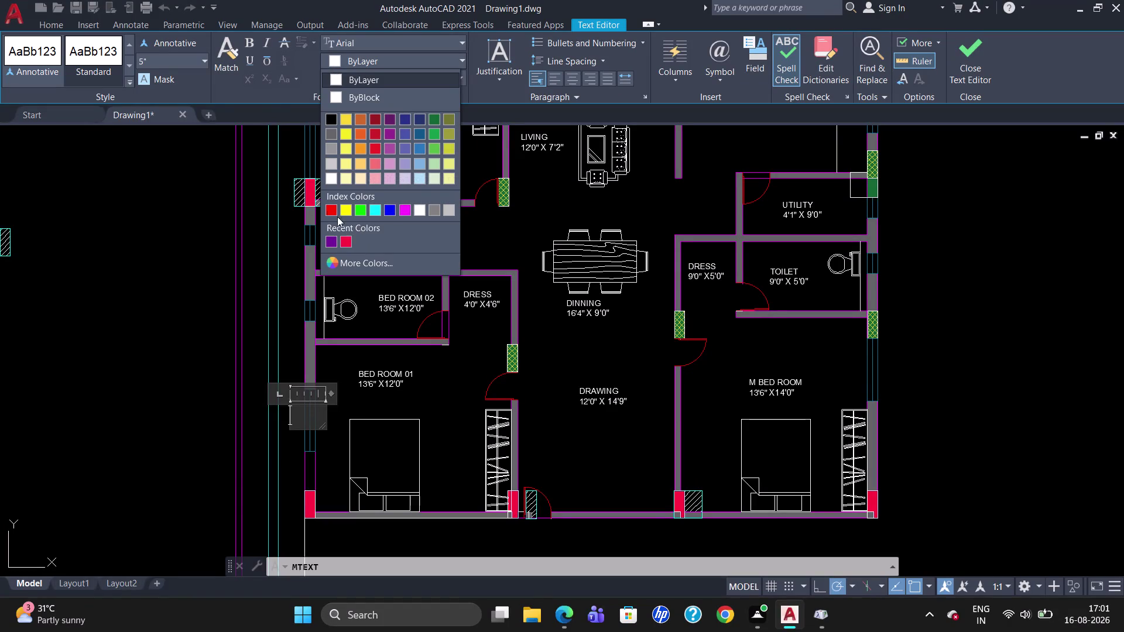
click(327, 208)
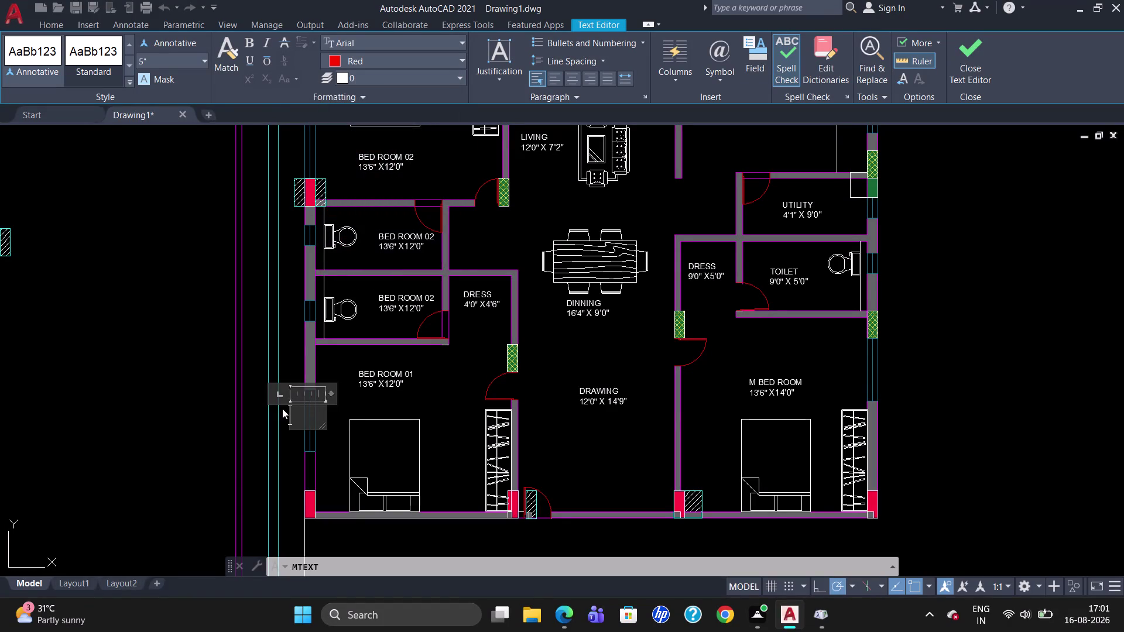
key(w)
key(5)
key(Escape)
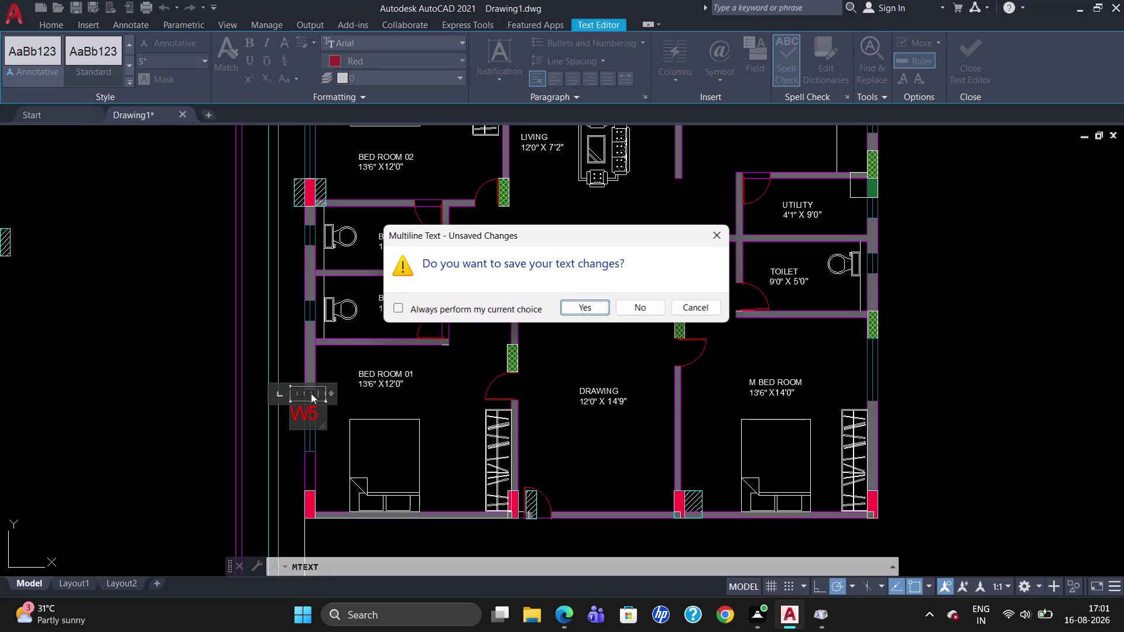
click(596, 304)
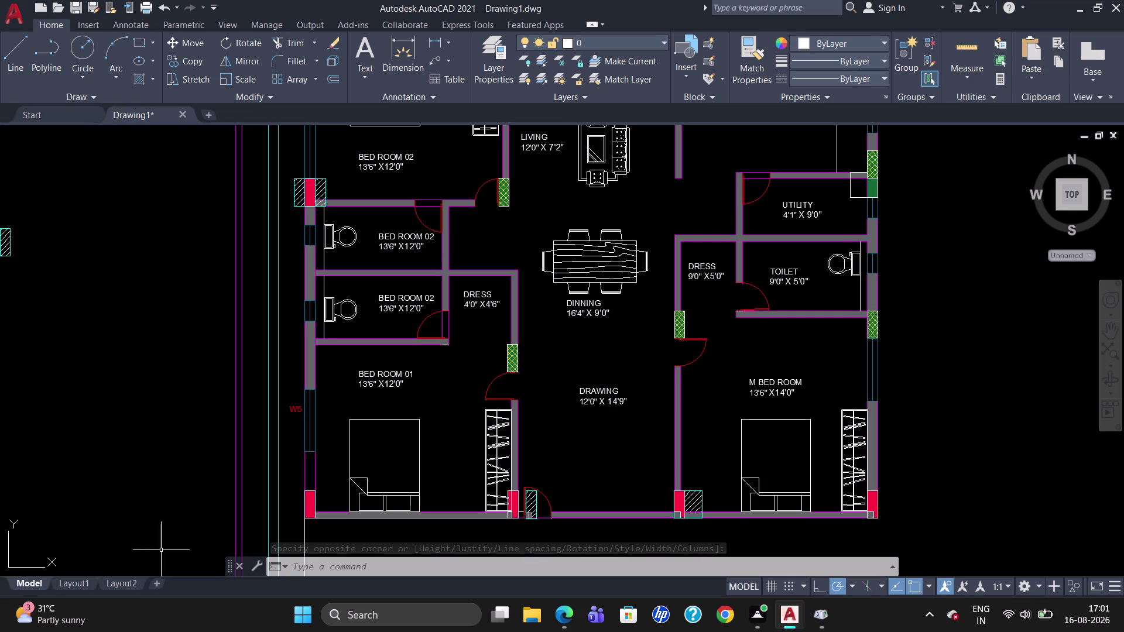
Start COPY and select the W5 tag.
text(CO)
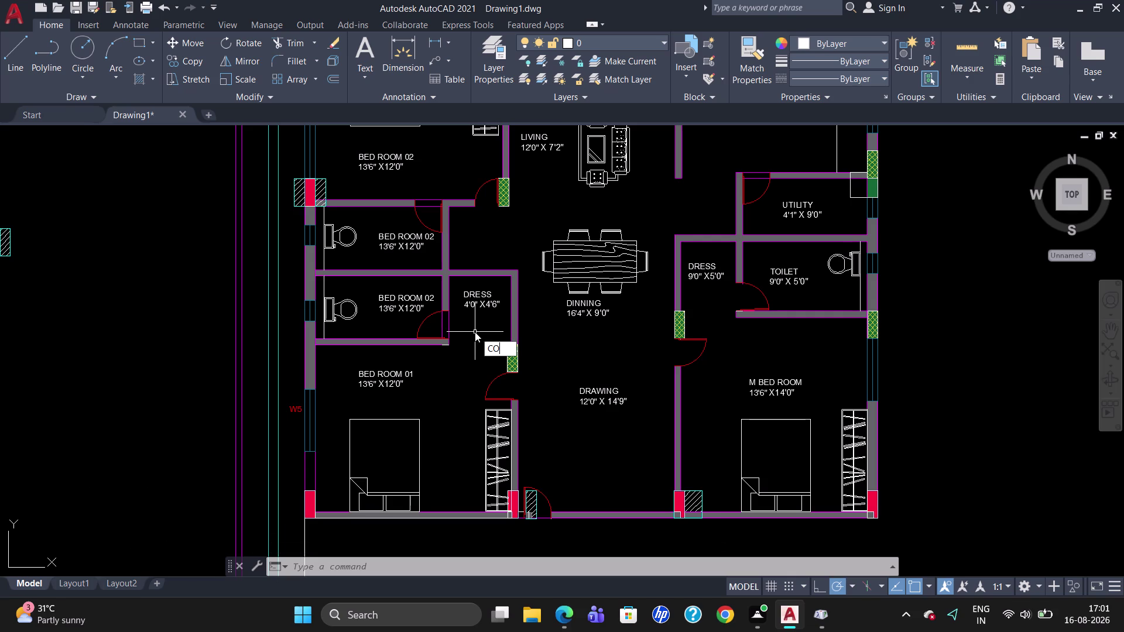
key(Return)
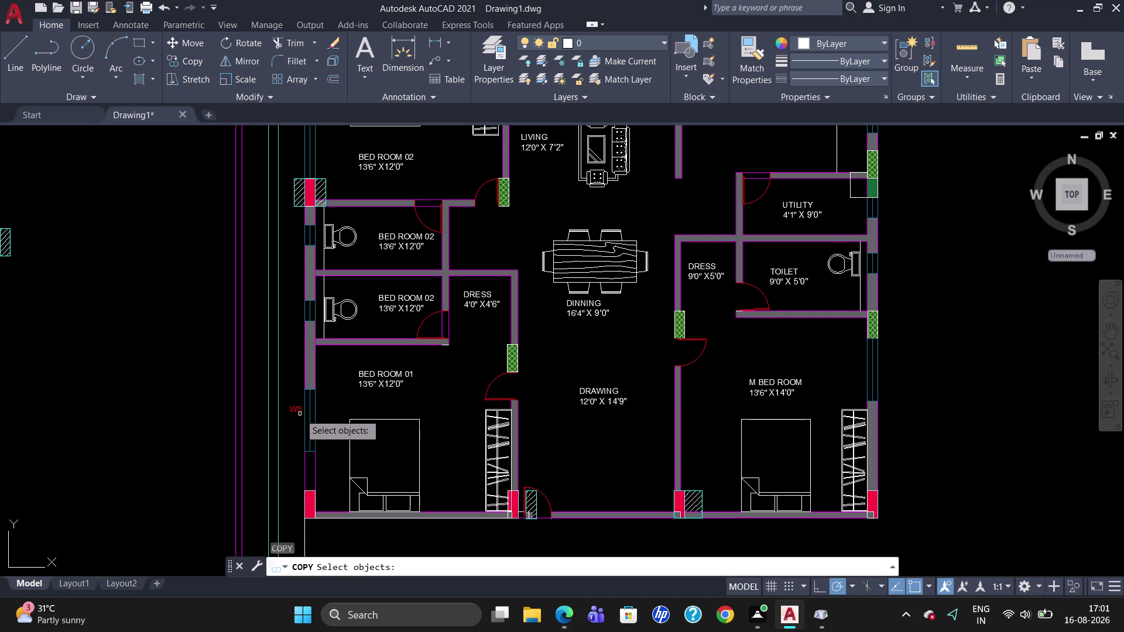
click(293, 412)
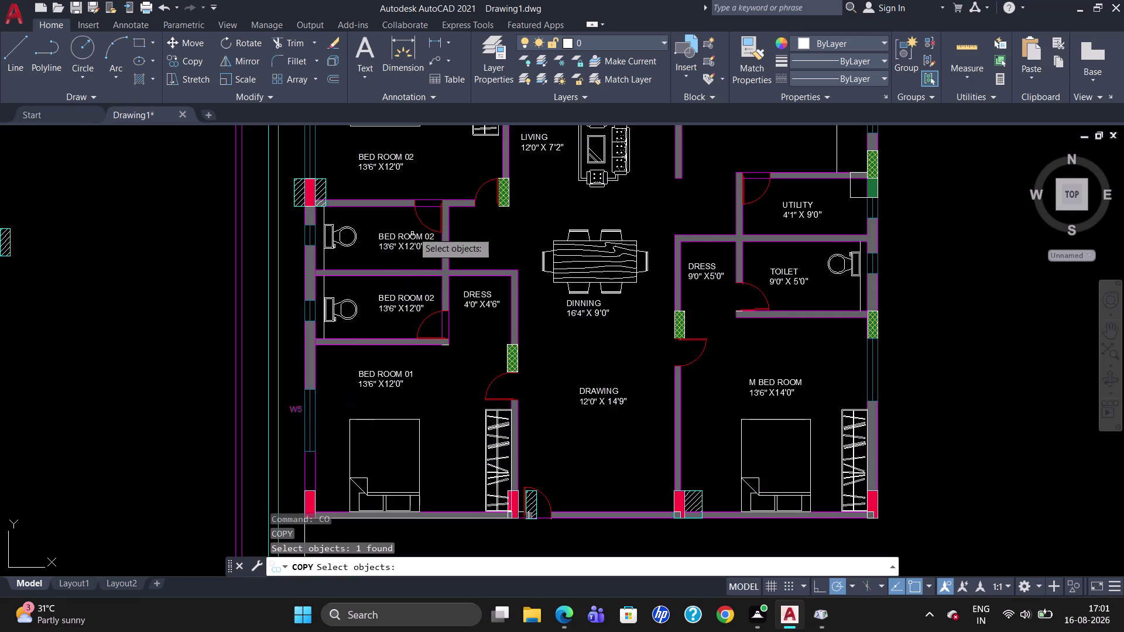
click(297, 409)
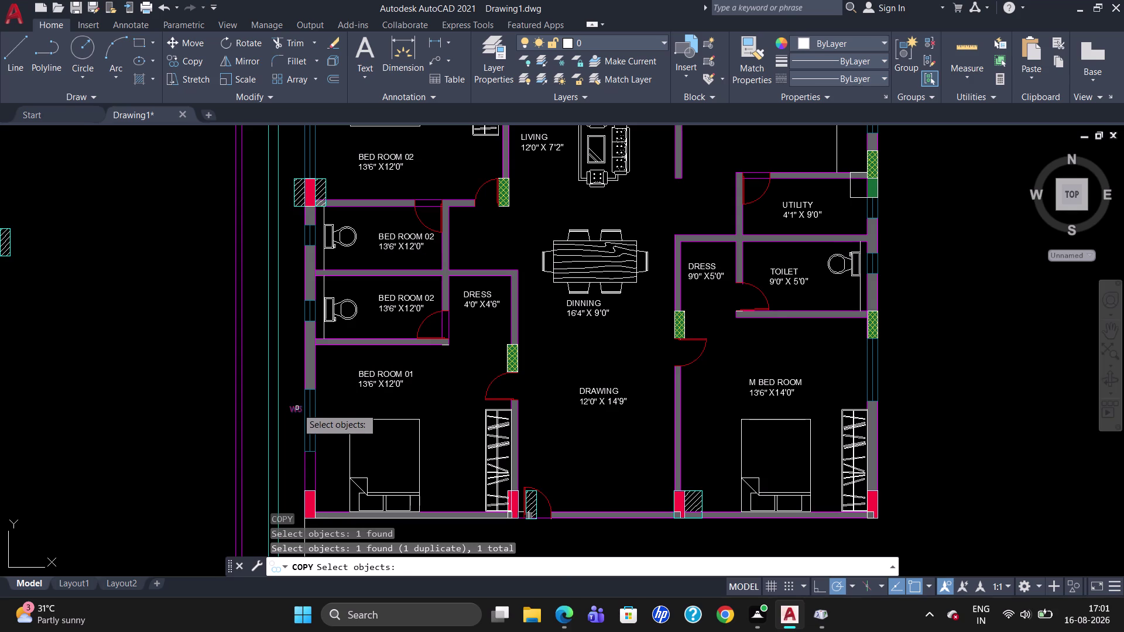
Place W5 copies at the bedroom, dress room, toilet, utility and M Bed Room windows.
key(Return)
click(296, 408)
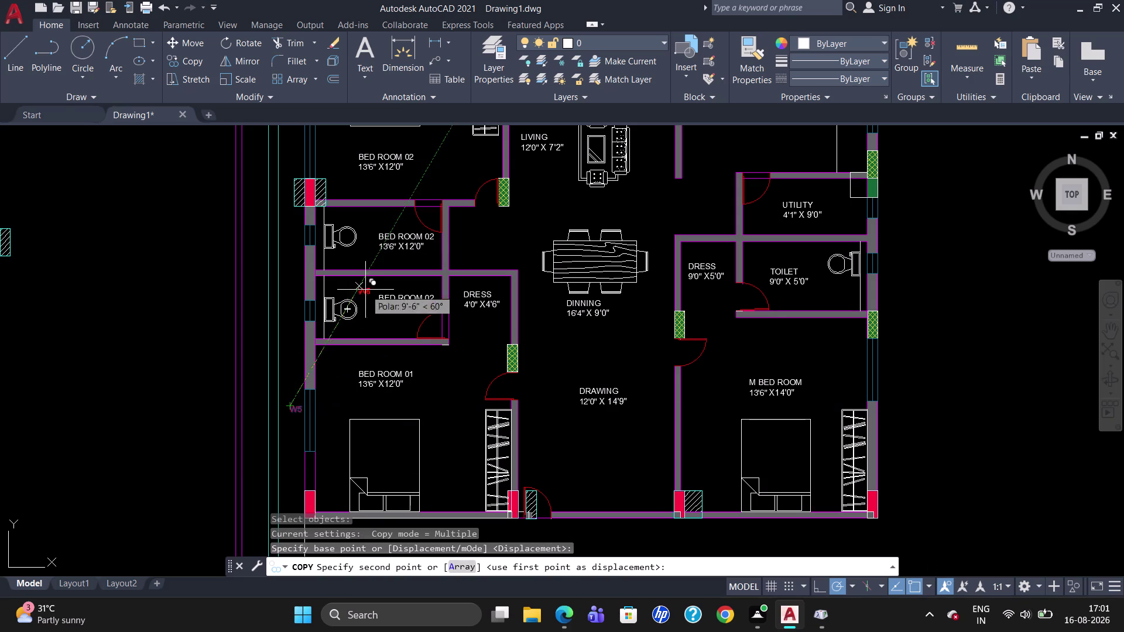
click(426, 213)
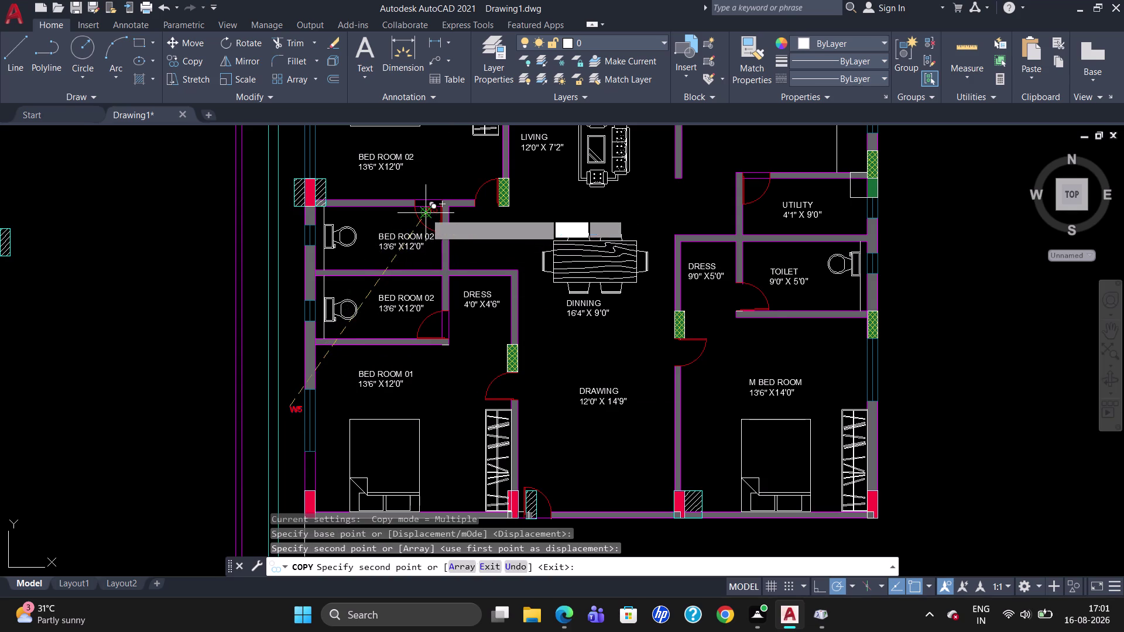
click(486, 195)
click(434, 325)
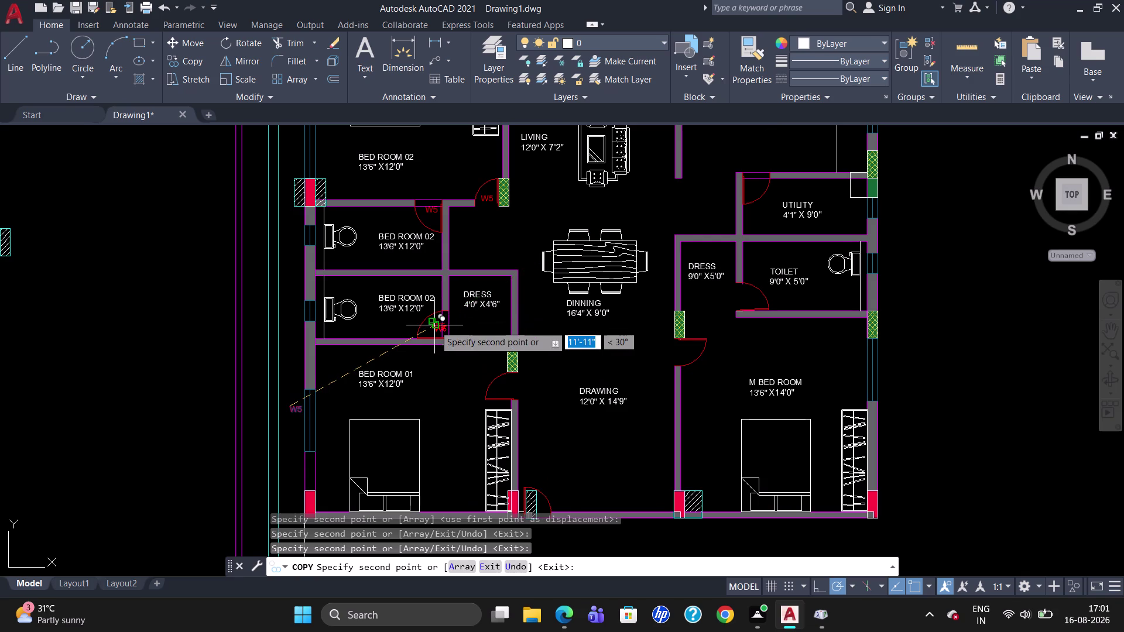
click(499, 387)
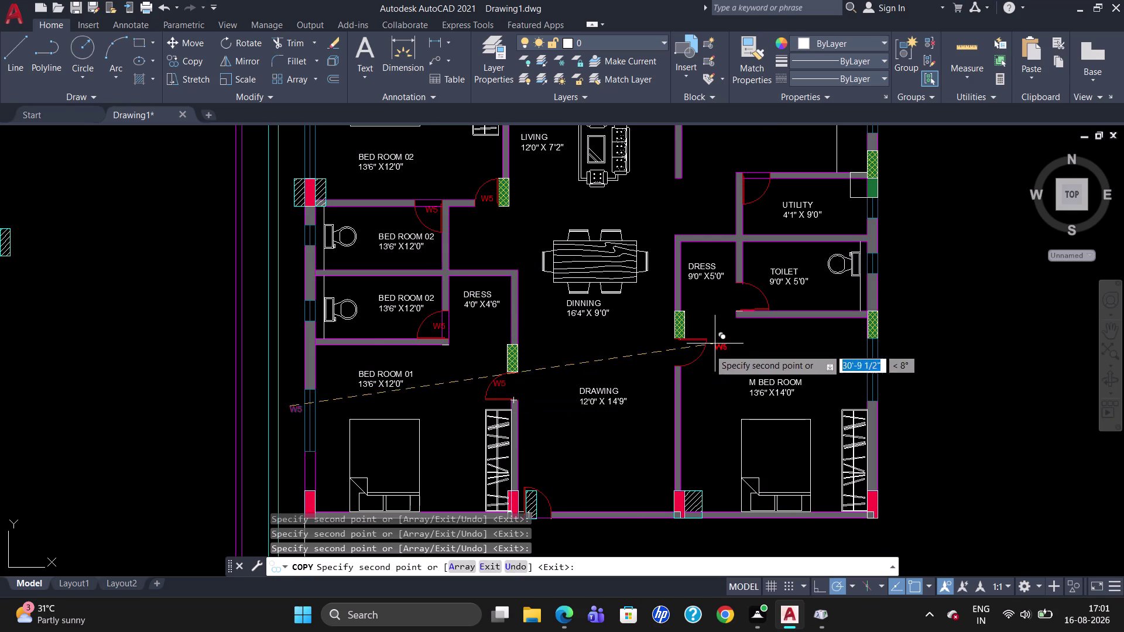
click(672, 352)
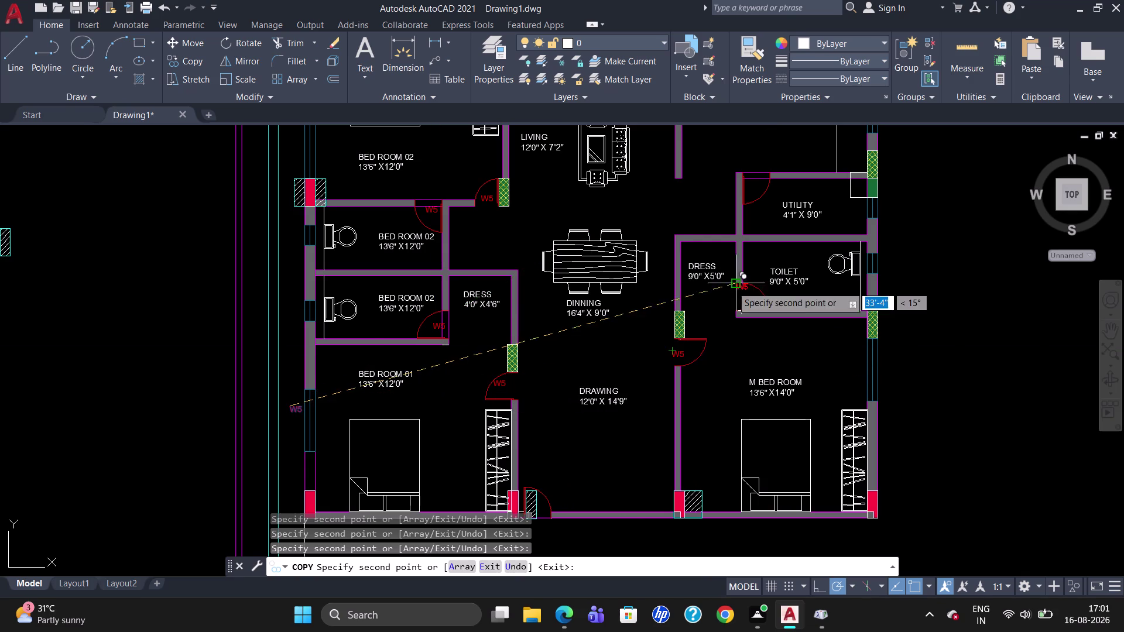
click(733, 297)
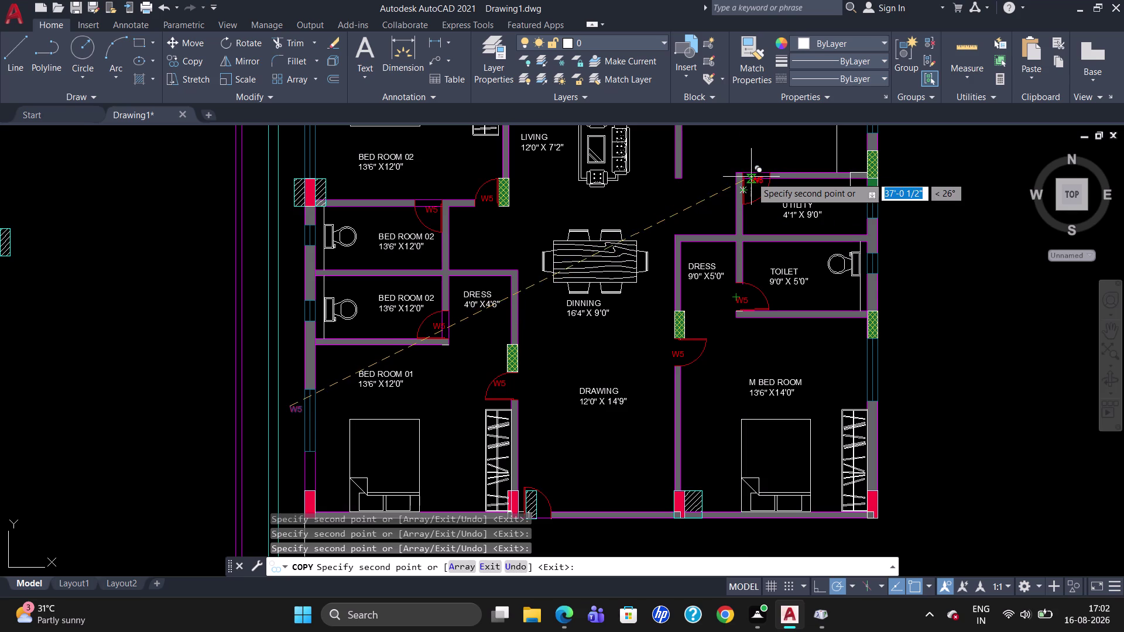
click(750, 181)
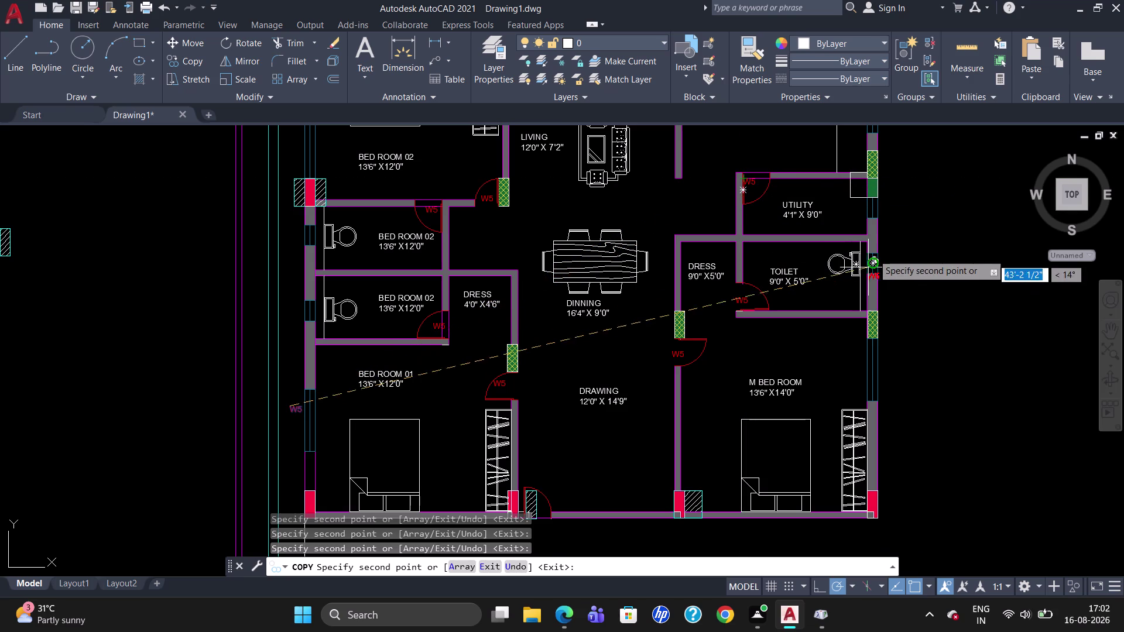
click(884, 206)
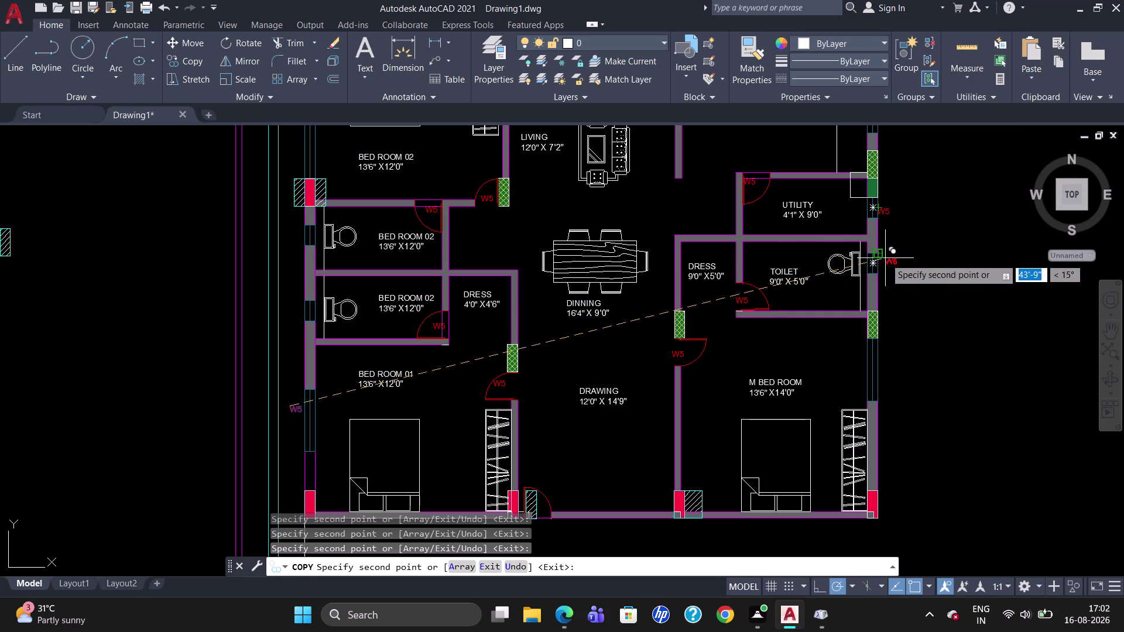
click(885, 258)
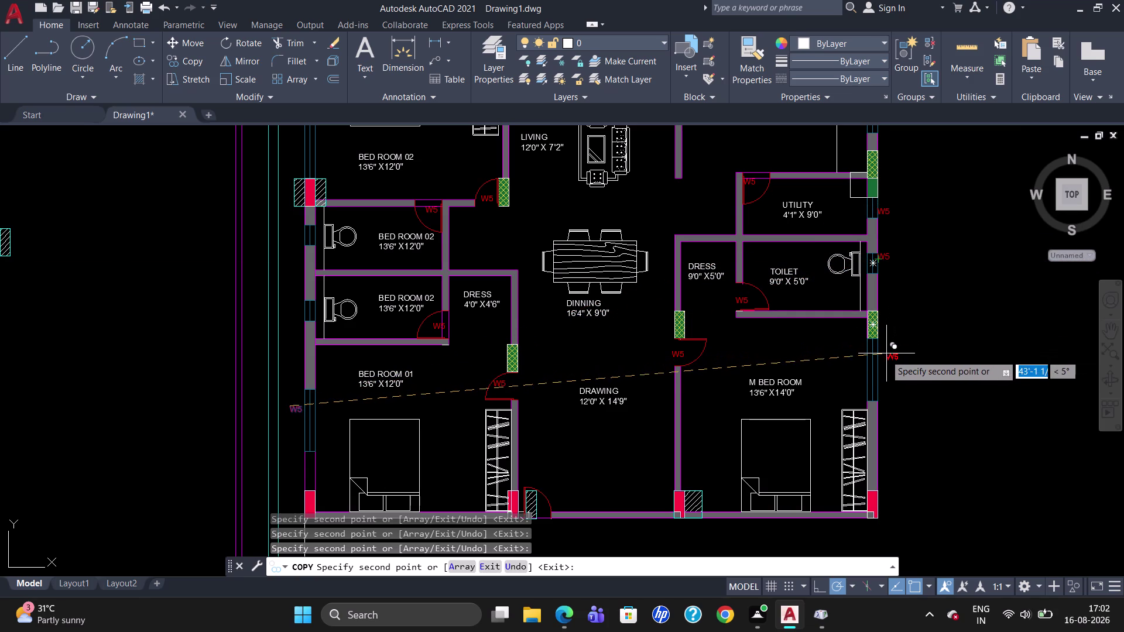
click(881, 358)
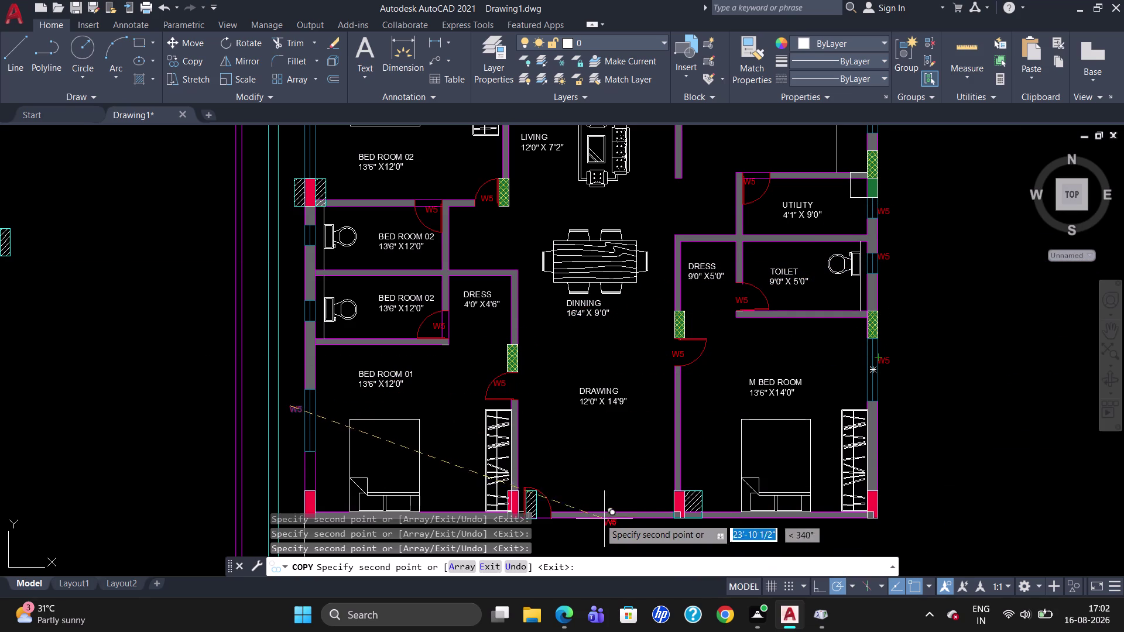
Place W5 copies at the drawing room, pooja room, balcony, Bed Room 02, left-wall and kitchen openings.
scroll(down, 3)
scroll(up, 3)
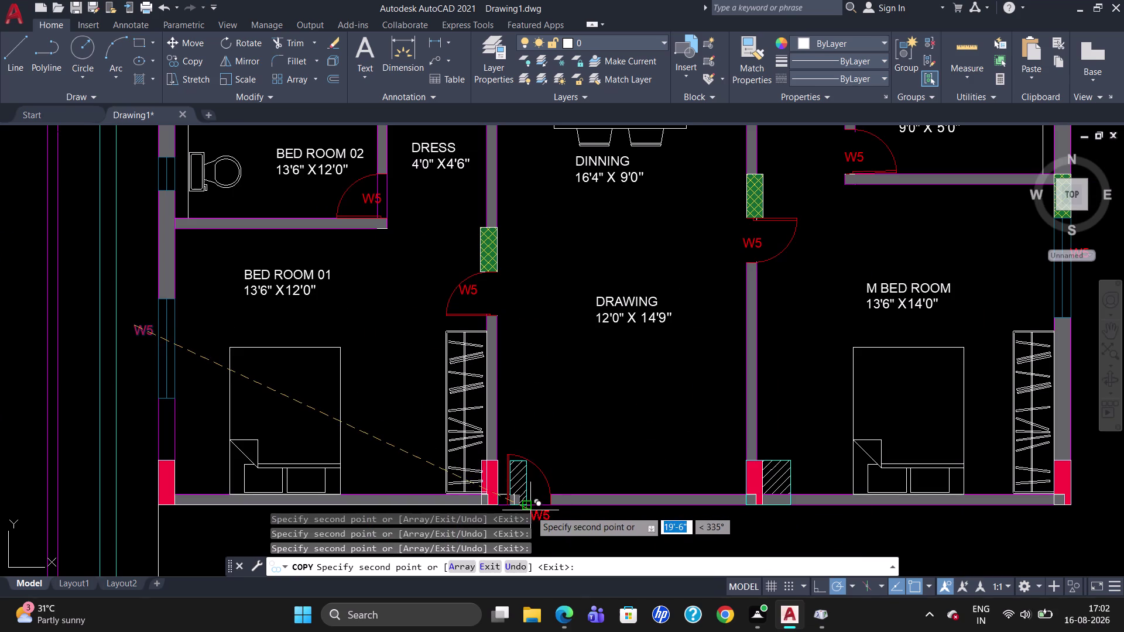
click(531, 510)
scroll(down, 3)
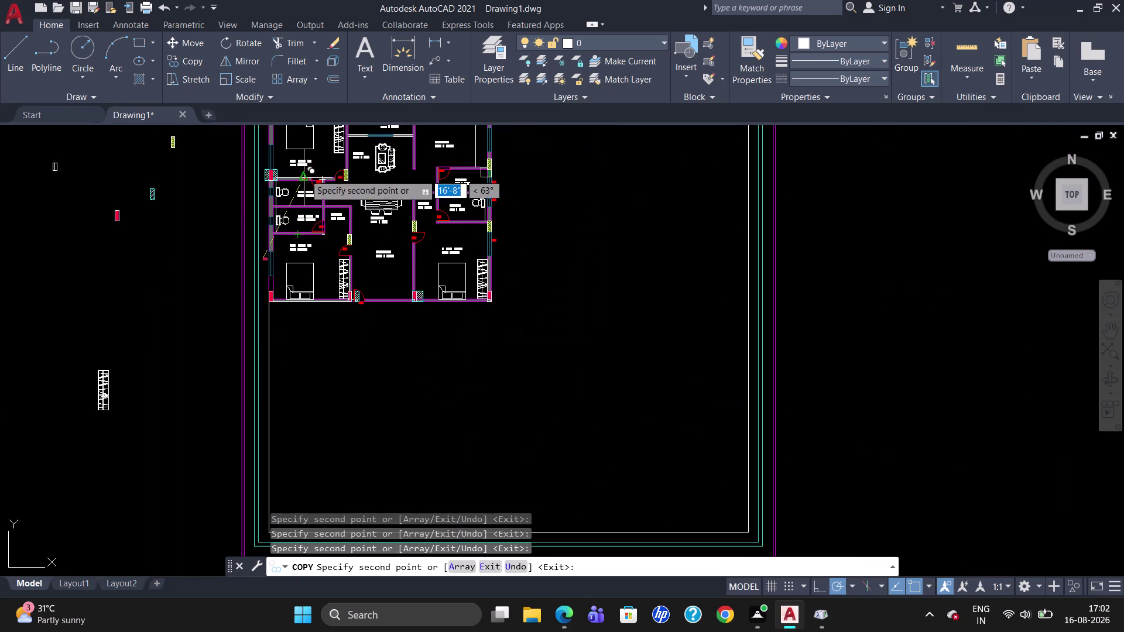
scroll(up, 3)
scroll(down, 3)
scroll(up, 3)
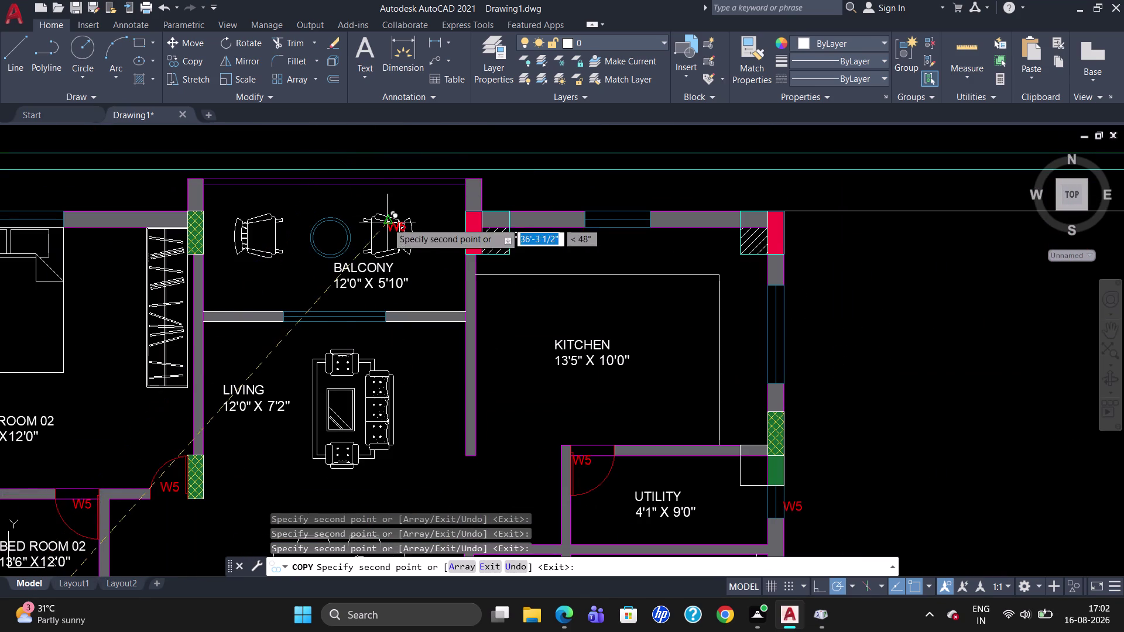
click(608, 199)
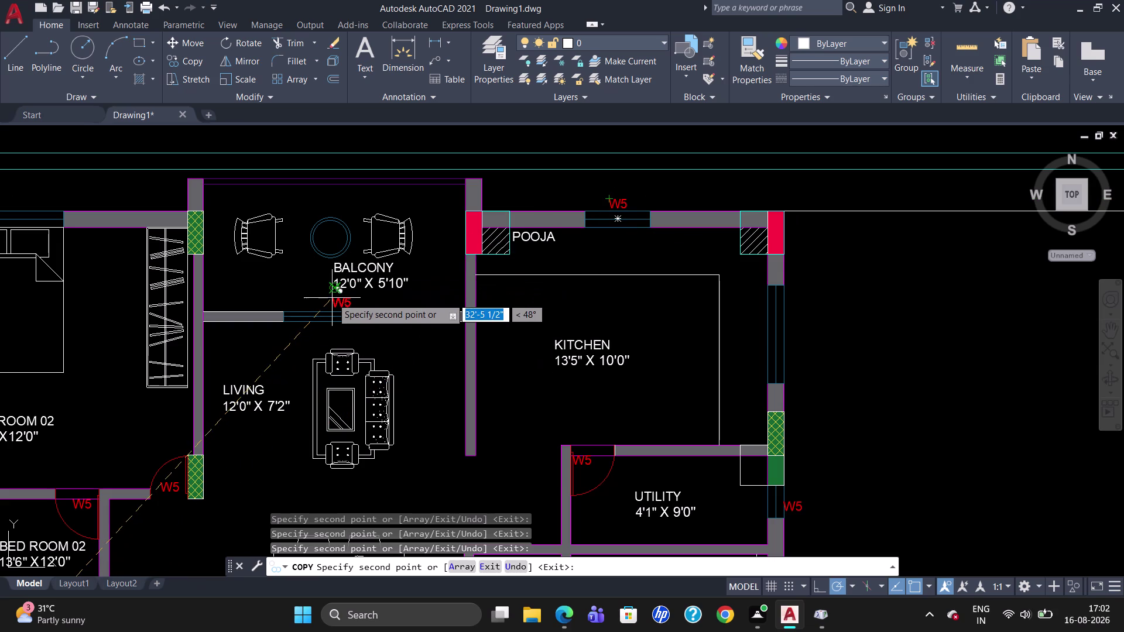
click(332, 297)
scroll(down, 3)
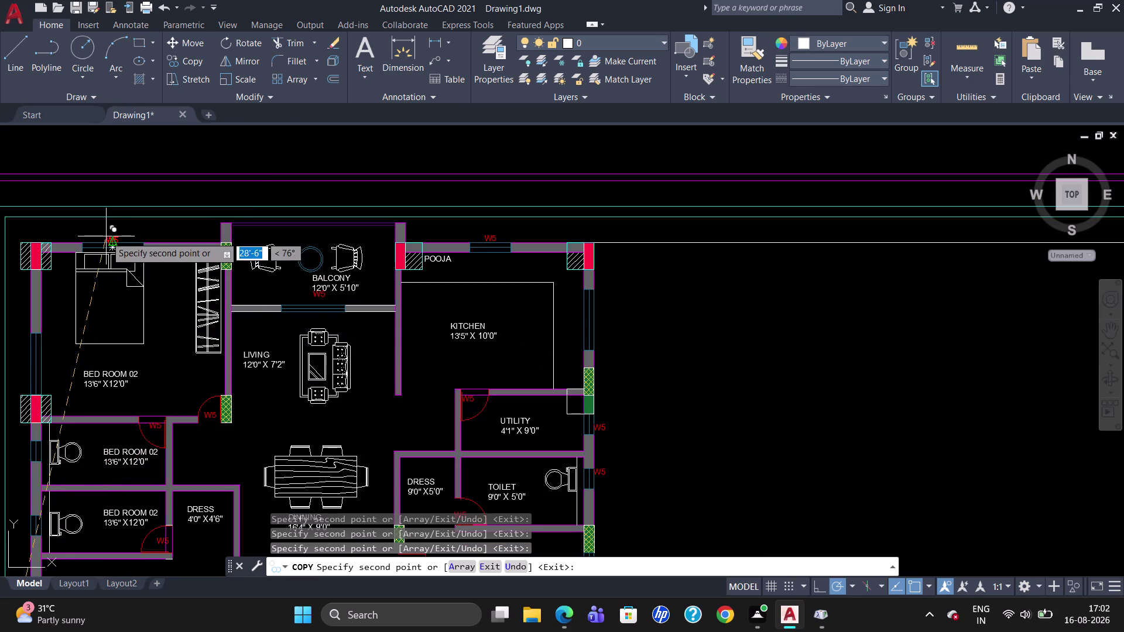
click(108, 234)
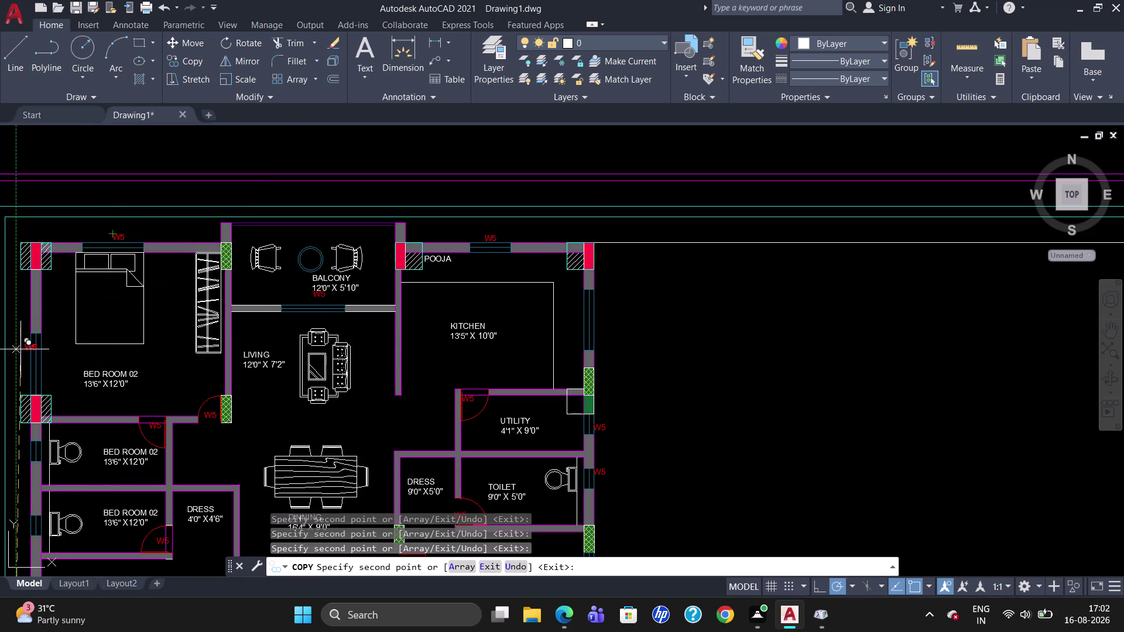
click(22, 350)
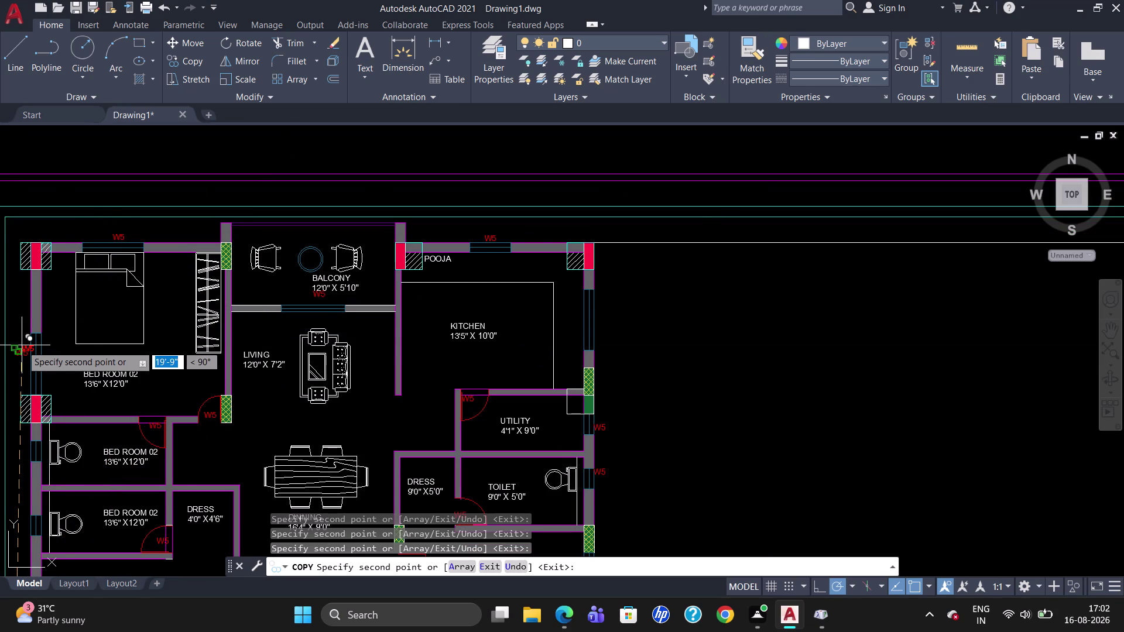
click(599, 316)
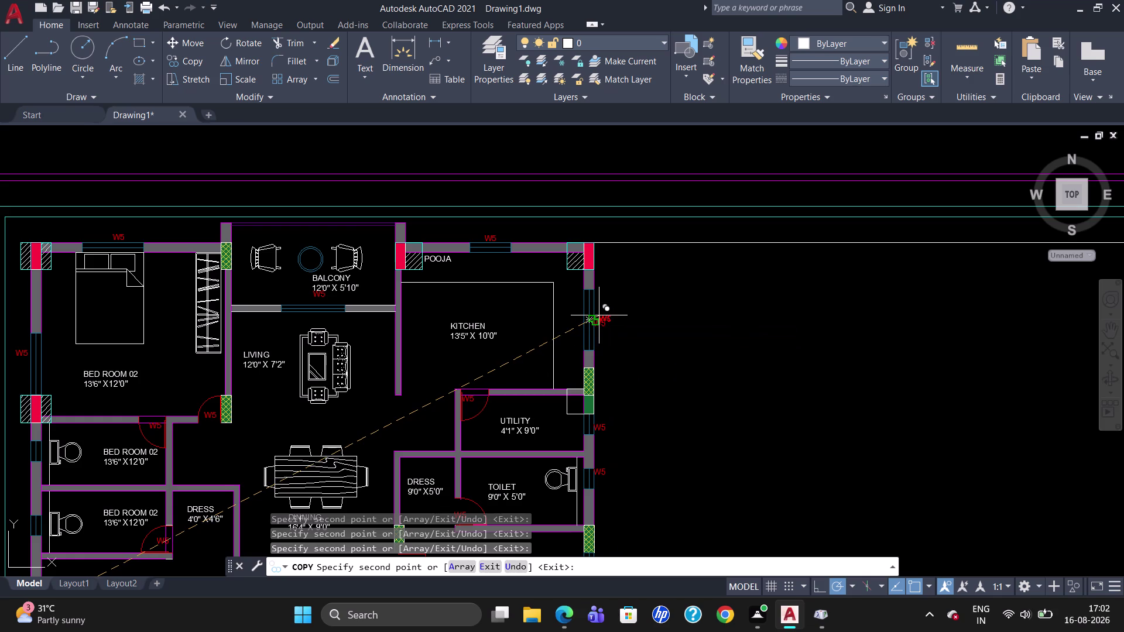
key(Escape)
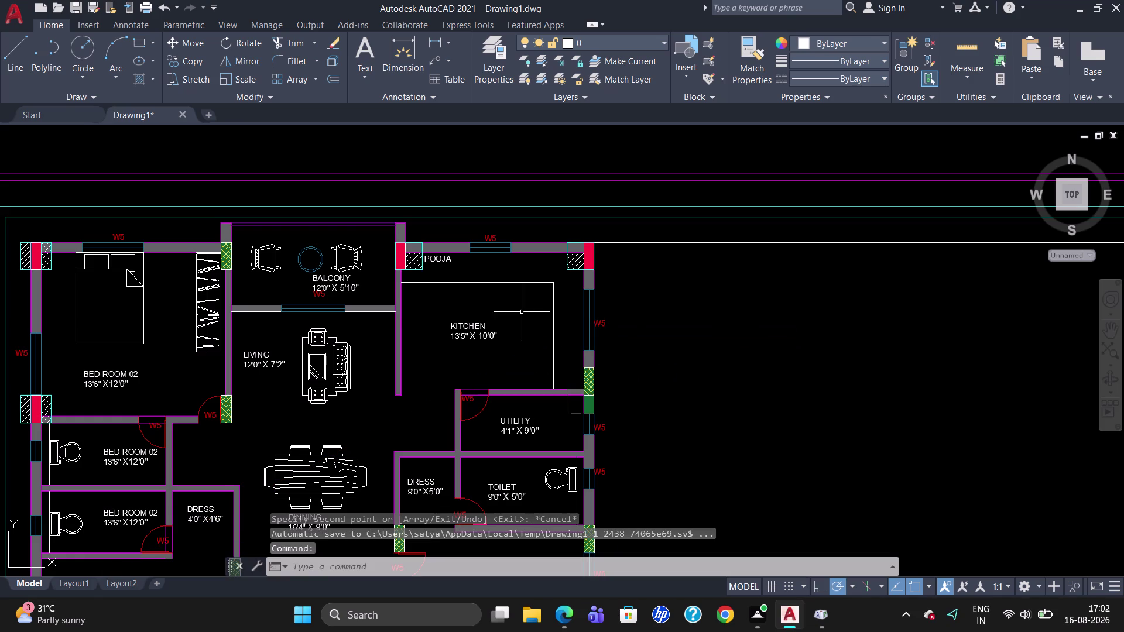
Change the pooja room window tag from W5 to W2.
double_click(490, 242)
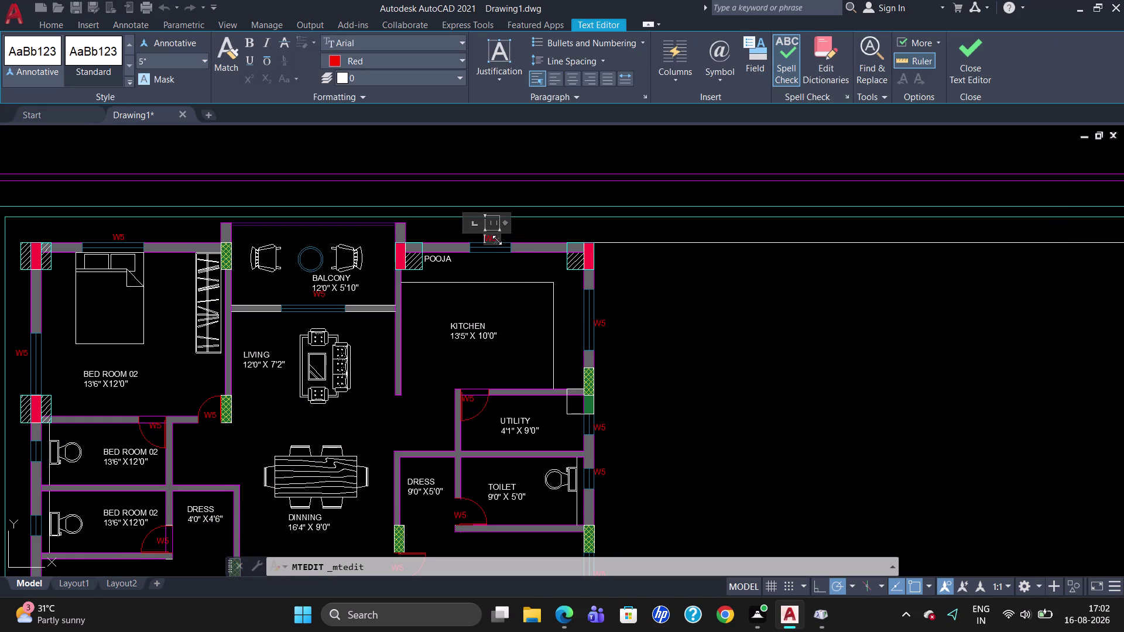
key(Right)
key(Right)
key(BackSpace)
key(2)
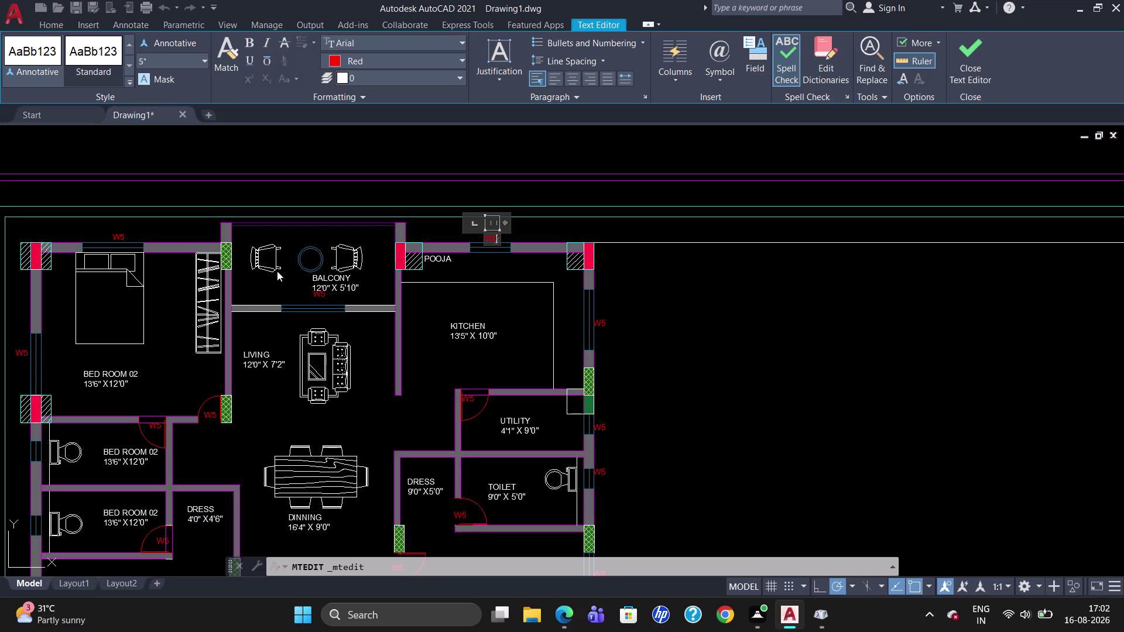
click(120, 233)
Change the bed room 02 top window tag to W2.
double_click(120, 233)
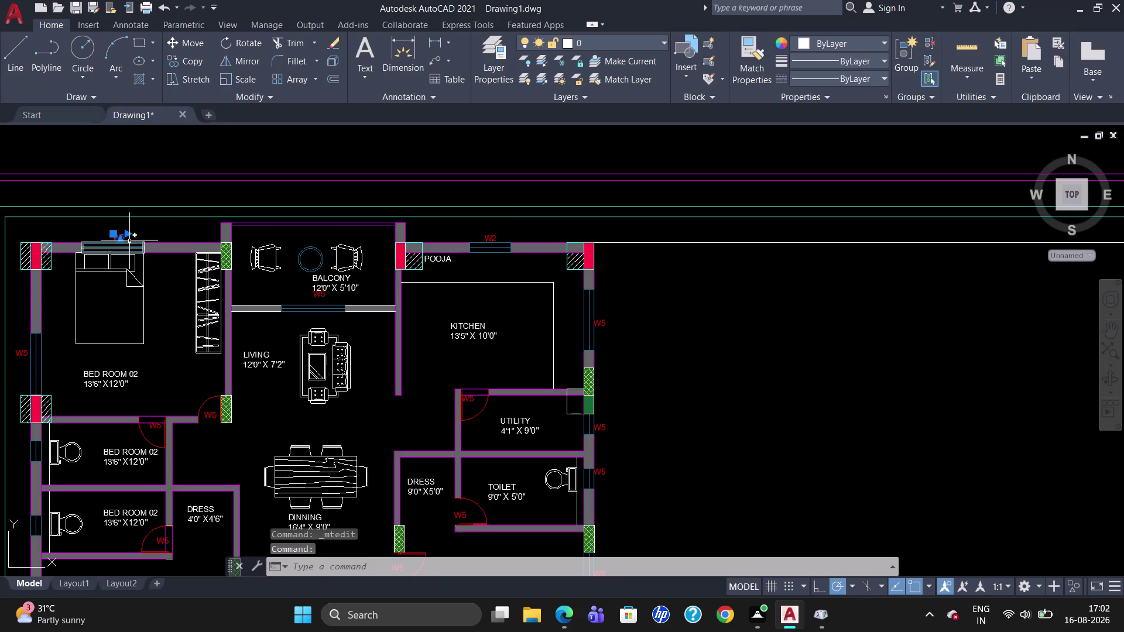
double_click(129, 240)
double_click(124, 241)
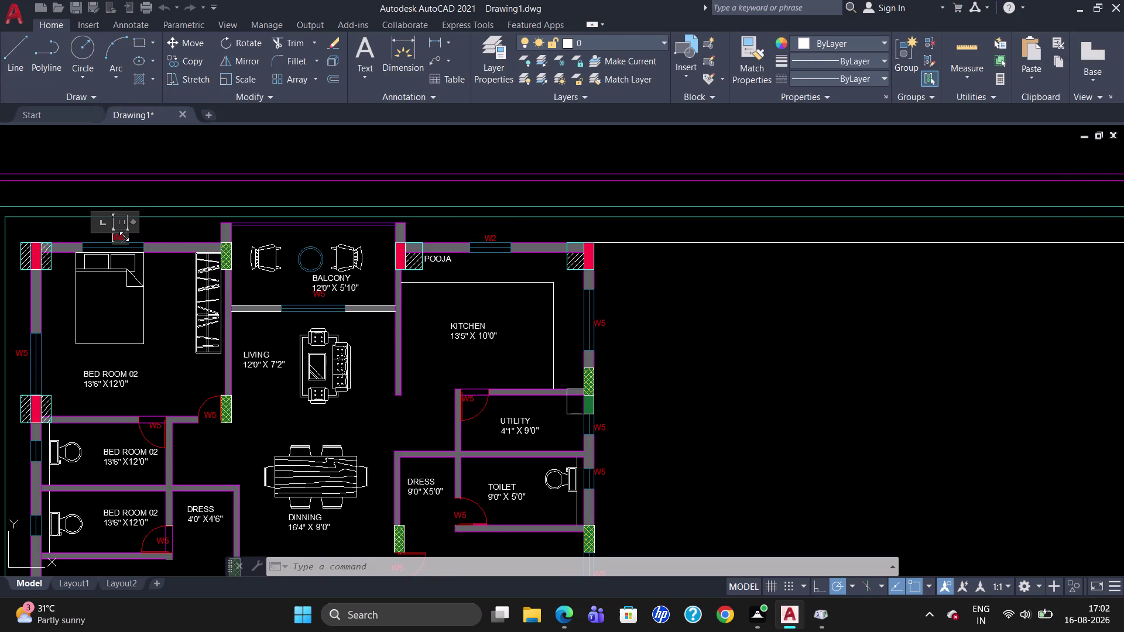
key(Right)
key(Right)
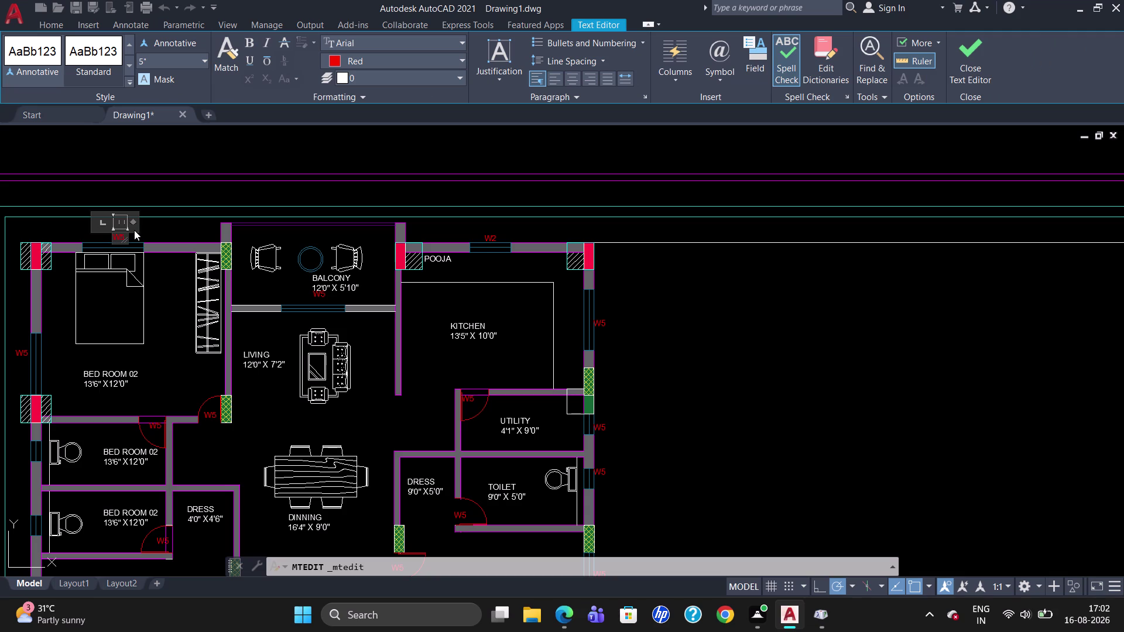
key(BackSpace)
key(2)
click(320, 293)
Relabel the balcony opening tag as SD.
triple_click(320, 293)
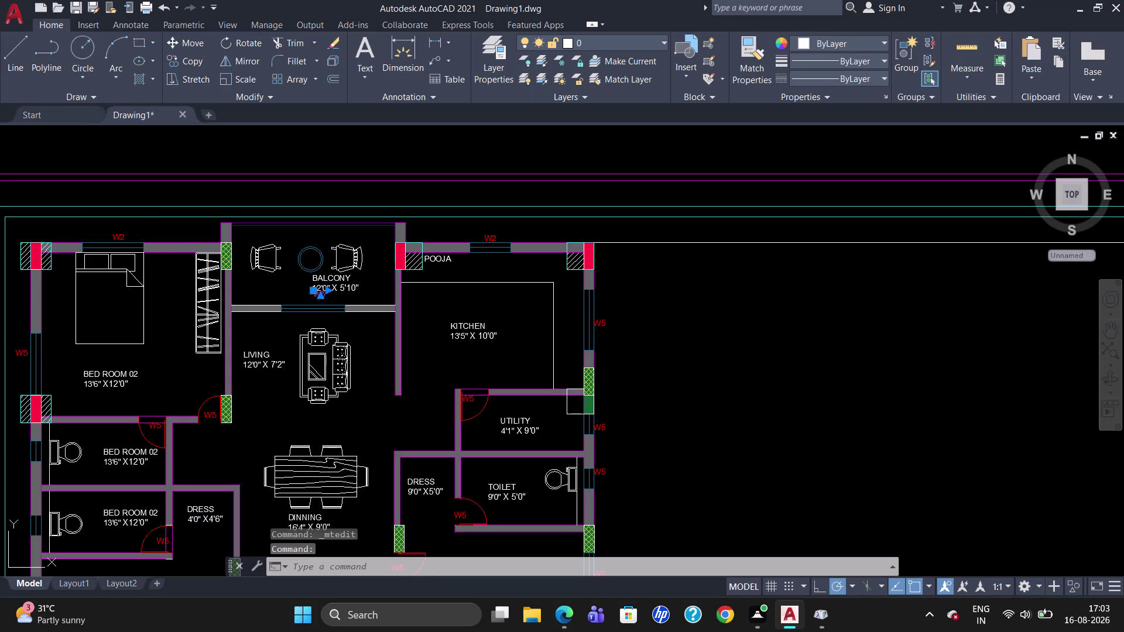
key(Right)
key(Right)
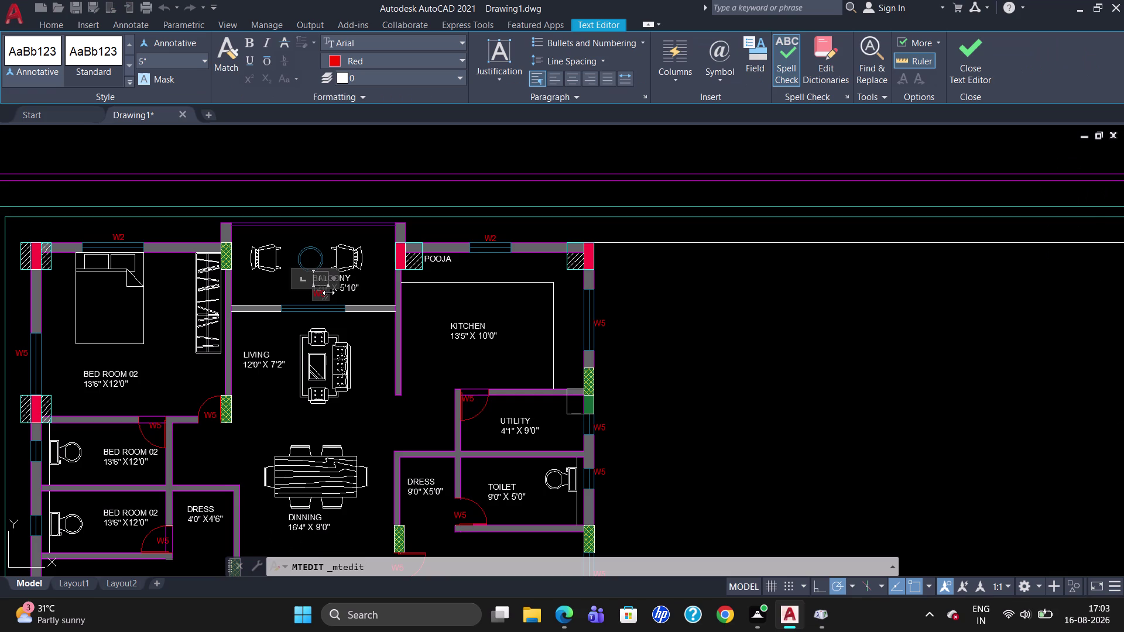
key(BackSpace)
key(BackSpace)
text(SD)
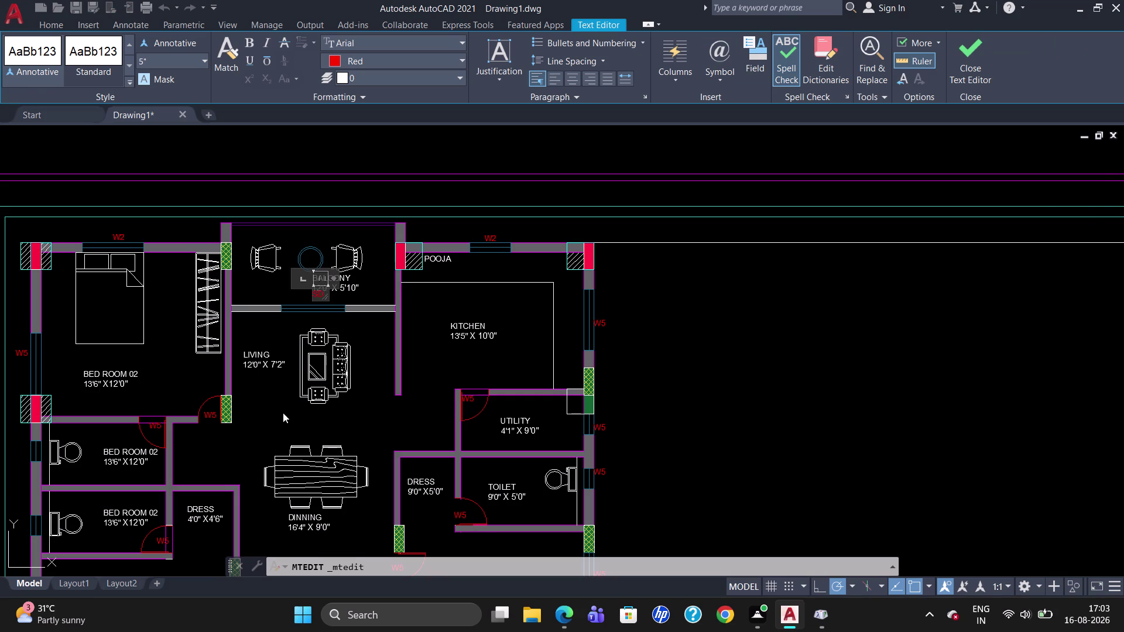
click(282, 412)
click(315, 295)
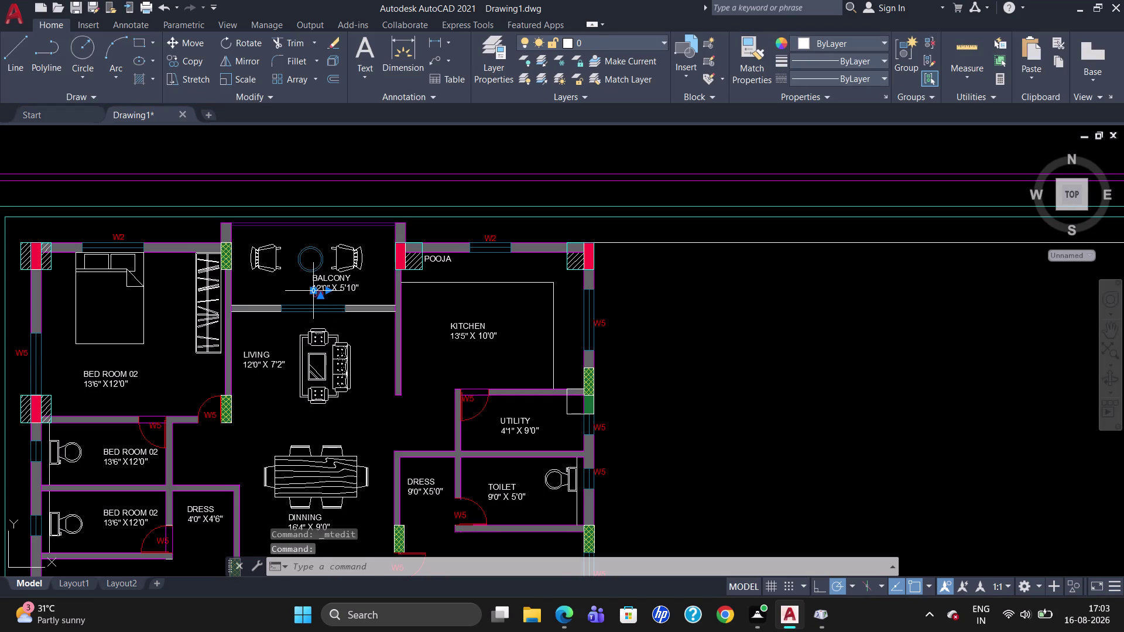
Move the SD tag just below the balcony opening.
drag(313, 293, 312, 301)
click(311, 297)
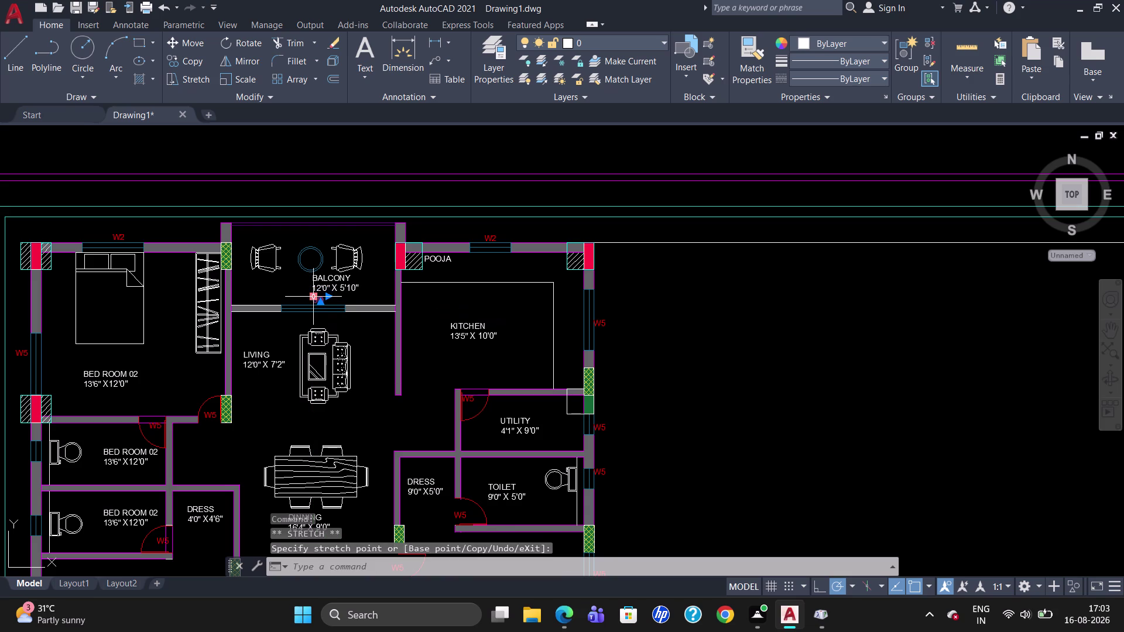
key(Escape)
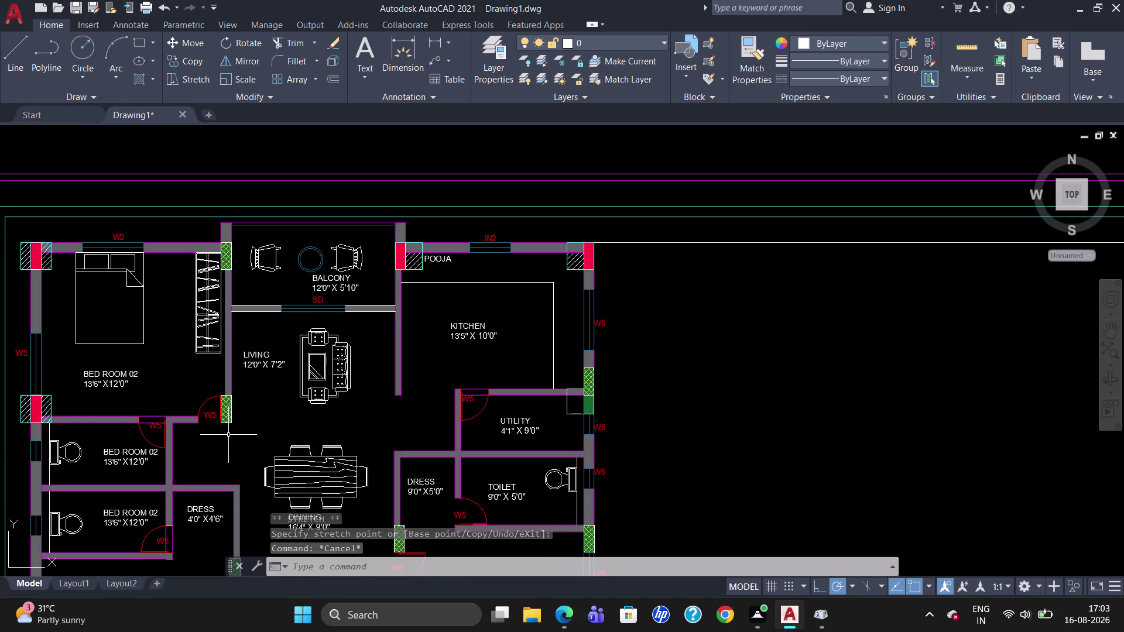
Relabel the living room door tag as D2.
double_click(215, 419)
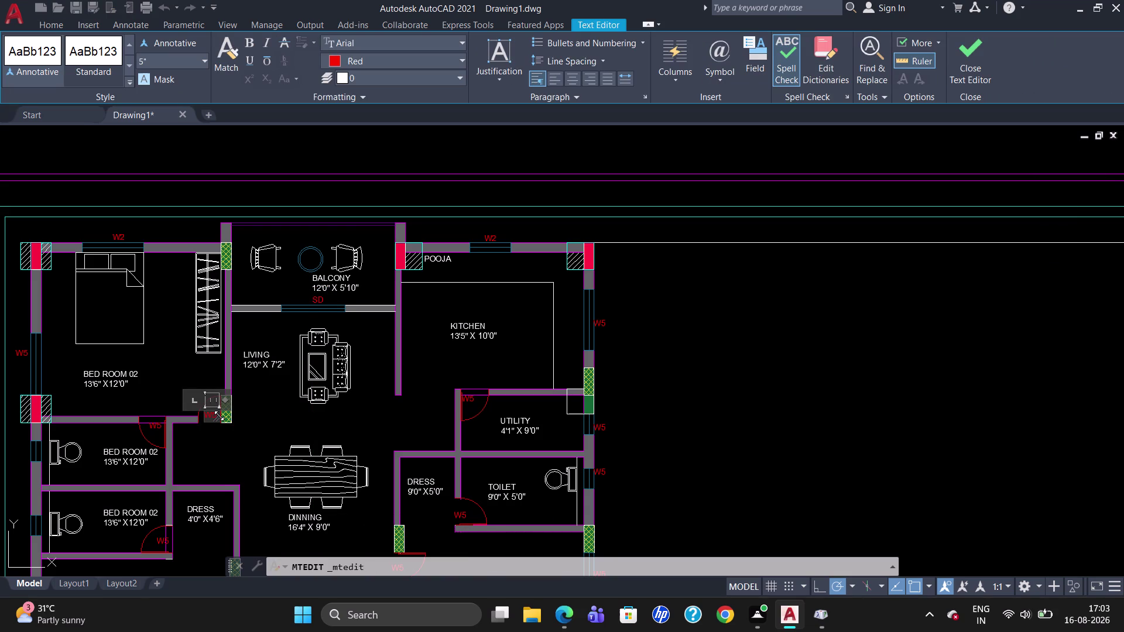
key(Right)
key(Right)
key(BackSpace)
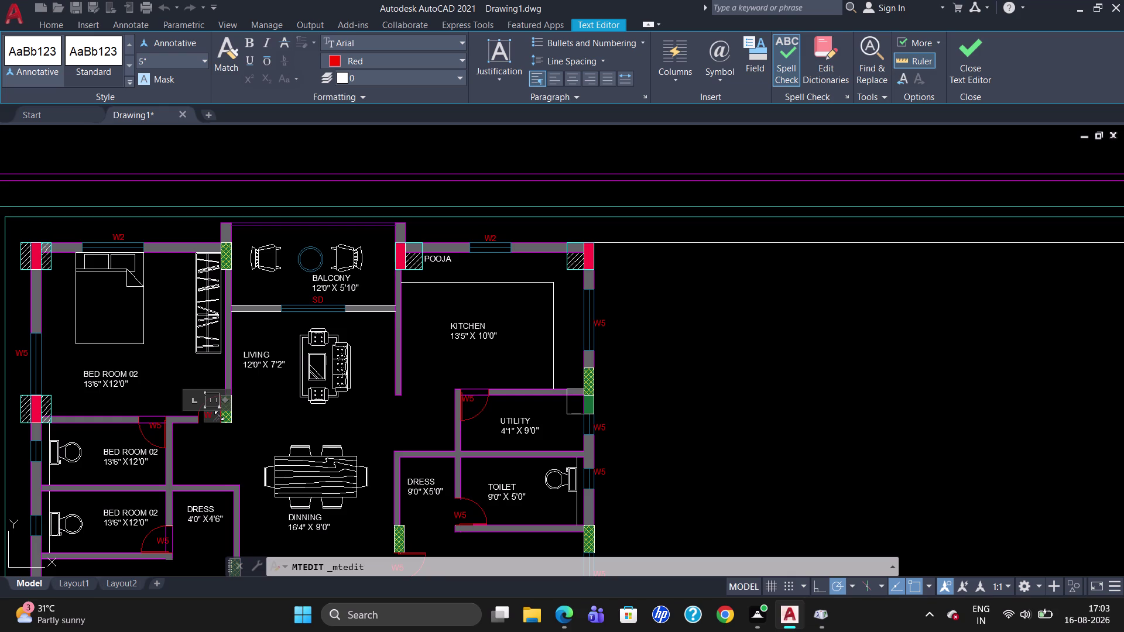
key(BackSpace)
text(D2)
double_click(155, 425)
Change the bed room 02 door tag to D3.
double_click(155, 425)
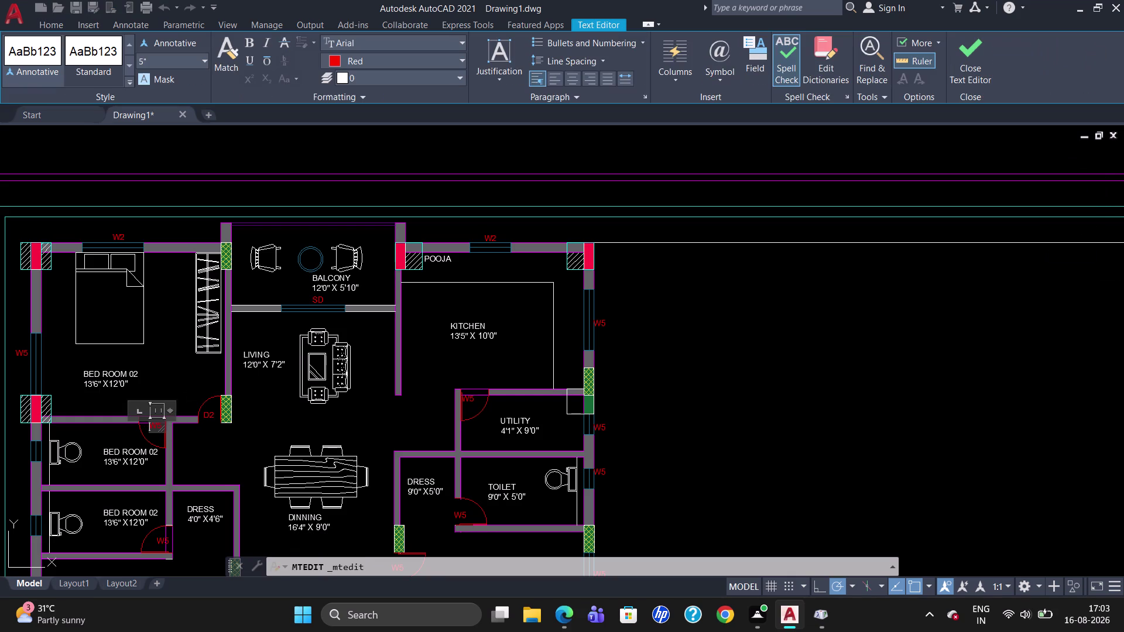
key(Right)
key(Right)
key(BackSpace)
key(BackSpace)
key(d)
key(3)
click(162, 540)
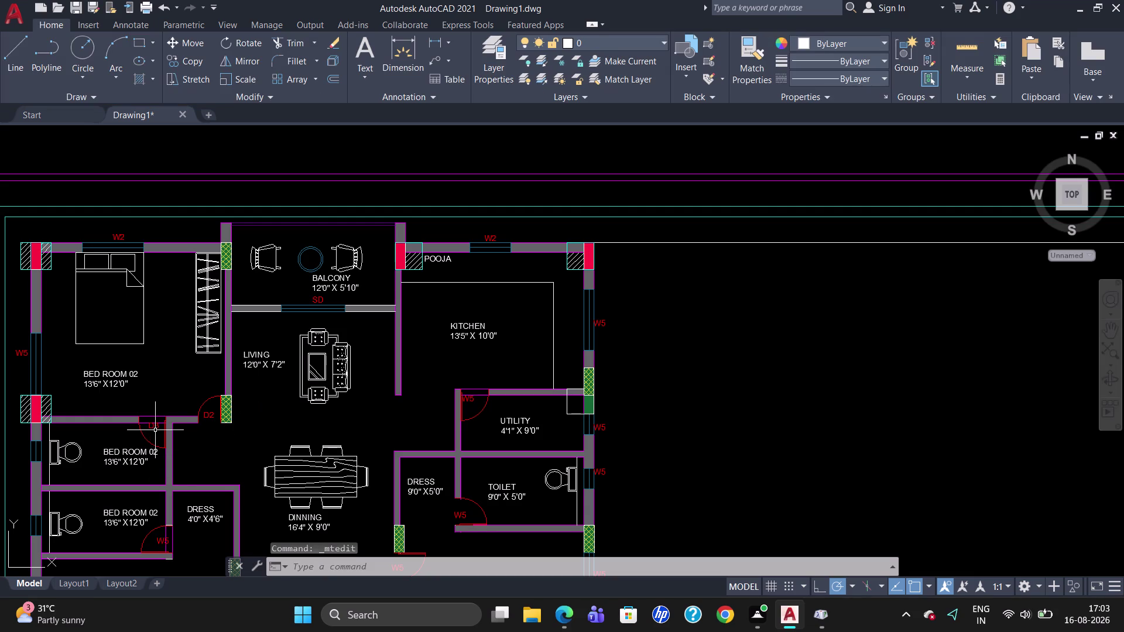
Shift the D3 tag beside the bed room 02 door.
click(154, 429)
drag(148, 422, 148, 428)
click(148, 428)
key(Escape)
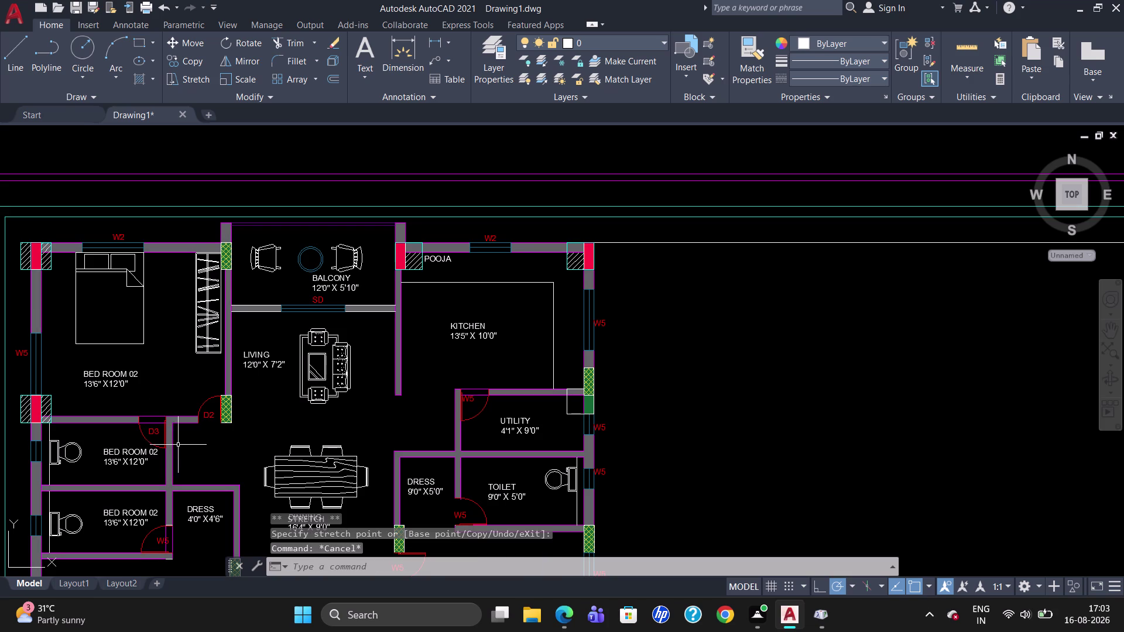
Change the utility room door tag text to D3.
double_click(470, 399)
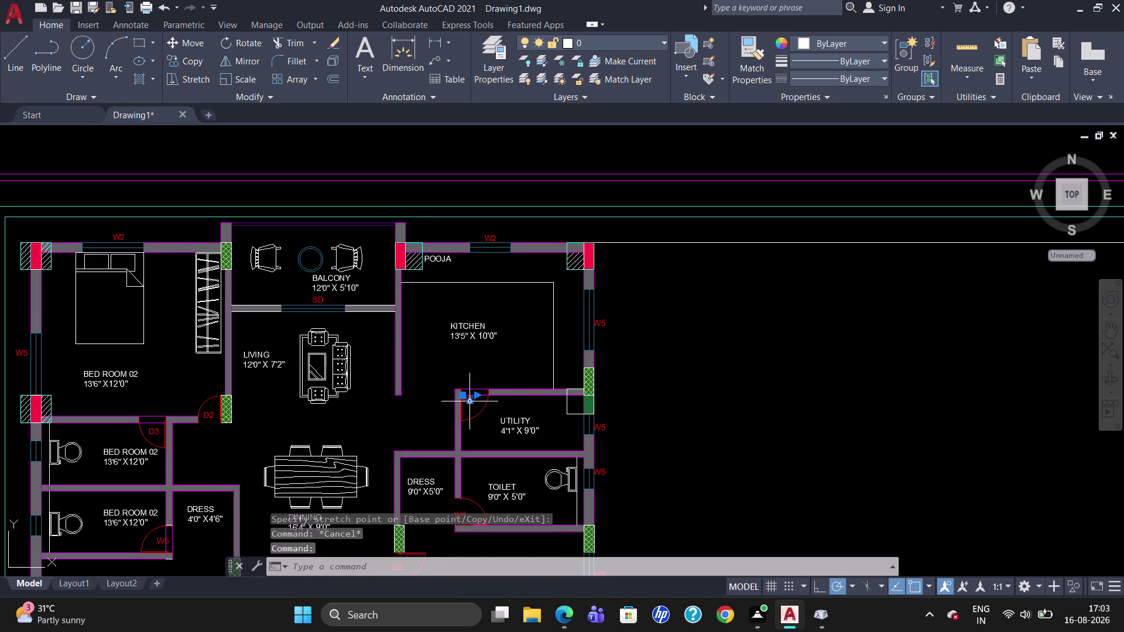
key(Right)
key(Right)
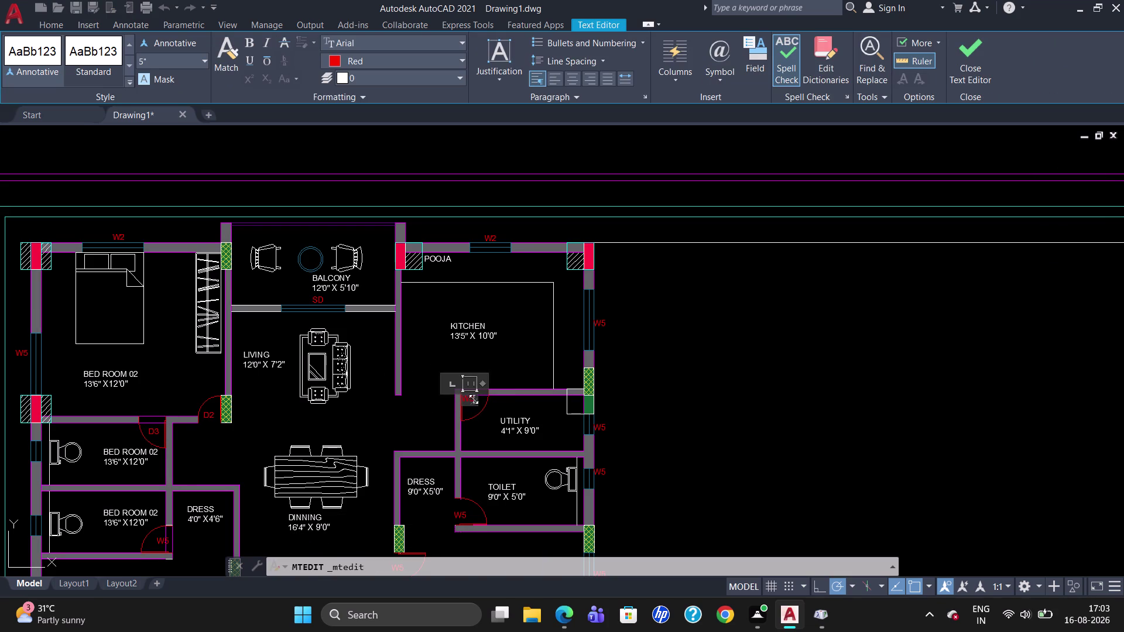
key(BackSpace)
key(BackSpace)
text(D3)
click(456, 513)
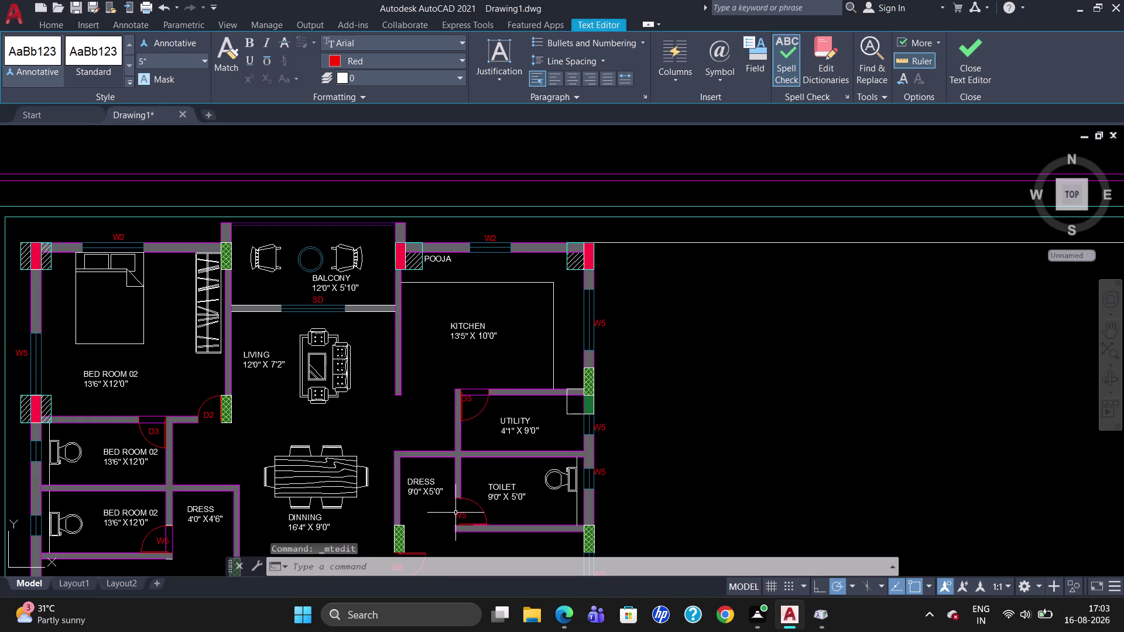
Reposition the utility door tag beside its door.
click(467, 399)
drag(460, 393, 465, 399)
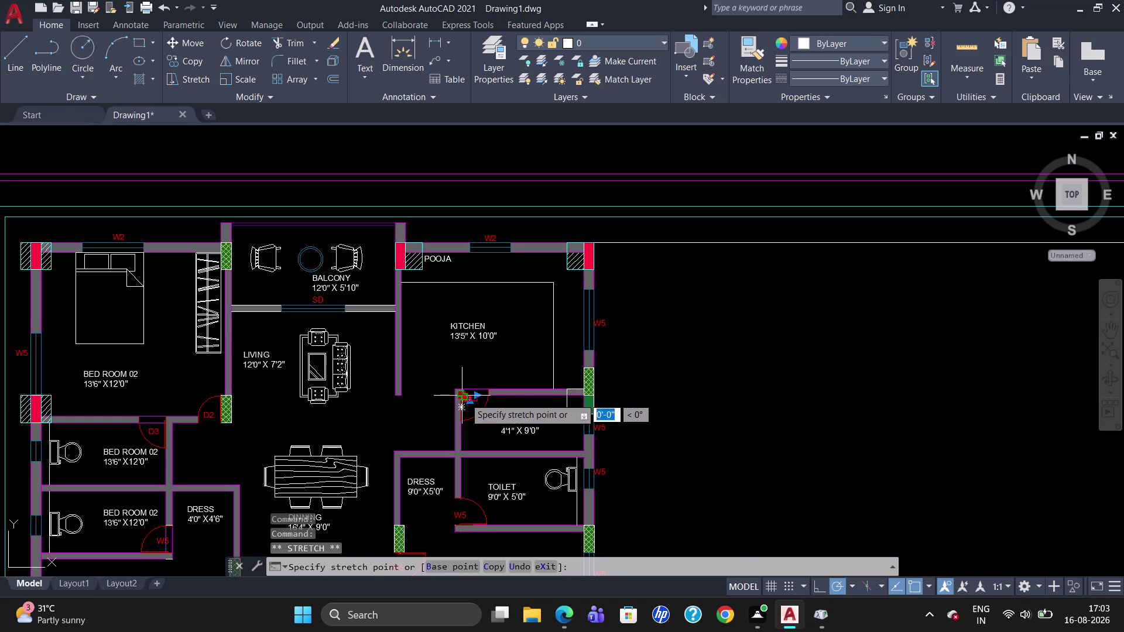
drag(465, 398, 468, 400)
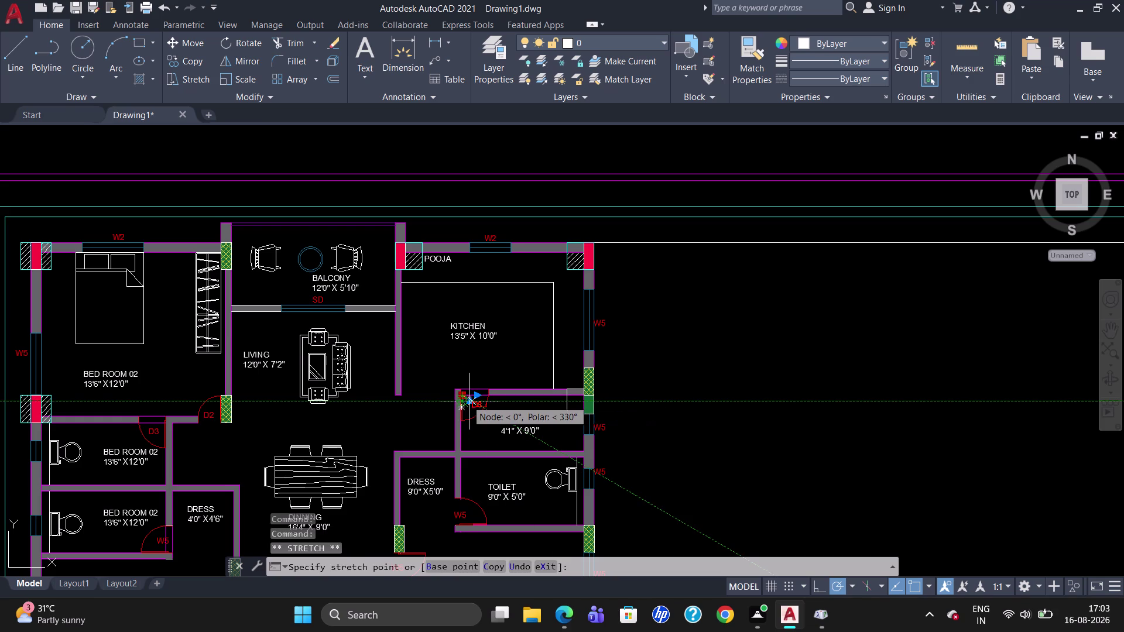
click(467, 400)
key(Escape)
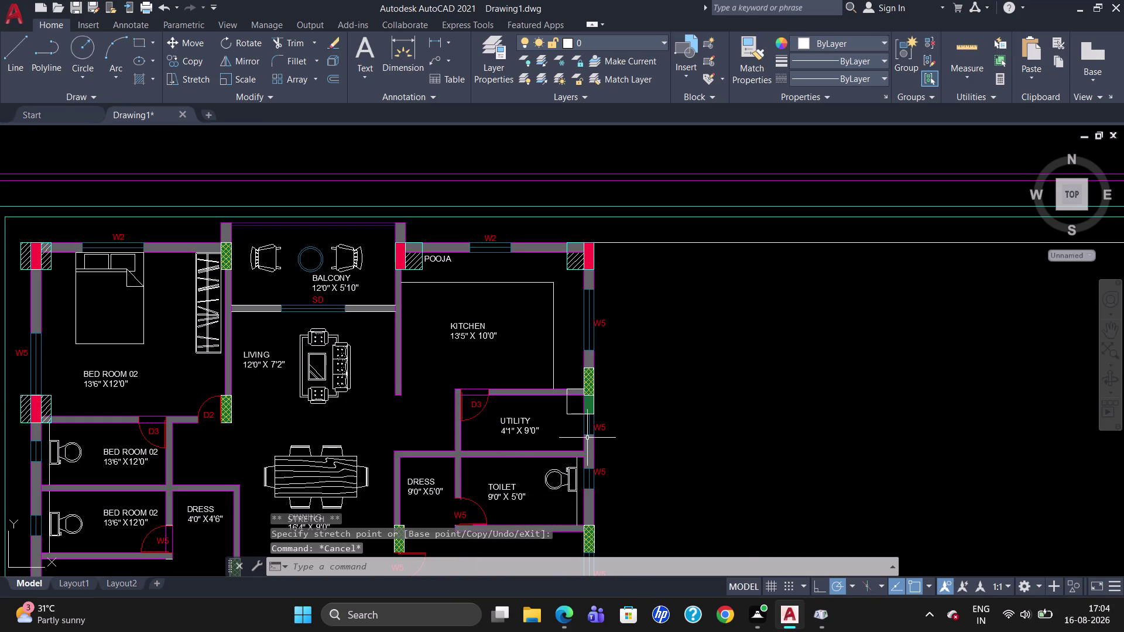
Rename the kitchen window tag to KW.
double_click(598, 326)
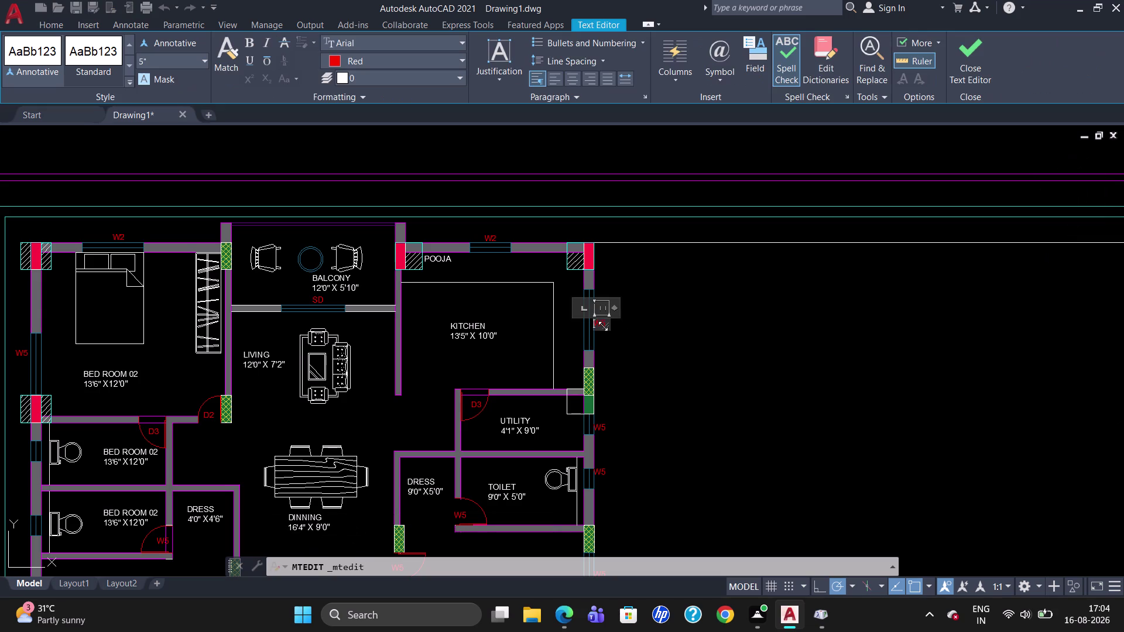
key(Right)
key(Right)
key(BackSpace)
key(BackSpace)
text(KW)
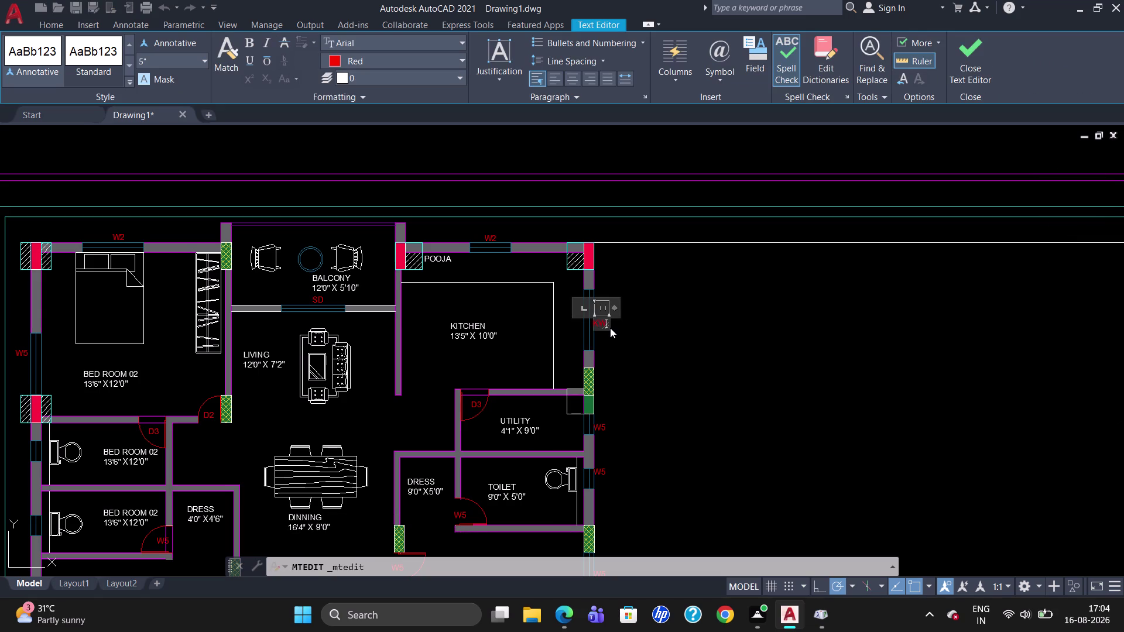
double_click(602, 424)
Rewrite the text of the window tag beside UTILITY.
double_click(602, 428)
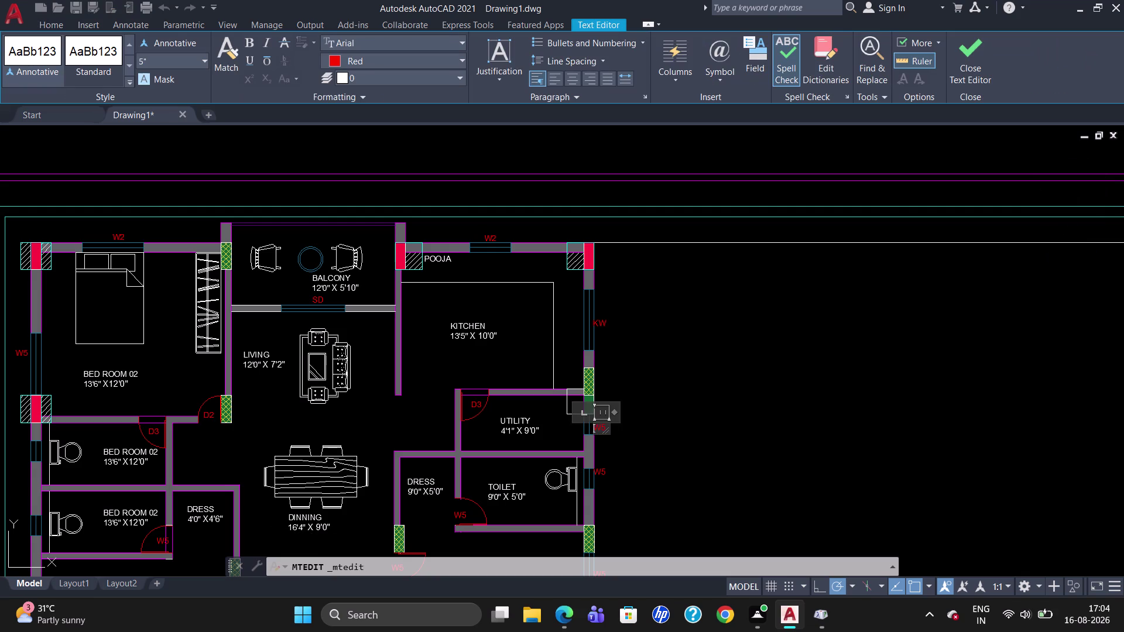
key(Right)
key(Right)
key(BackSpace)
key(BackSpace)
key(v)
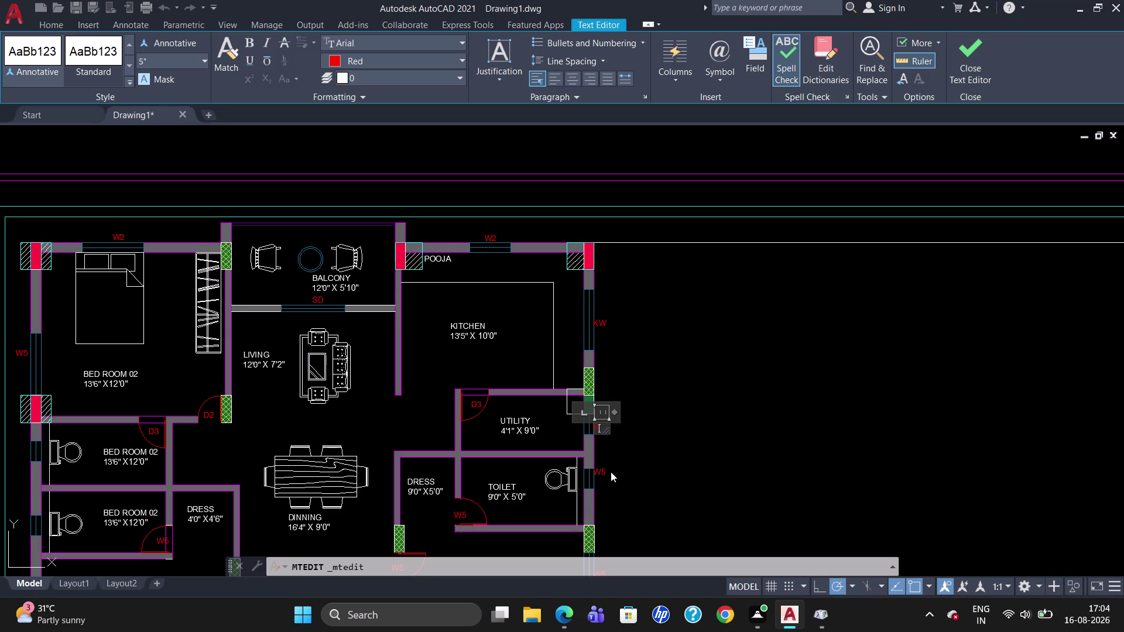
double_click(604, 471)
Set the toilet window tag to V.
double_click(604, 472)
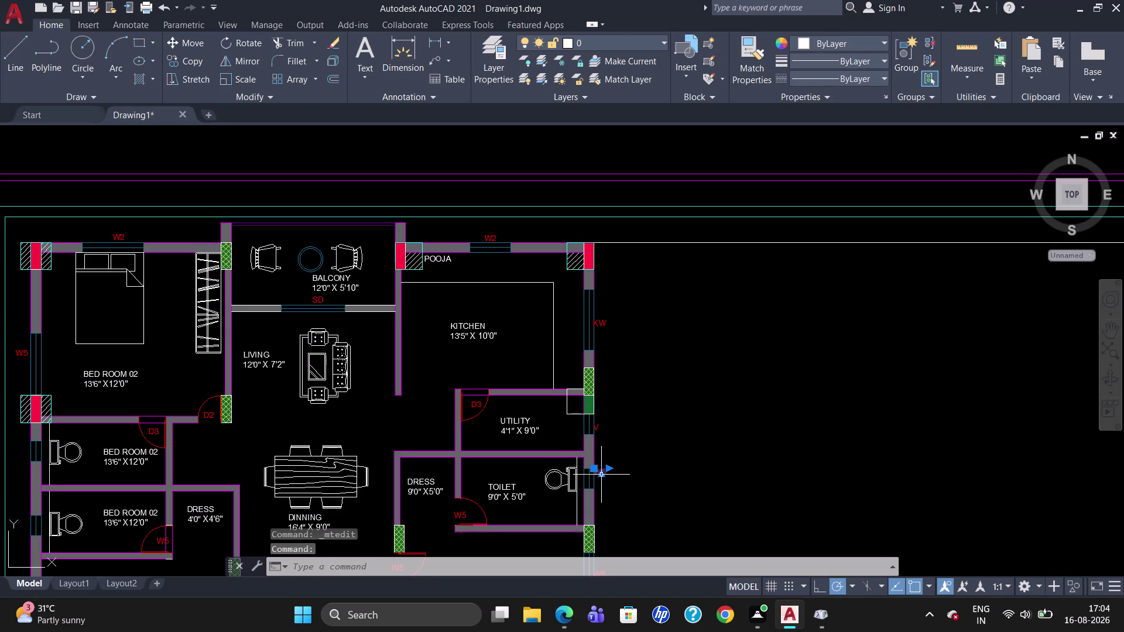
key(Right)
key(Right)
key(BackSpace)
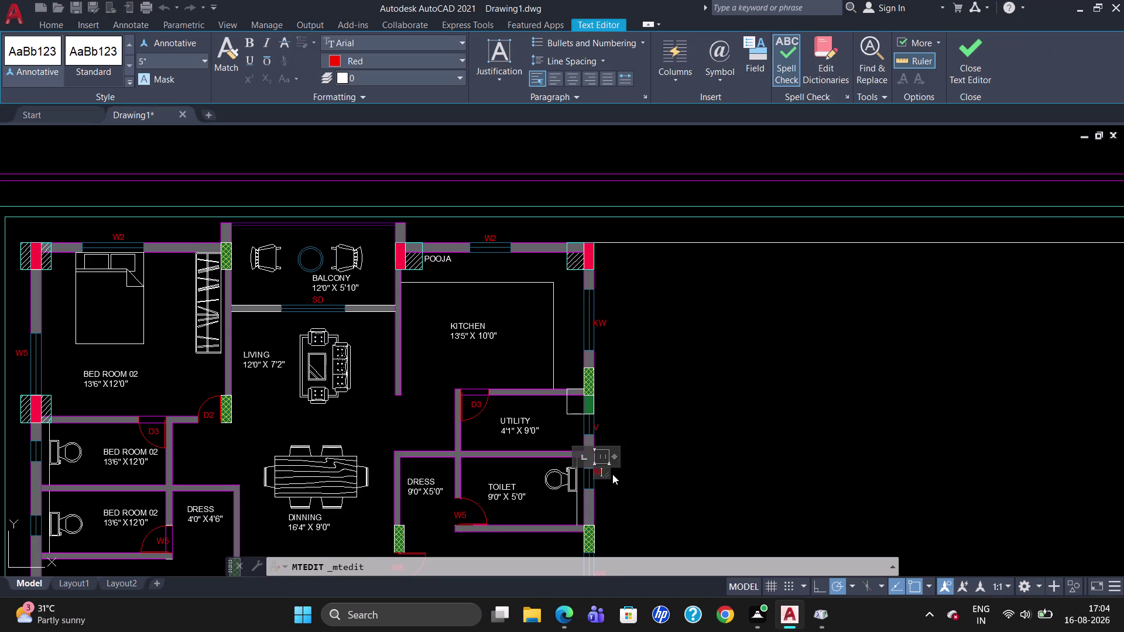
key(BackSpace)
key(v)
click(595, 426)
Delete the emptied tag between the kitchen and toilet tags.
click(605, 424)
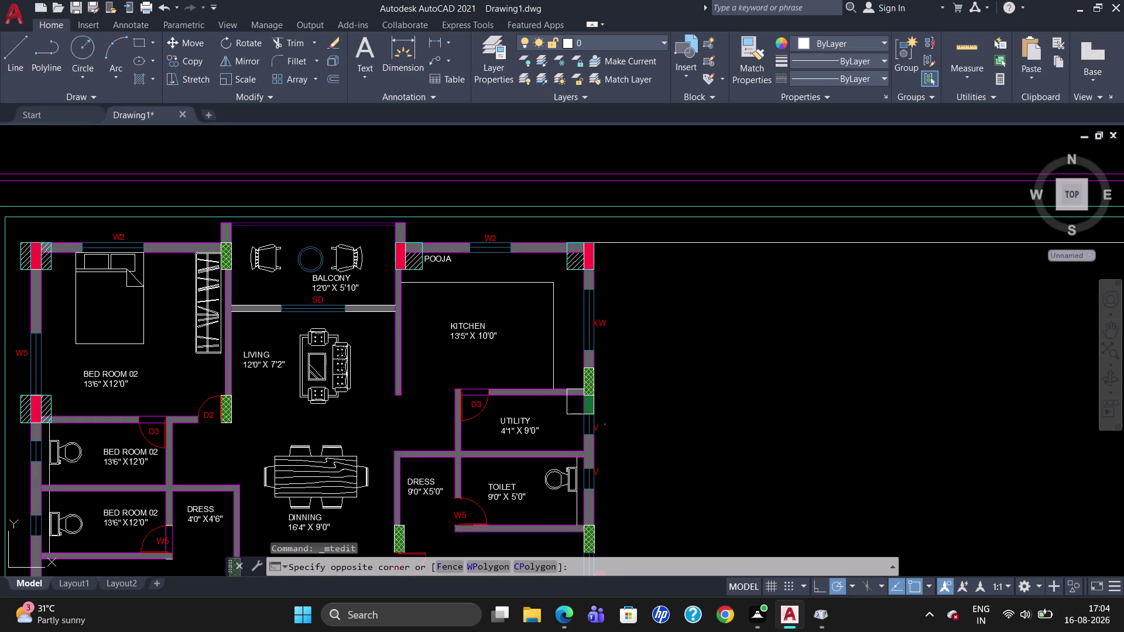
click(596, 432)
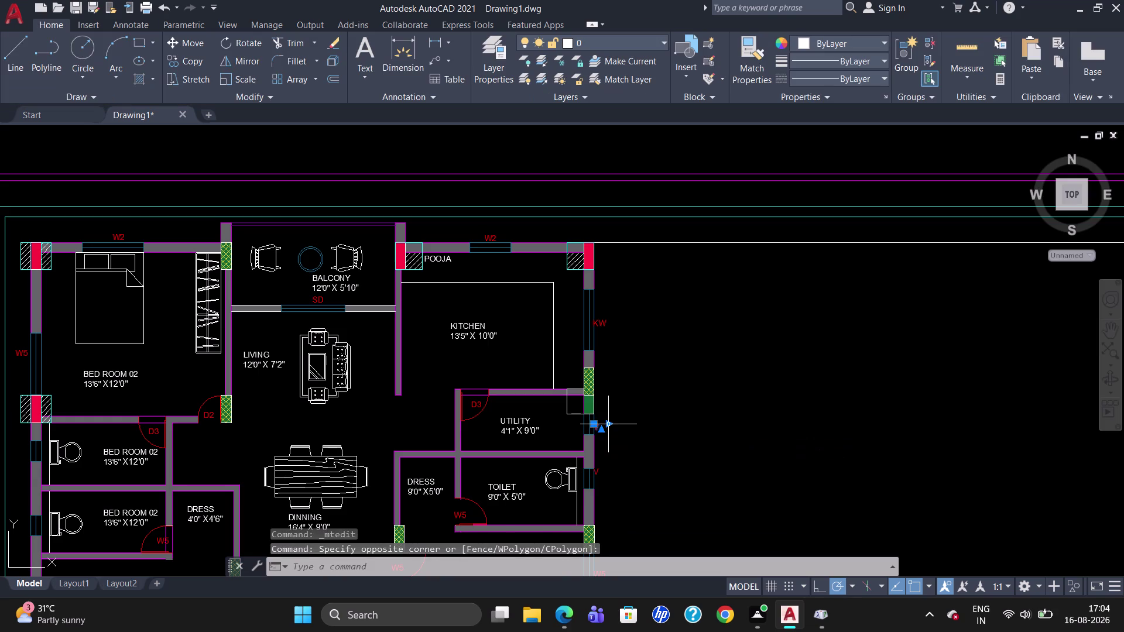
key(Escape)
click(595, 428)
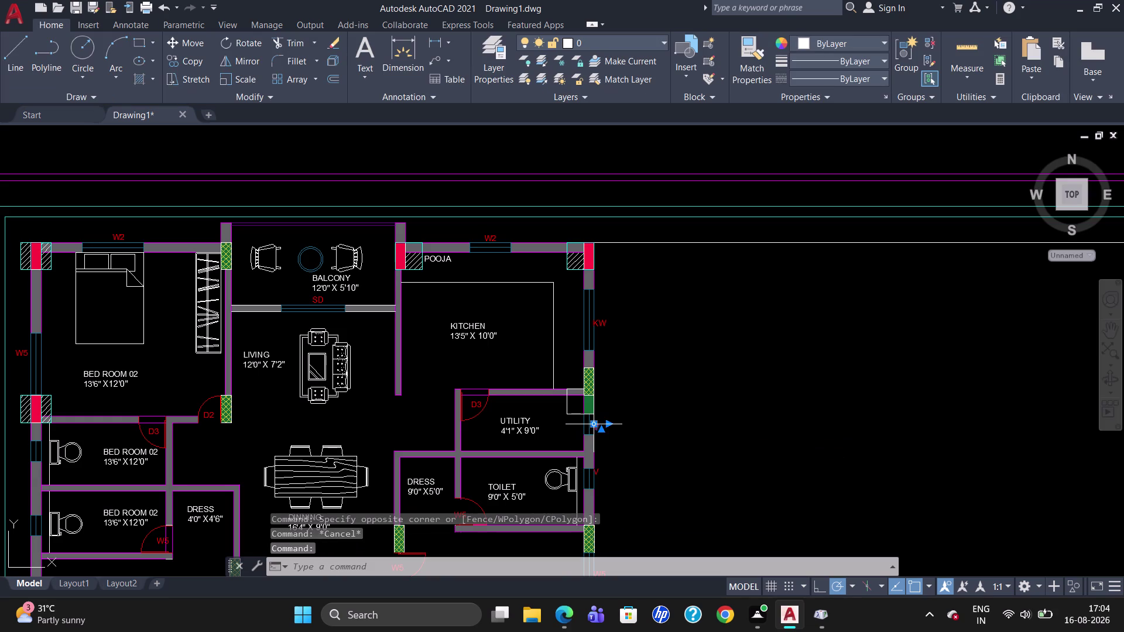
key(Delete)
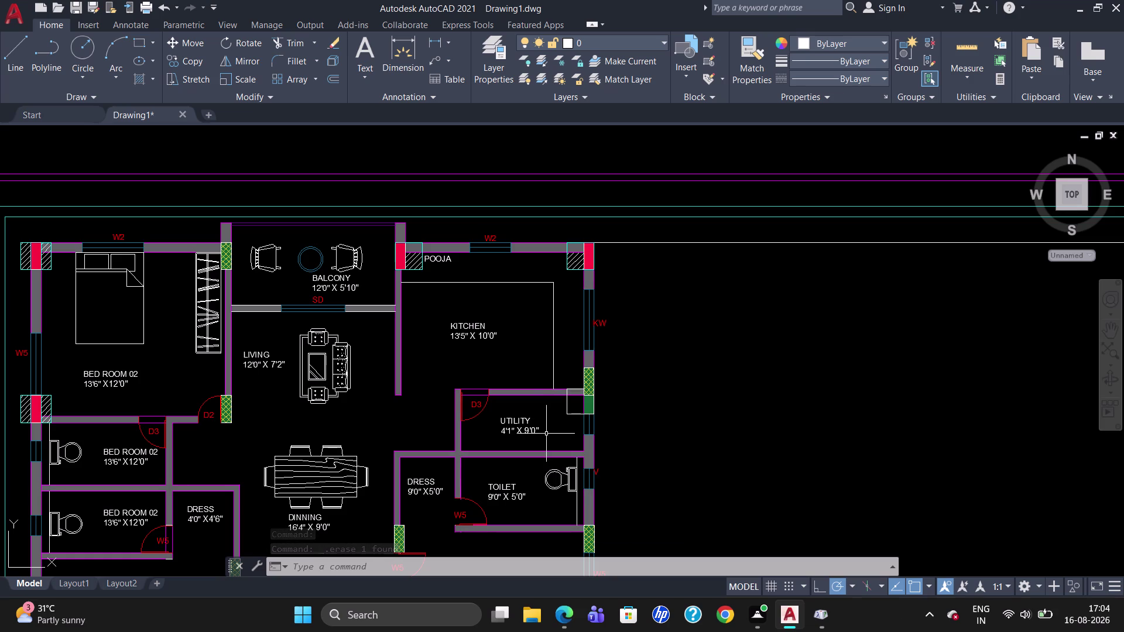
key(Escape)
Start the Trim command (TR) on the wall lines.
text(TR)
key(Return)
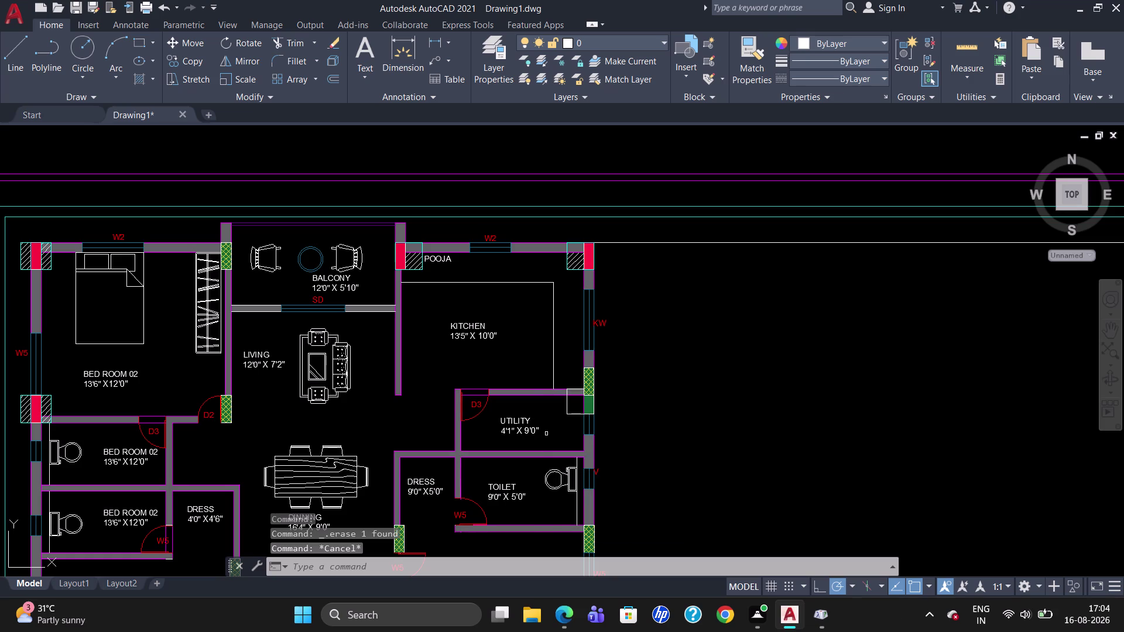
key(Return)
click(583, 423)
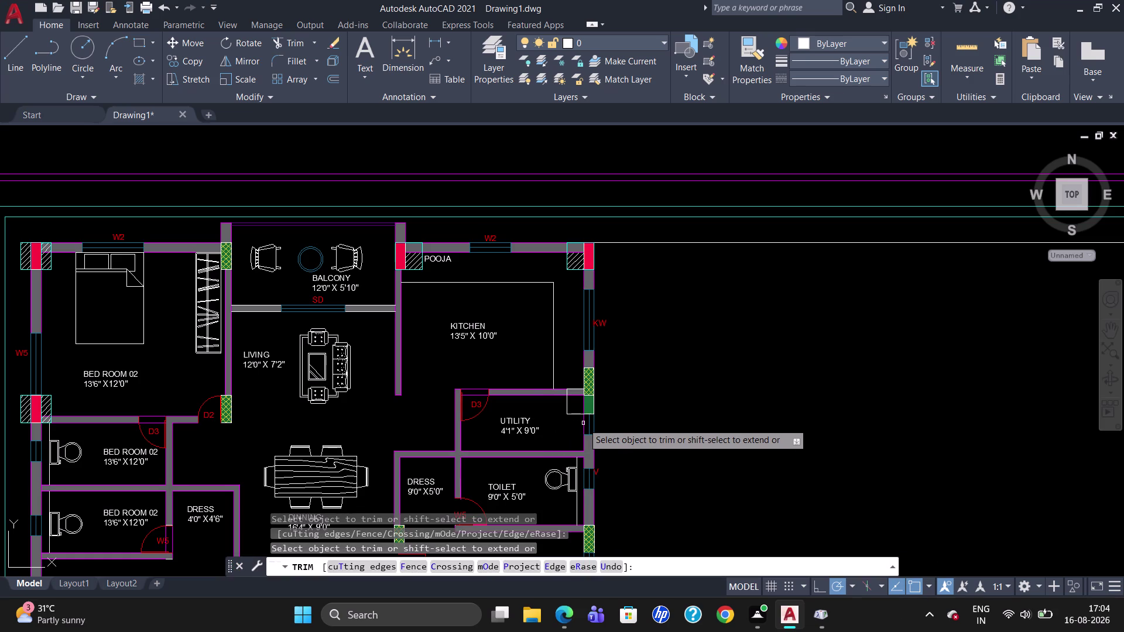
Cancel the trim without changes and zoom toward the bedrooms.
click(583, 424)
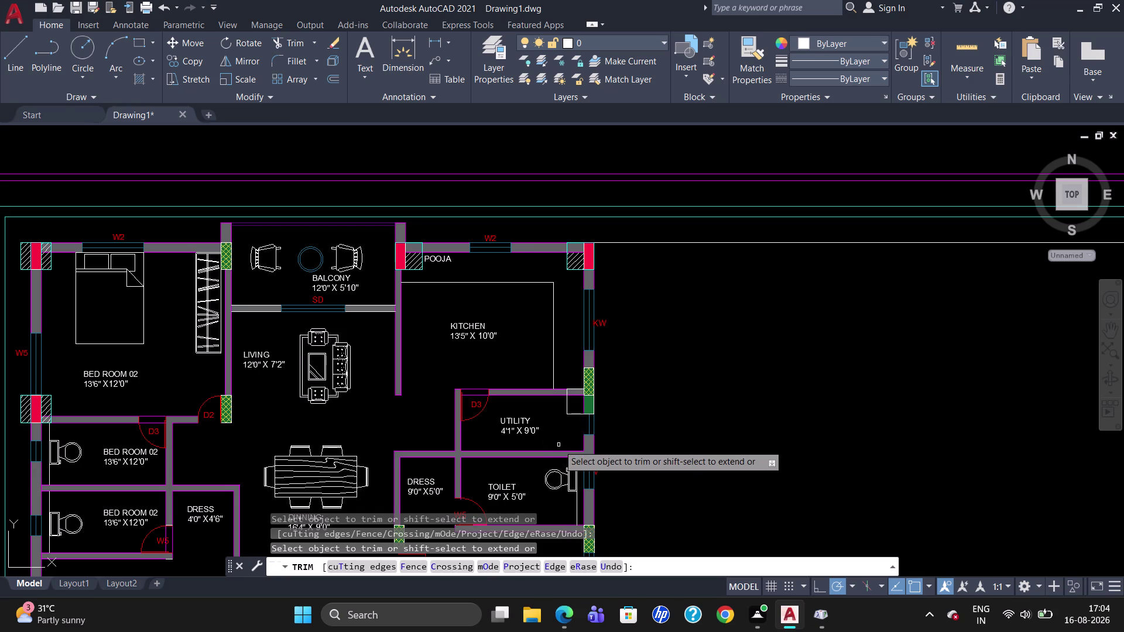
scroll(down, 3)
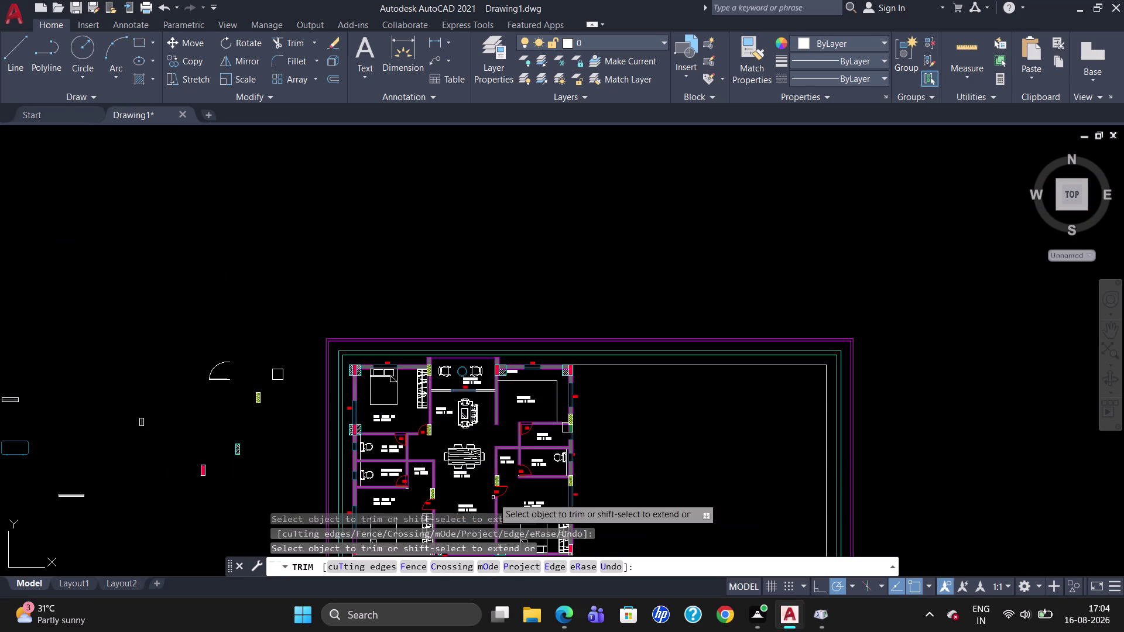
key(Escape)
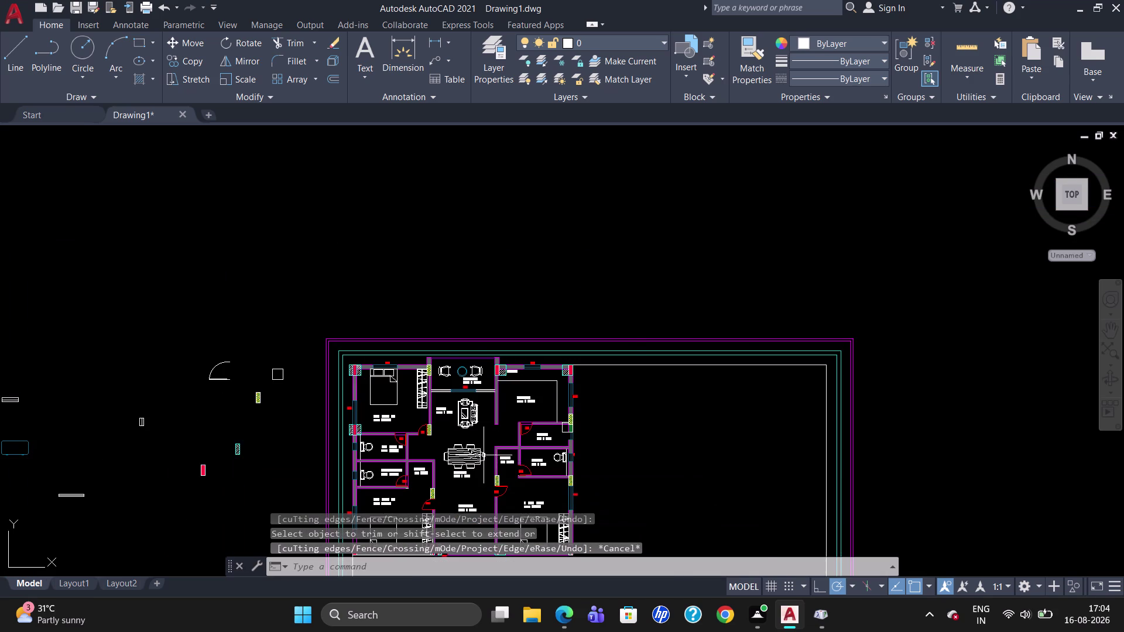
scroll(up, 3)
scroll(down, 3)
scroll(up, 3)
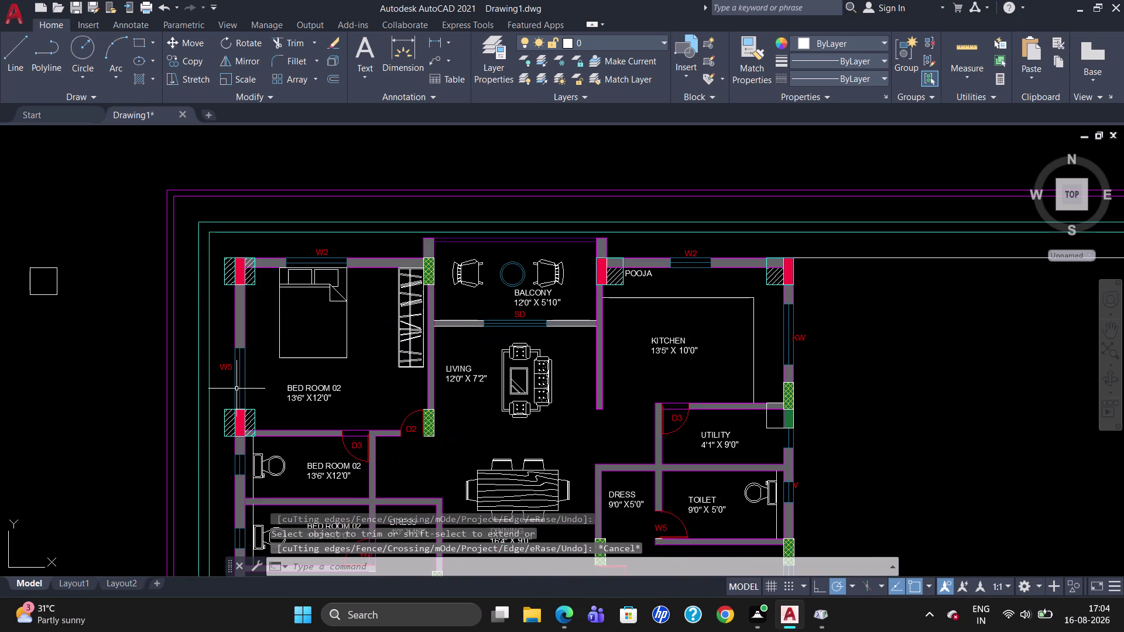
Reopen the upper-left bedroom window tag, leaving it as W5.
double_click(228, 371)
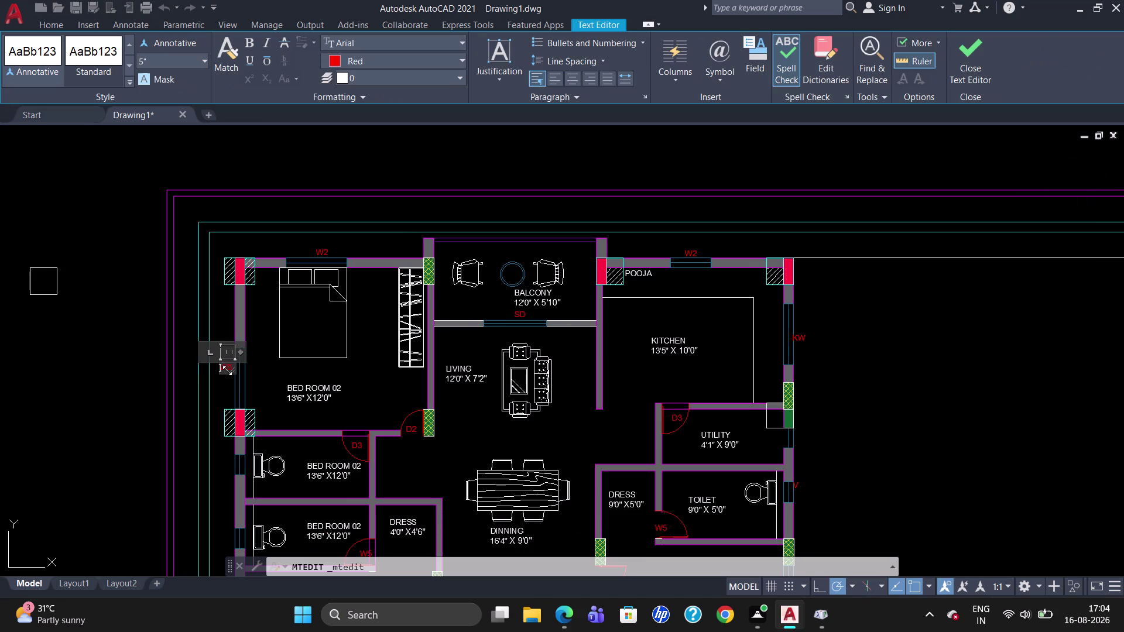
key(Right)
key(Right)
key(BackSpace)
key(5)
click(229, 465)
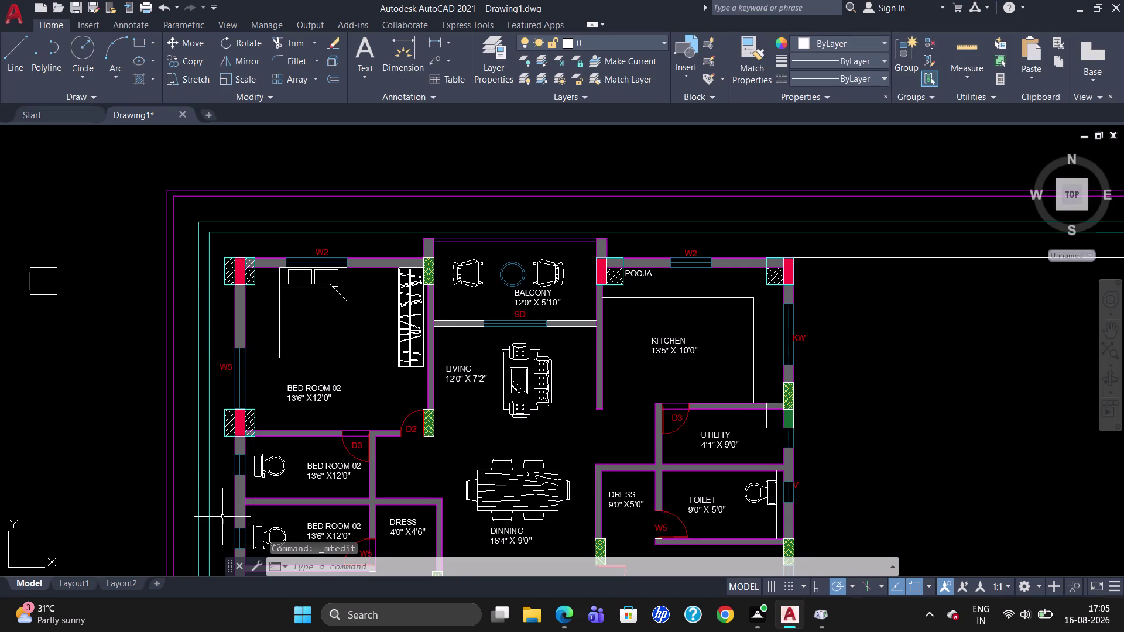
scroll(down, 3)
scroll(up, 3)
scroll(down, 3)
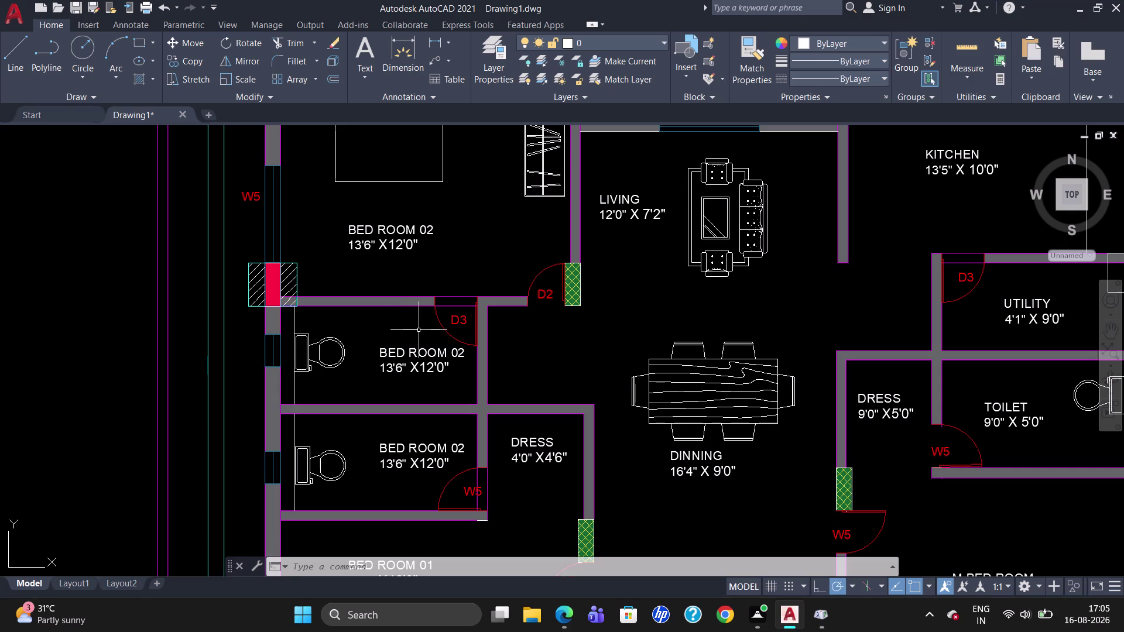
Copy the D3 tag to both small left-wall bedroom windows.
key(v)
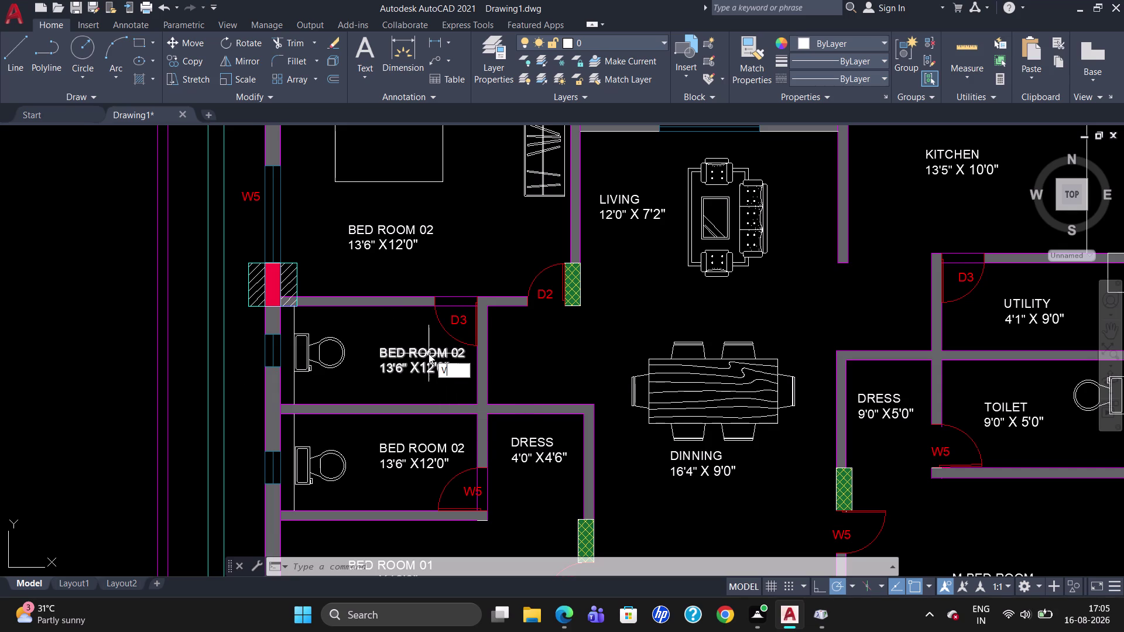
key(BackSpace)
text(CO)
key(Return)
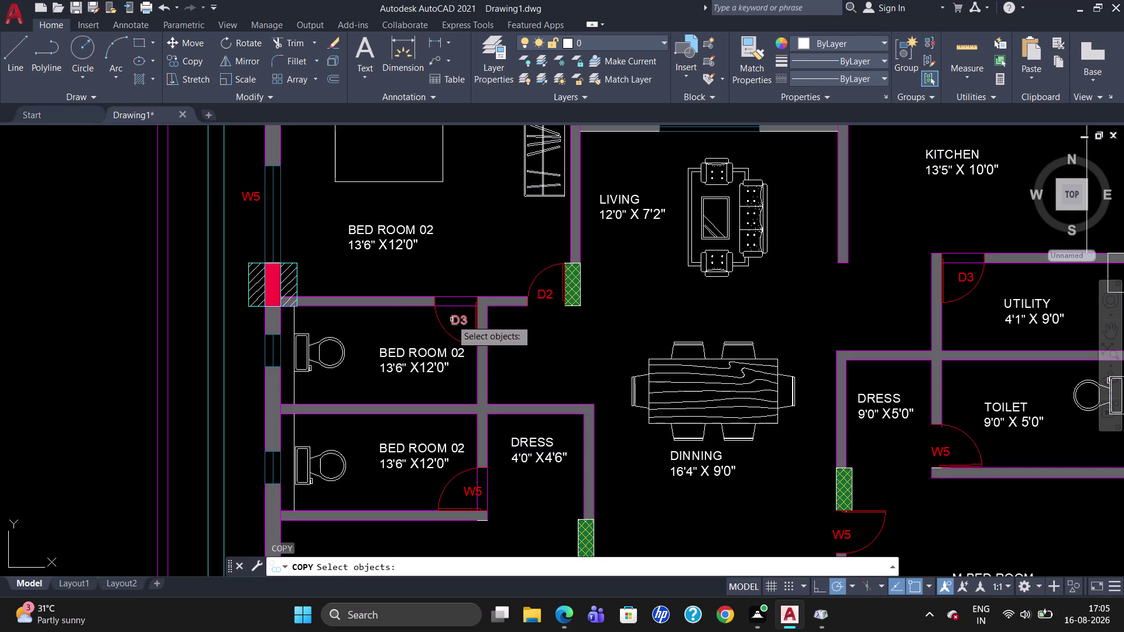
click(455, 321)
key(Return)
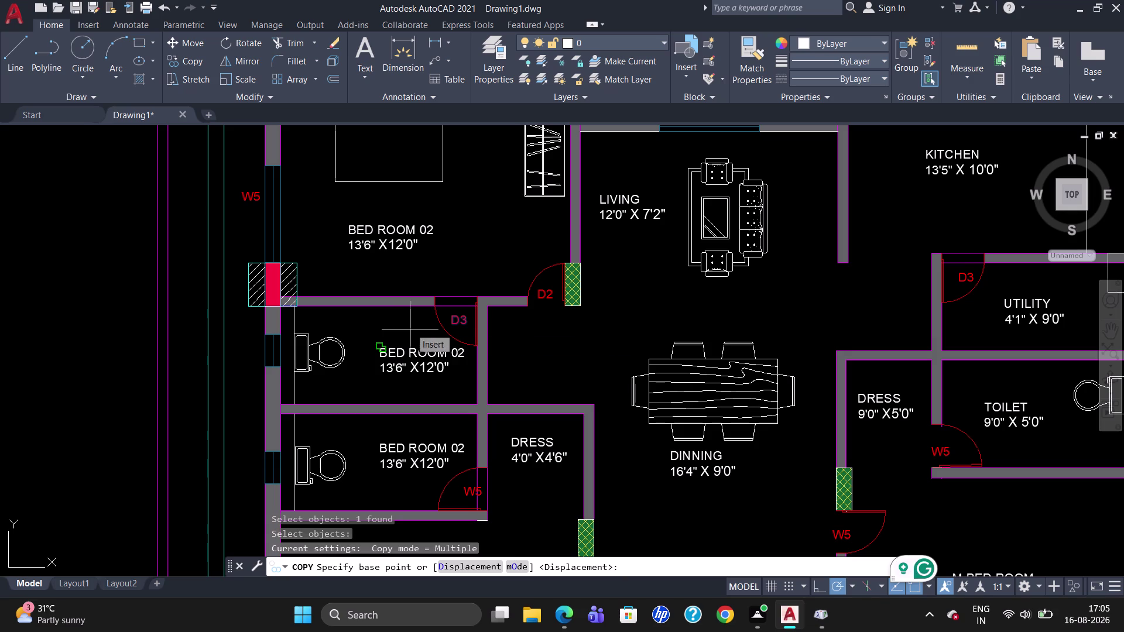
click(450, 317)
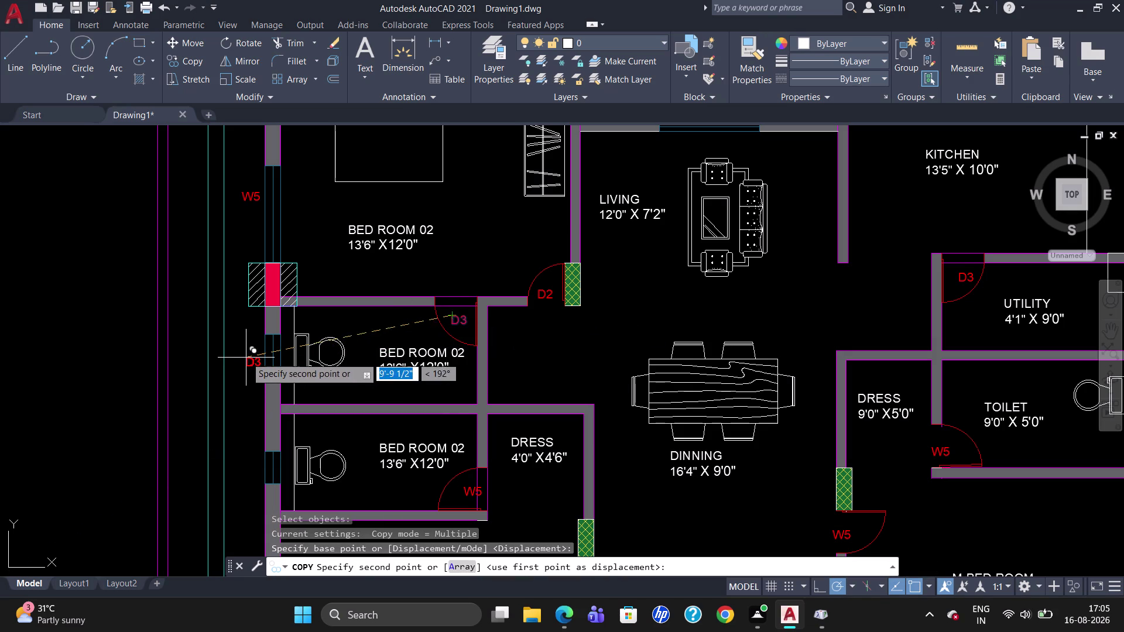
click(245, 349)
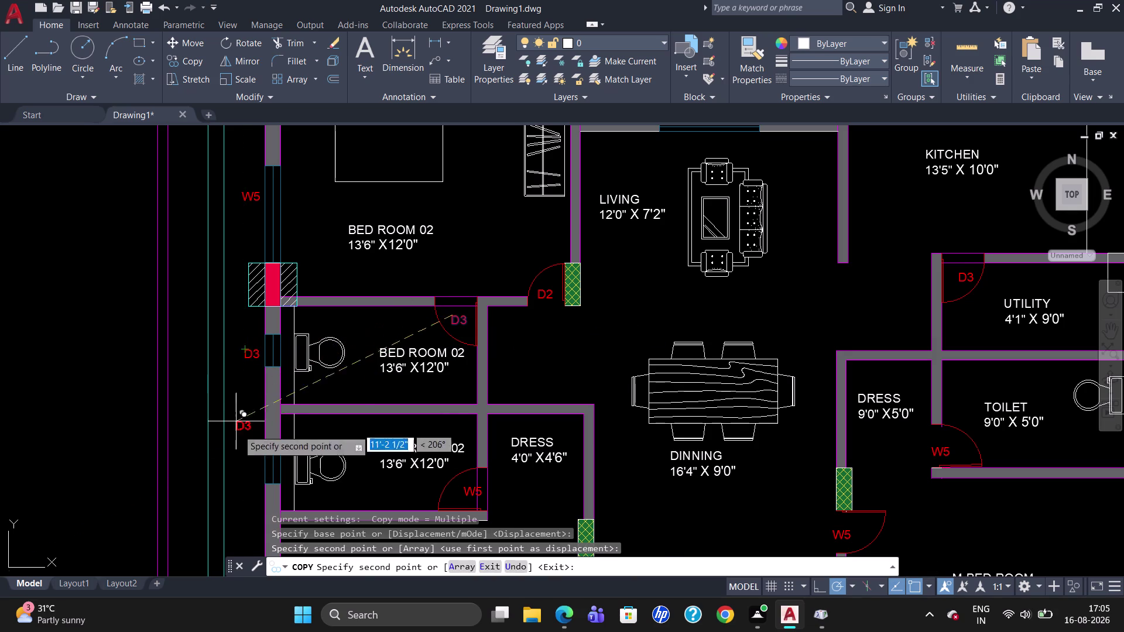
click(244, 464)
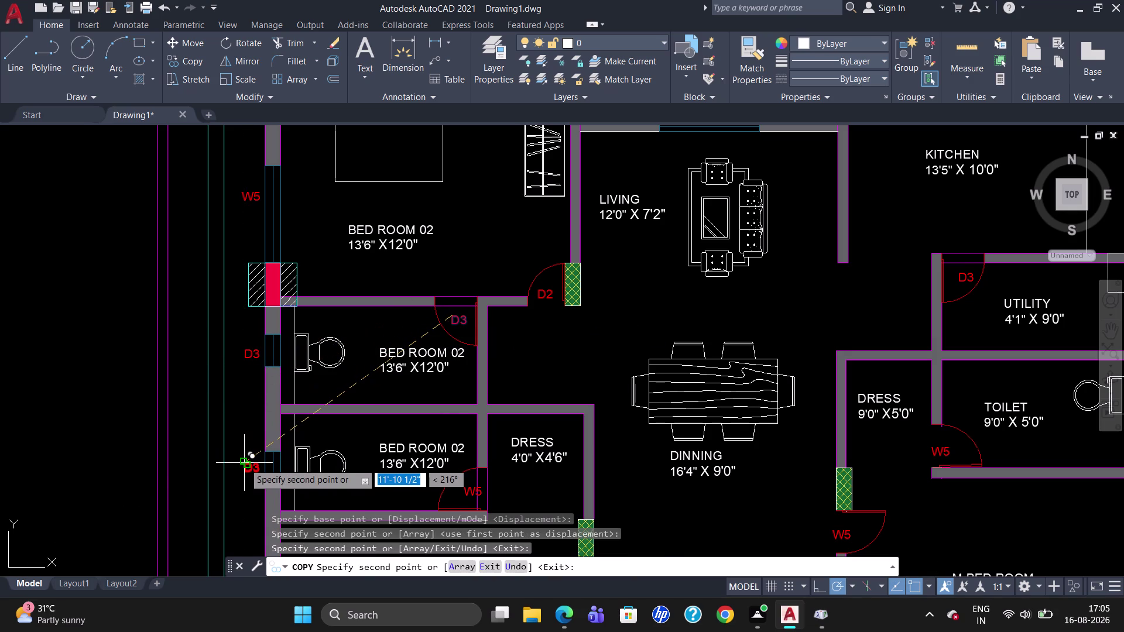
key(Escape)
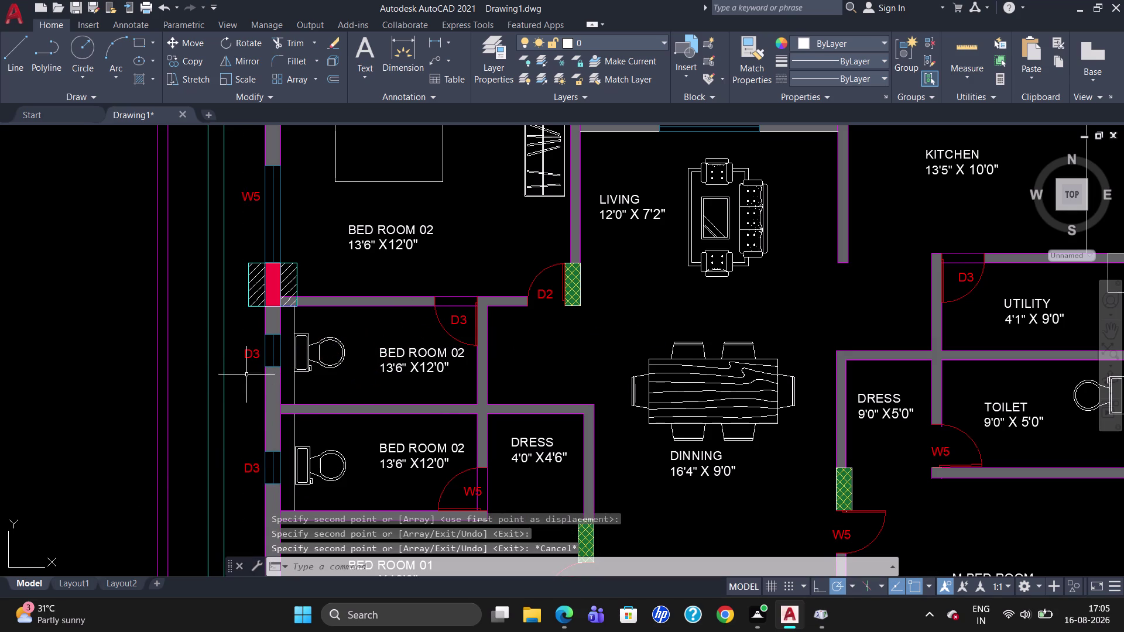
Change the upper copied tag's text to V.
double_click(255, 357)
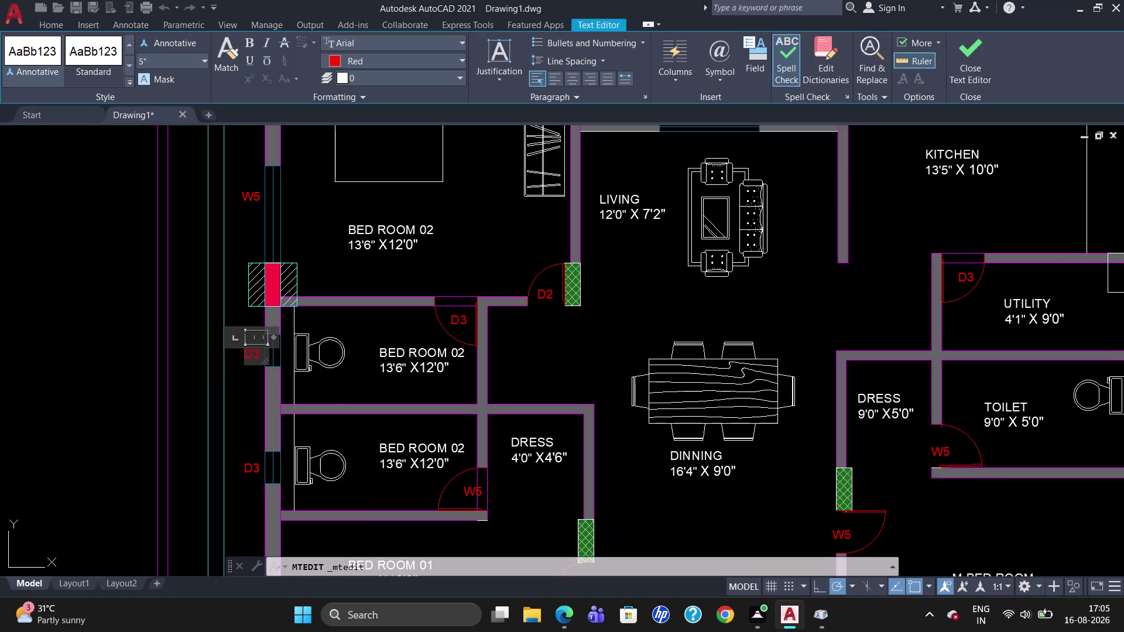
key(Right)
key(Right)
key(BackSpace)
key(BackSpace)
key(v)
Change the lower copied tag's text to V.
double_click(257, 466)
double_click(257, 467)
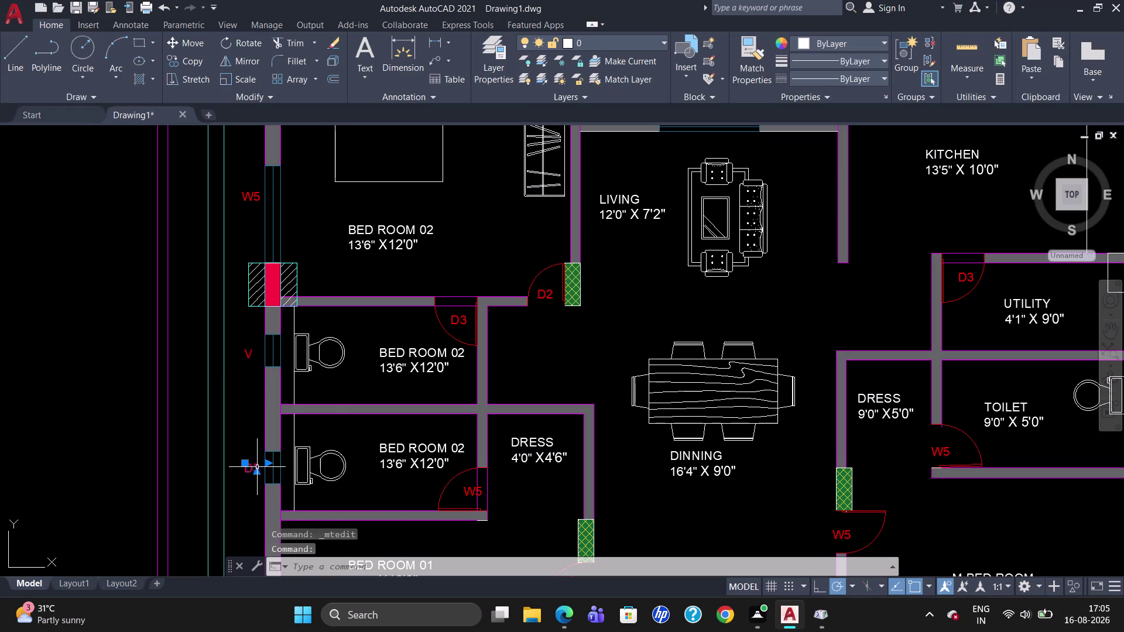
key(Right)
key(Right)
key(Right)
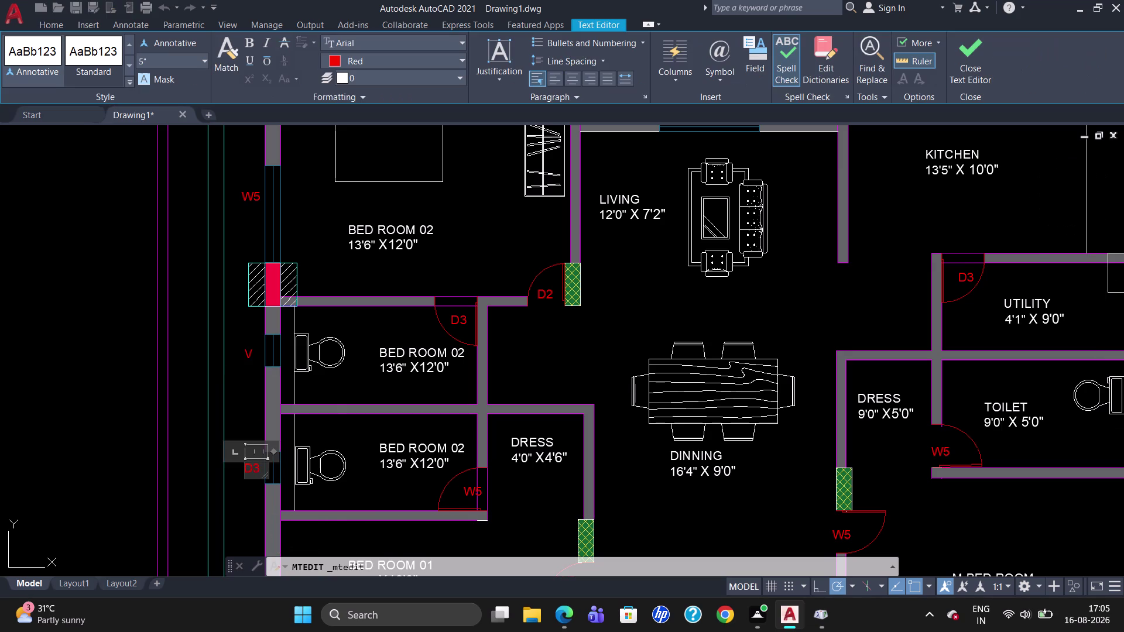
key(BackSpace)
key(BackSpace)
key(BackSpace)
key(v)
click(243, 352)
click(243, 351)
click(247, 352)
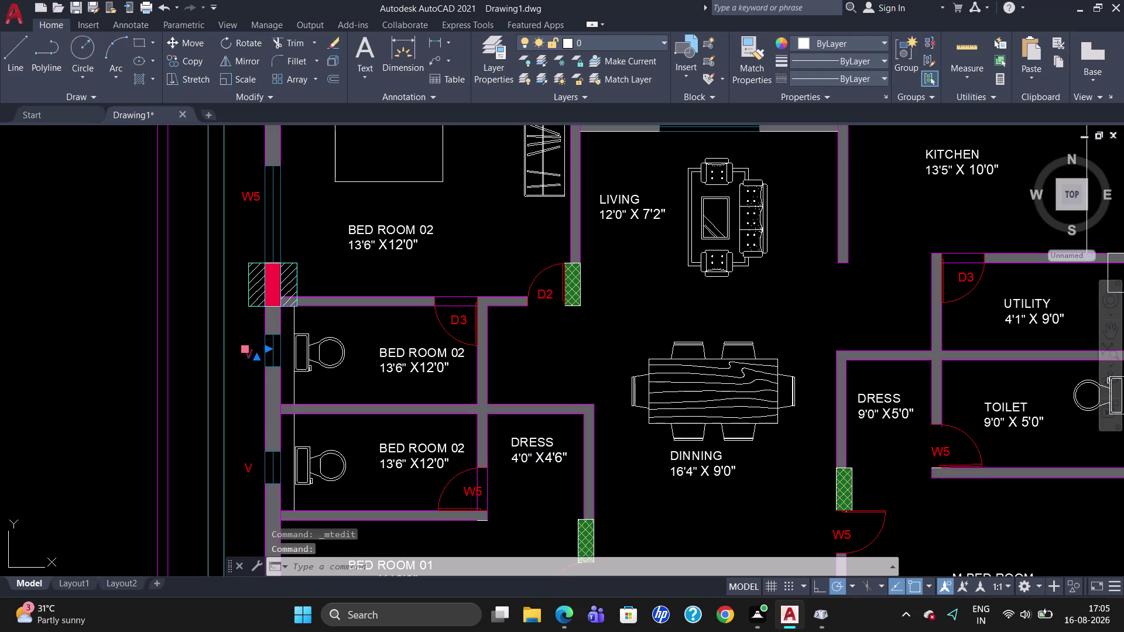
Reposition the V tags beside the left-wall windows.
drag(247, 353, 253, 351)
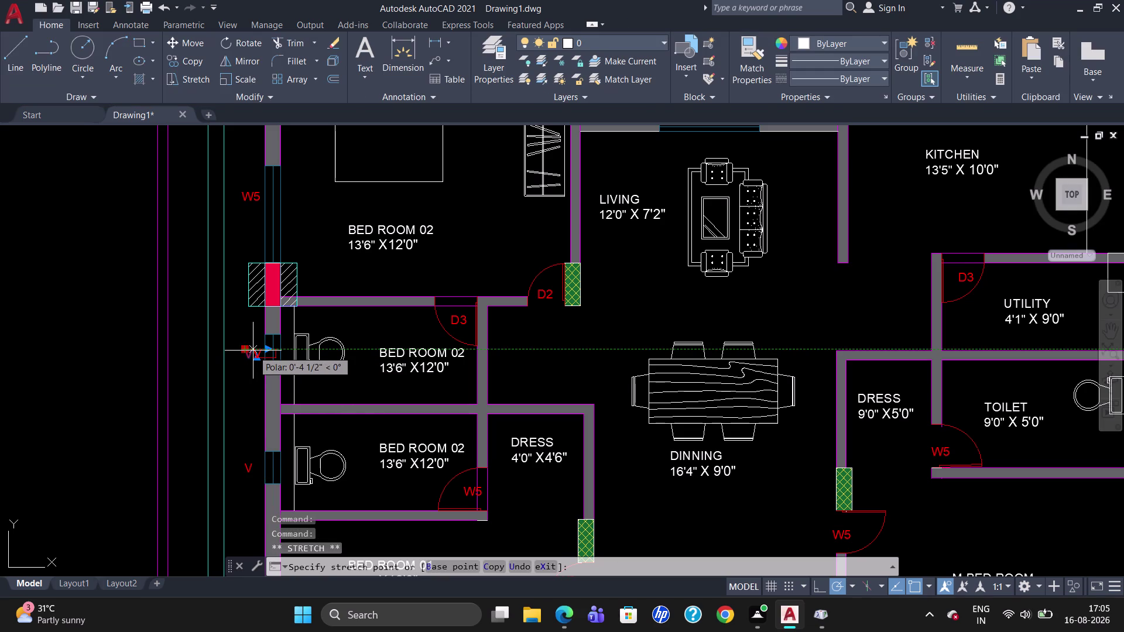
click(253, 351)
click(247, 466)
double_click(247, 465)
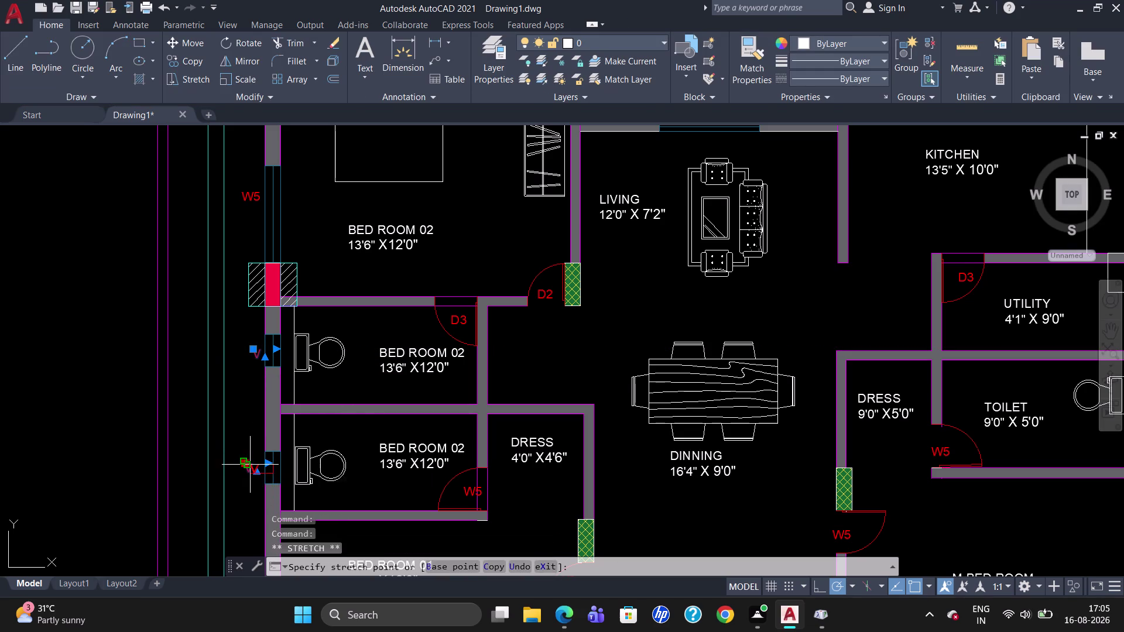
click(254, 465)
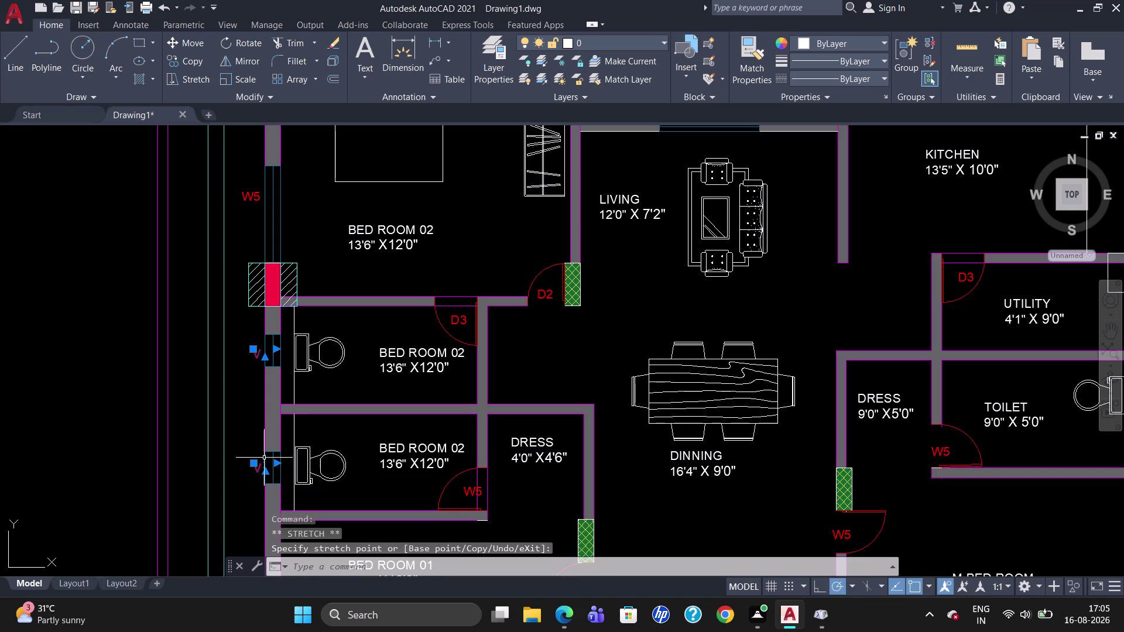
key(Escape)
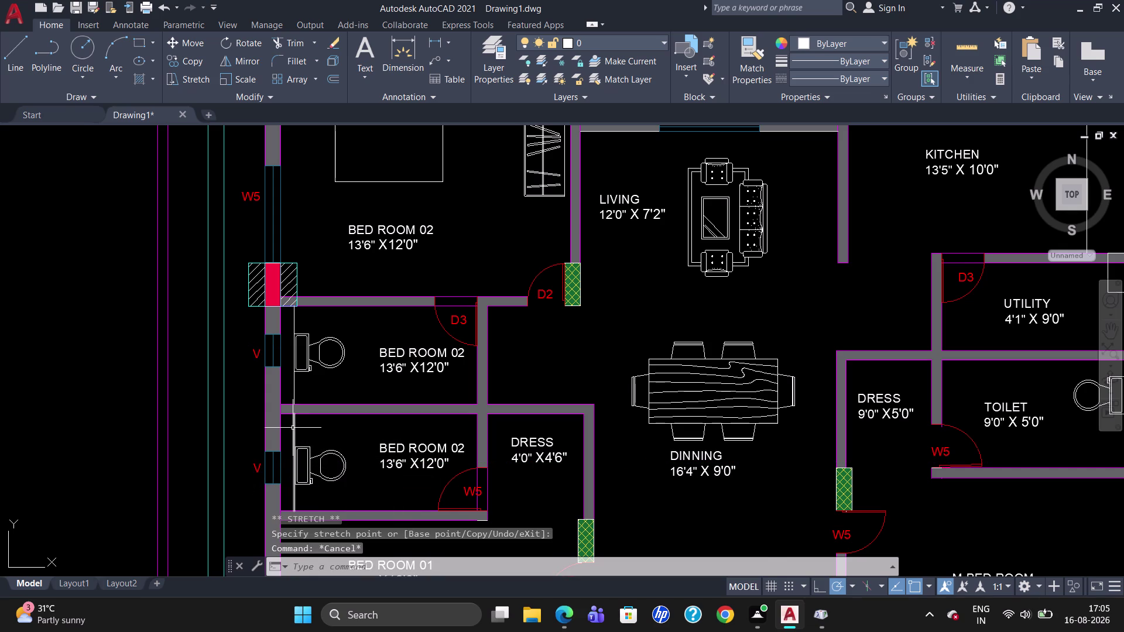
scroll(down, 3)
scroll(up, 3)
scroll(down, 3)
scroll(up, 3)
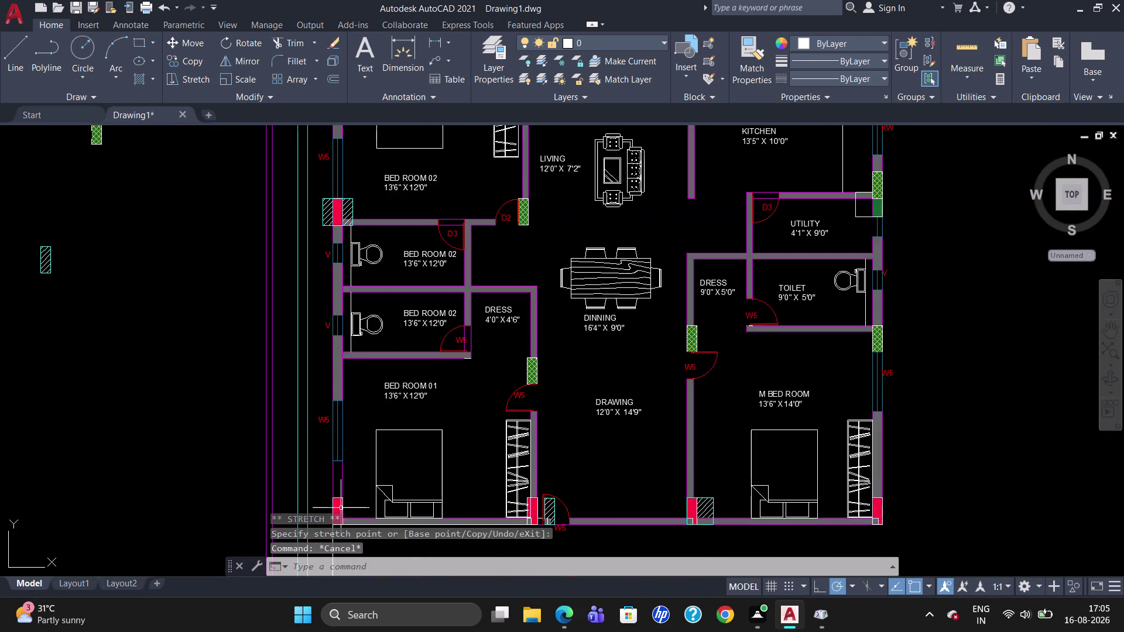
Change the lower bedroom door tag text from W5 to D3.
scroll(up, 3)
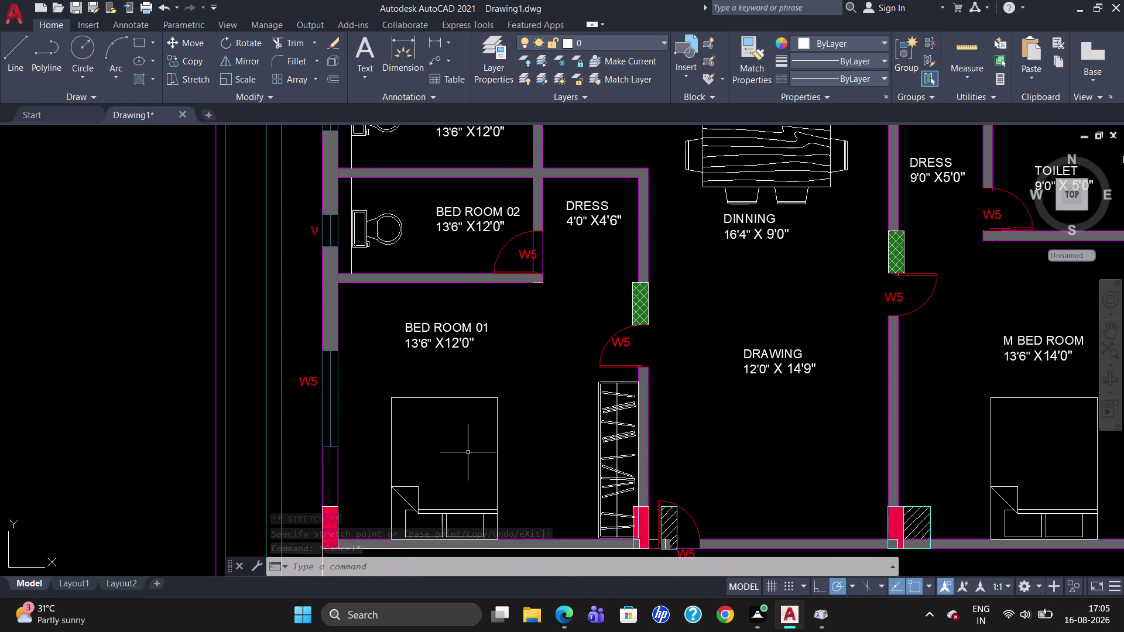
double_click(524, 257)
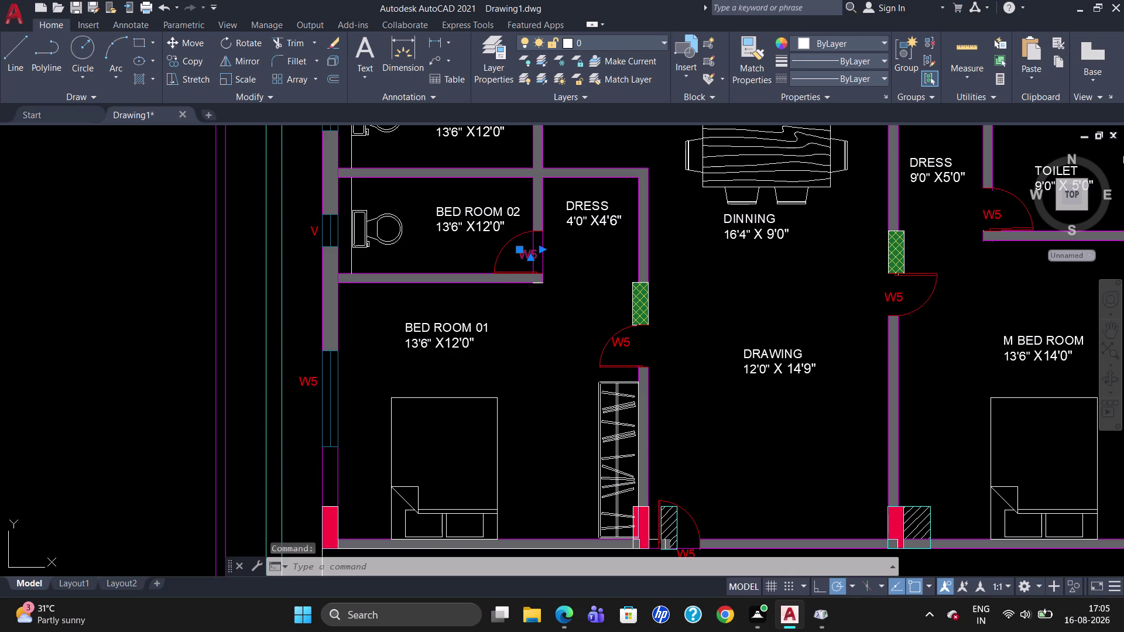
click(539, 252)
key(BackSpace)
key(BackSpace)
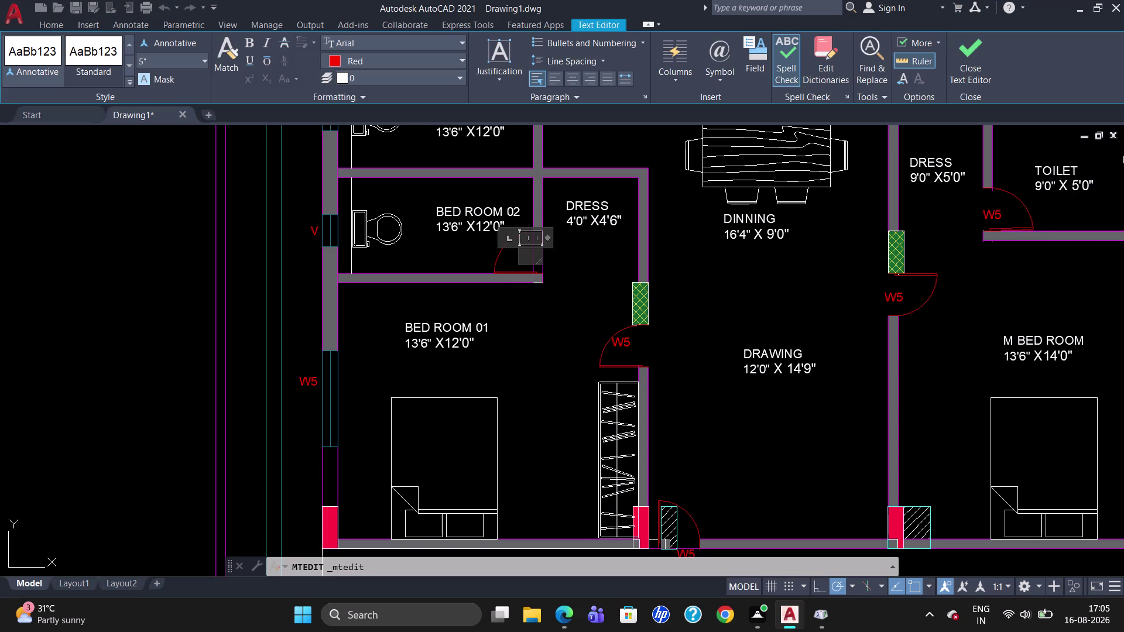
text(D3)
click(621, 339)
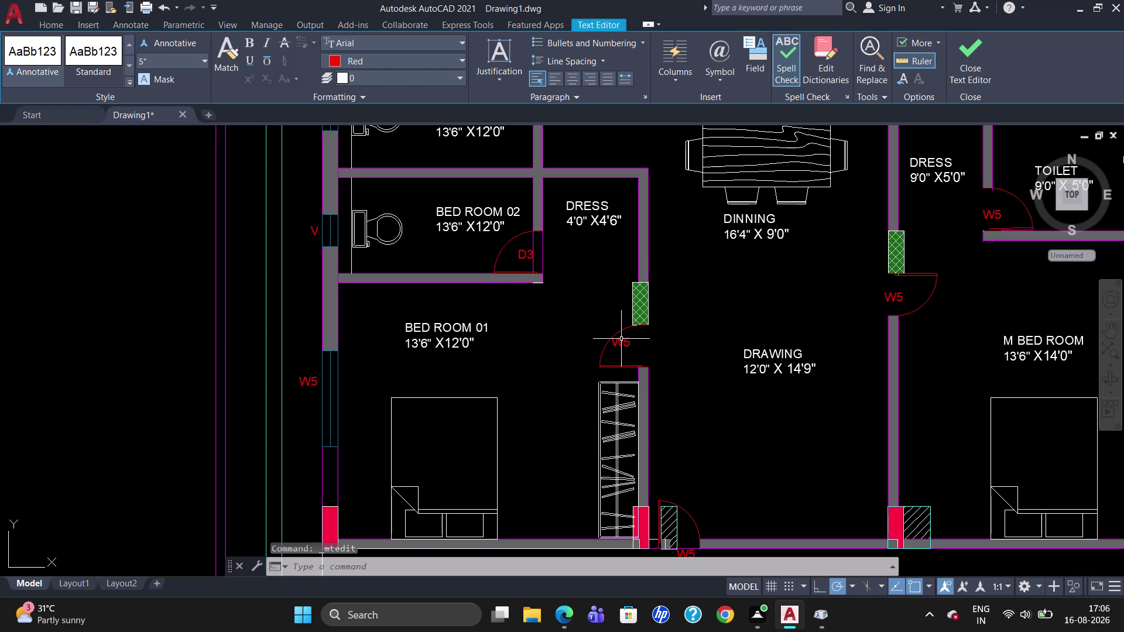
click(524, 255)
Move the D3 tag inside the Bed Room 02 door swing.
click(518, 249)
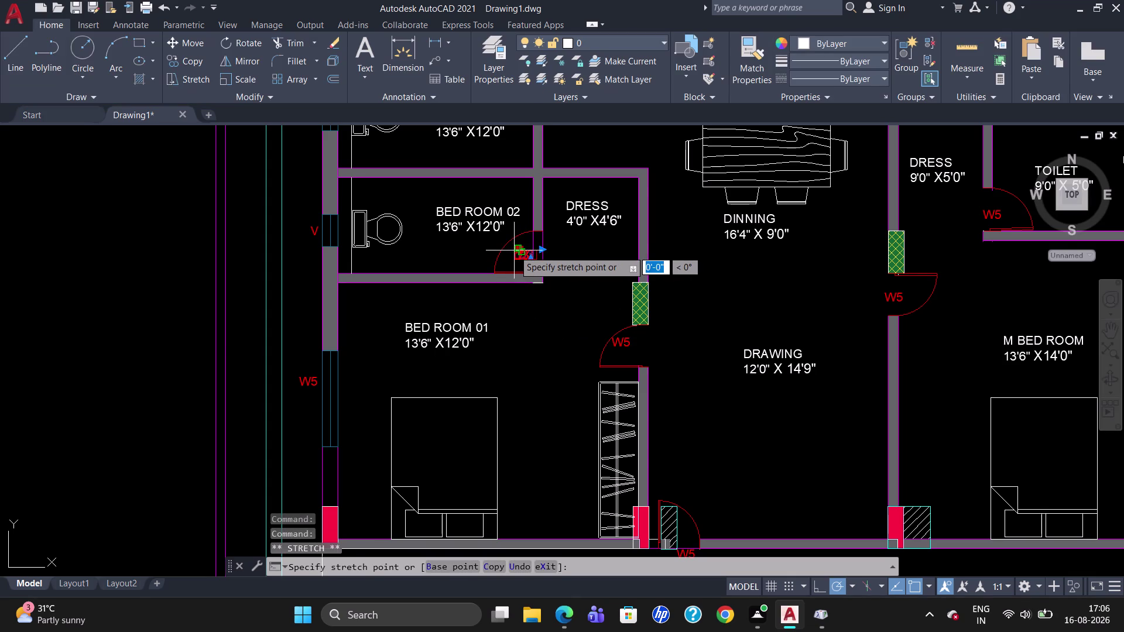
click(509, 251)
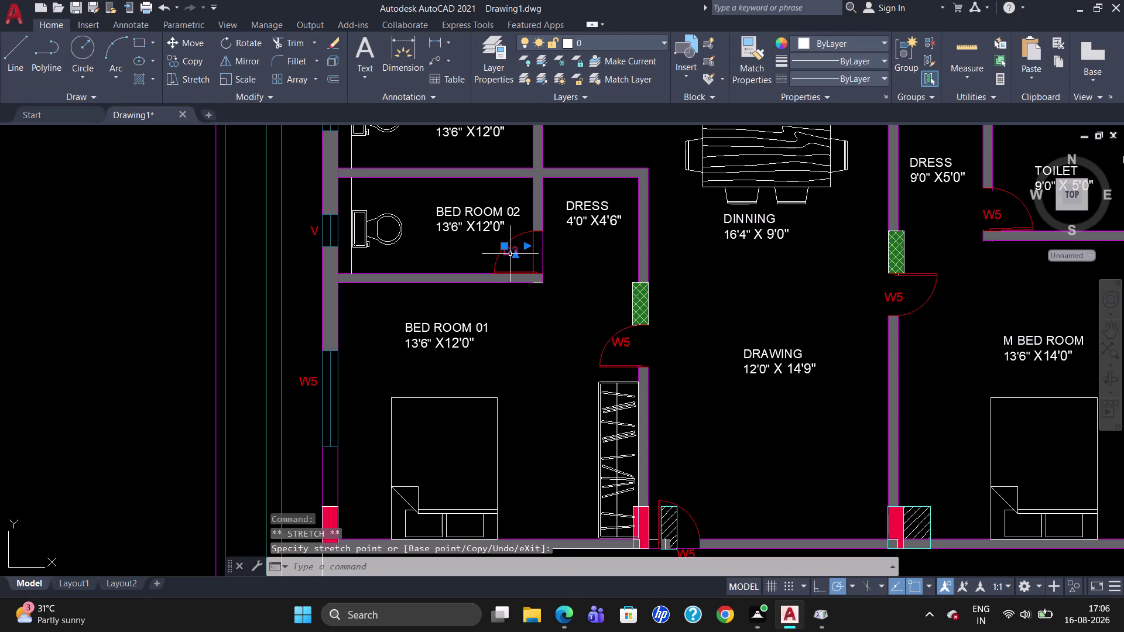
click(507, 248)
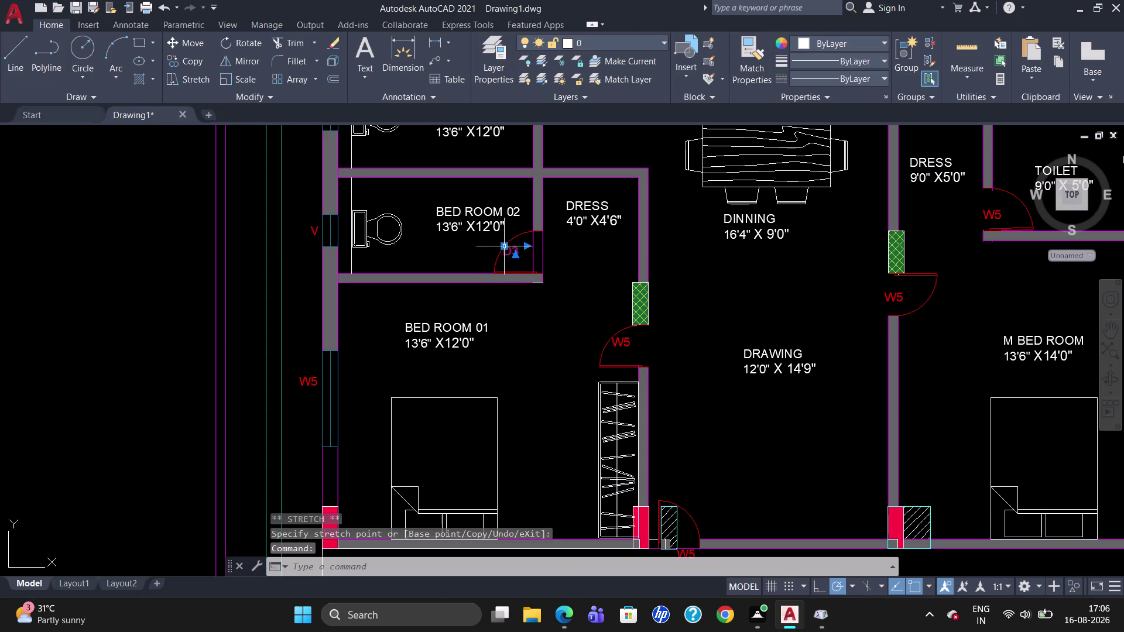
drag(506, 247, 515, 256)
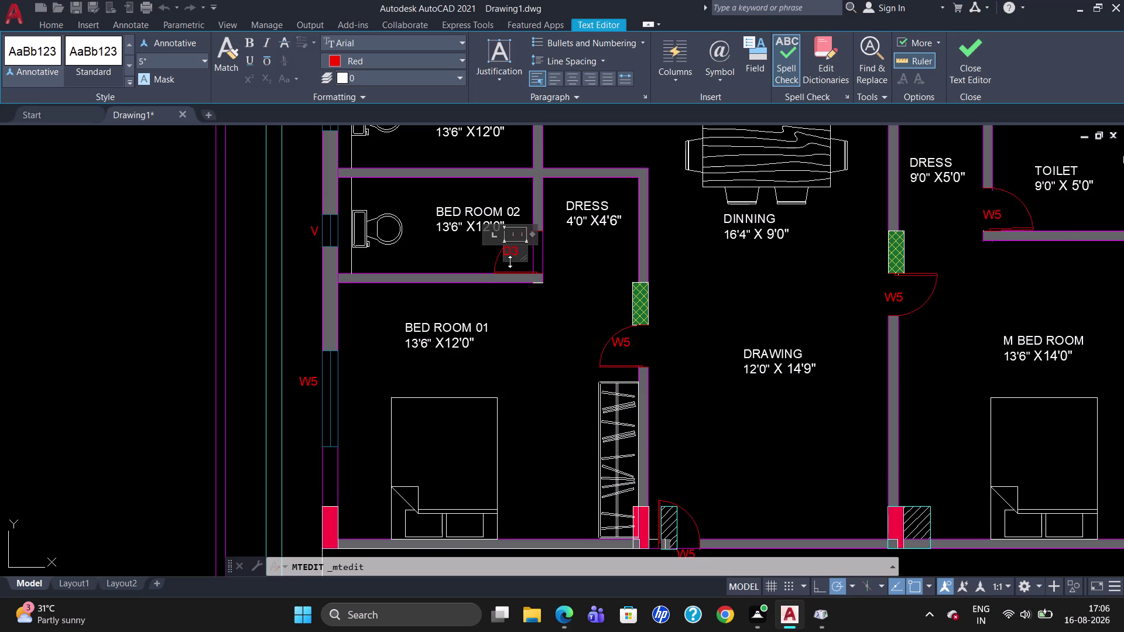
key(Escape)
click(512, 255)
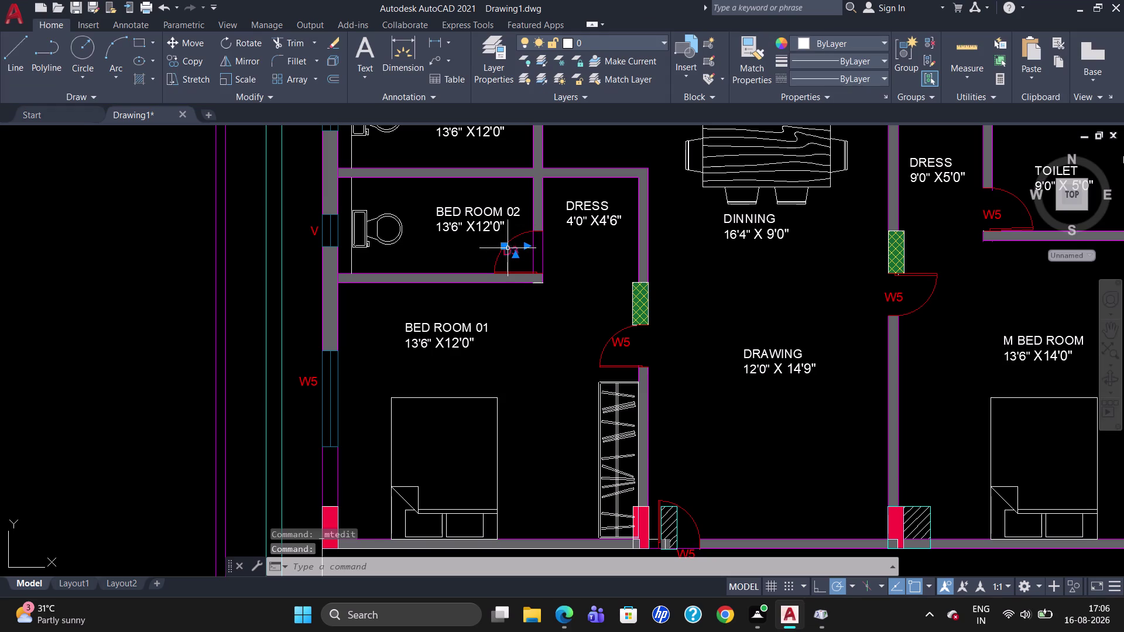
drag(506, 246, 513, 253)
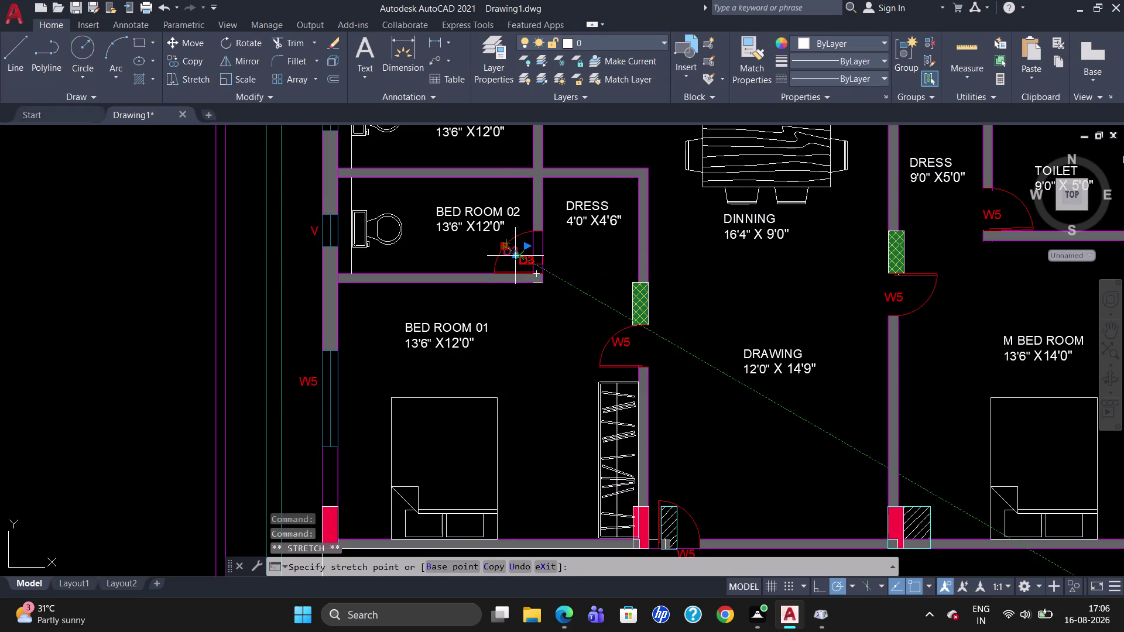
drag(513, 253, 514, 253)
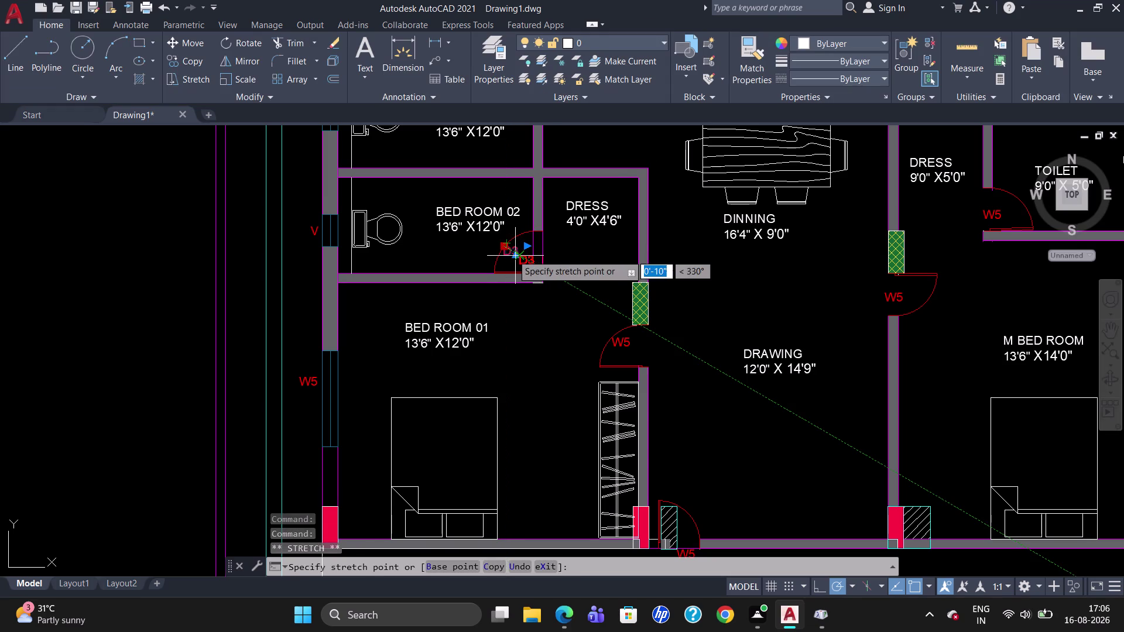